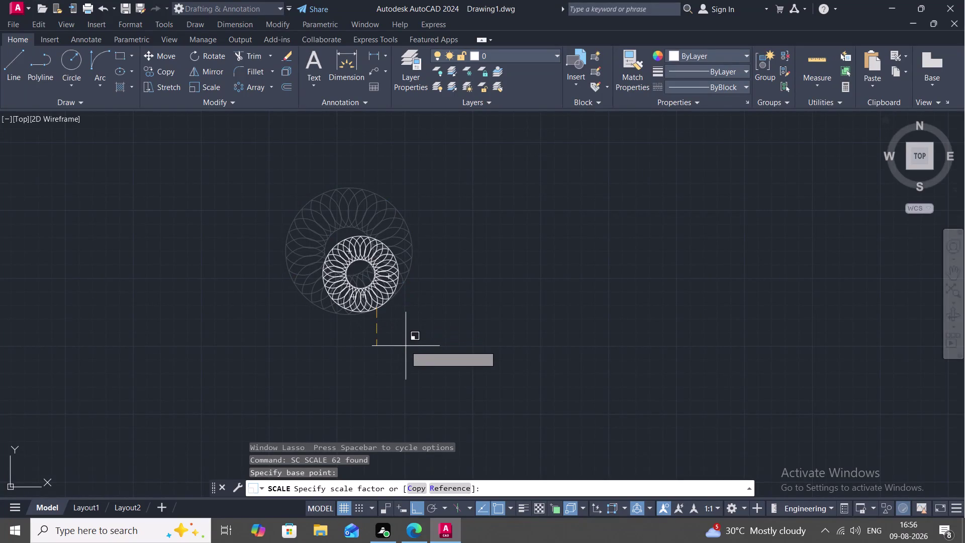
Finish scaling the rosette pattern down to its smaller size.
click(405, 346)
scroll(down, 3)
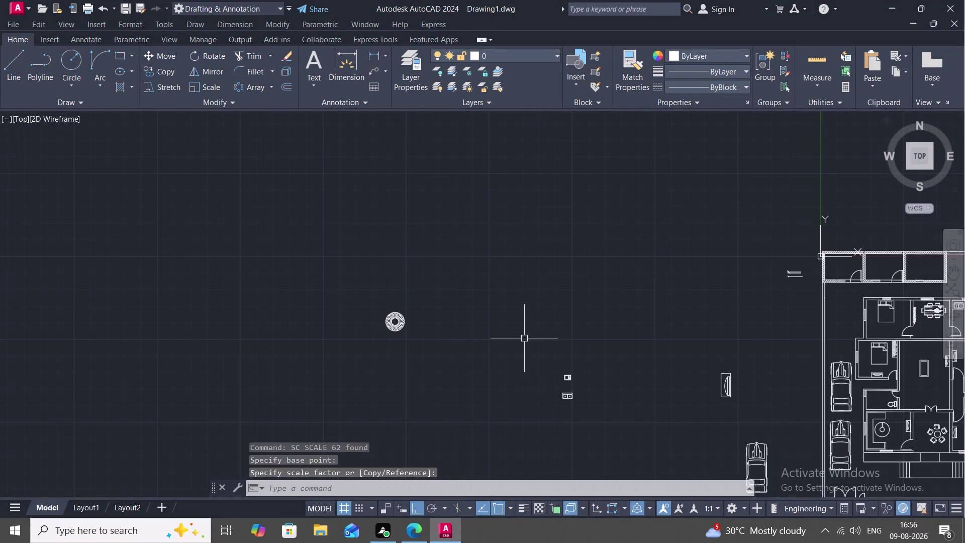
middle_drag(874, 421, 300, 327)
scroll(up, 3)
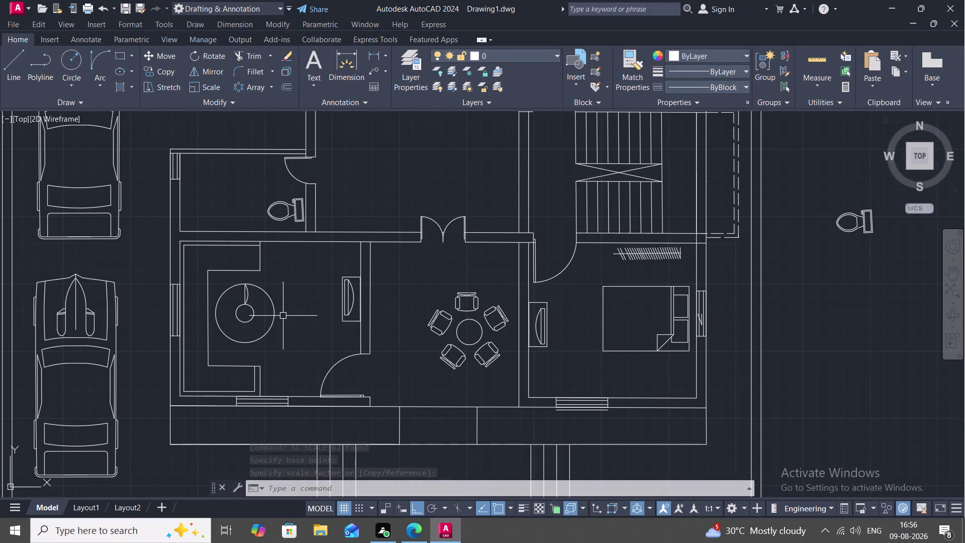
Delete the round fixture and a leftover object from the room left of the dining area.
click(247, 300)
click(253, 310)
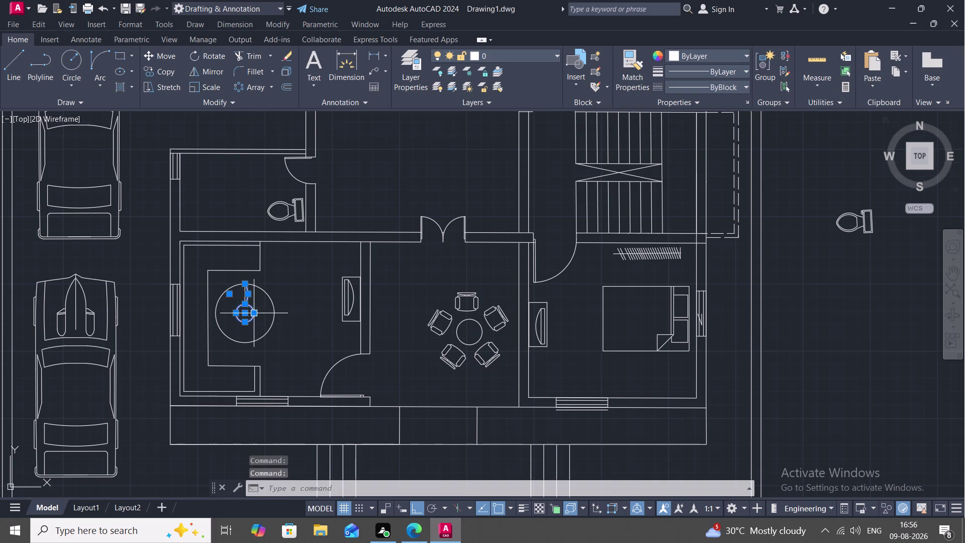
click(274, 319)
key(Delete)
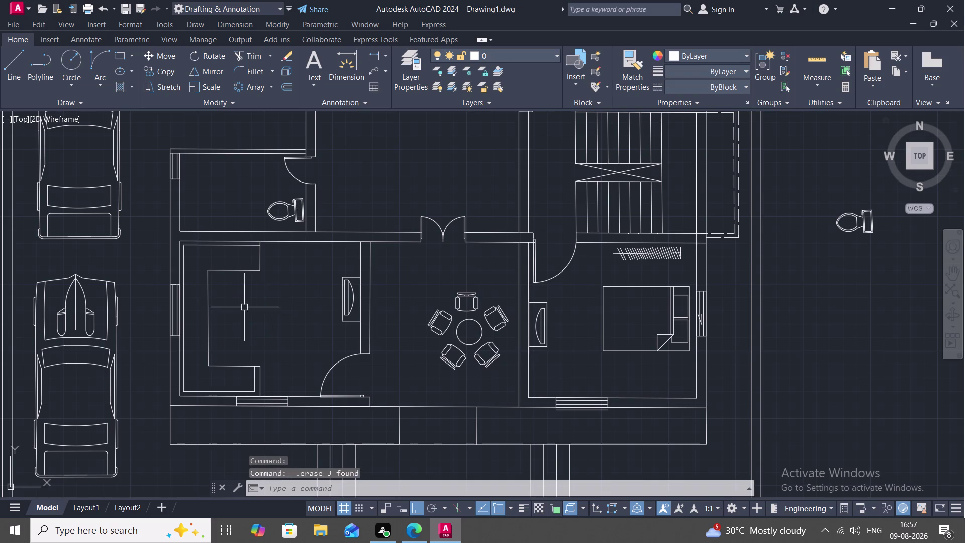
click(243, 295)
key(Delete)
Select the shrunken rosette pattern.
scroll(down, 3)
middle_drag(267, 305, 489, 262)
scroll(down, 3)
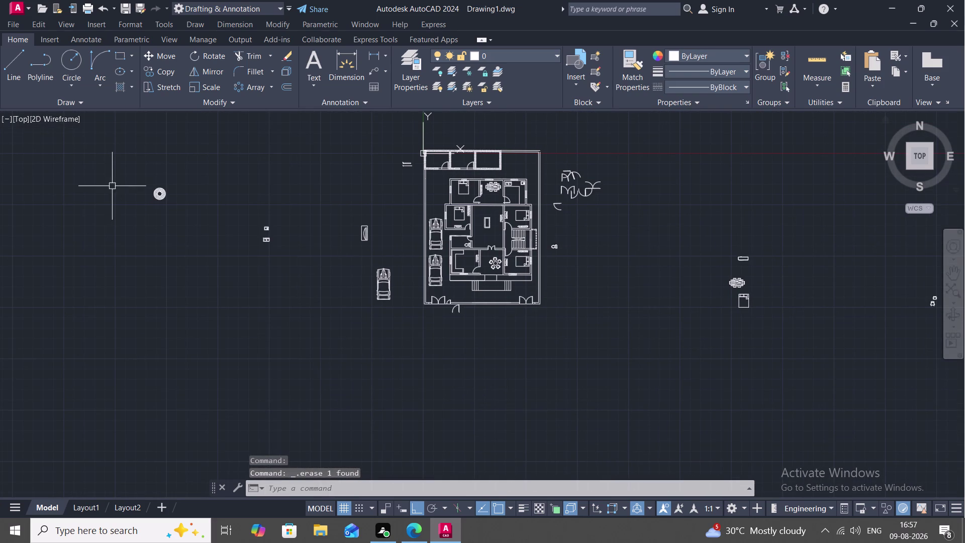
drag(124, 182, 156, 246)
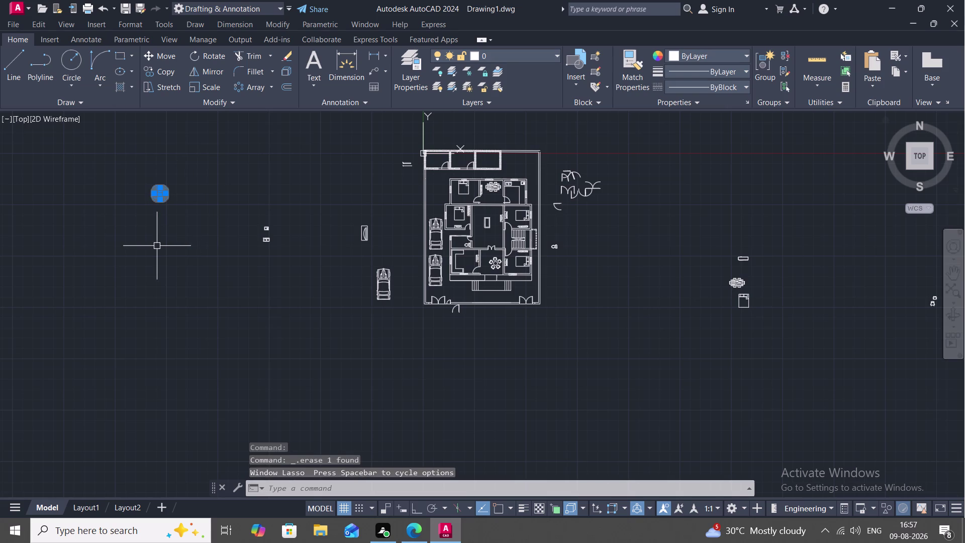
Copy the rosette from its centre into the room beside the dining area, with Ortho off.
text(CO)
key(space)
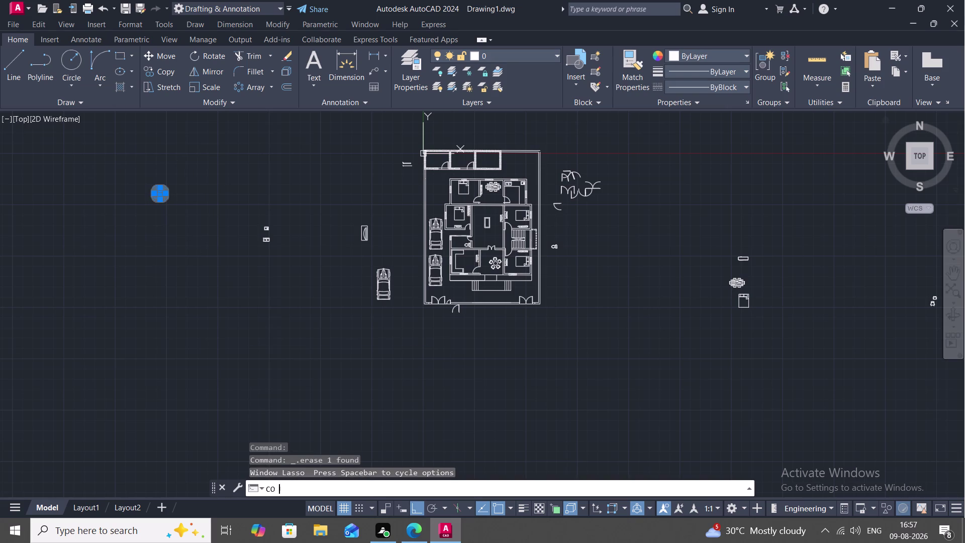
click(165, 193)
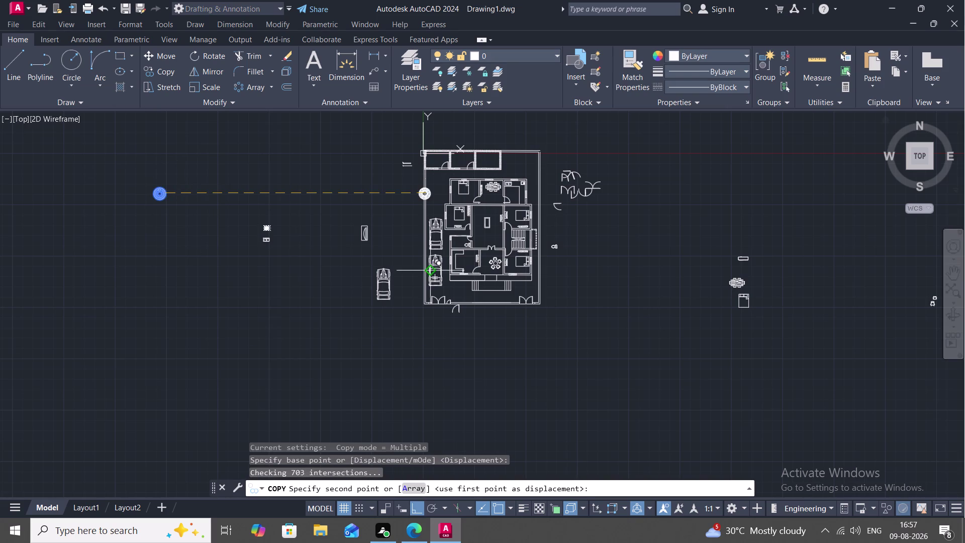
key(F8)
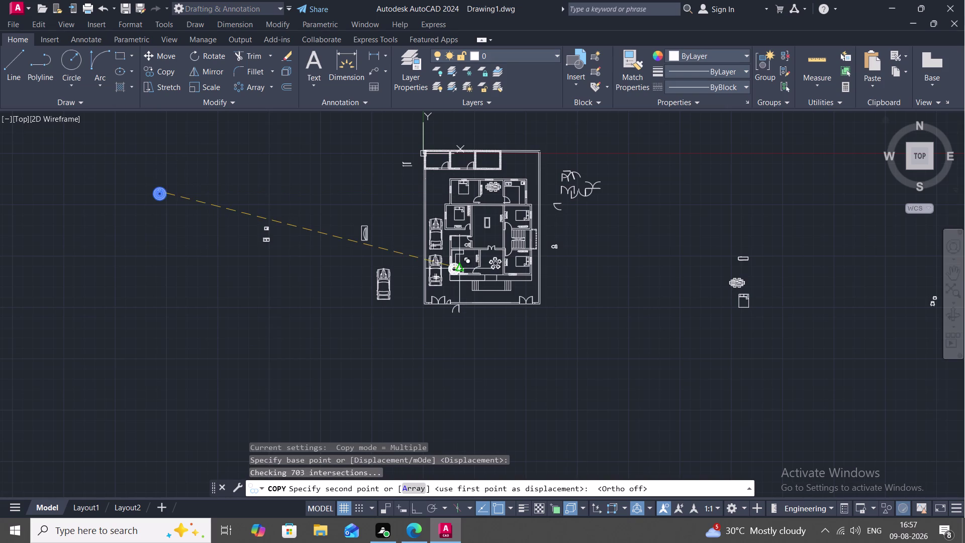
scroll(up, 3)
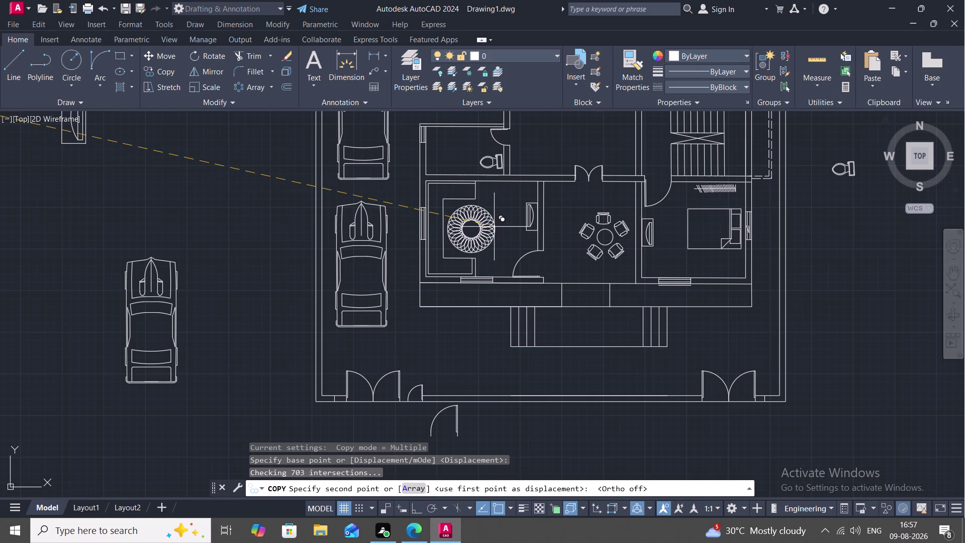
click(495, 227)
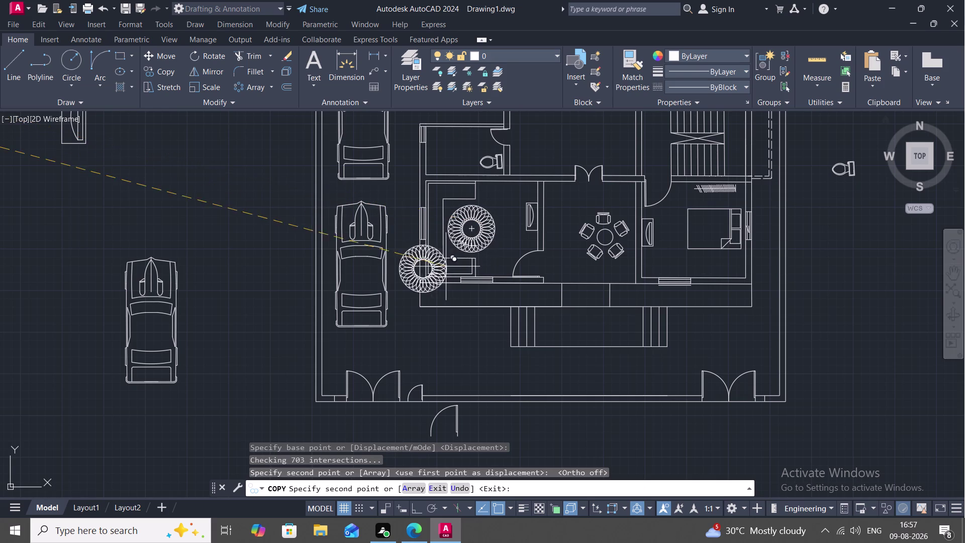
key(Escape)
scroll(down, 3)
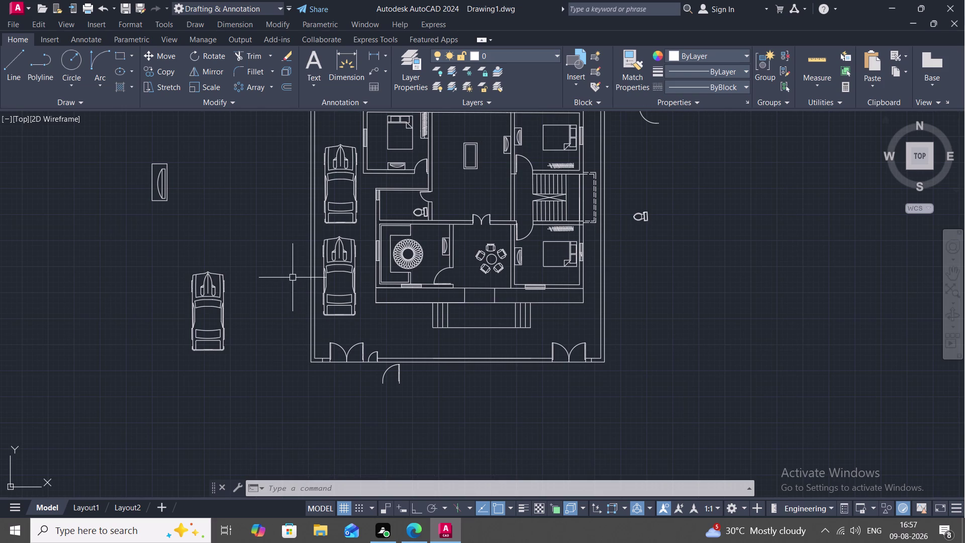
Pan the view up to show the upper bedroom and dining area.
middle_drag(293, 271, 294, 335)
scroll(down, 3)
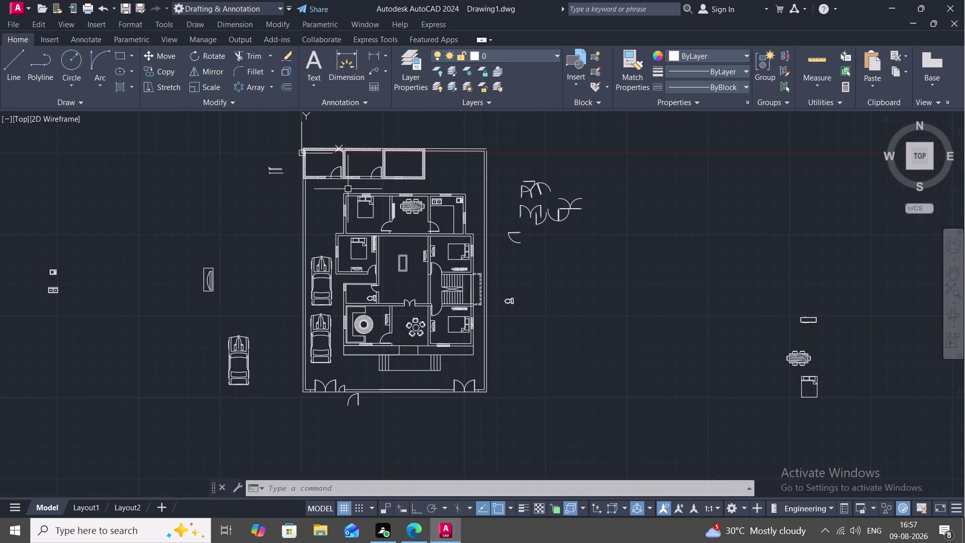
scroll(up, 3)
middle_drag(366, 214, 377, 273)
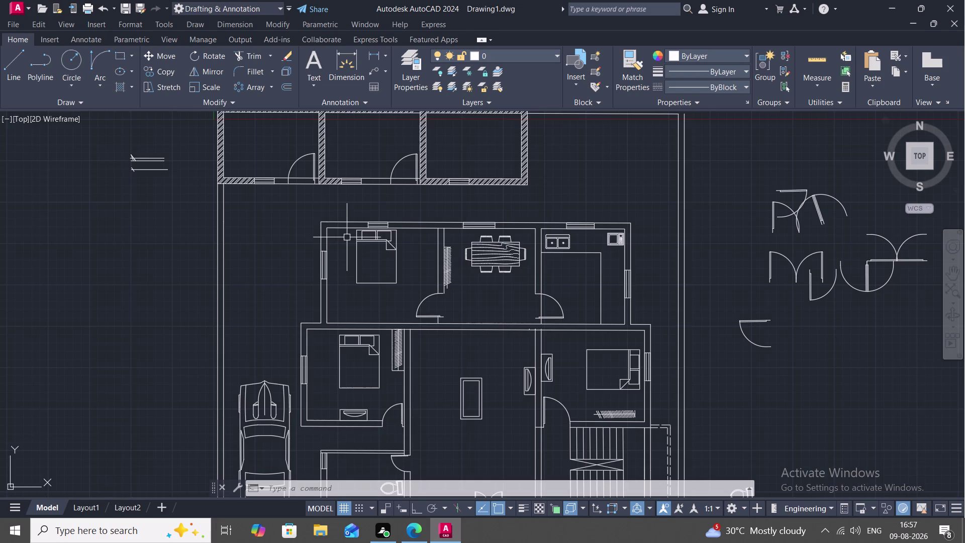
scroll(up, 3)
scroll(up, 3)
middle_drag(349, 237, 374, 287)
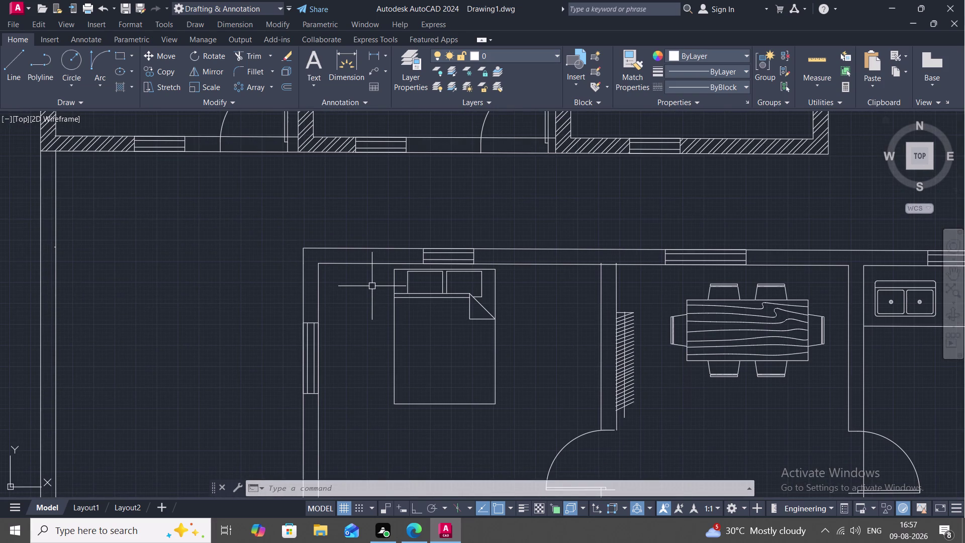
text(H)
key(space)
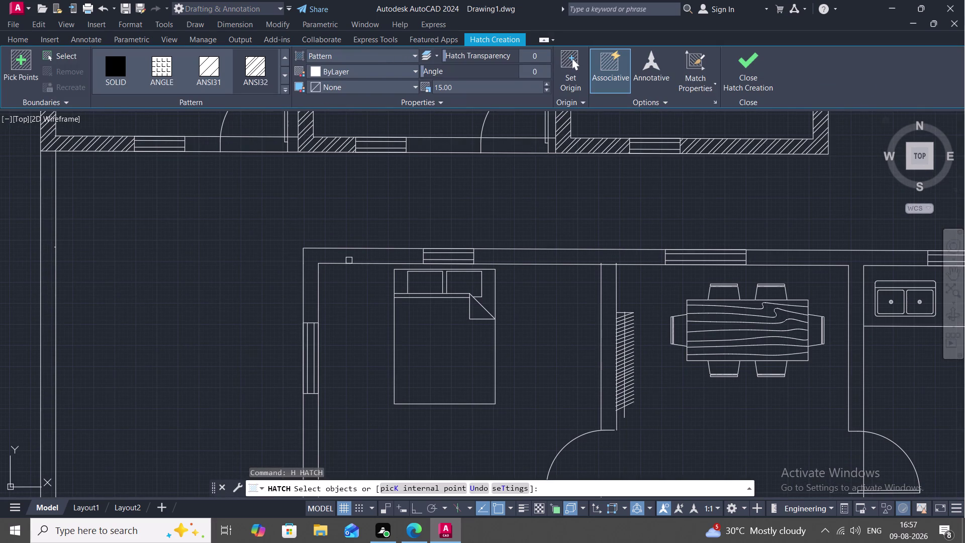
click(352, 262)
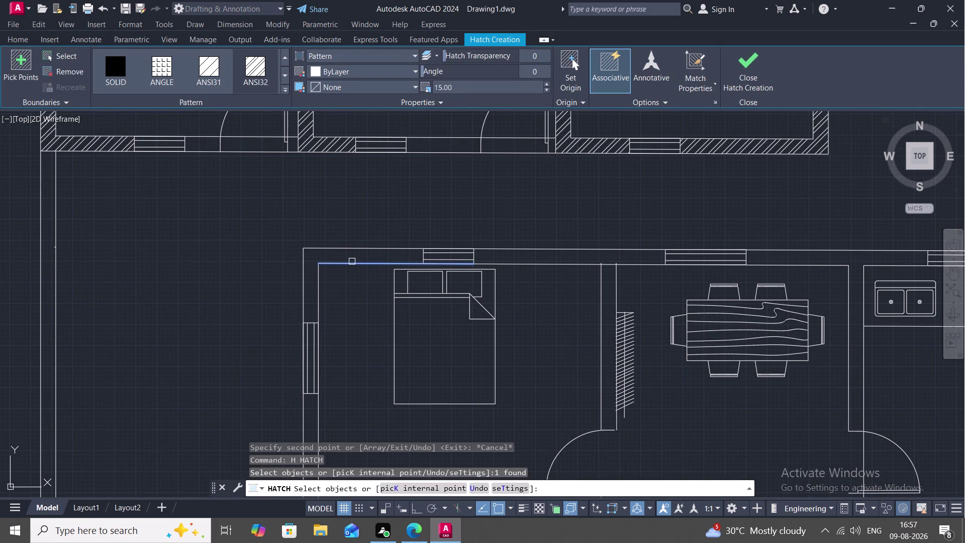
key(Escape)
text(BR)
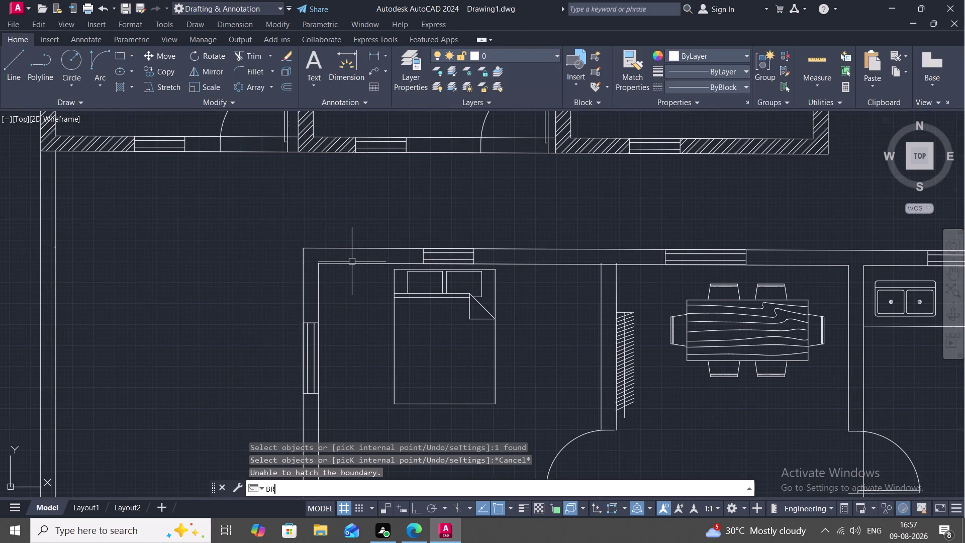
key(space)
key(Escape)
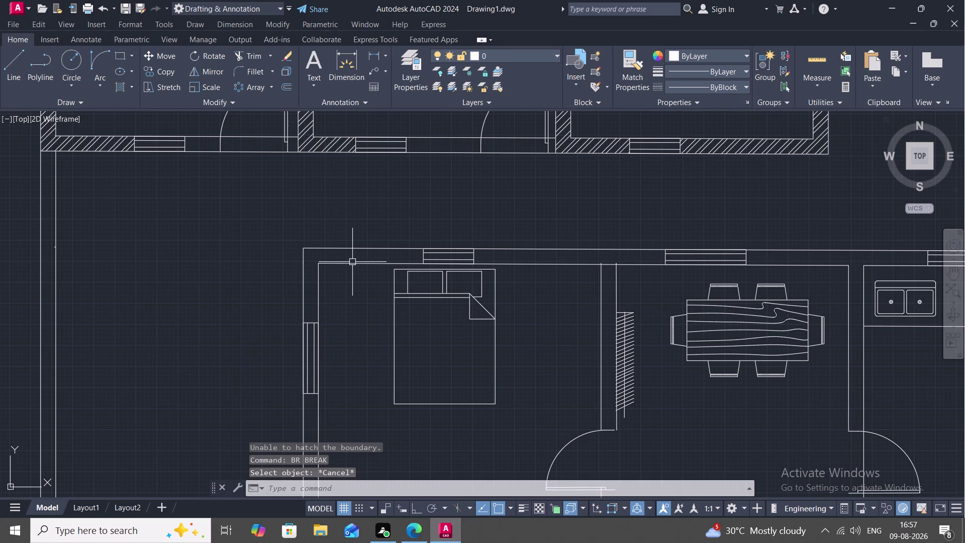
text(BREA)
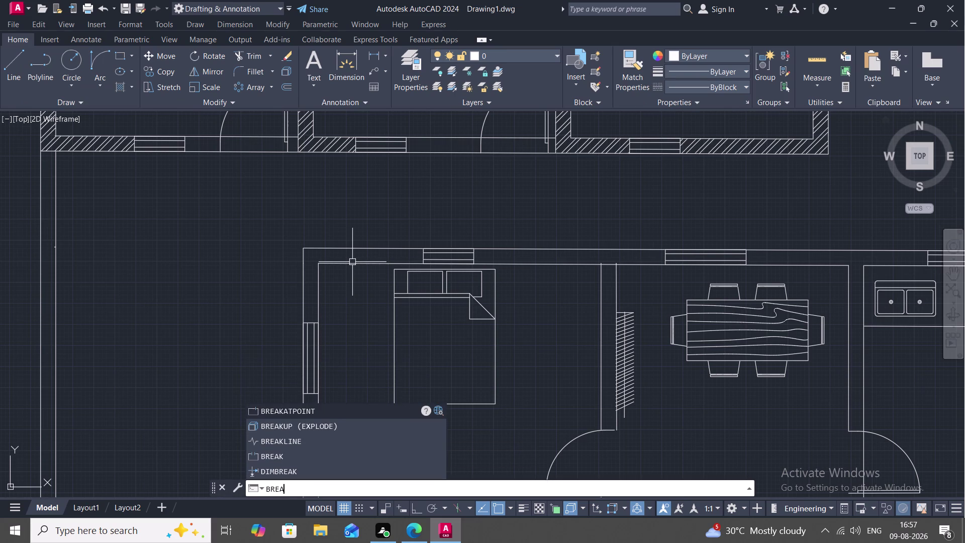
text(K)
key(space)
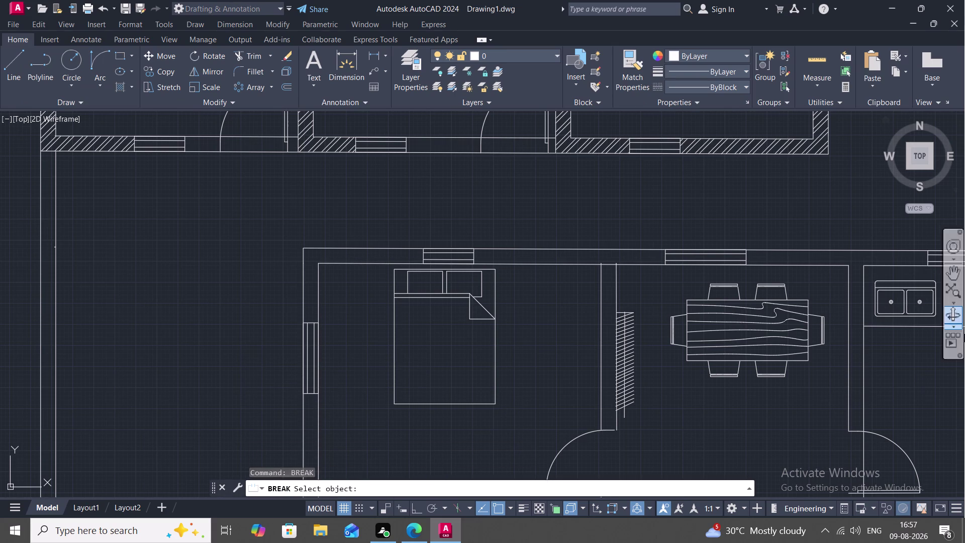
key(b)
key(r)
text(E)
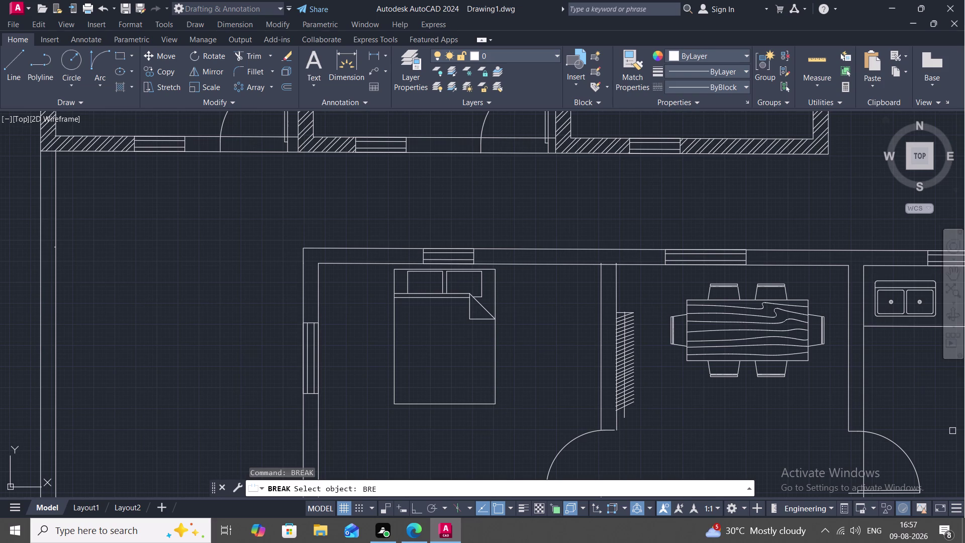
text(A)
key(BackSpace)
key(BackSpace)
key(BackSpace)
key(Escape)
text(BRE)
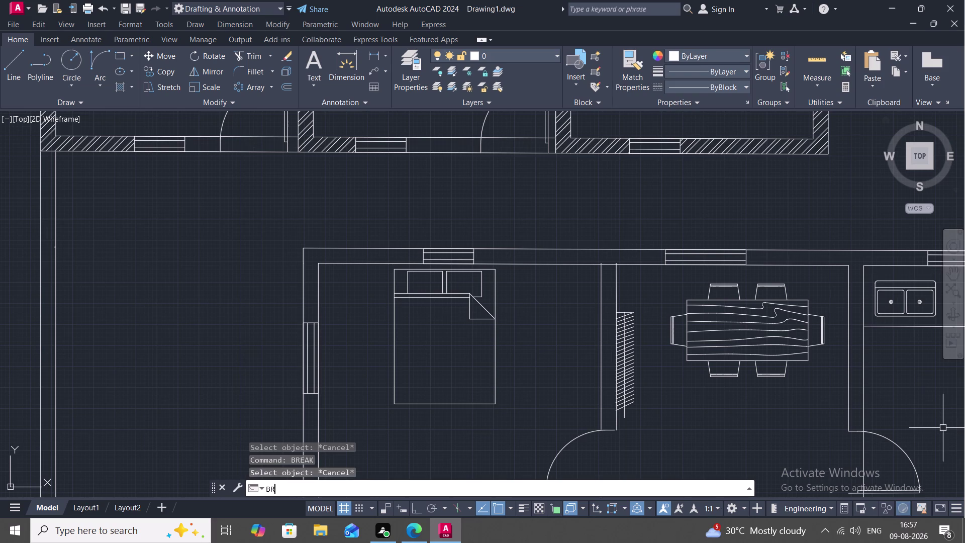
text(A)
key(space)
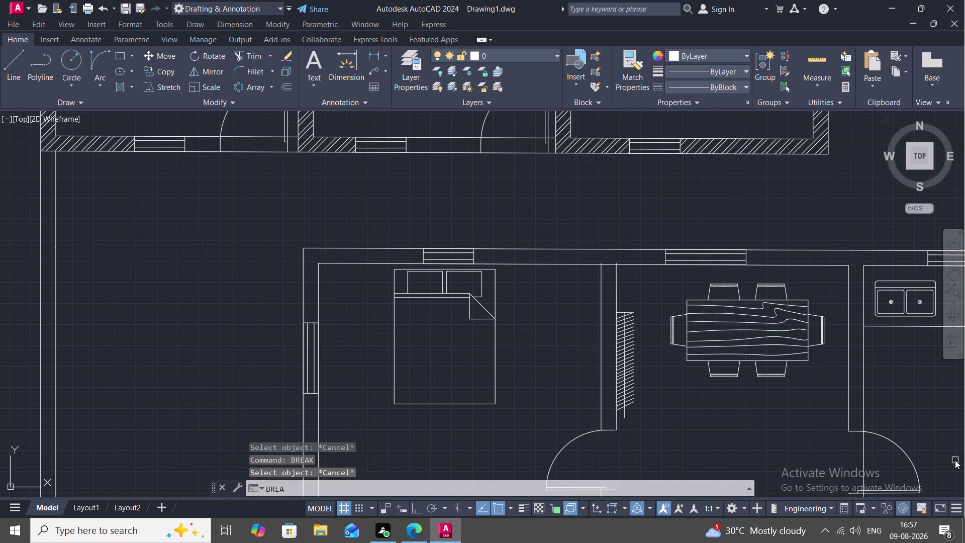
click(356, 262)
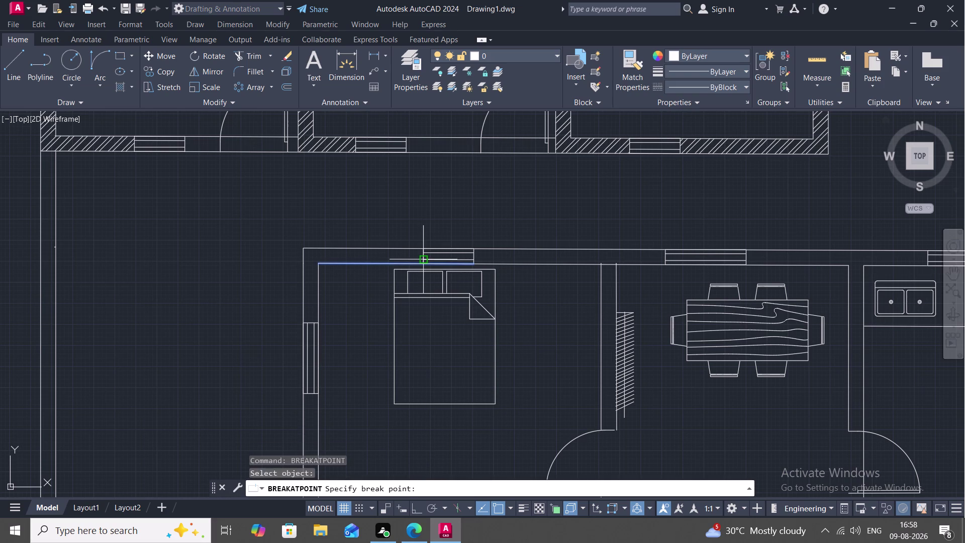
Split the inner and outer top wall lines above the bed, including at the window's end.
click(423, 263)
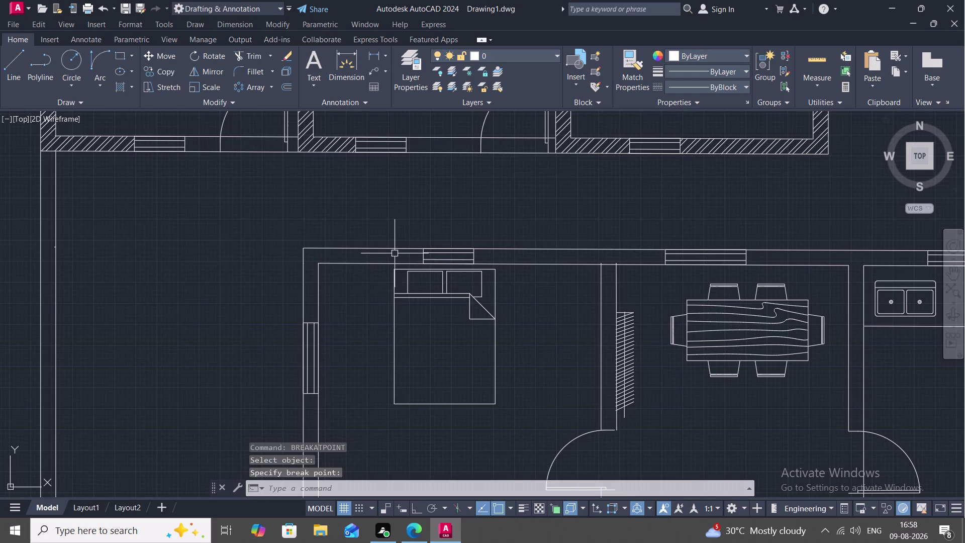
key(space)
click(396, 245)
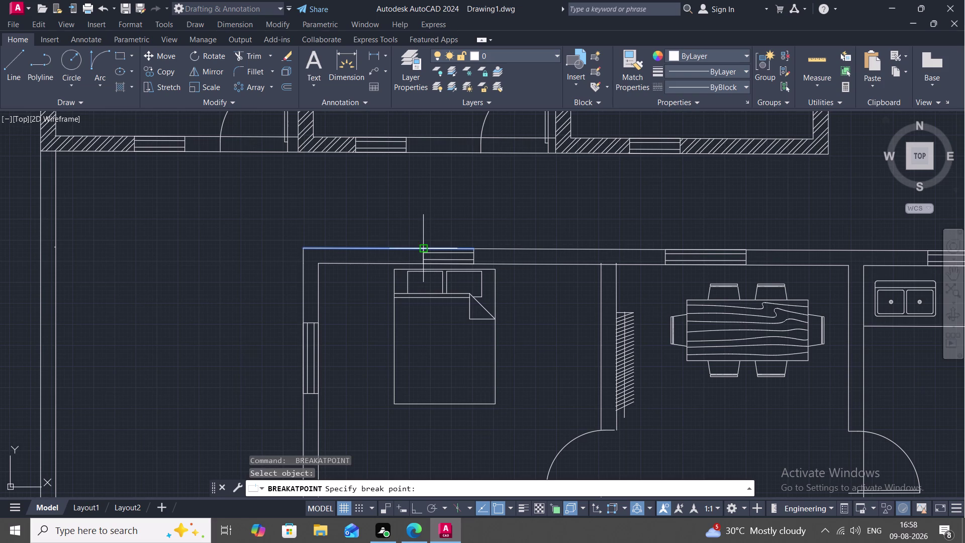
click(421, 250)
key(space)
click(511, 248)
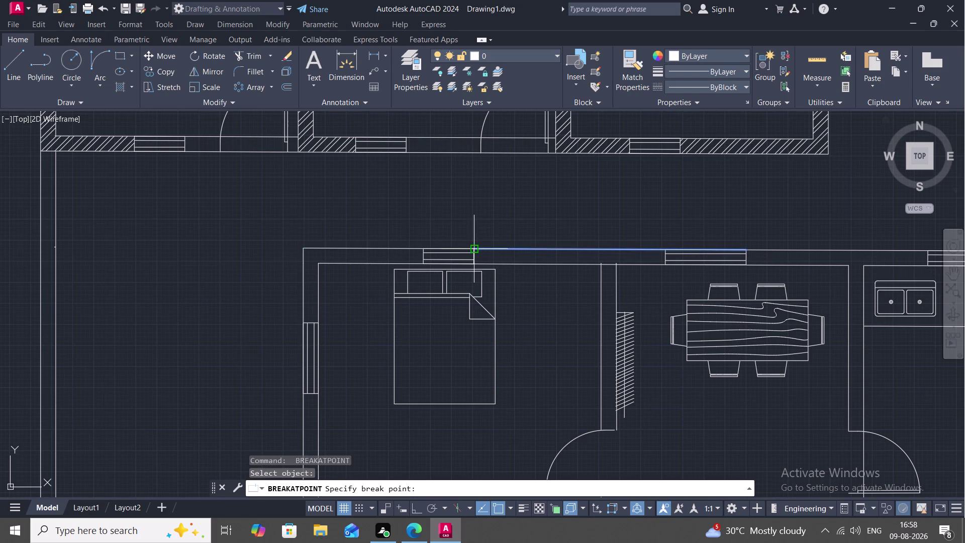
click(476, 249)
key(space)
click(520, 264)
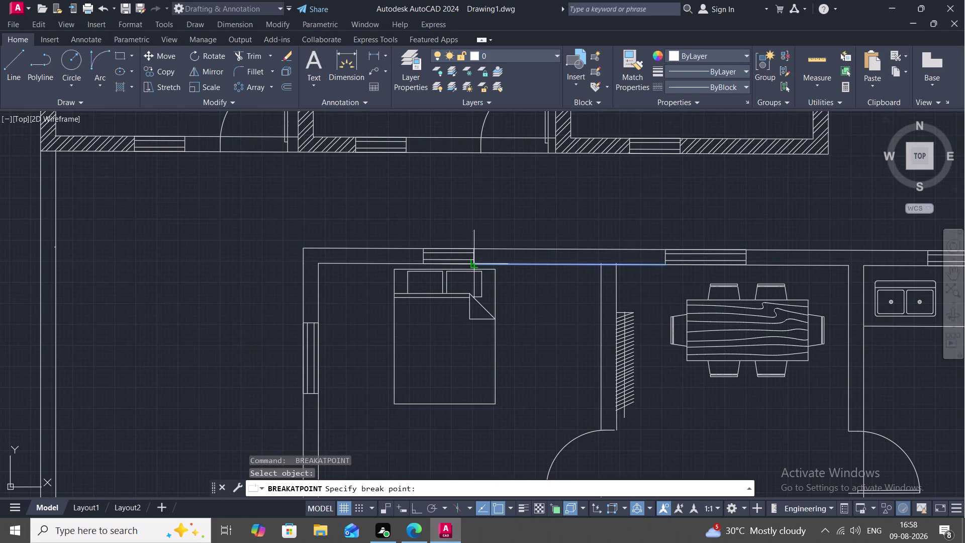
click(477, 267)
Split the top wall lines near the dining room at points beside the window.
key(space)
click(611, 264)
click(664, 265)
key(space)
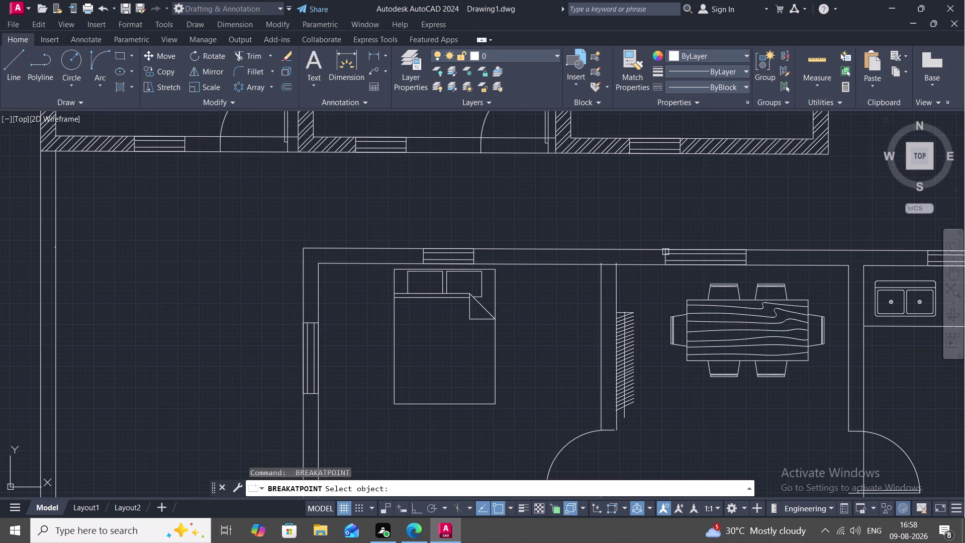
key(space)
click(650, 250)
key(space)
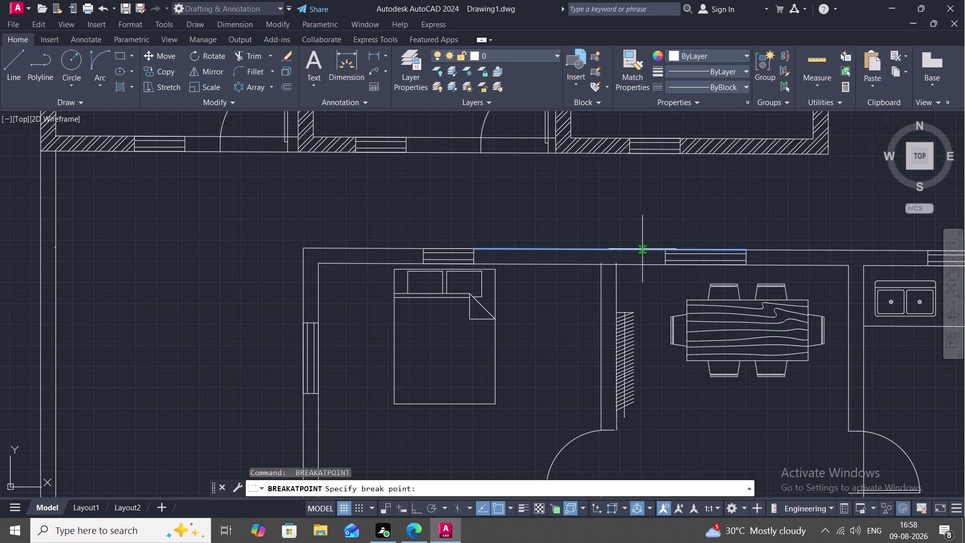
click(642, 248)
key(space)
click(633, 249)
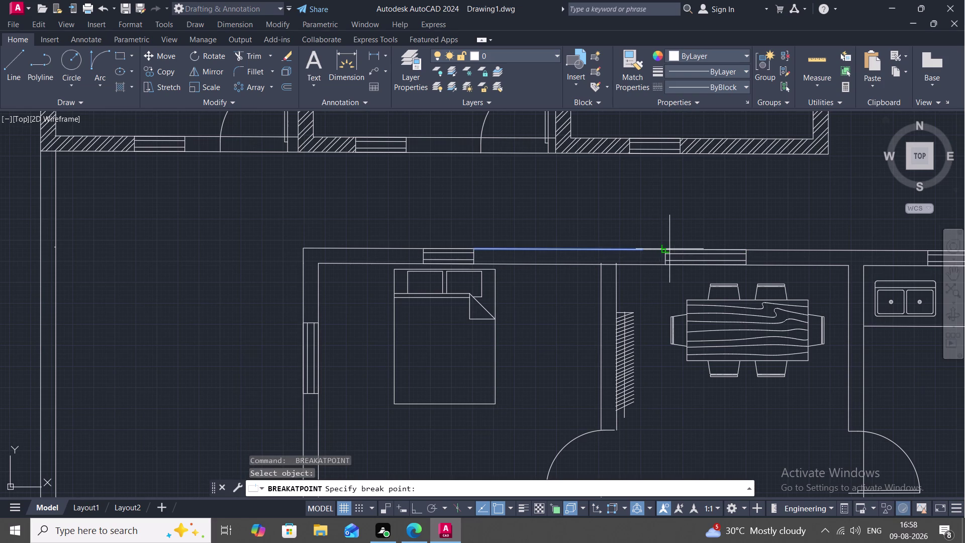
click(667, 249)
Split the top inner wall line above the dining table at the wall corner.
middle_drag(679, 264, 412, 324)
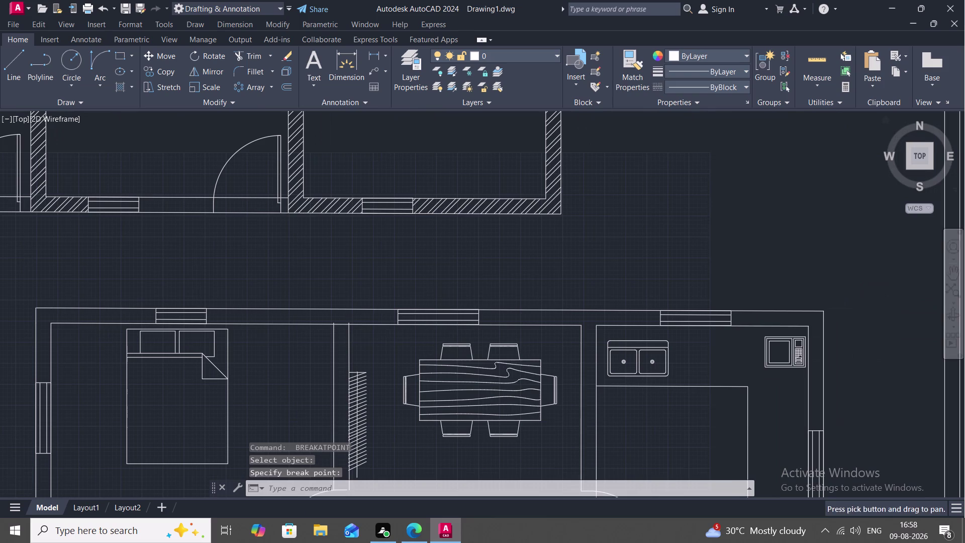
key(space)
click(547, 309)
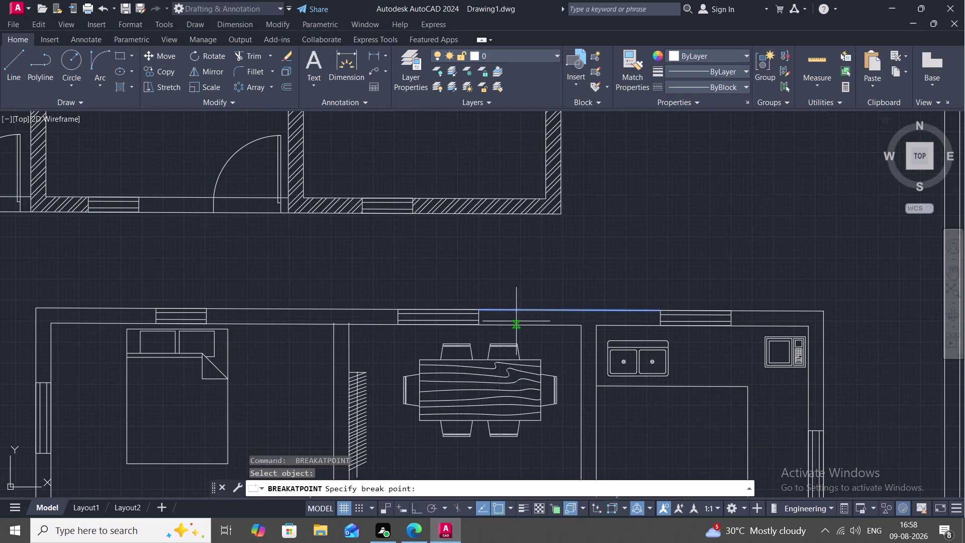
key(space)
key(Escape)
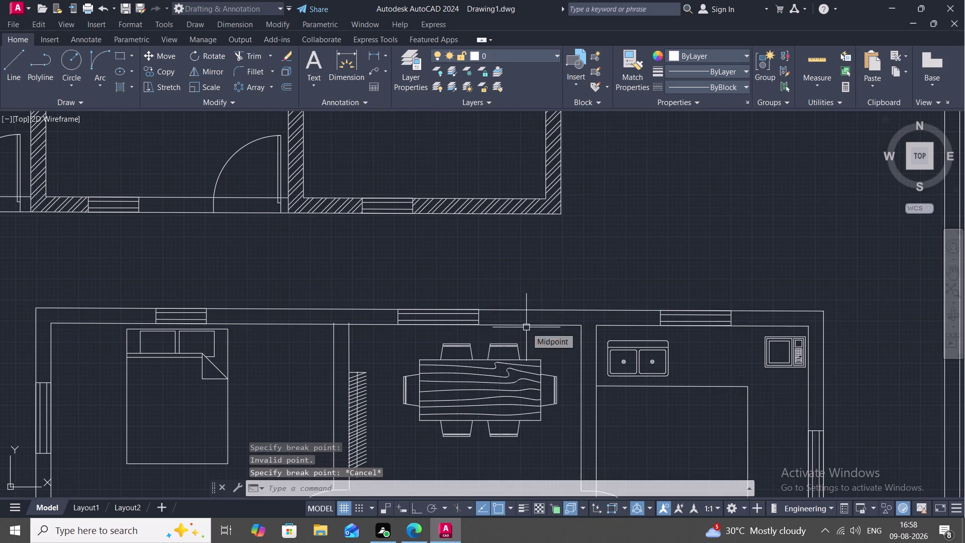
key(space)
click(526, 326)
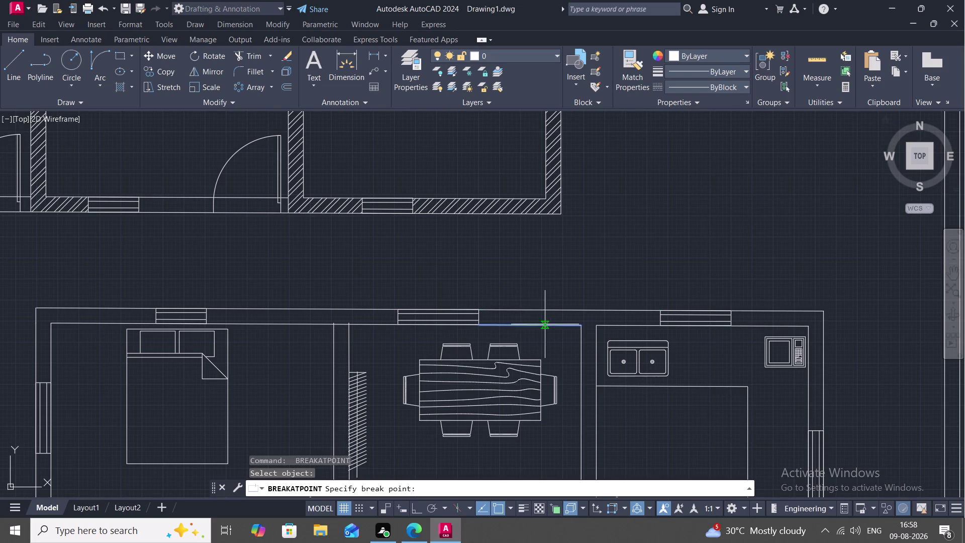
key(space)
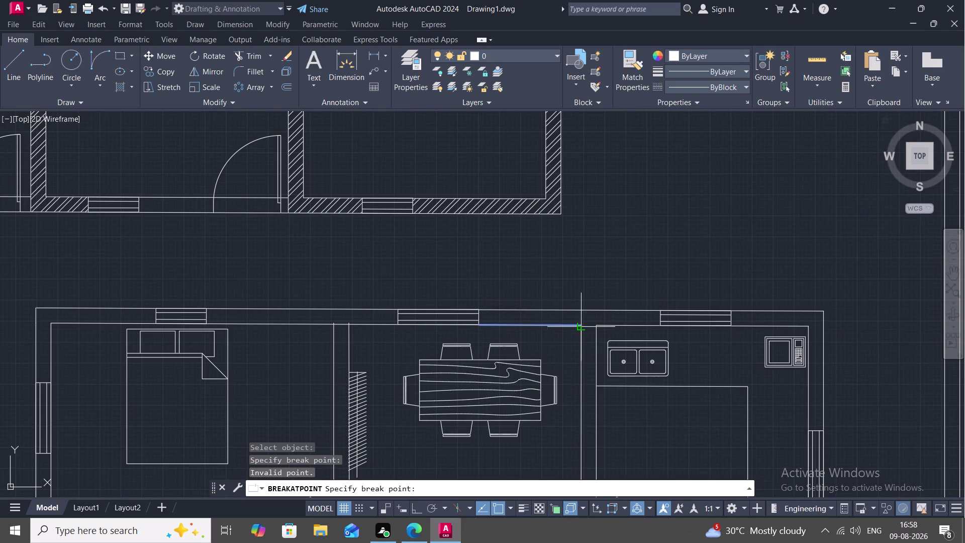
click(580, 326)
key(space)
click(619, 324)
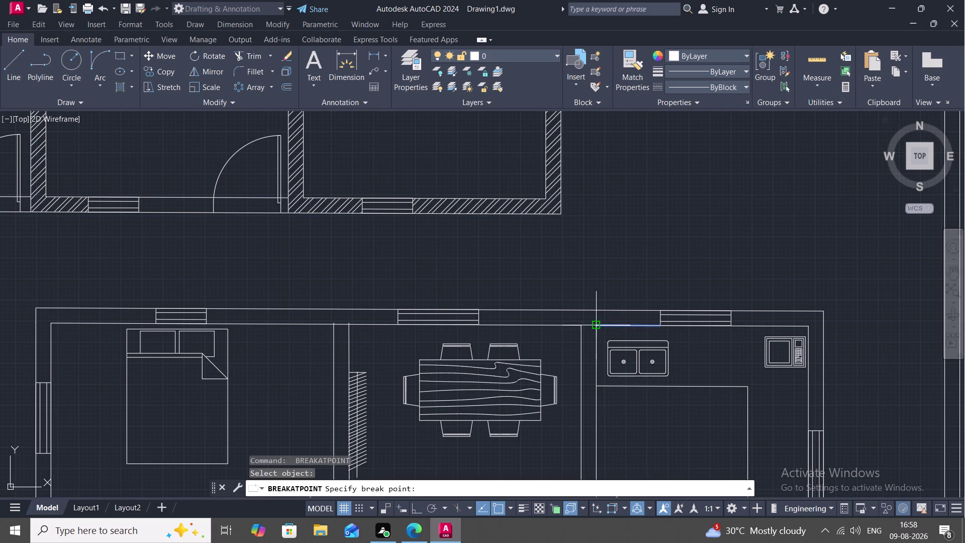
click(596, 327)
key(space)
Split the dining–kitchen partition wall line near the kitchen door.
scroll(down, 3)
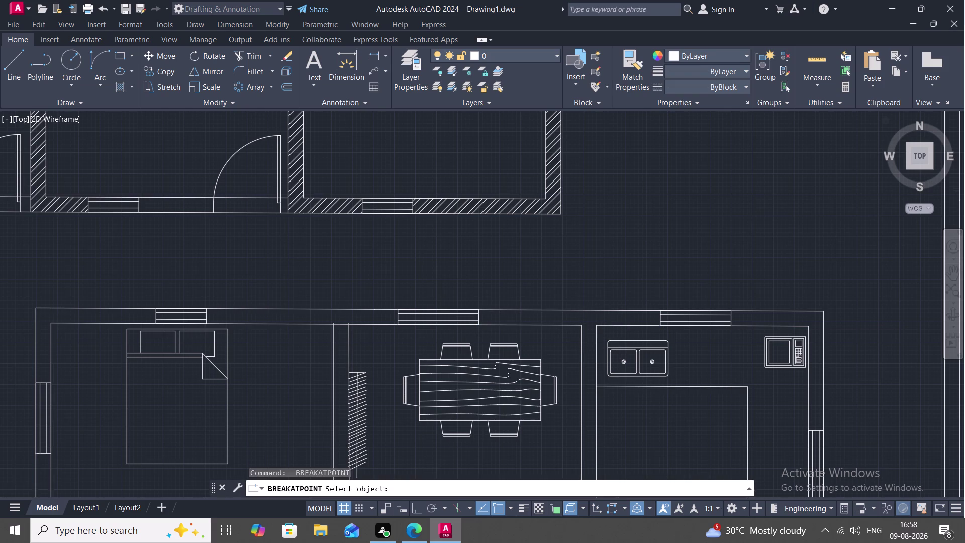
middle_drag(597, 353, 581, 342)
click(569, 364)
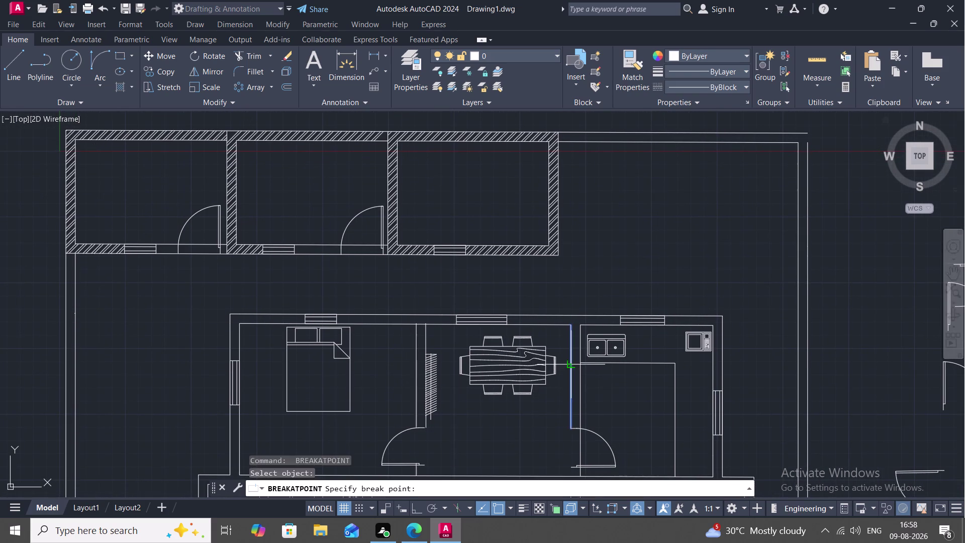
key(space)
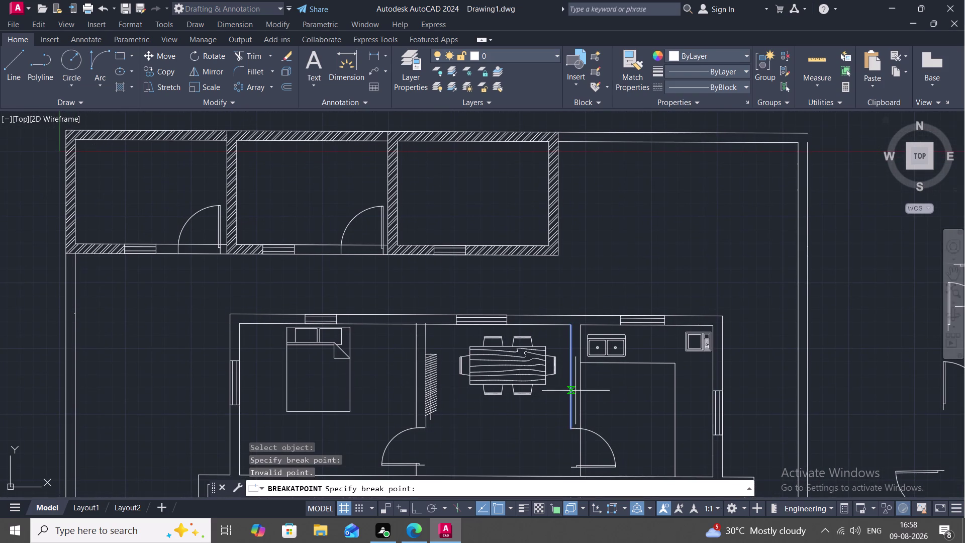
click(569, 427)
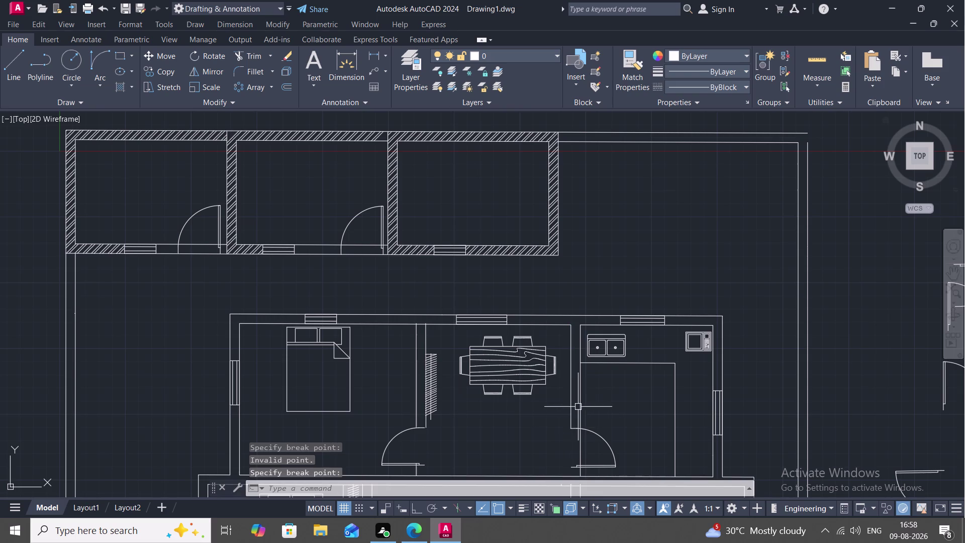
key(space)
click(580, 403)
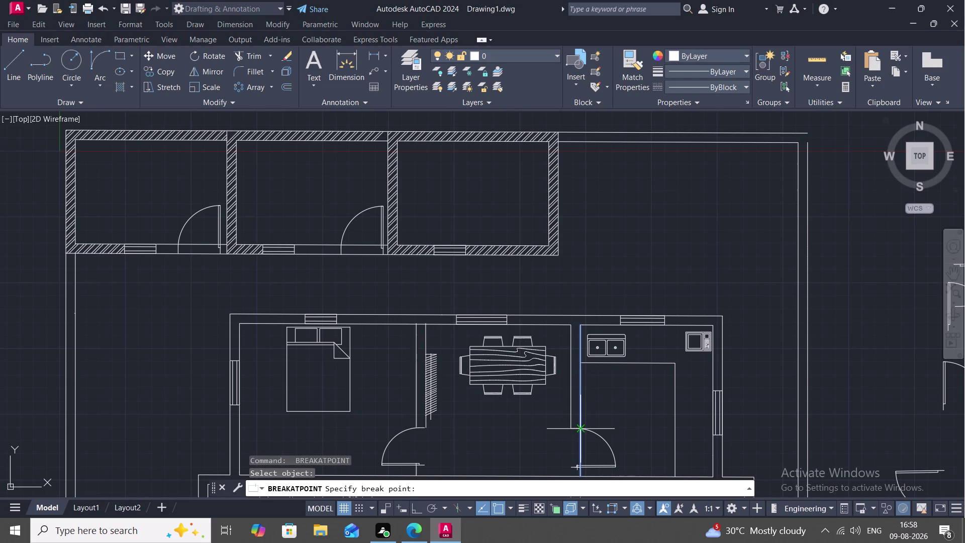
click(580, 426)
Centre the view on the kitchen door's hinge corner and start the LINE command.
scroll(up, 3)
scroll(up, 3)
middle_drag(574, 414, 575, 387)
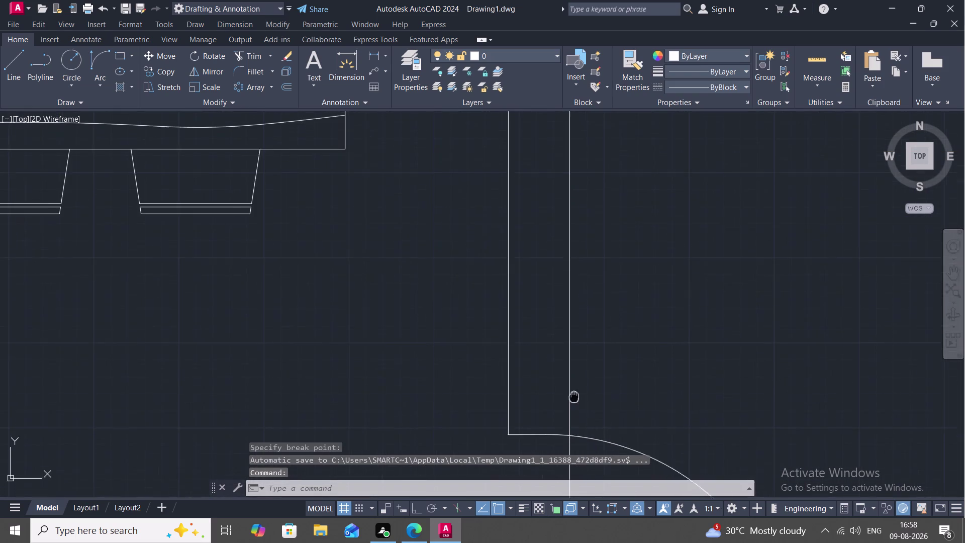
middle_drag(574, 388, 590, 289)
key(l)
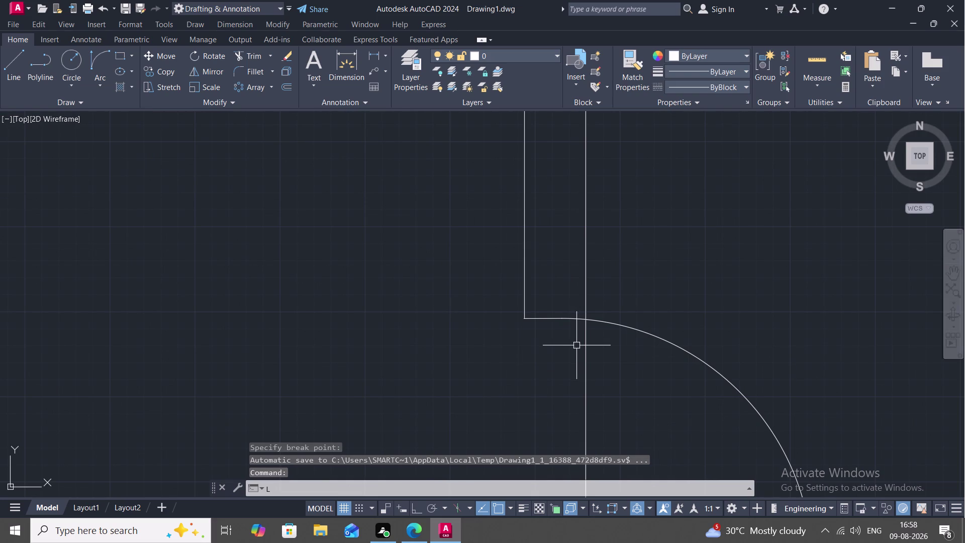
key(space)
Draw a short capping line from the wall end corner to the partition line.
click(527, 316)
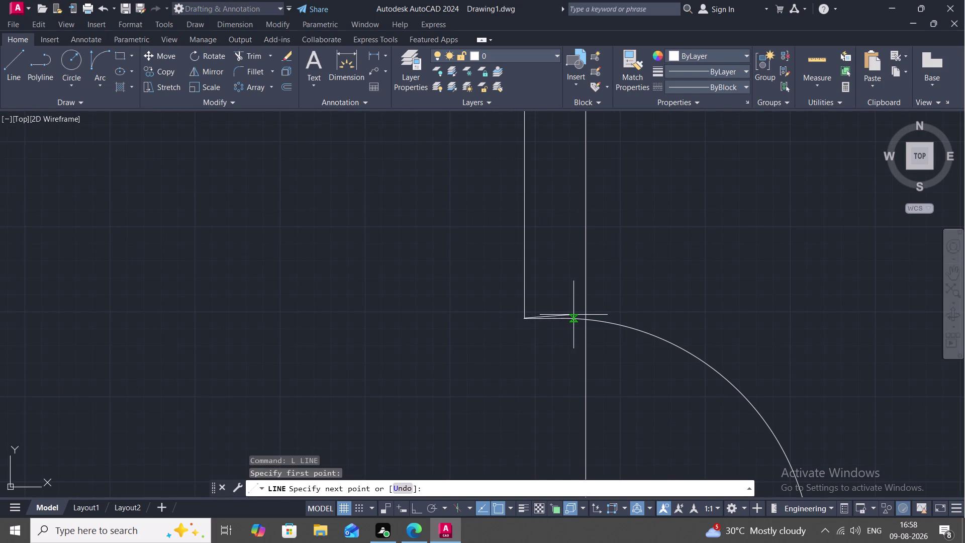
key(Escape)
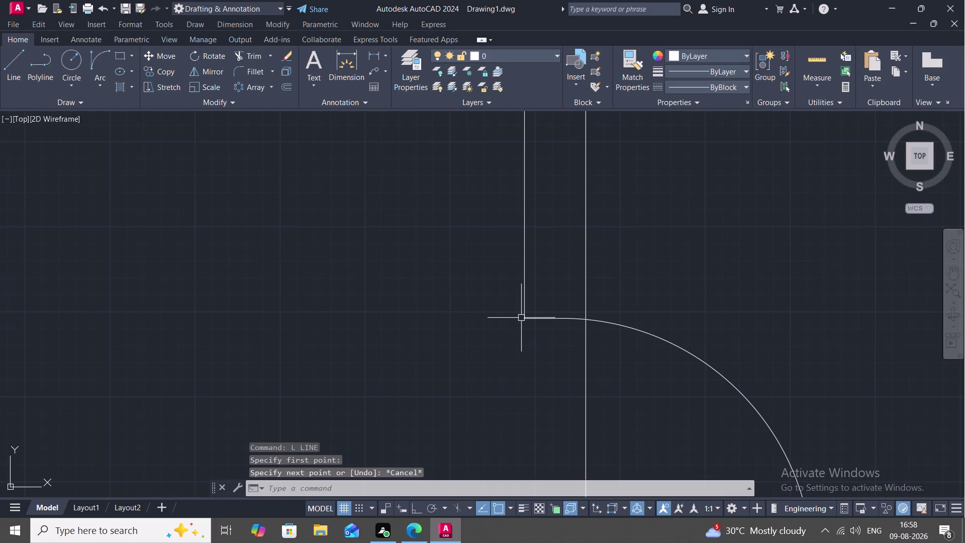
key(space)
click(524, 314)
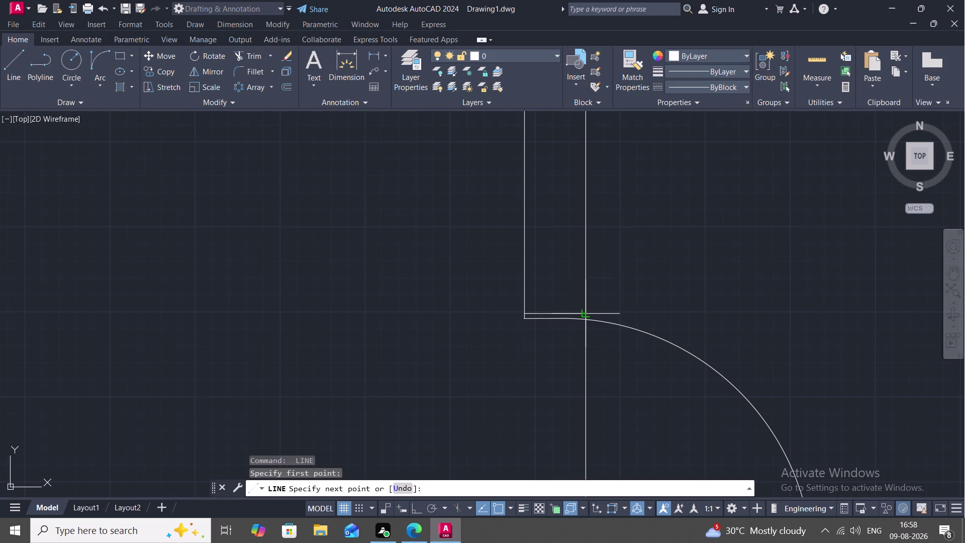
click(586, 314)
key(space)
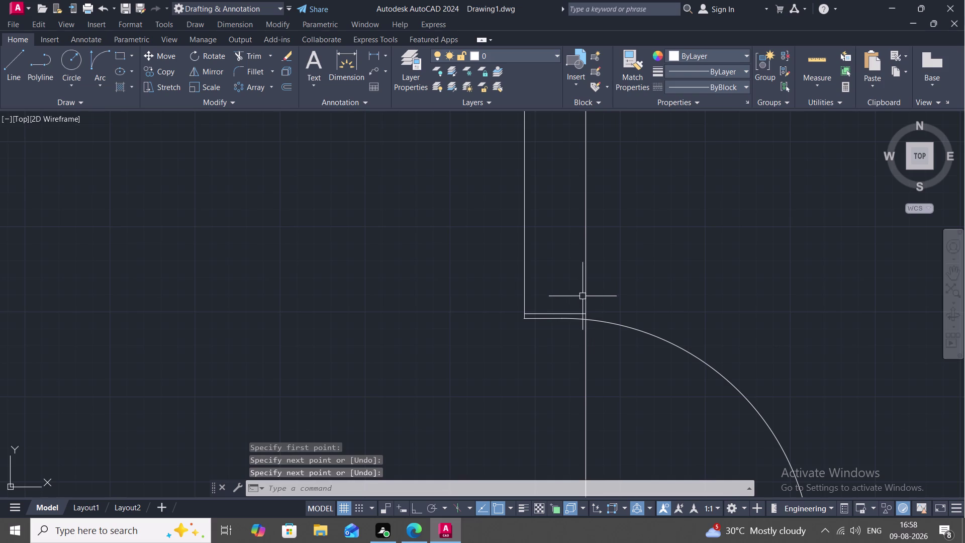
key(Escape)
key(space)
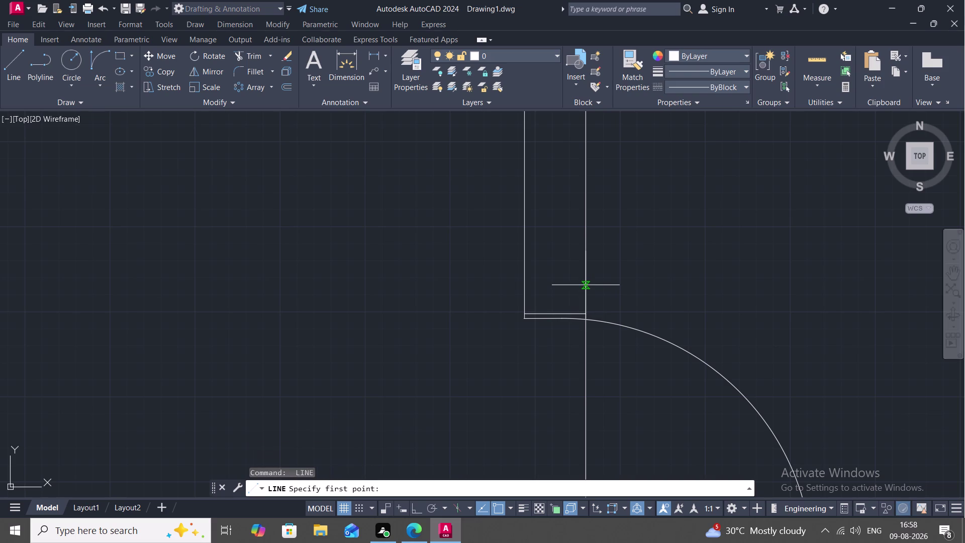
key(Escape)
Split the left wall line and the partition line at the new cap's corners.
text(BRE)
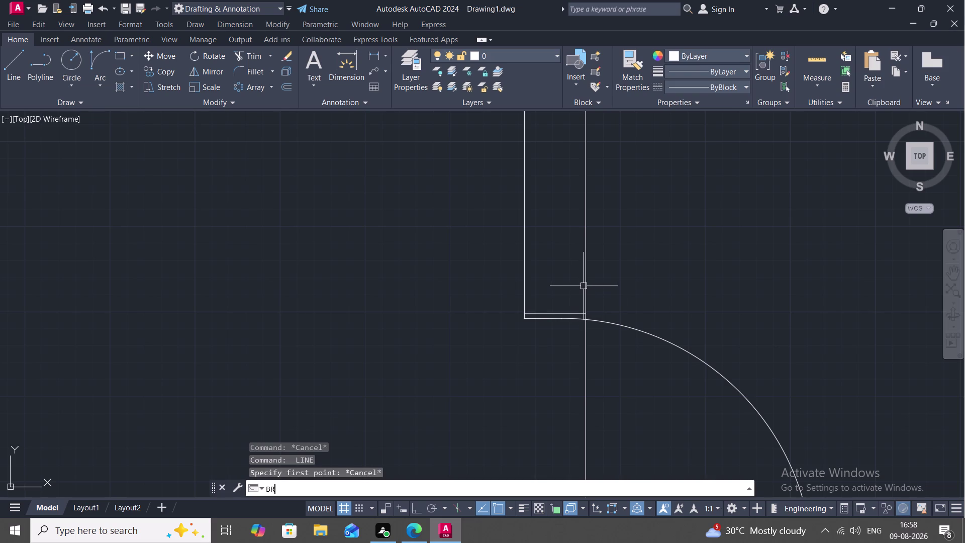
text(A)
key(space)
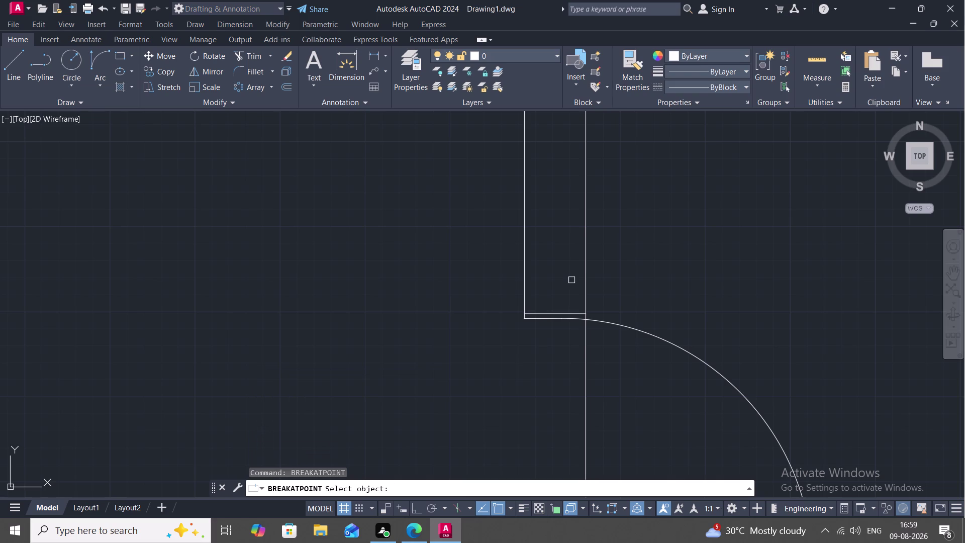
click(525, 251)
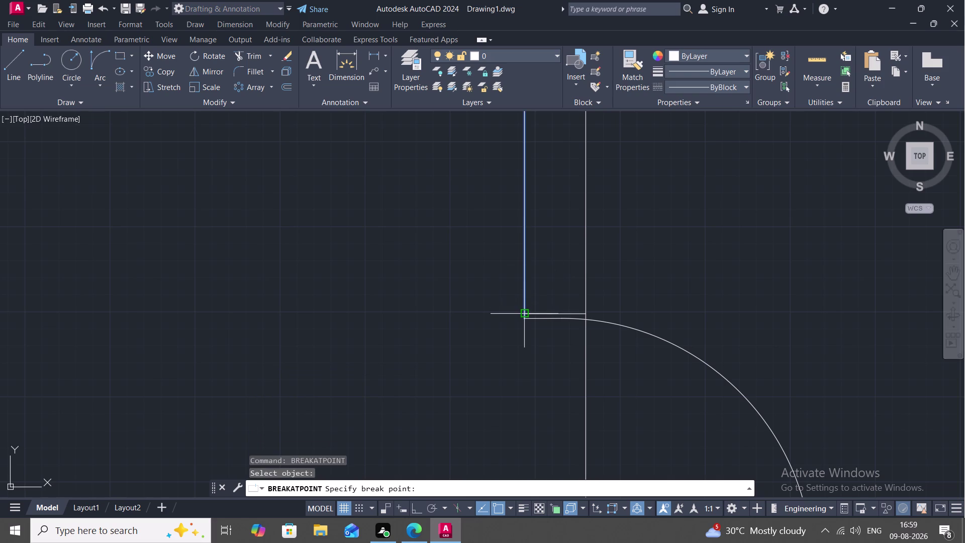
click(523, 313)
key(space)
click(584, 279)
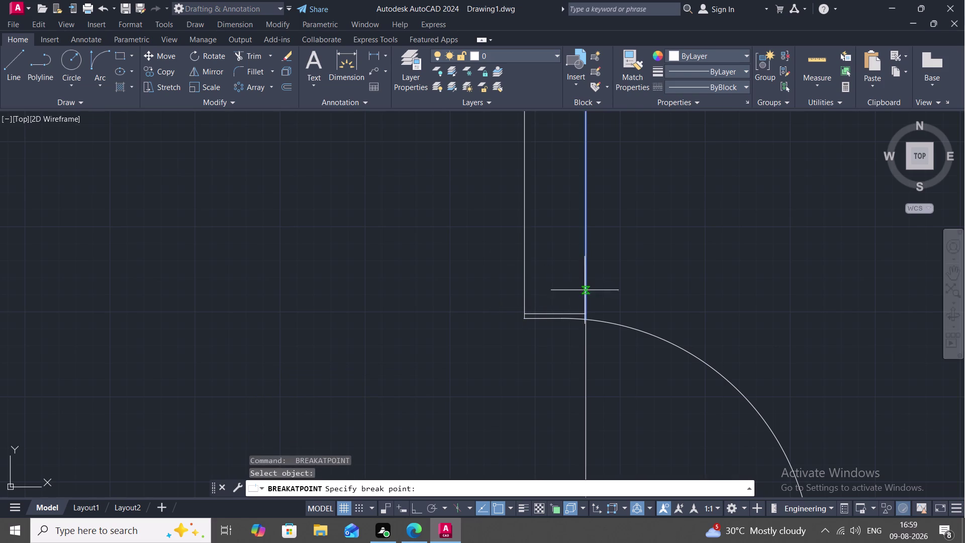
click(587, 312)
Split the kitchen's inner top wall line near the window.
scroll(down, 3)
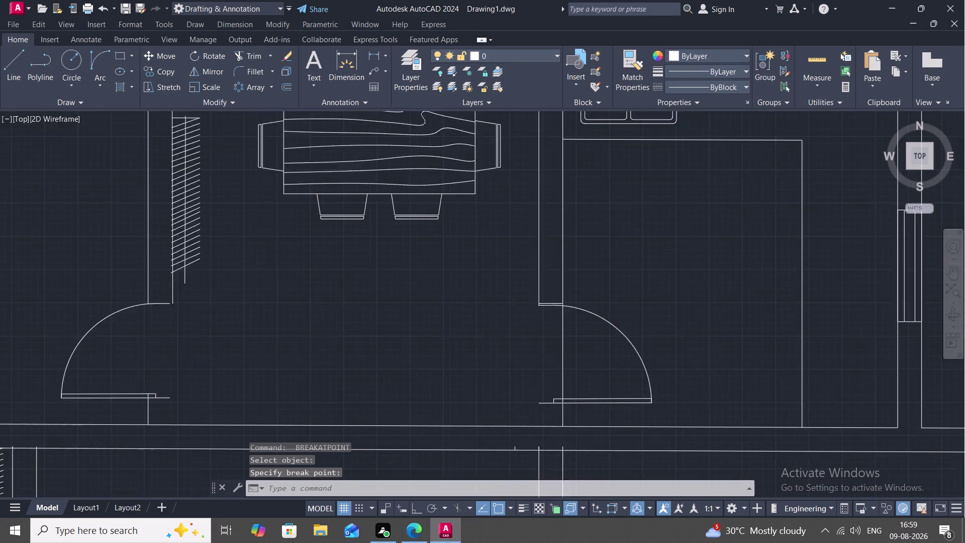
middle_drag(592, 286, 513, 396)
key(space)
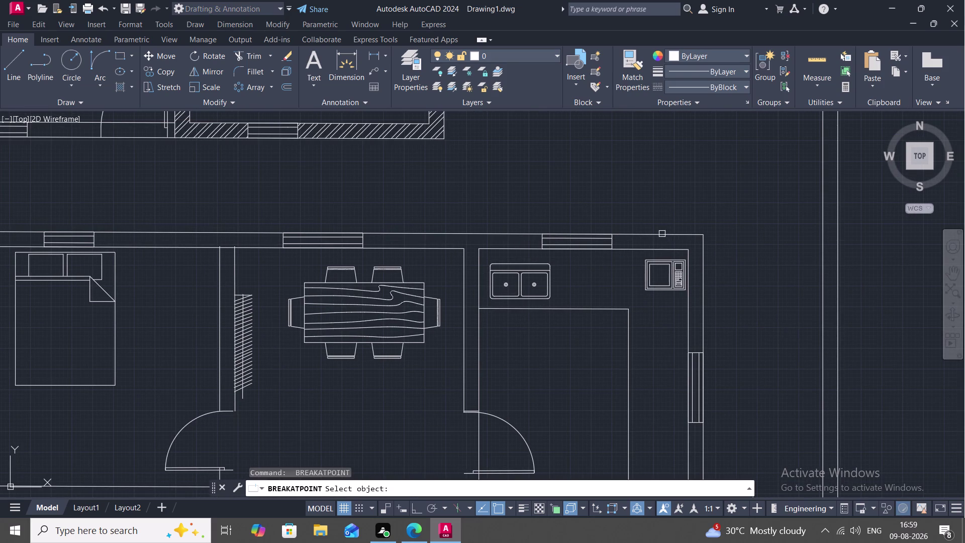
click(662, 233)
click(609, 231)
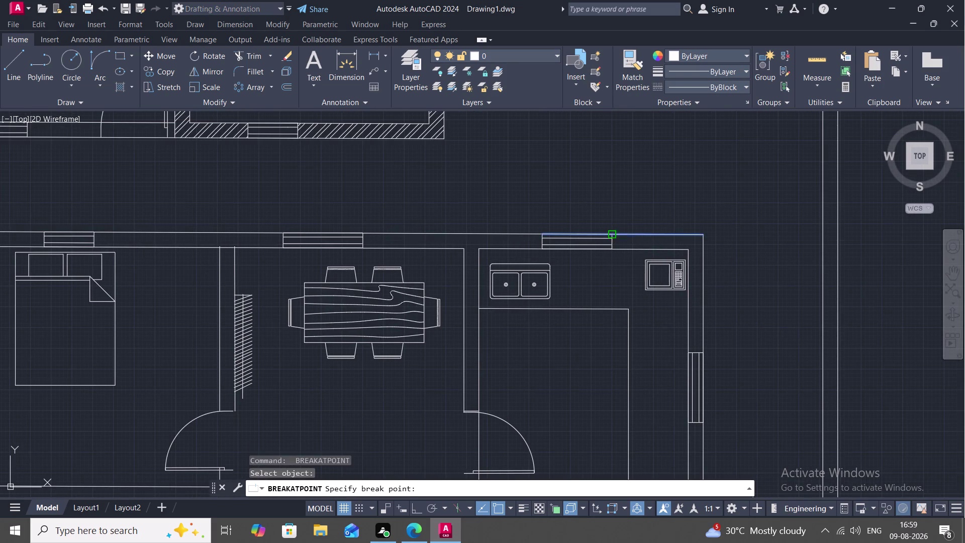
key(space)
click(624, 250)
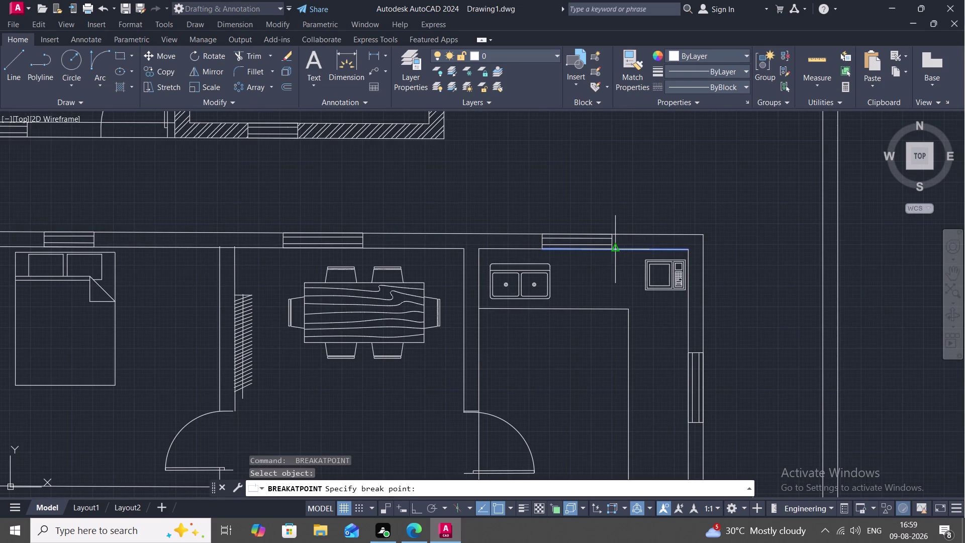
click(612, 250)
Split the kitchen's outer right wall line above the window.
key(space)
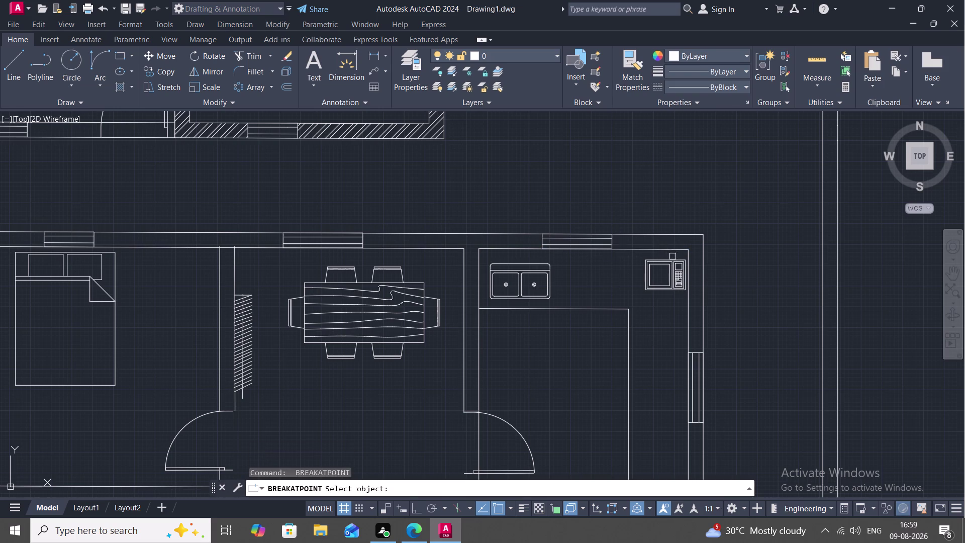
click(689, 256)
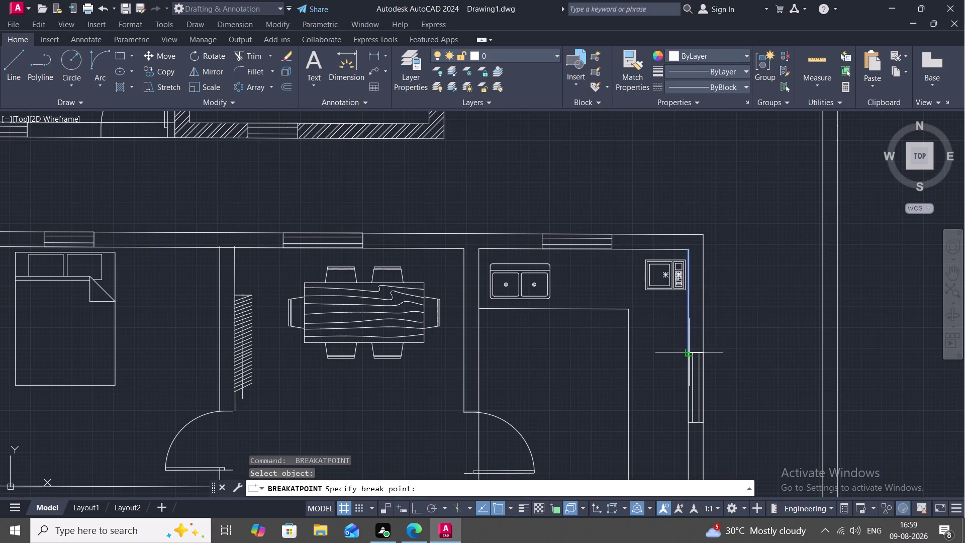
click(689, 354)
key(space)
click(702, 336)
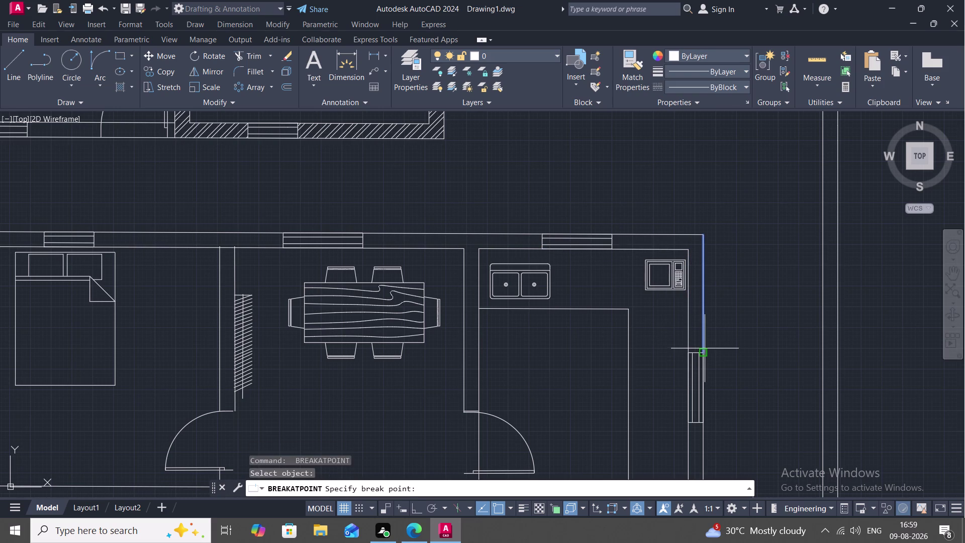
click(704, 349)
key(space)
Split the vertical wall line beside the window where the walls meet.
middle_drag(711, 392, 681, 185)
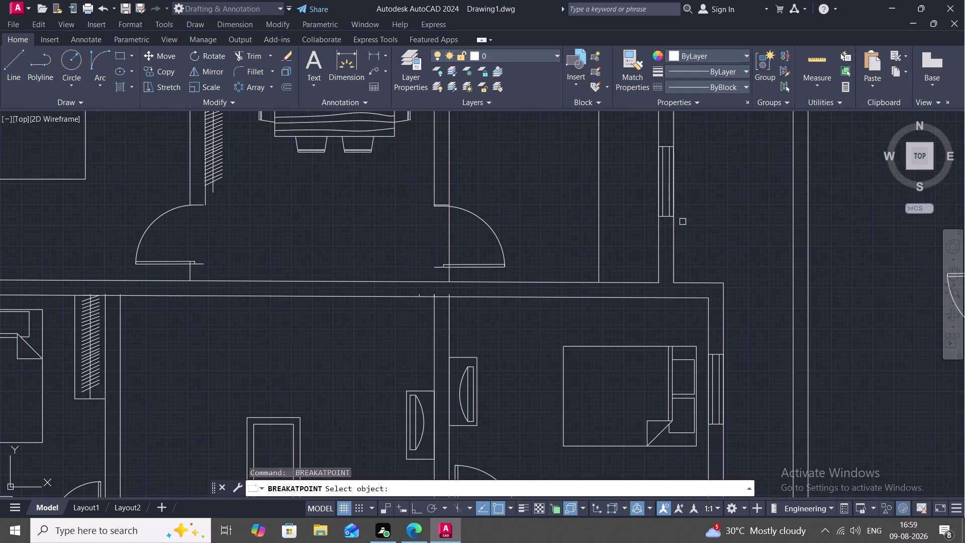
key(space)
key(space)
click(675, 257)
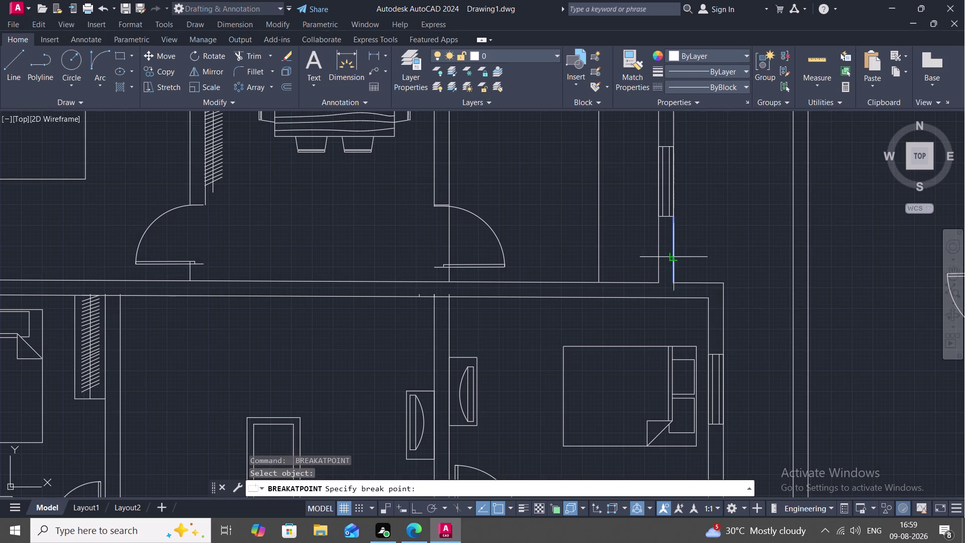
key(space)
key(space)
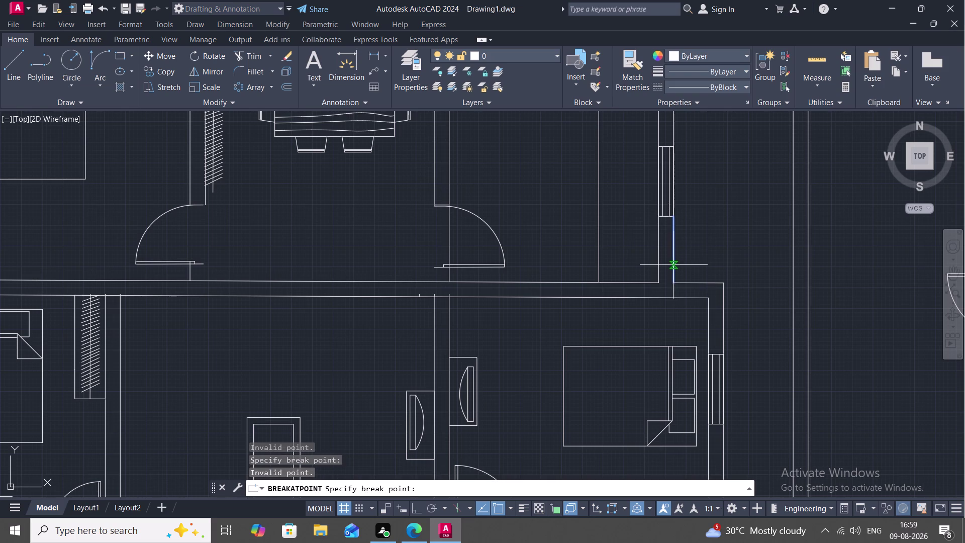
key(space)
key(space)
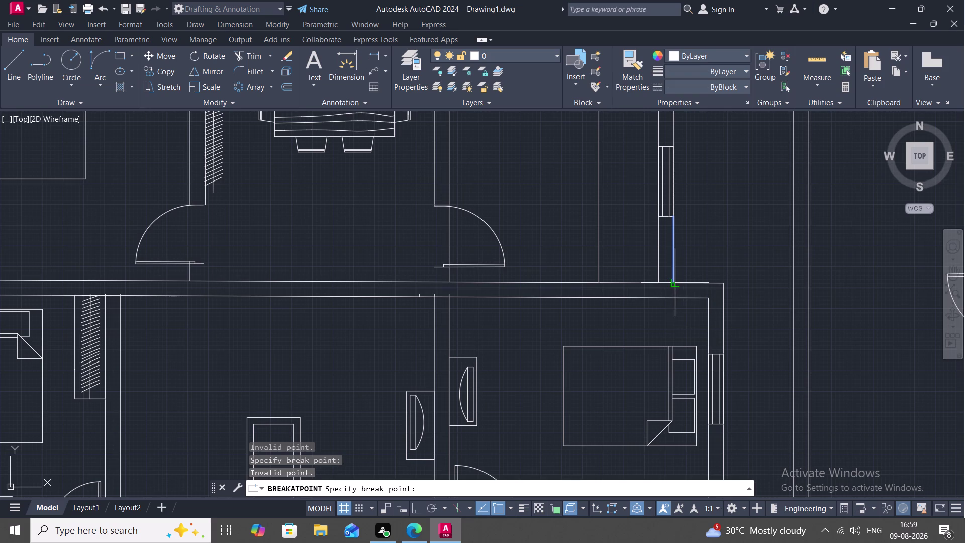
click(675, 282)
key(space)
click(702, 282)
Try splitting the horizontal and outer and inner vertical wall lines, then cancel.
key(space)
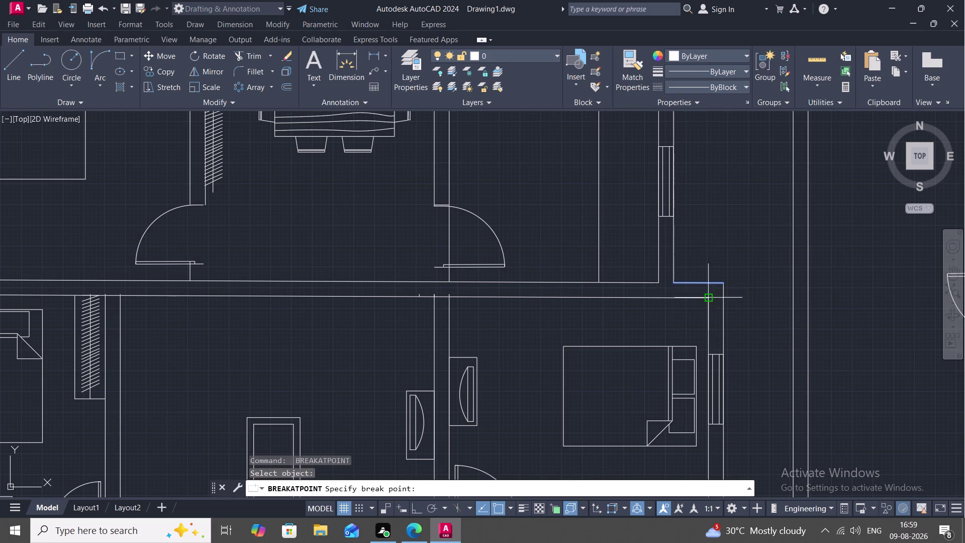
click(723, 284)
key(space)
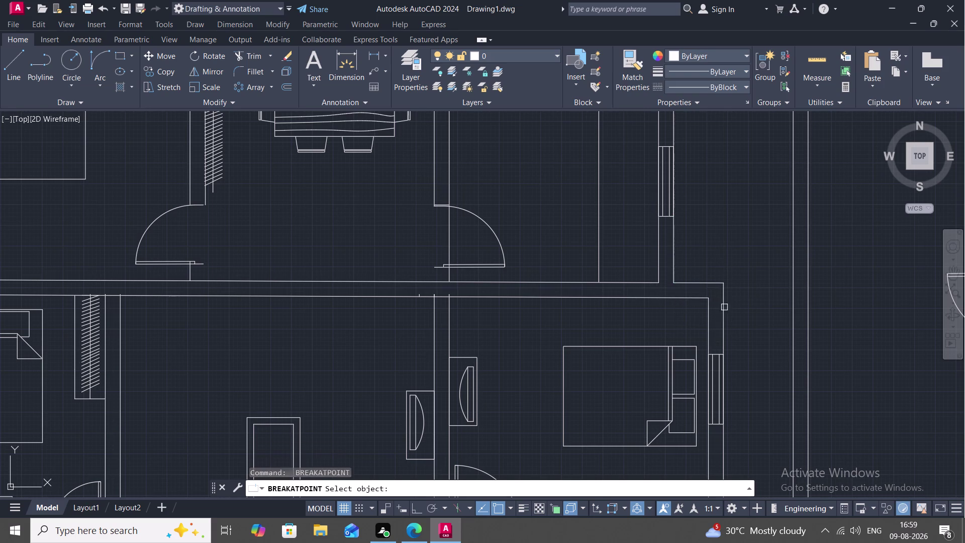
click(724, 308)
key(space)
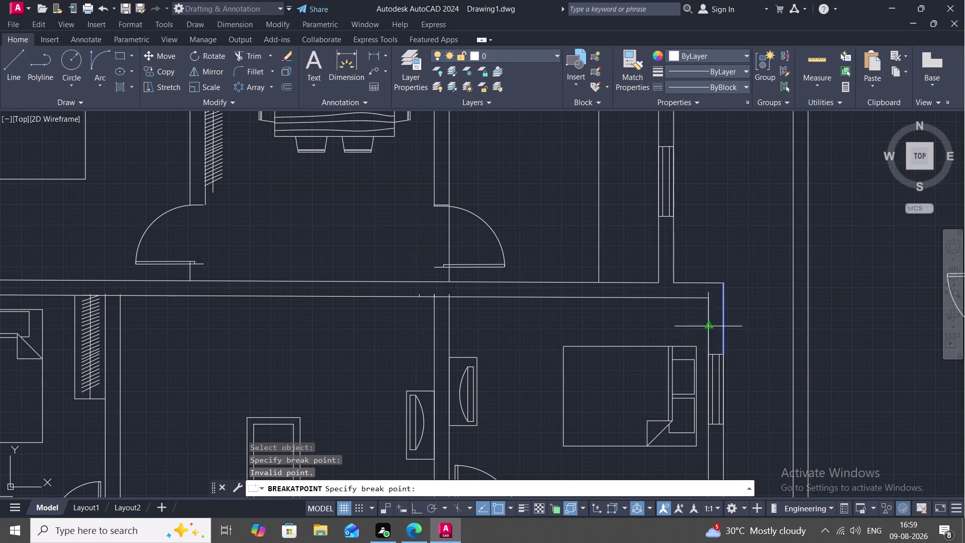
key(Escape)
key(space)
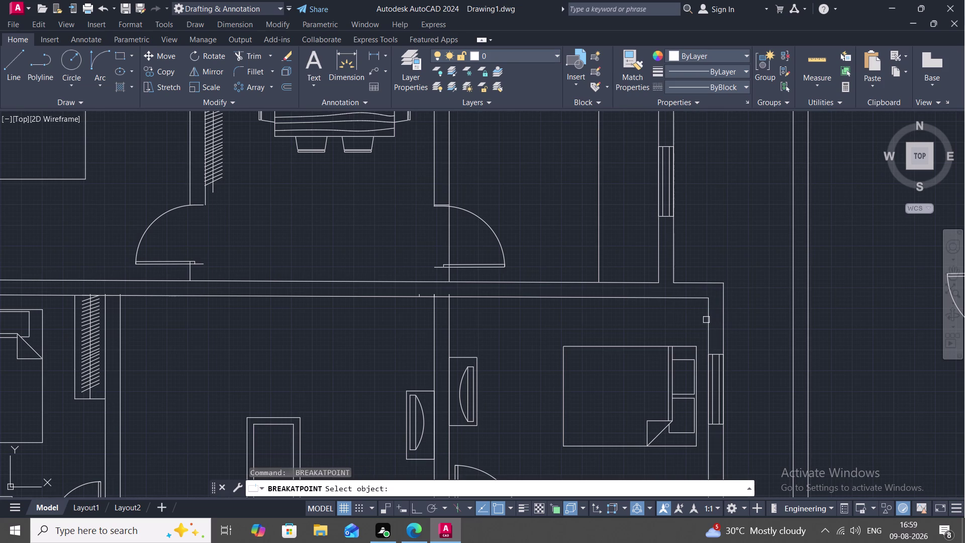
click(707, 322)
key(space)
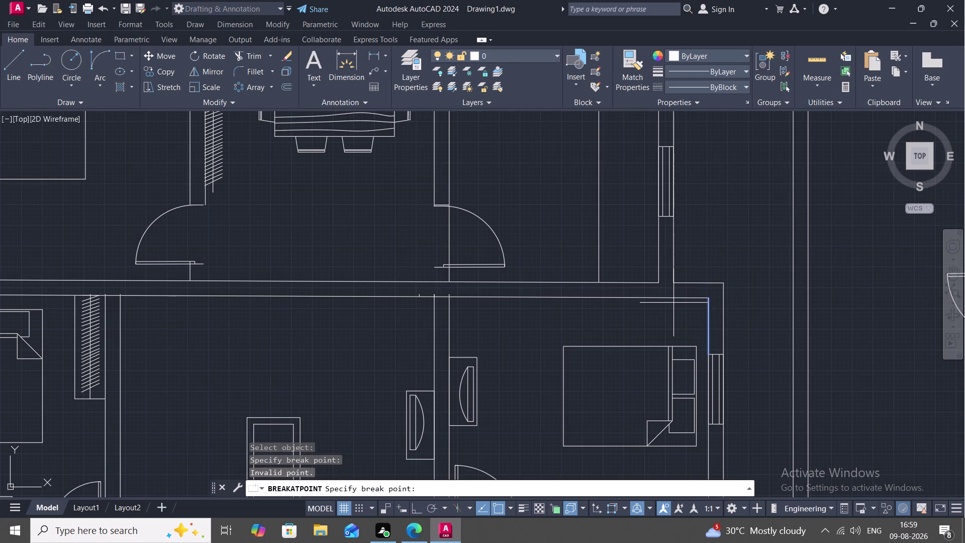
key(Escape)
middle_drag(476, 312, 505, 320)
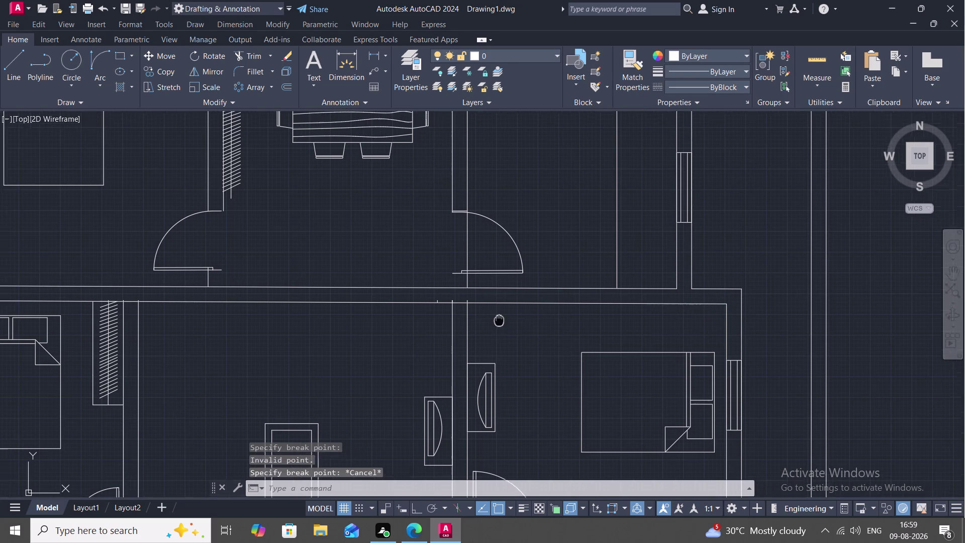
Zoom in on the hatched upper wall between the window and door and start a LINE.
middle_drag(505, 320, 519, 320)
scroll(down, 3)
middle_drag(407, 269, 443, 288)
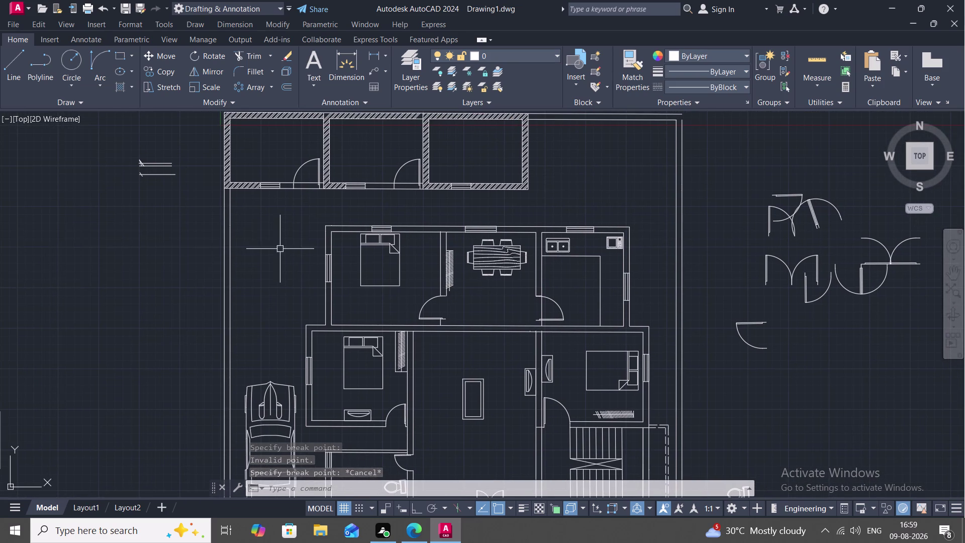
middle_drag(324, 236, 373, 297)
scroll(up, 3)
middle_drag(375, 302, 376, 302)
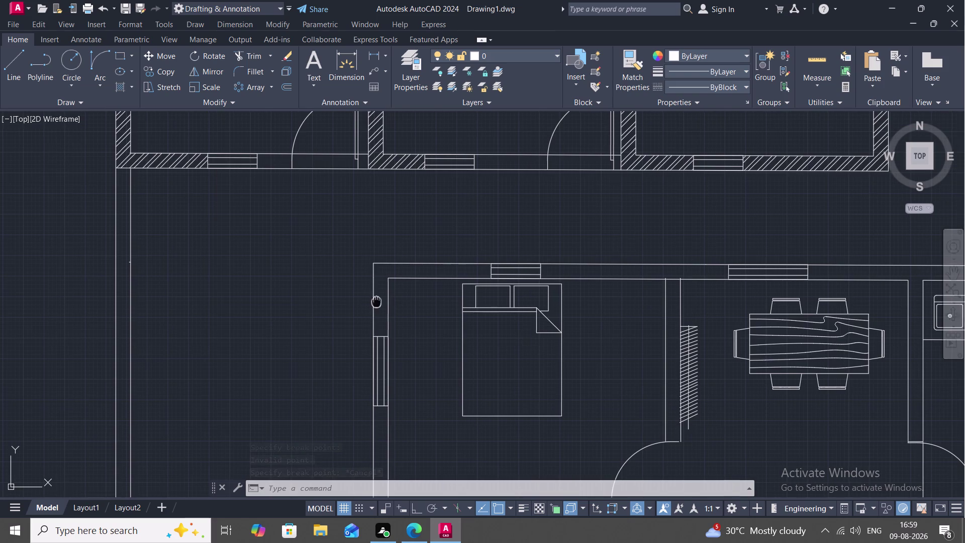
middle_drag(377, 302, 369, 402)
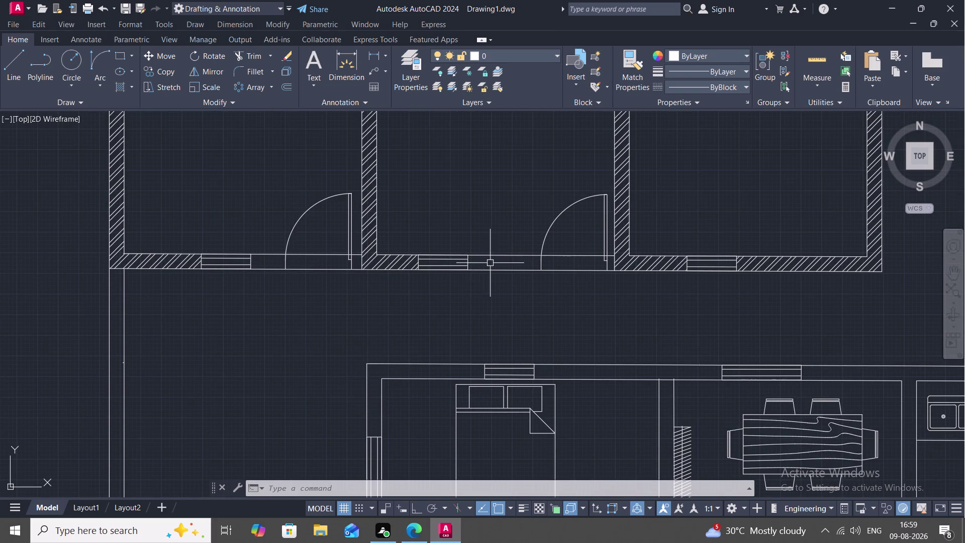
scroll(up, 3)
key(l)
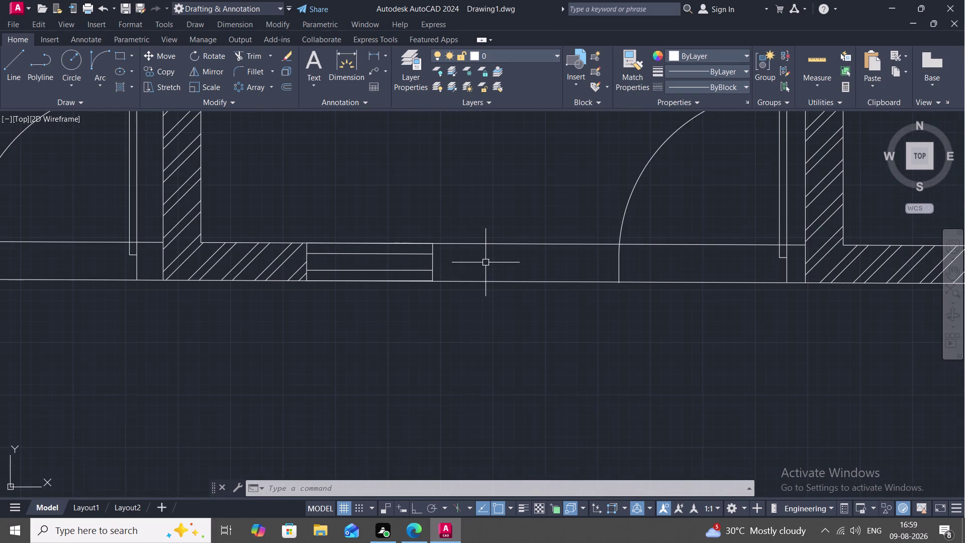
key(space)
Trace a closed four-sided outline of the wall section from the window edge to the door.
click(434, 245)
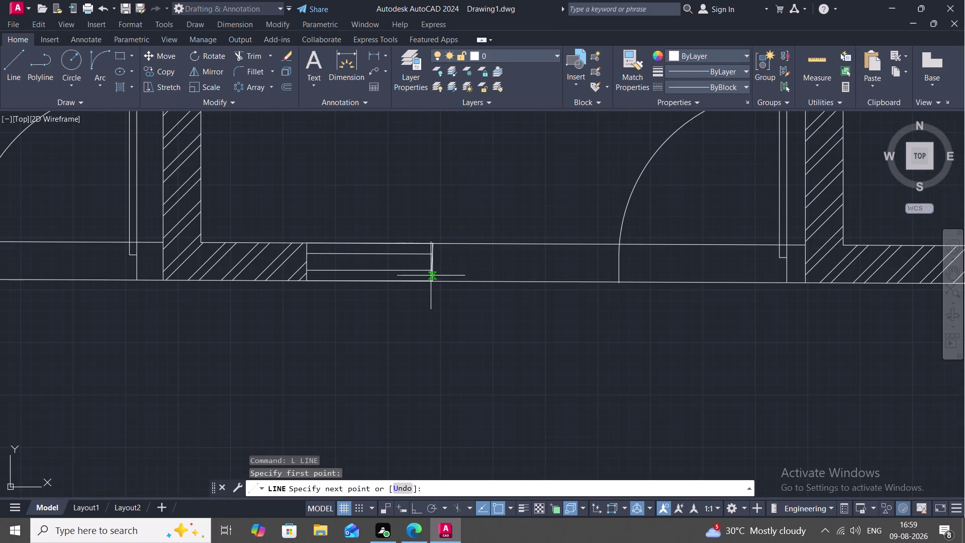
click(430, 283)
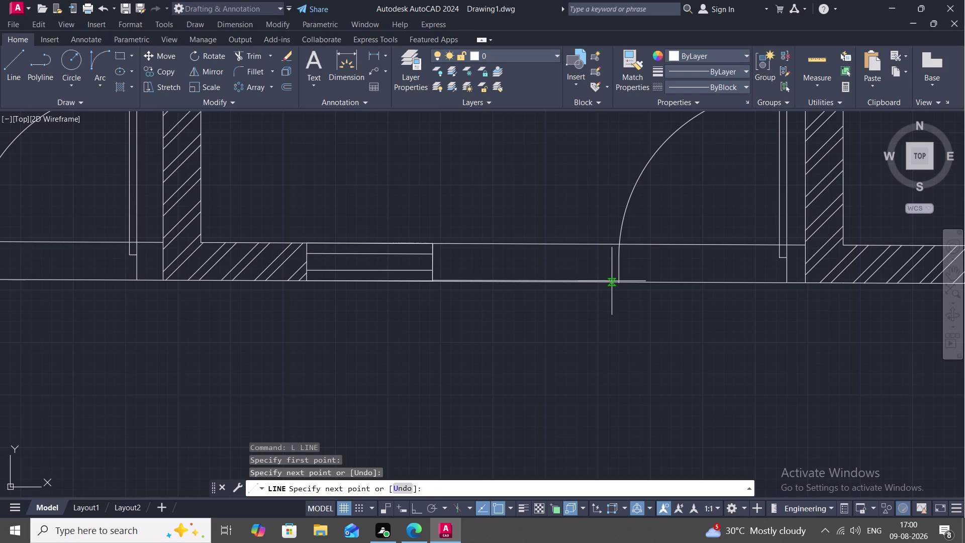
click(618, 283)
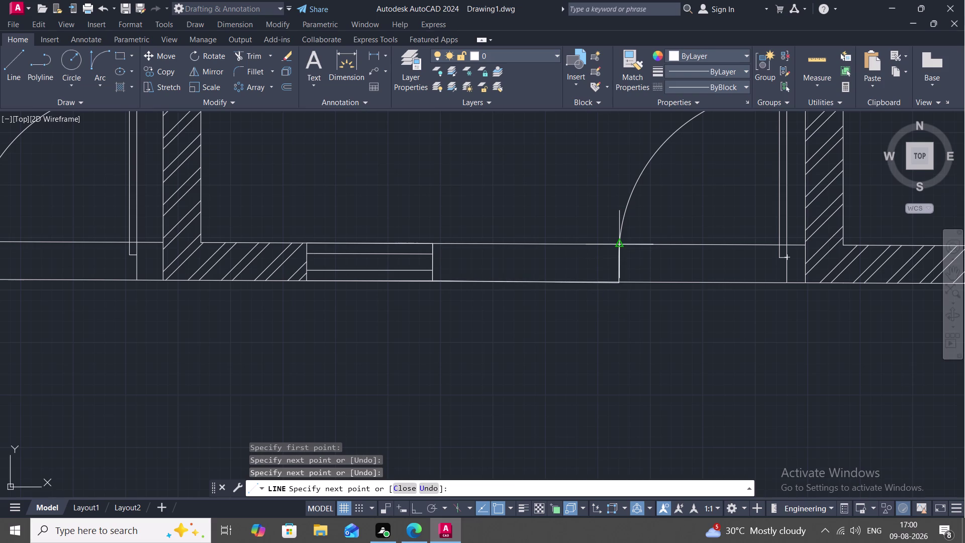
drag(615, 245, 611, 244)
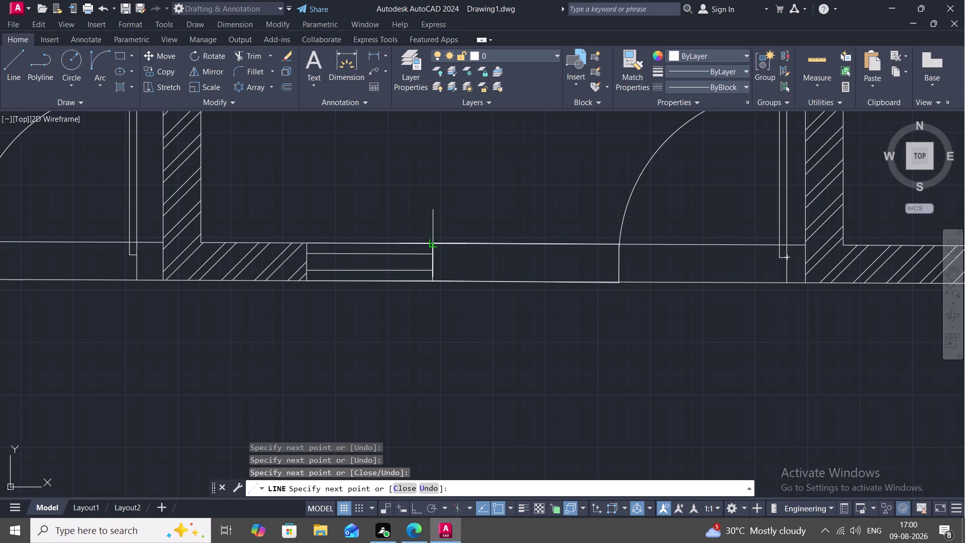
click(436, 243)
key(Escape)
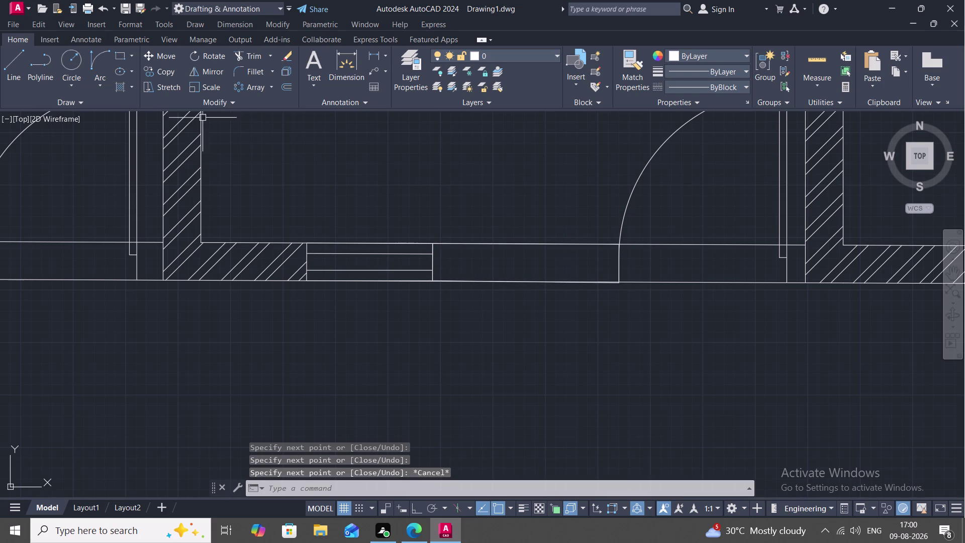
Join the top, bottom, left and right outline lines of the wall section into a single polyline.
text(J)
key(space)
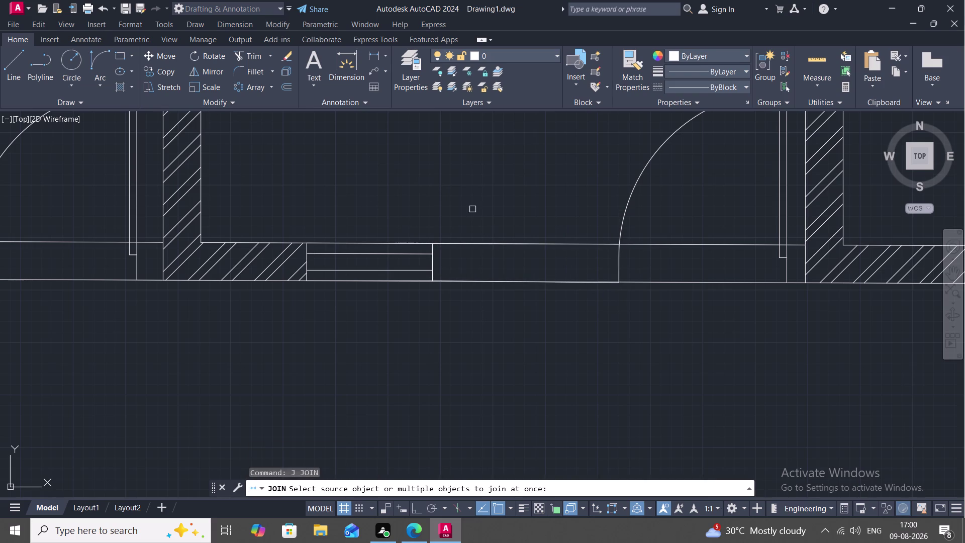
click(496, 244)
click(506, 286)
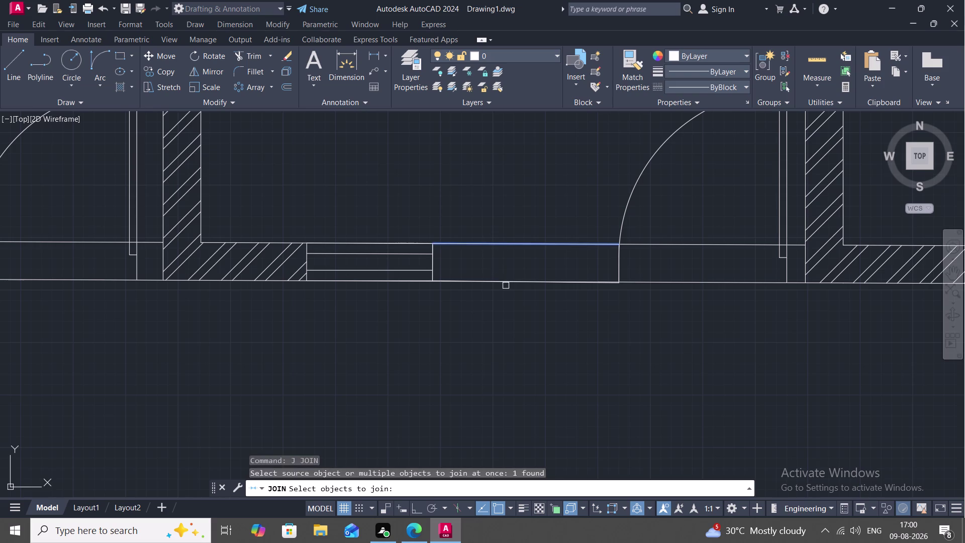
key(Escape)
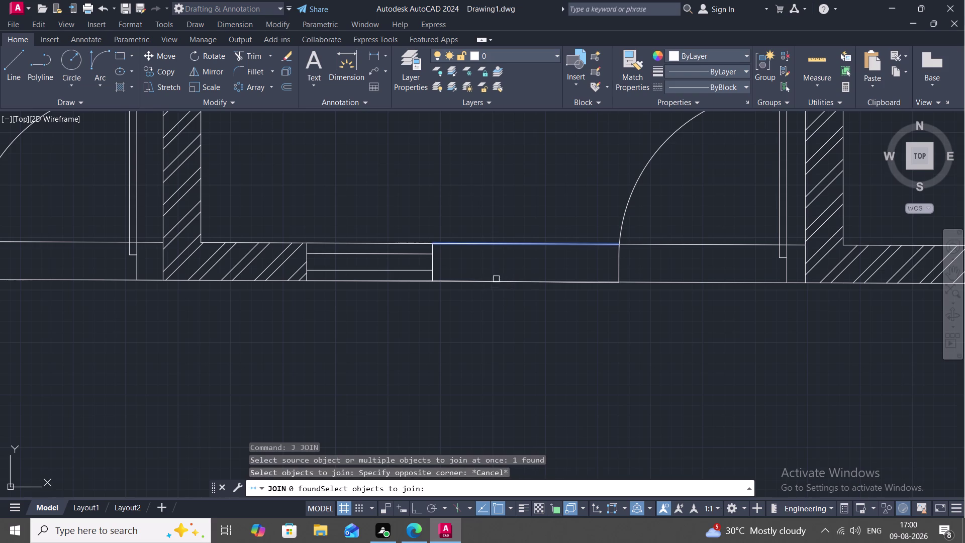
click(497, 280)
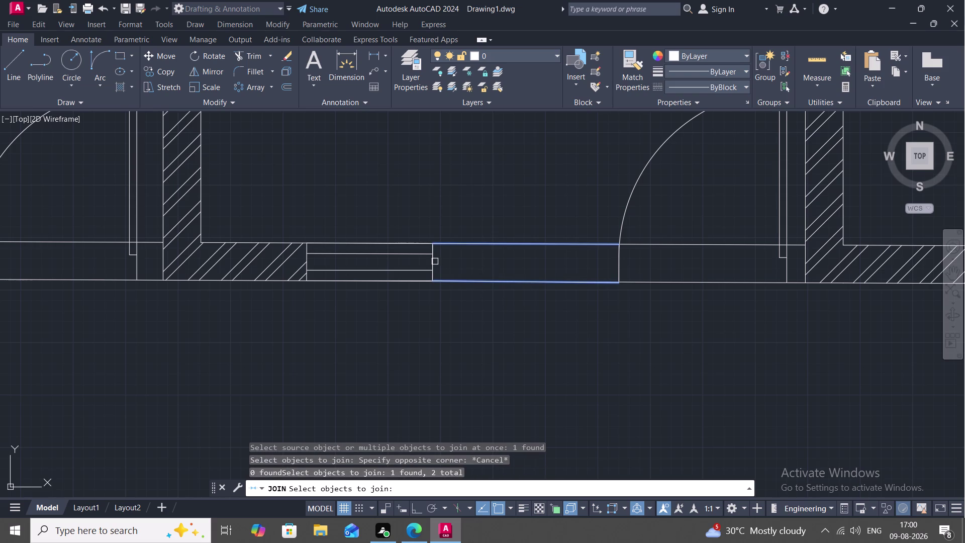
click(433, 261)
scroll(up, 3)
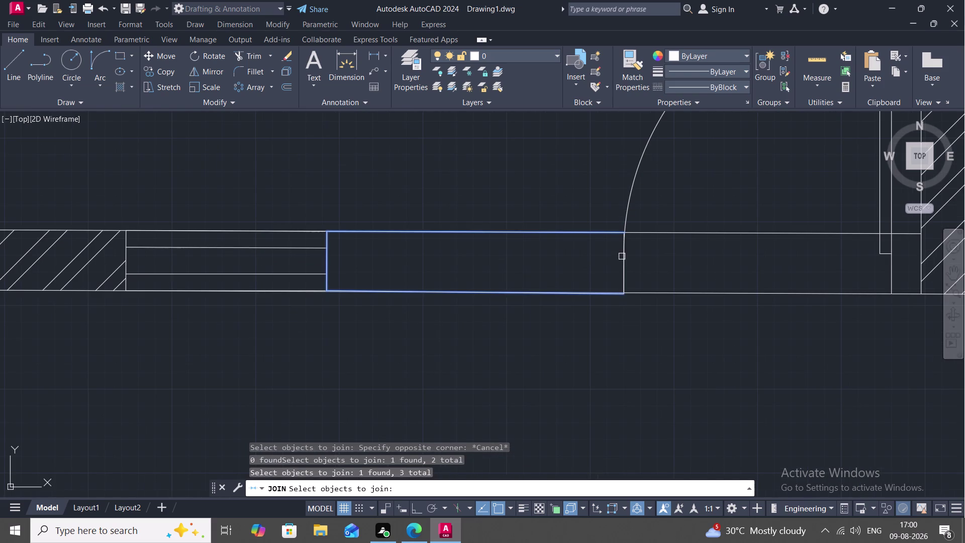
click(622, 256)
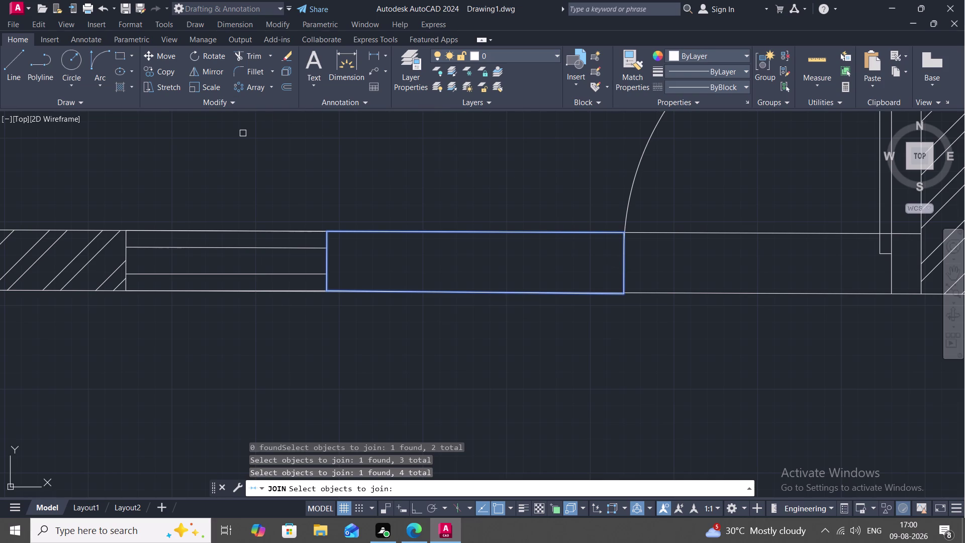
key(Return)
text(H)
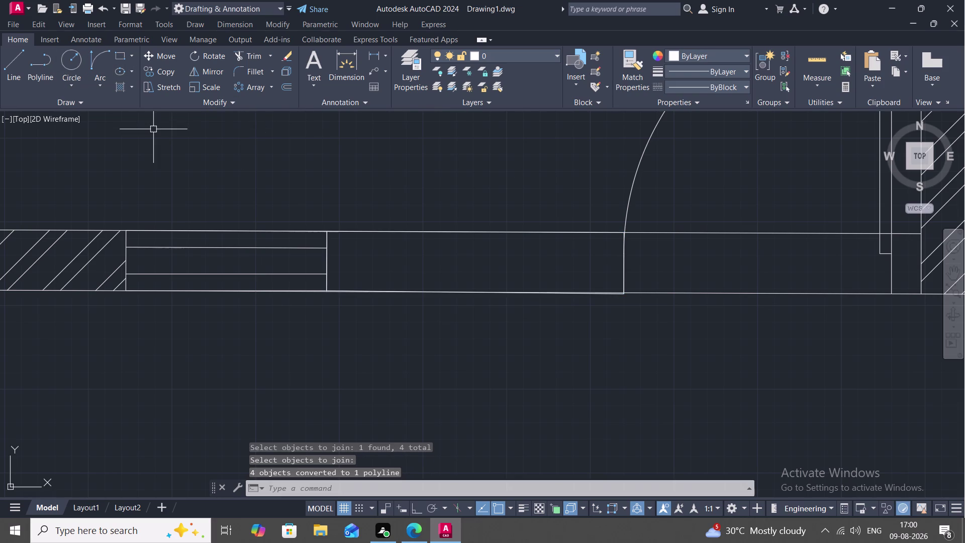
key(space)
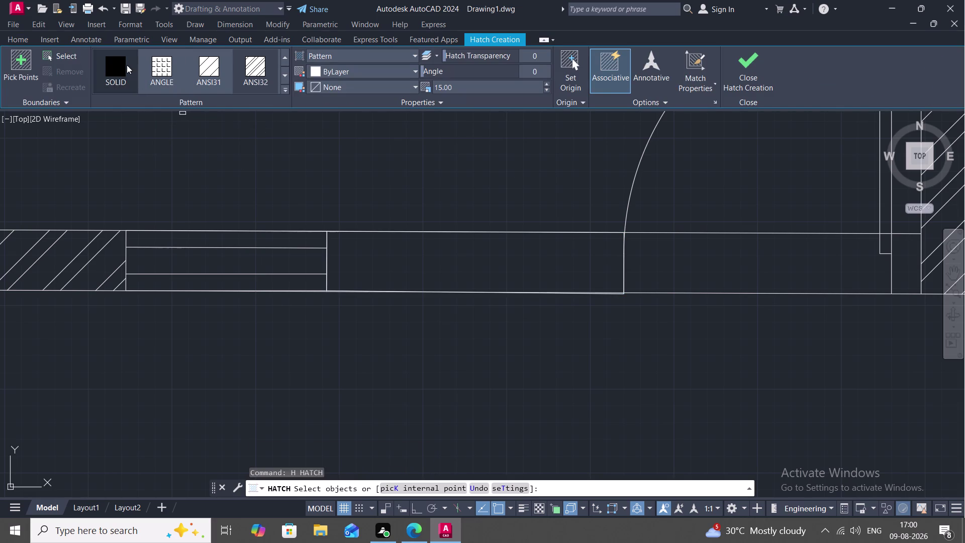
Try hatching the joined wall outline, then pan over to the next unhatched wall gap.
click(255, 65)
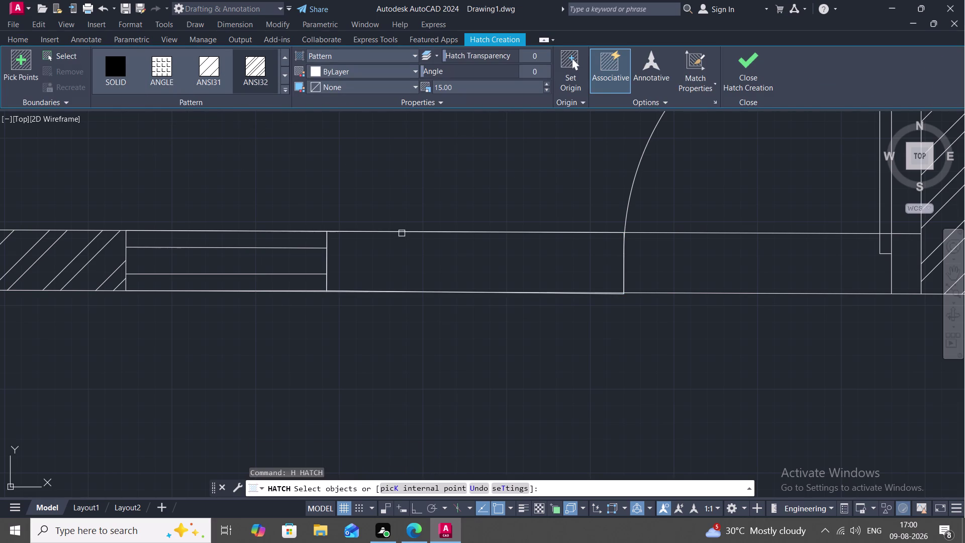
click(401, 232)
key(Escape)
scroll(down, 3)
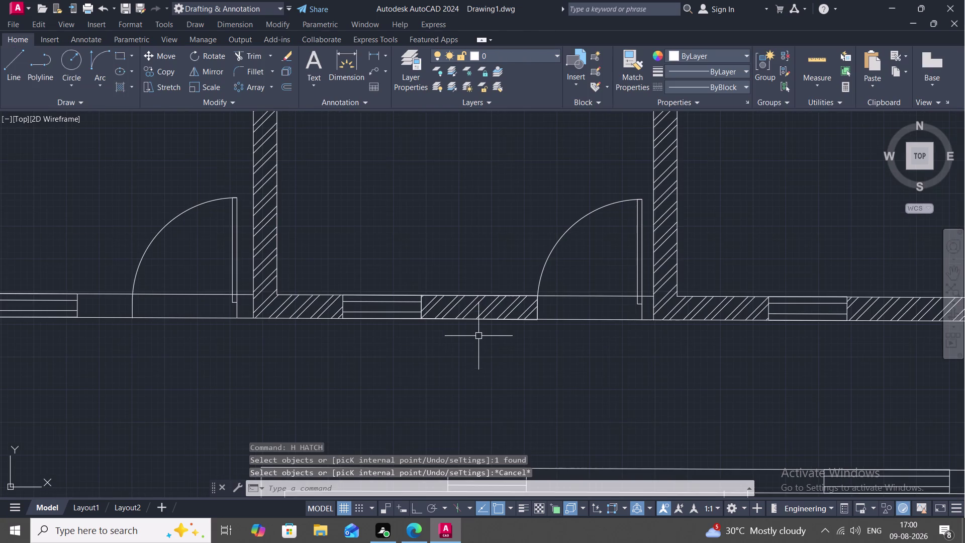
middle_drag(504, 342, 462, 317)
scroll(down, 3)
middle_drag(217, 304, 411, 305)
scroll(up, 3)
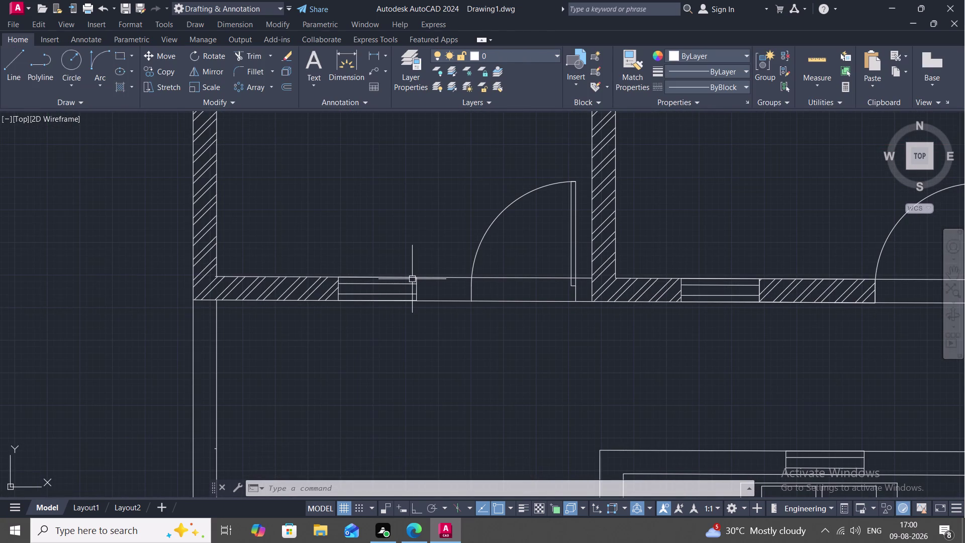
Draw a closed line outline around the wall gap beside the first room's window.
text(L)
key(space)
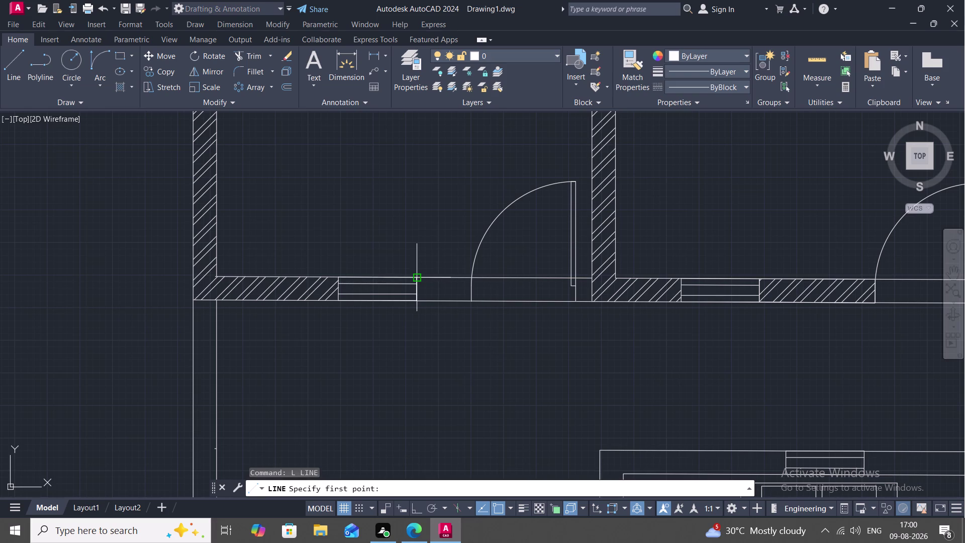
click(416, 278)
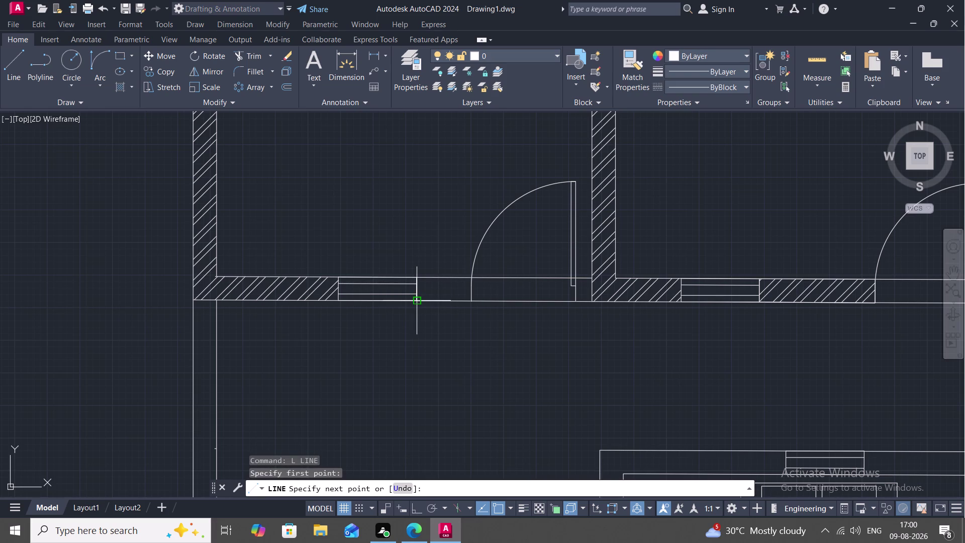
click(415, 303)
click(470, 302)
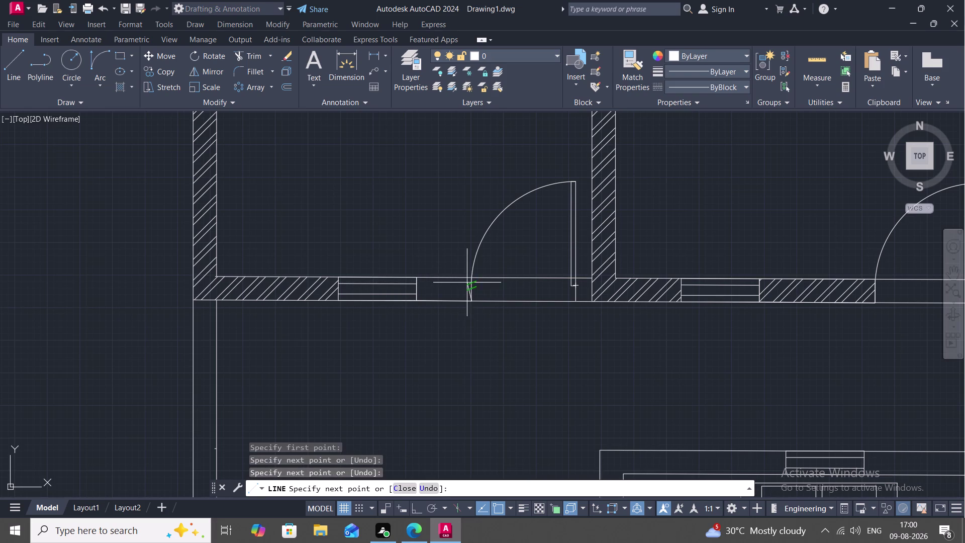
click(471, 279)
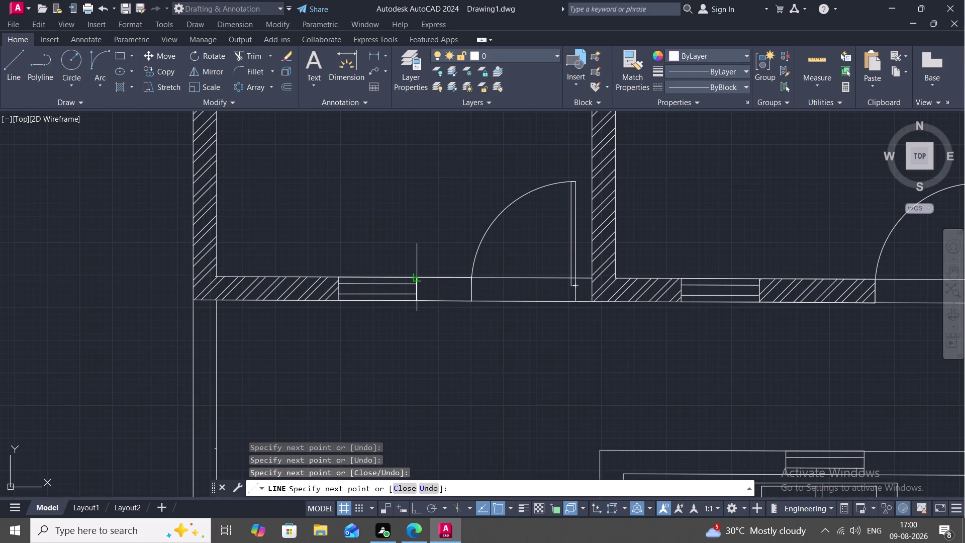
click(419, 277)
key(space)
Join the four edges of that wall gap into one polyline.
key(j)
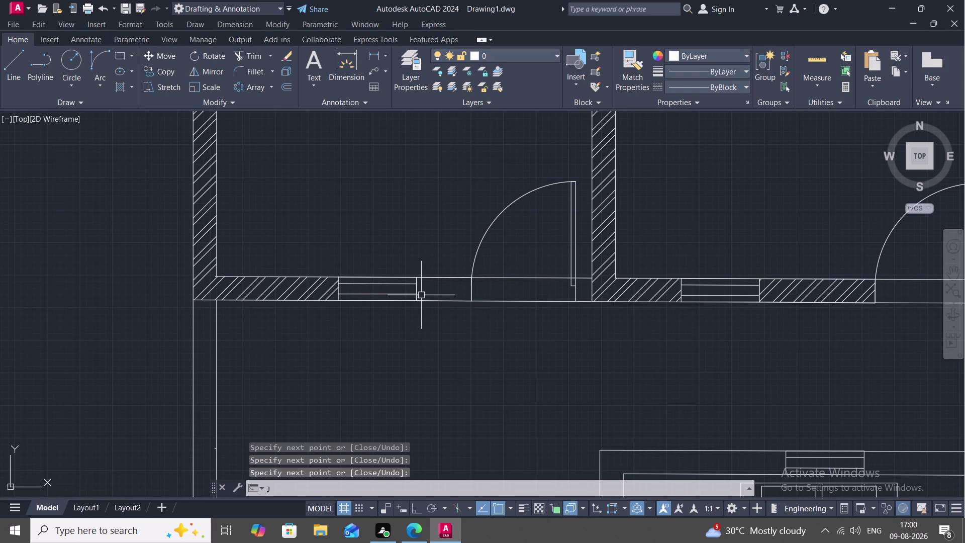
key(space)
click(431, 278)
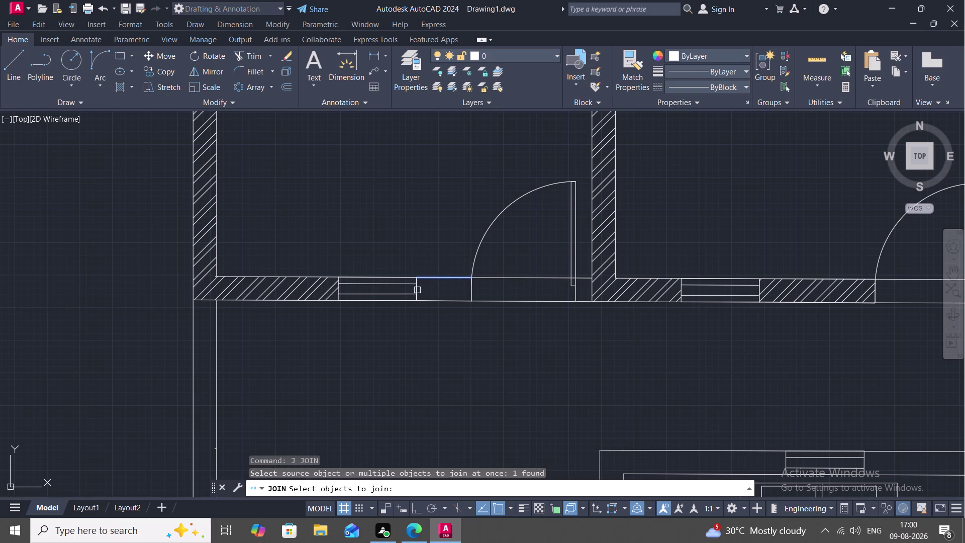
click(417, 288)
click(431, 302)
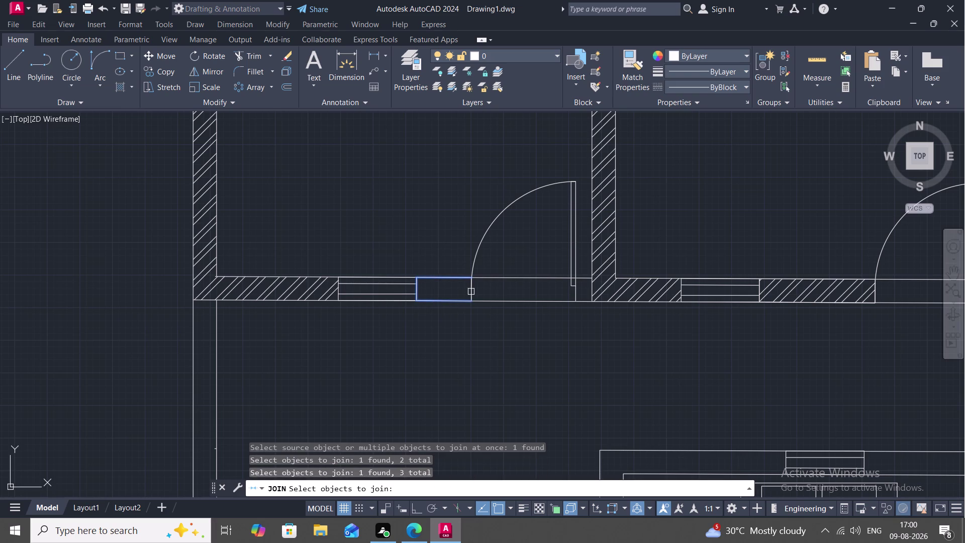
click(471, 292)
key(Return)
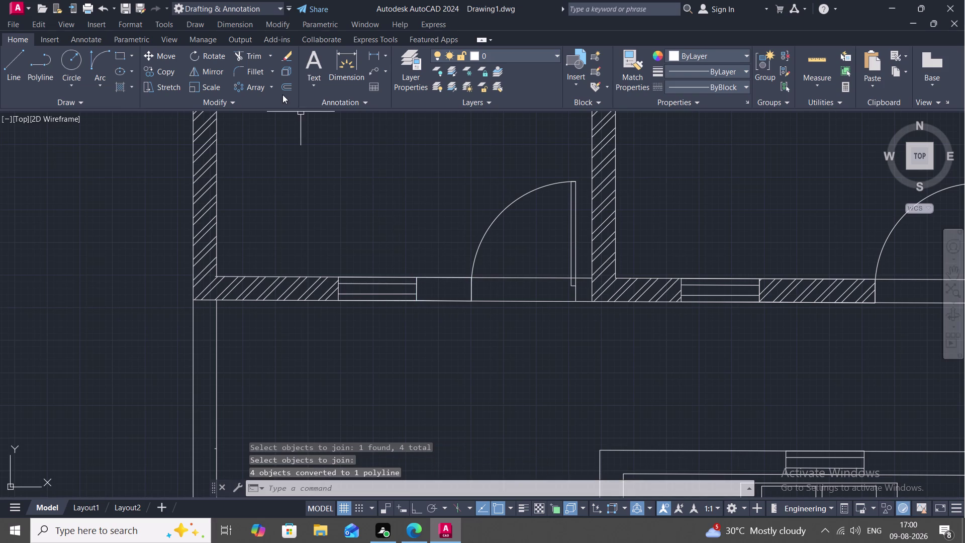
Attempt a diagonal-line hatch inside the wall gap, then cancel it.
key(h)
key(space)
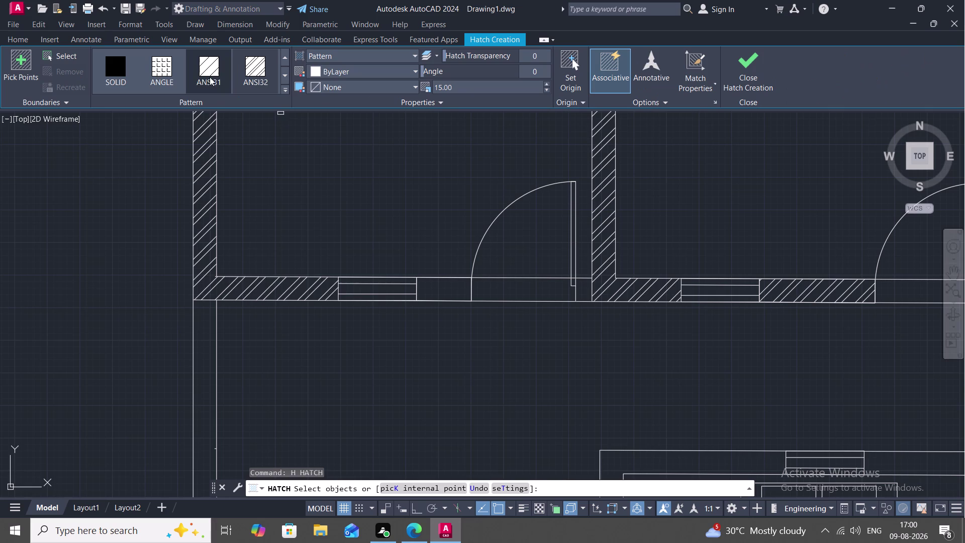
click(257, 73)
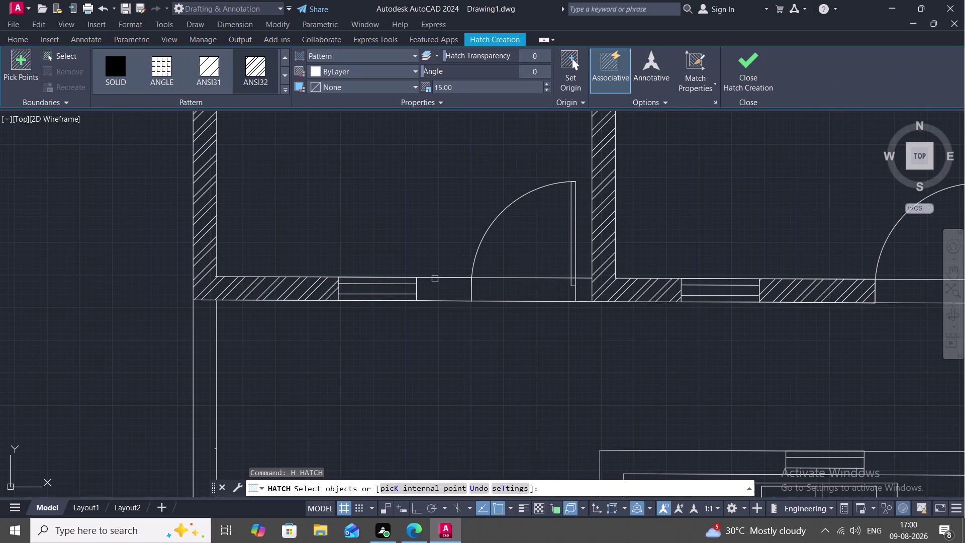
click(437, 277)
key(Escape)
scroll(down, 3)
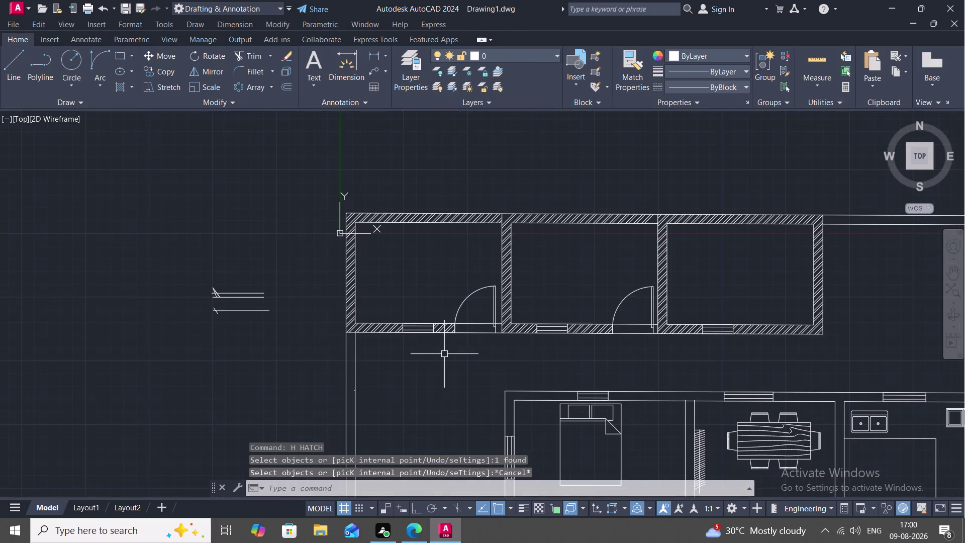
Draw a short line from the partition's bottom corner down to the bottom wall.
middle_drag(444, 353, 399, 326)
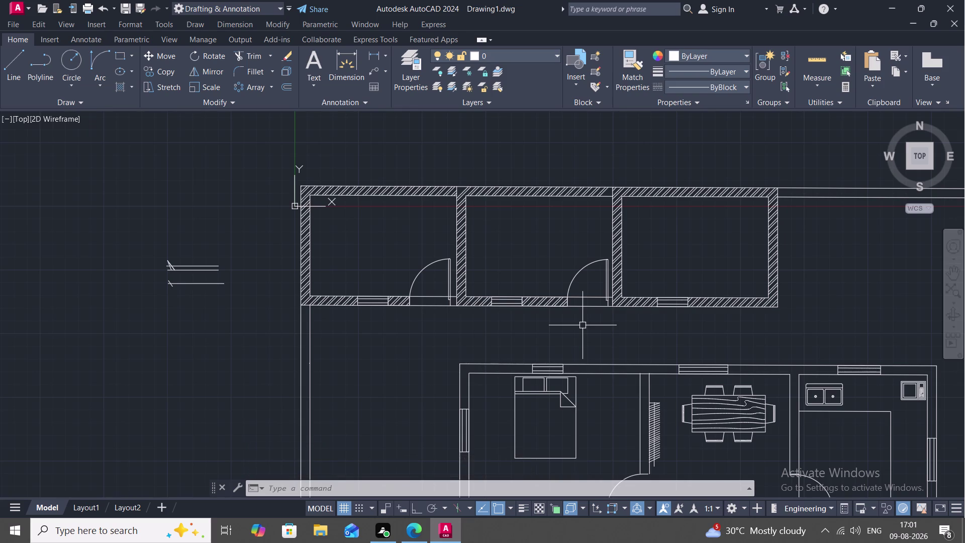
scroll(up, 3)
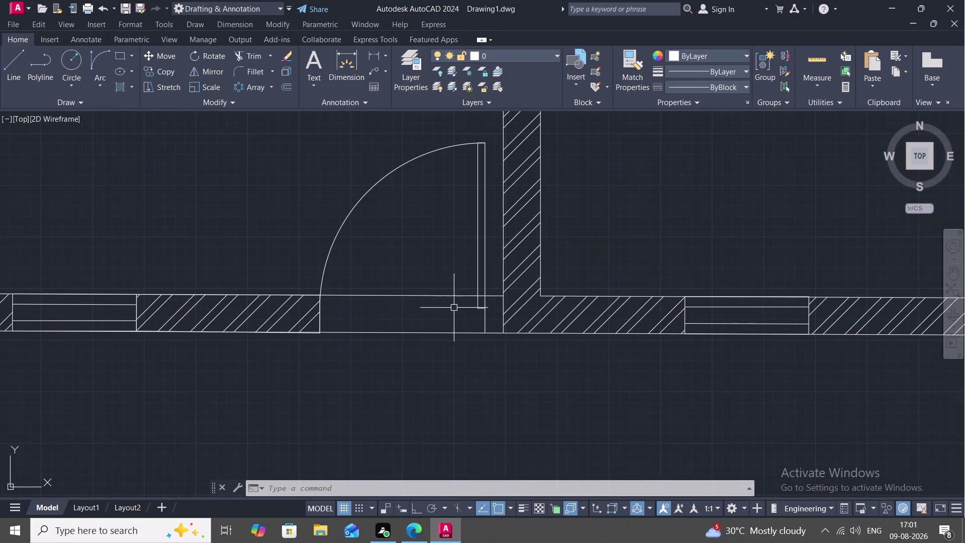
key(l)
key(space)
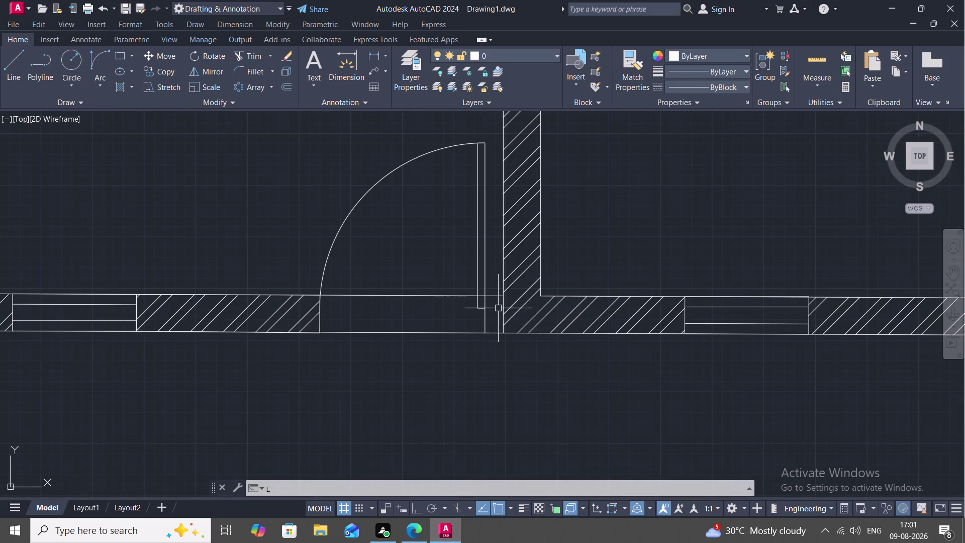
click(542, 293)
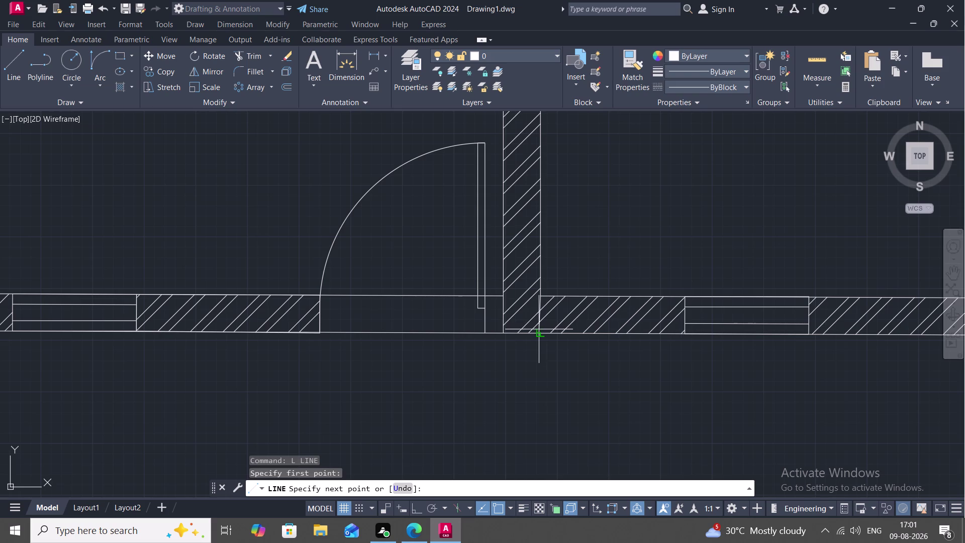
click(539, 330)
key(Escape)
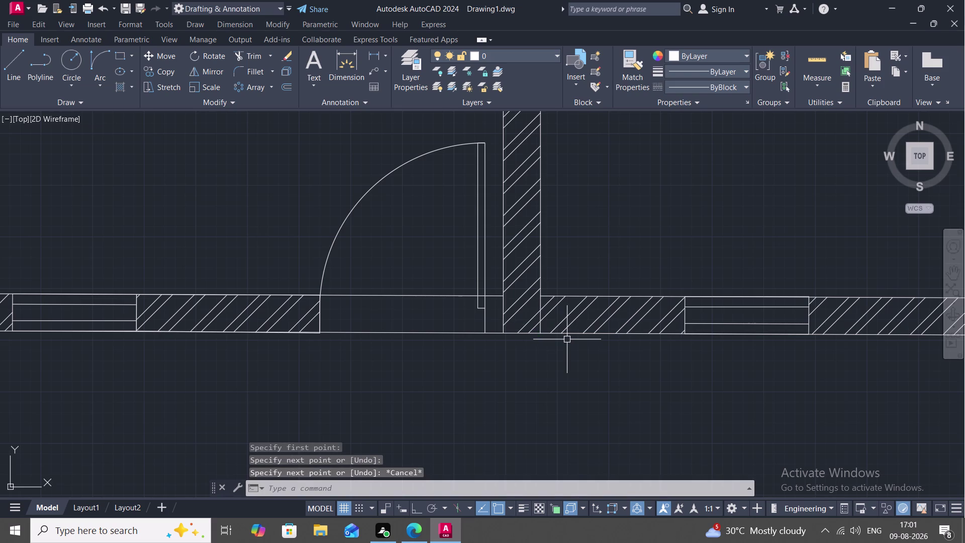
Trim the bottom wall edge past the partition and delete the right-hand wall hatching.
key(t)
key(r)
key(space)
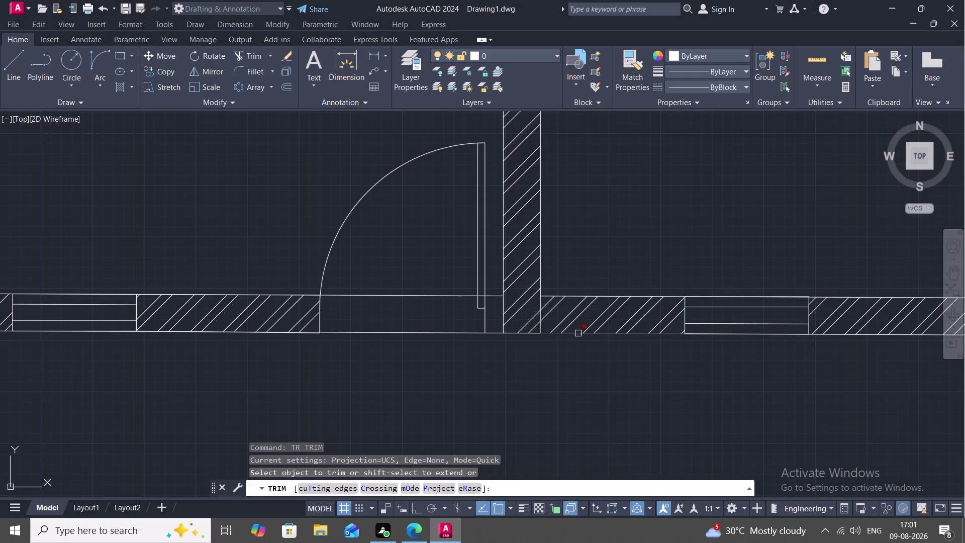
click(578, 333)
click(572, 324)
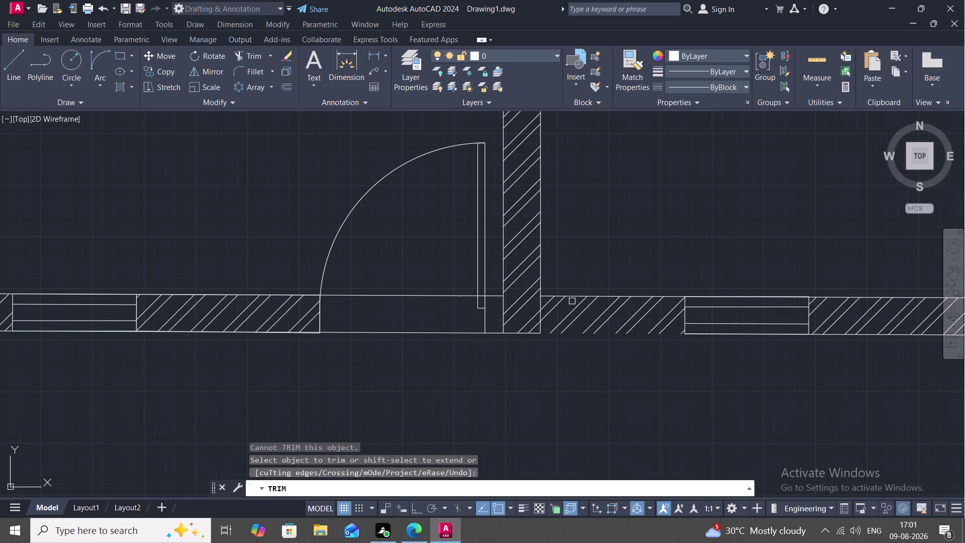
click(572, 298)
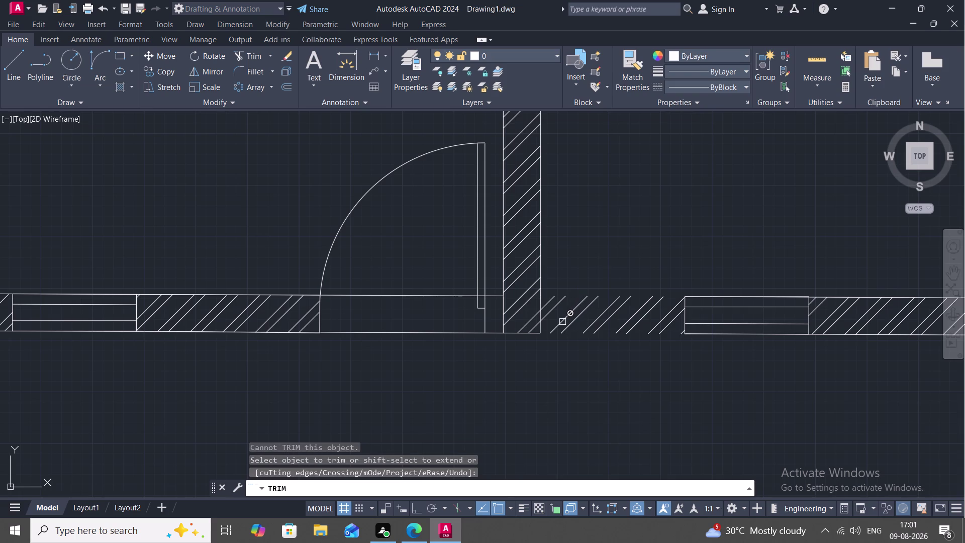
click(561, 324)
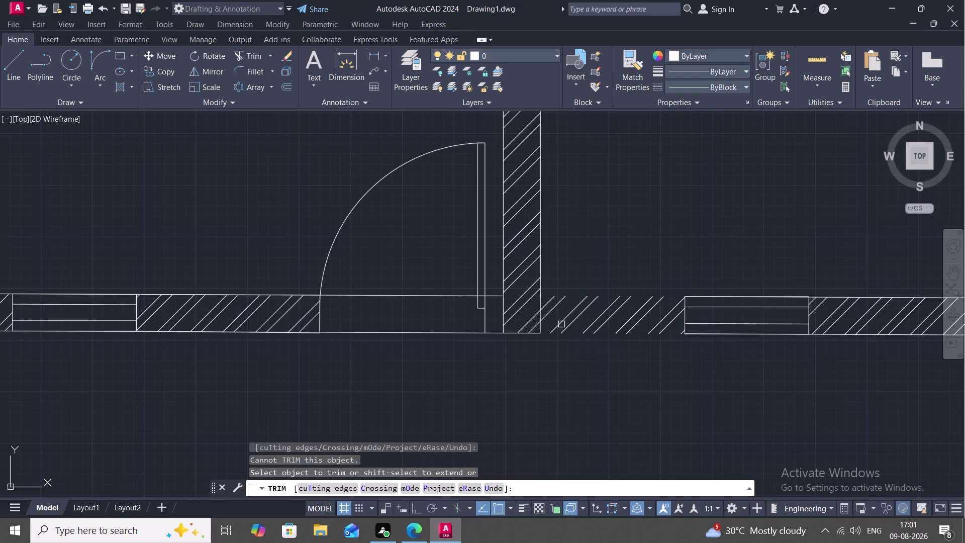
key(Escape)
click(569, 312)
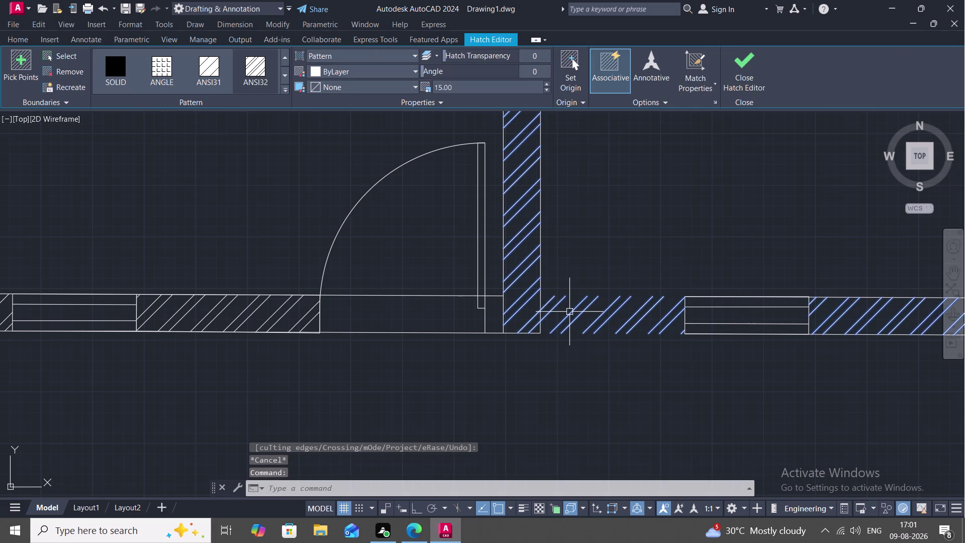
key(Delete)
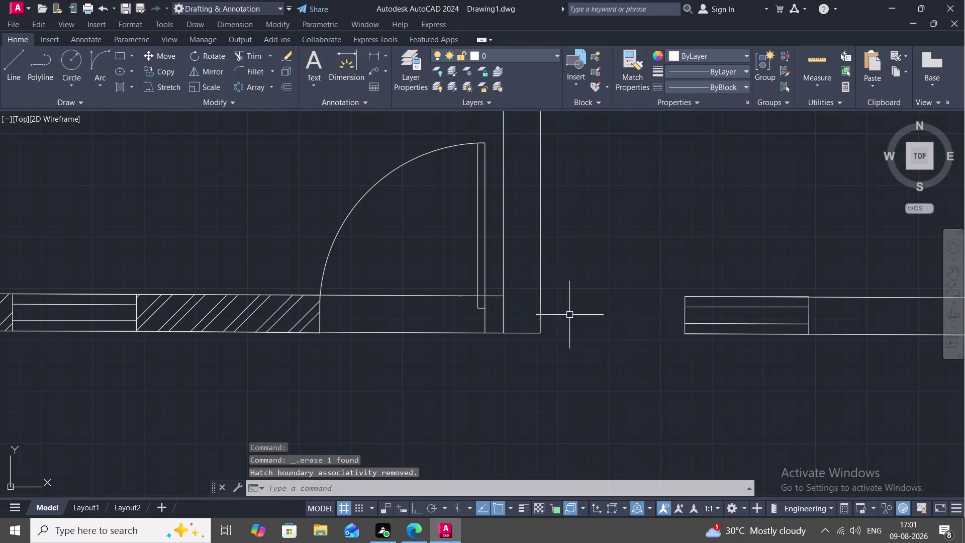
Join the third room's wall edges, including the partition edge, into one outline.
scroll(down, 3)
middle_drag(564, 315, 567, 329)
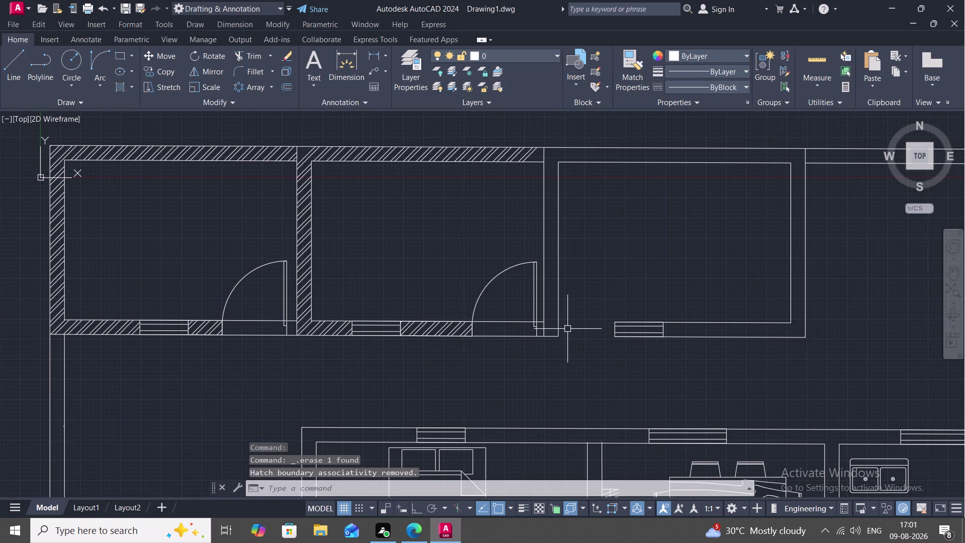
key(j)
key(space)
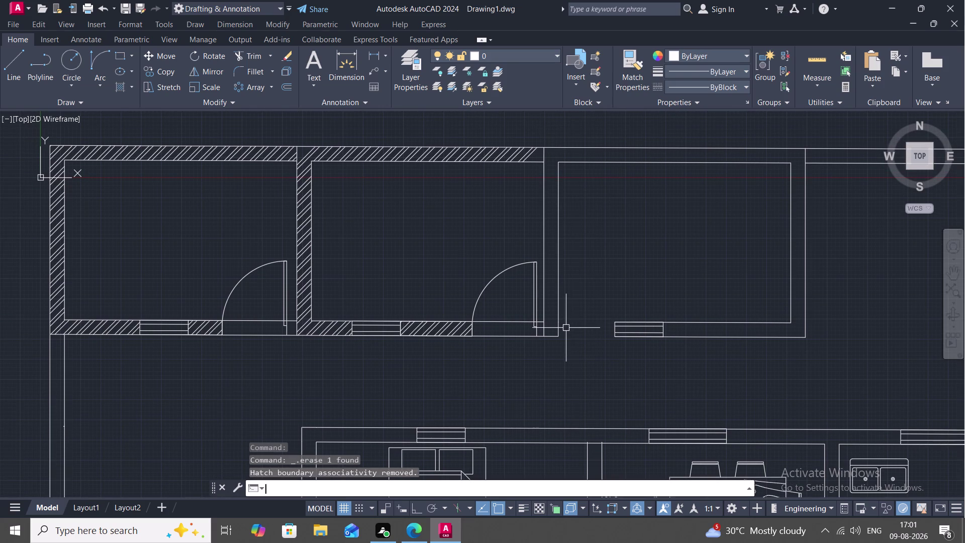
click(559, 320)
click(553, 336)
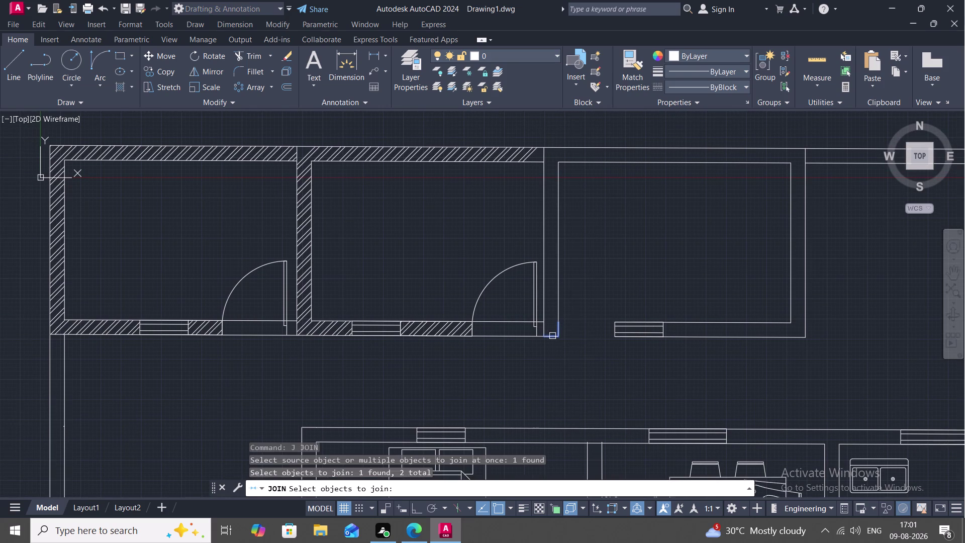
click(546, 329)
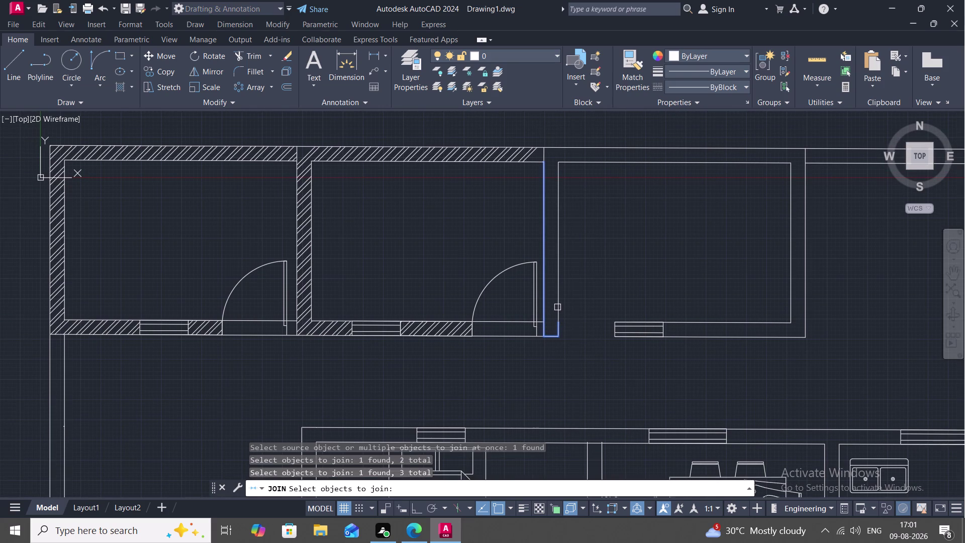
click(558, 306)
click(618, 148)
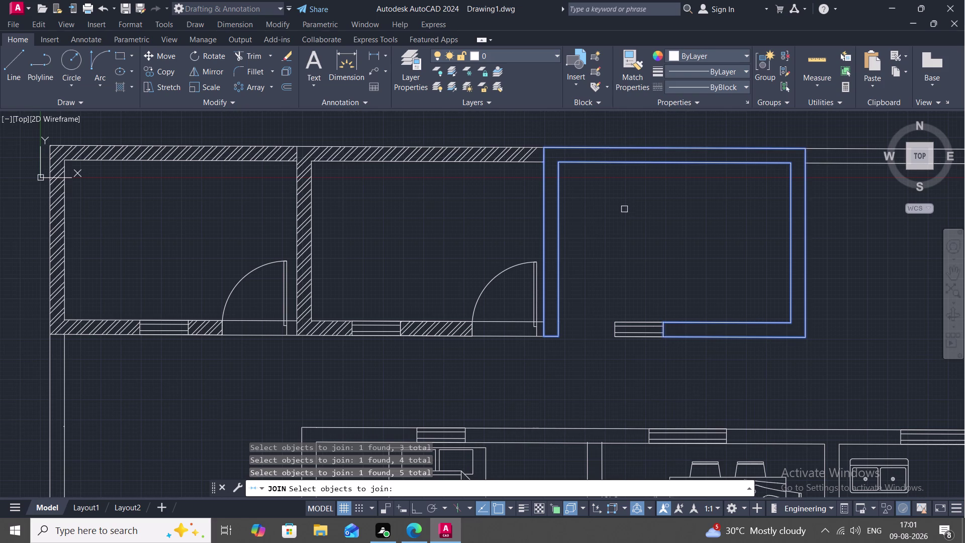
key(Return)
Hatch the third room's wall outlines with the diagonal pattern and zoom out to the whole plan.
text(H)
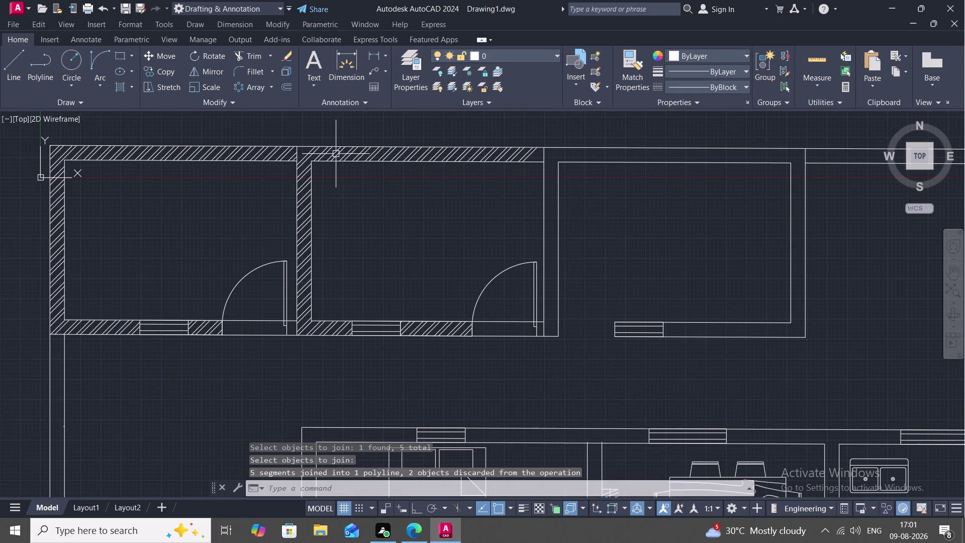
key(space)
click(256, 70)
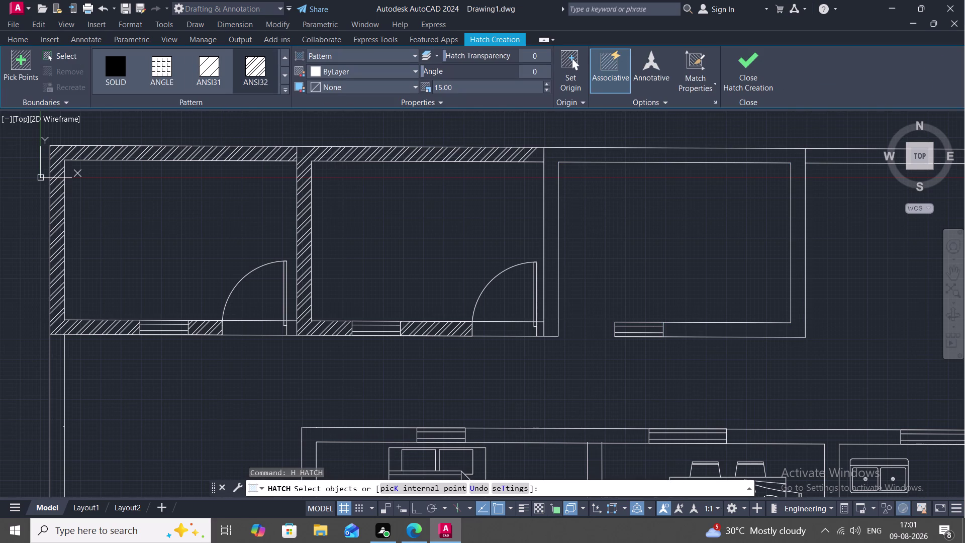
click(606, 146)
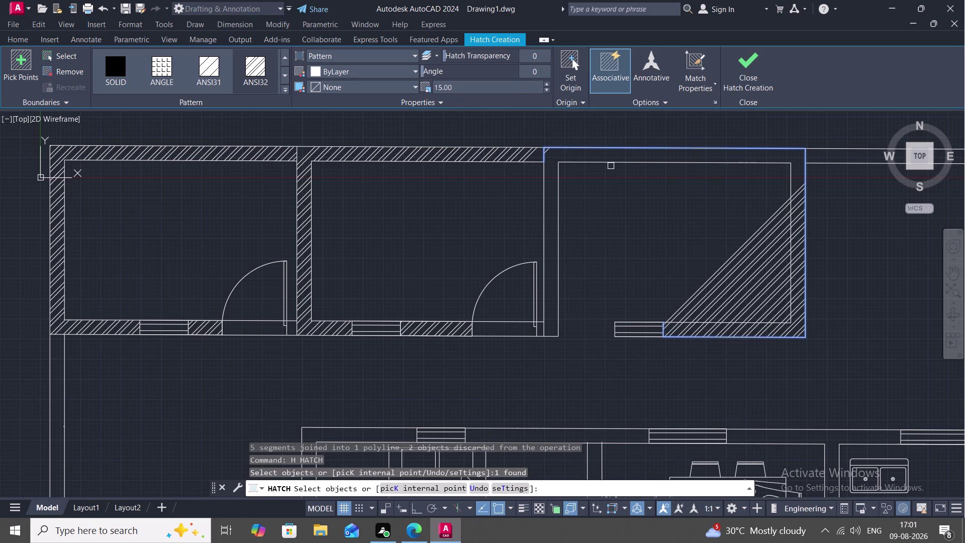
click(611, 159)
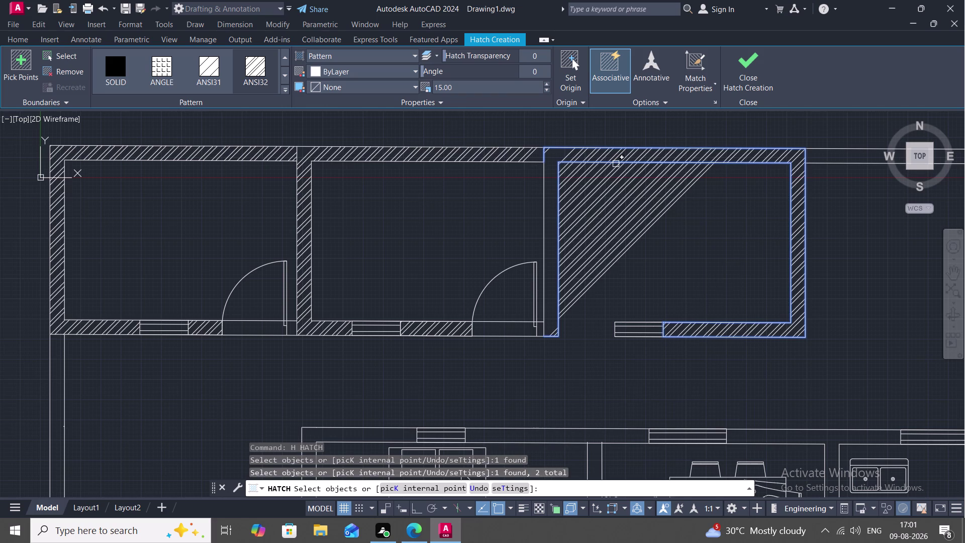
click(544, 221)
key(Escape)
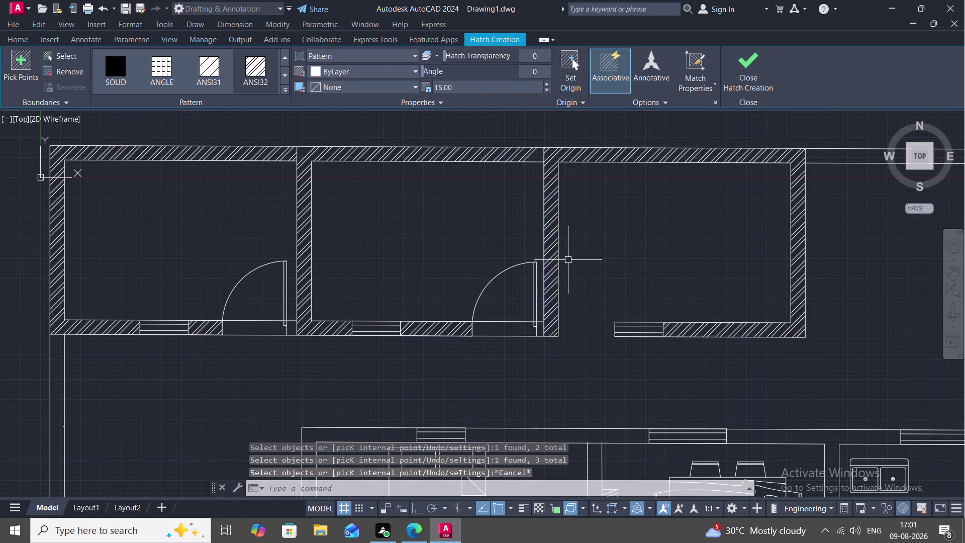
middle_drag(618, 317, 580, 219)
scroll(down, 3)
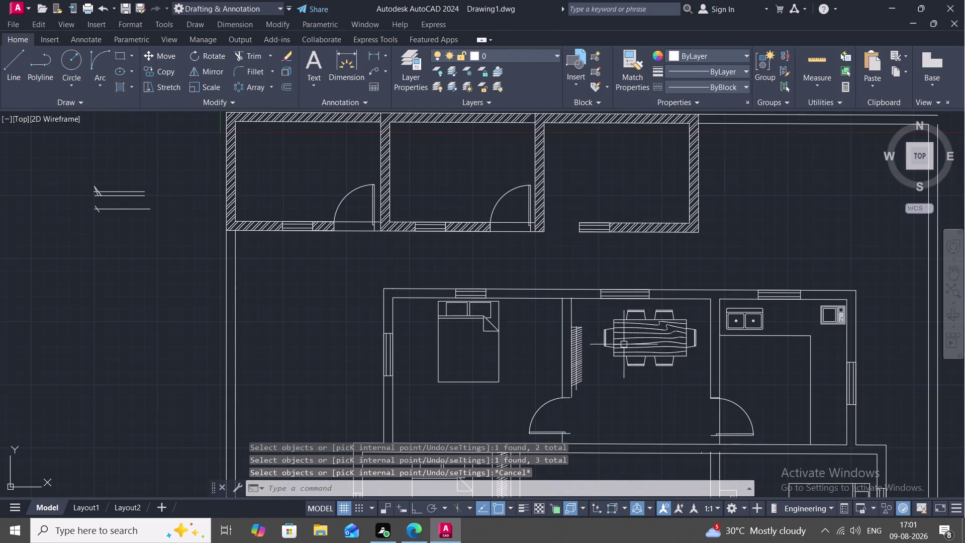
scroll(down, 3)
middle_drag(609, 383, 584, 290)
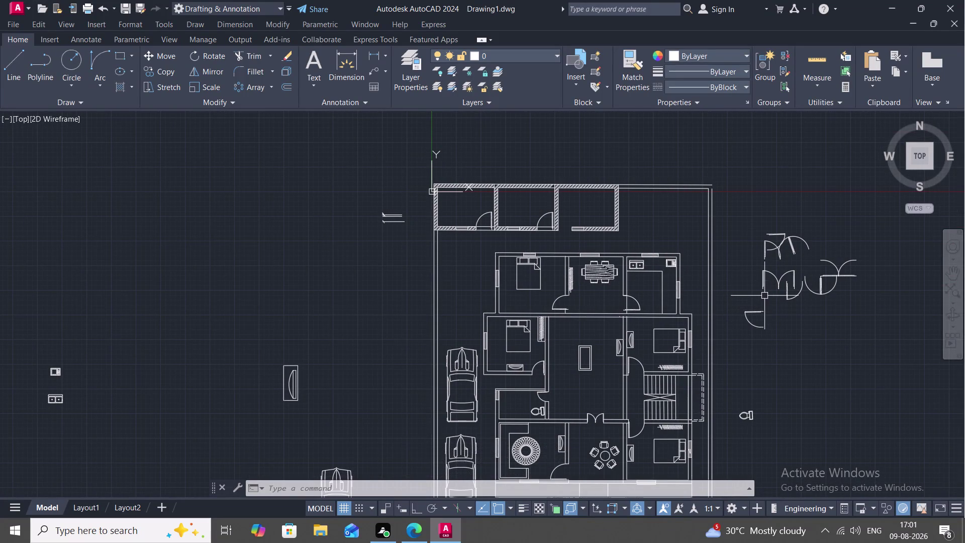
Copy a door symbol to the upper wall corner of the third room.
key(c)
text(O)
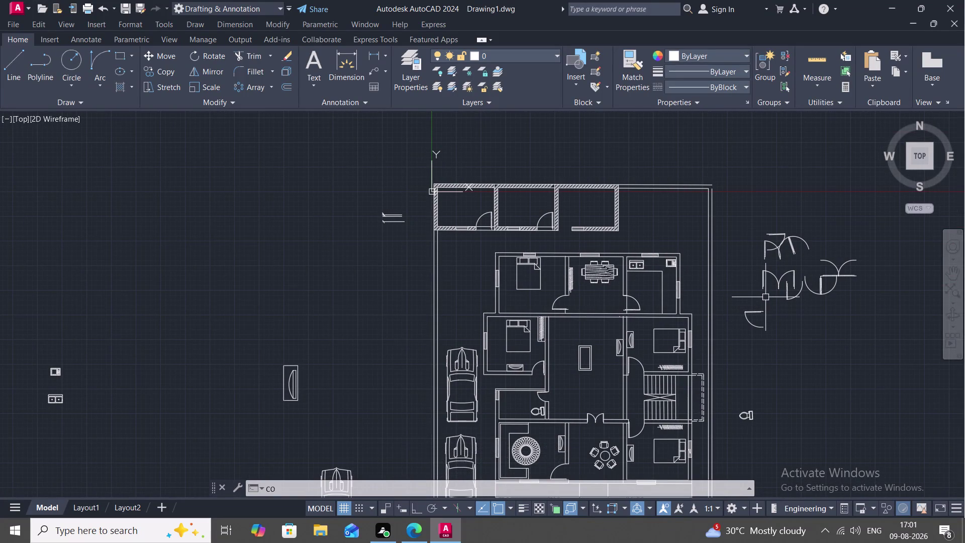
key(space)
click(764, 287)
right_click(764, 288)
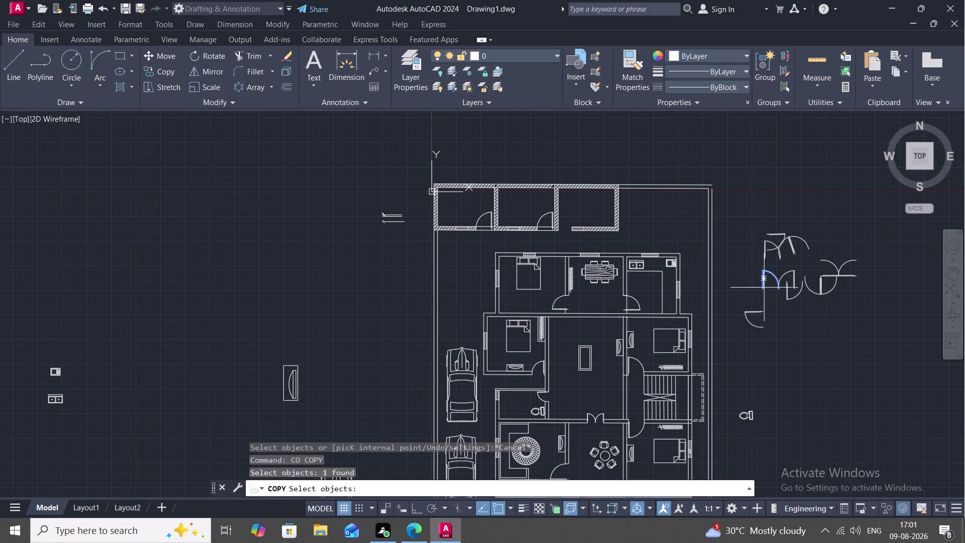
click(764, 288)
scroll(up, 3)
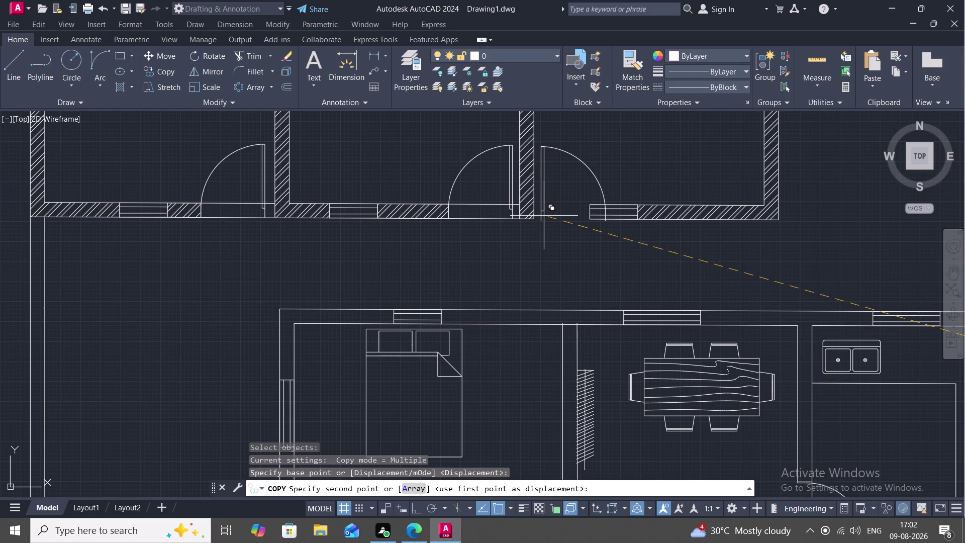
click(544, 215)
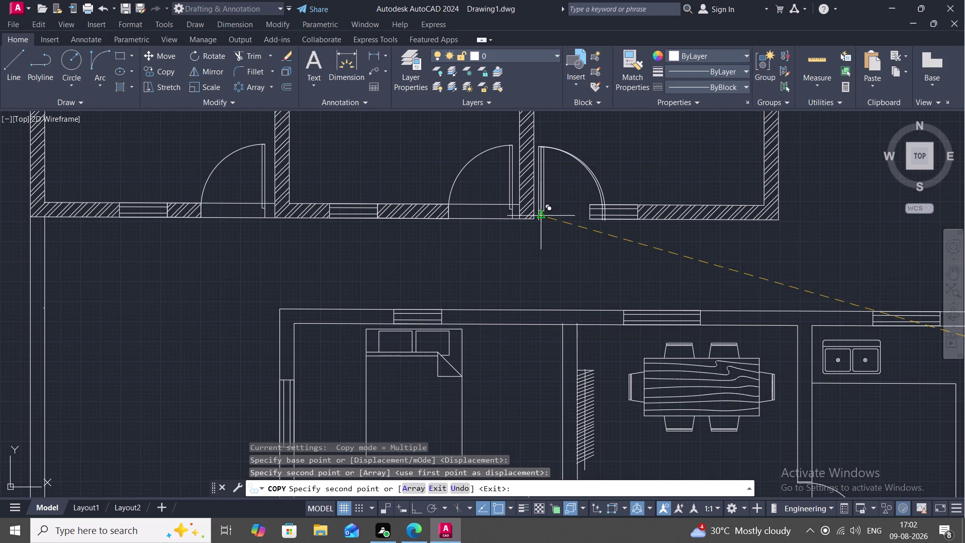
key(Escape)
Scale the copied door down to a smaller size about its hinge point.
text(SC)
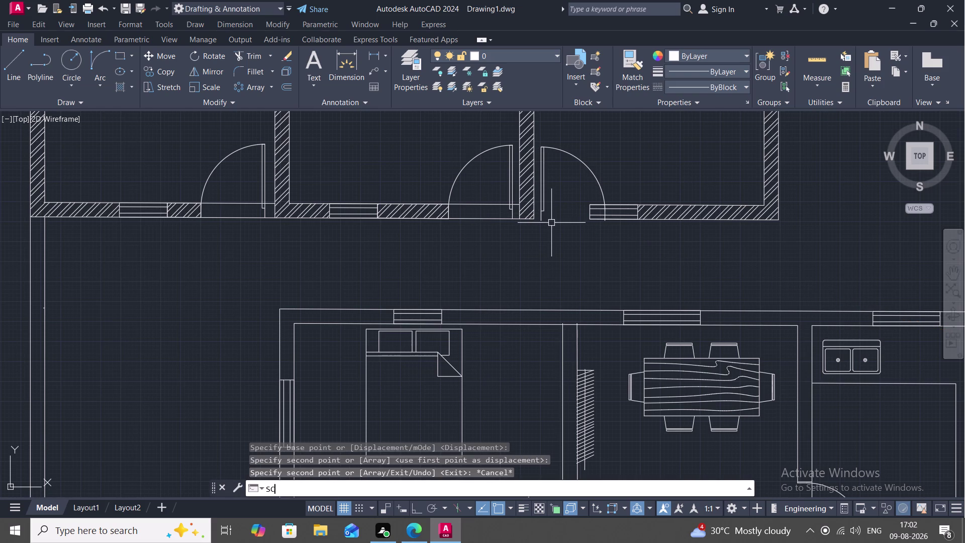
key(space)
click(542, 208)
right_click(541, 208)
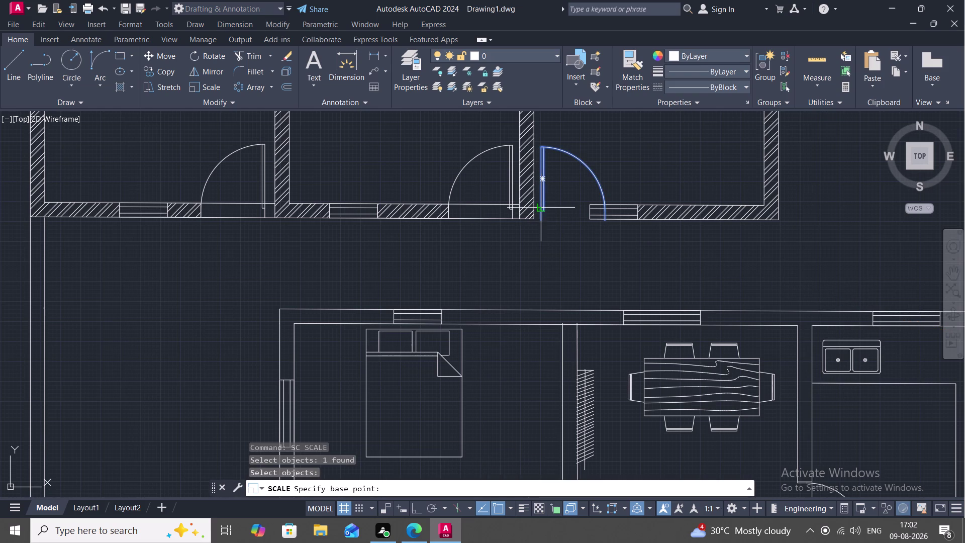
click(542, 220)
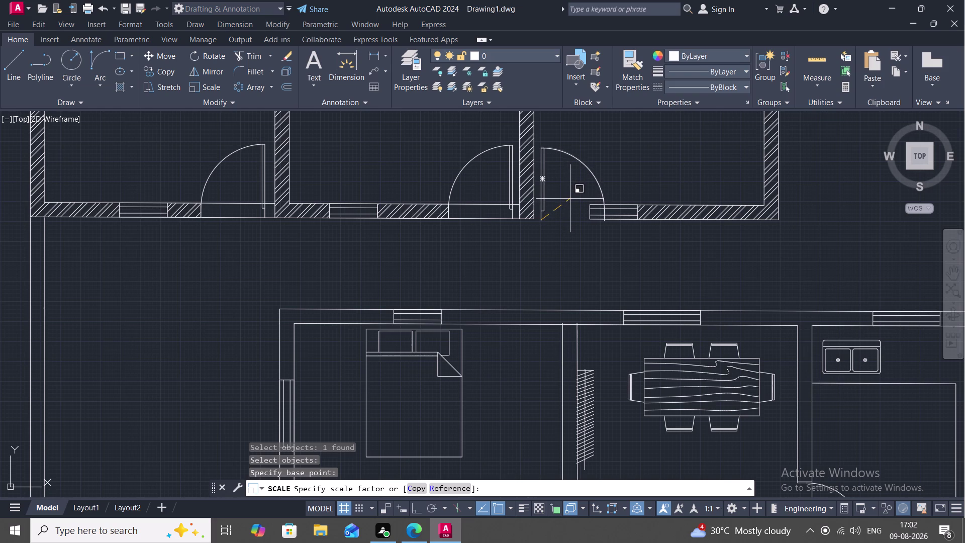
click(570, 199)
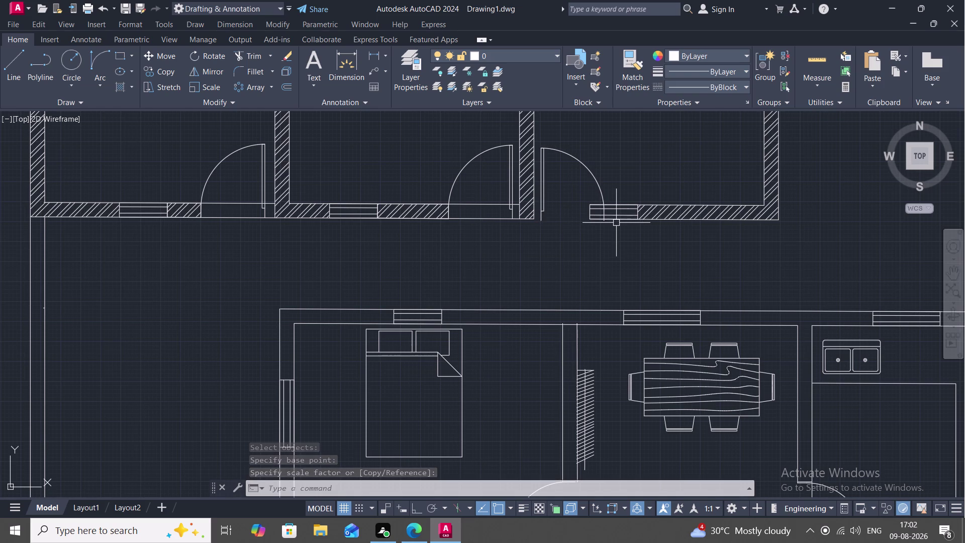
Trim the wall lines crossing the new door opening.
text(TR)
key(space)
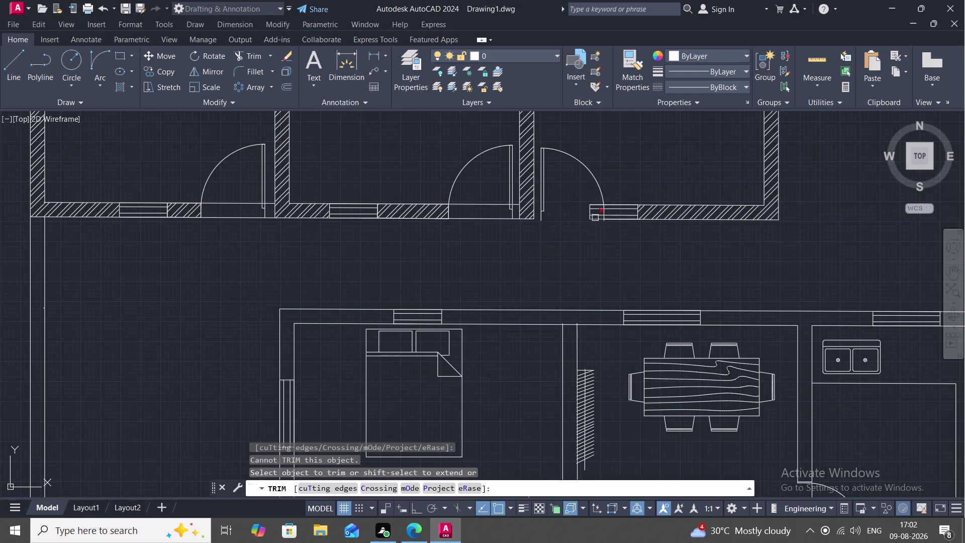
click(594, 217)
click(595, 208)
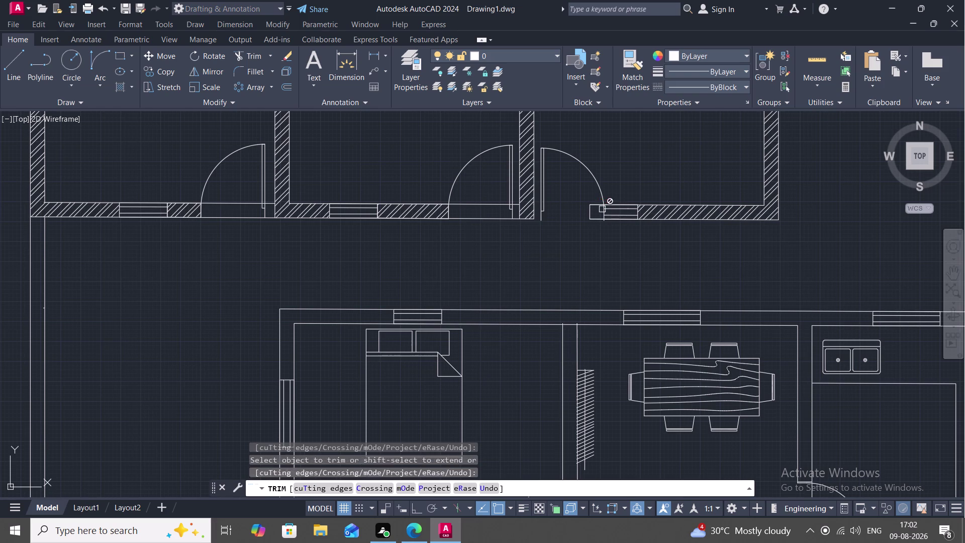
click(597, 206)
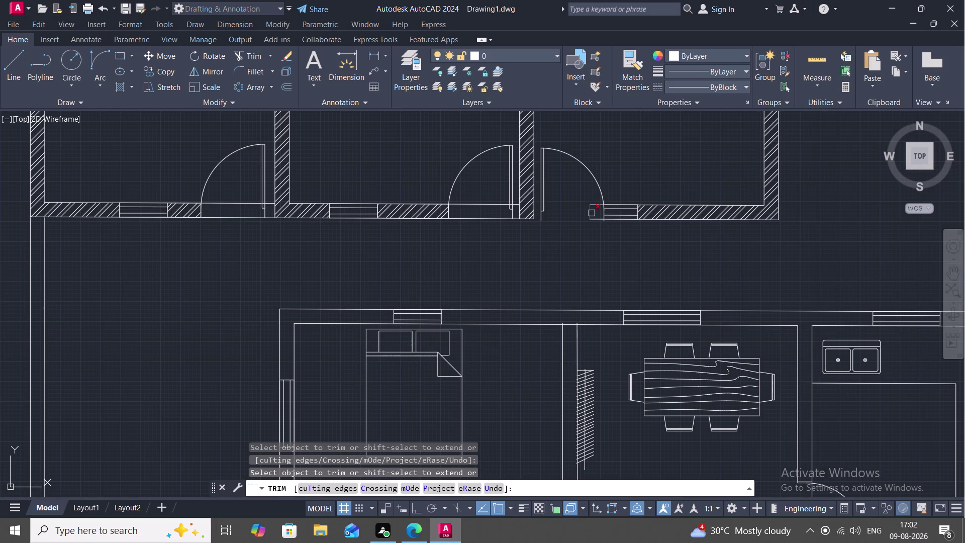
click(591, 213)
click(596, 219)
click(595, 204)
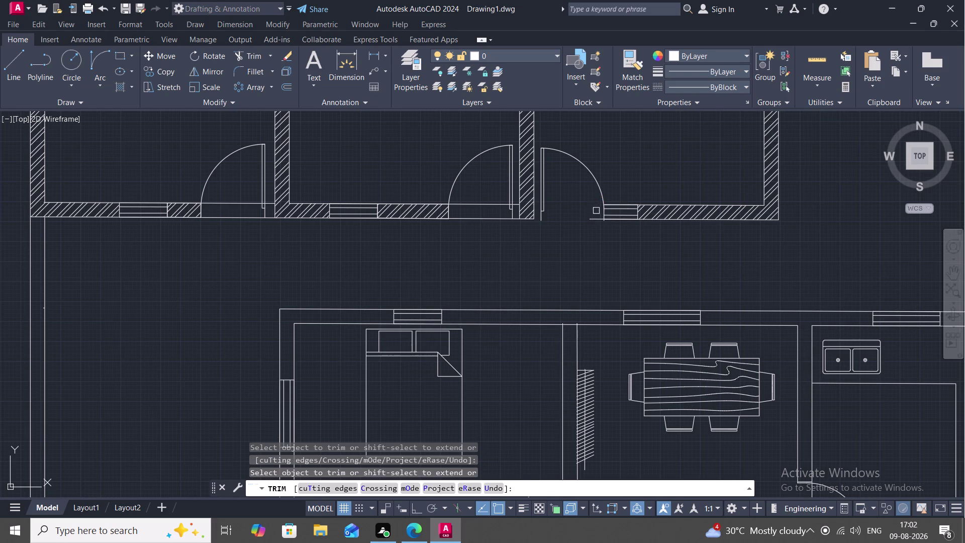
click(596, 218)
click(617, 214)
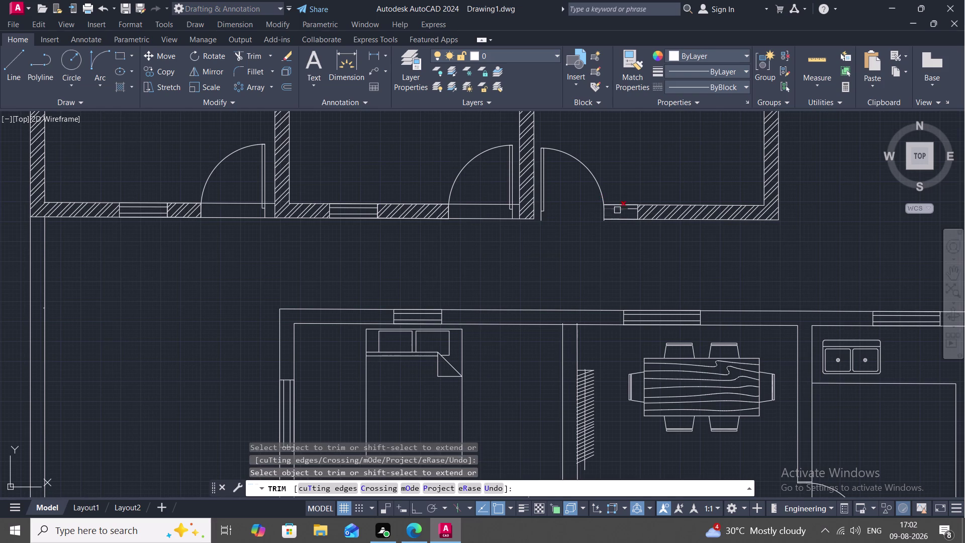
click(617, 208)
click(631, 207)
click(629, 204)
click(639, 213)
scroll(up, 3)
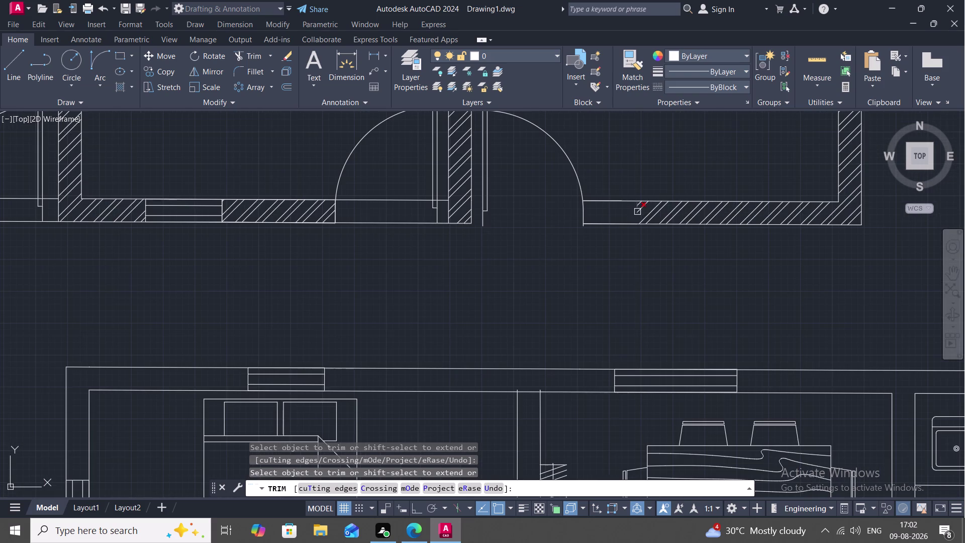
click(668, 214)
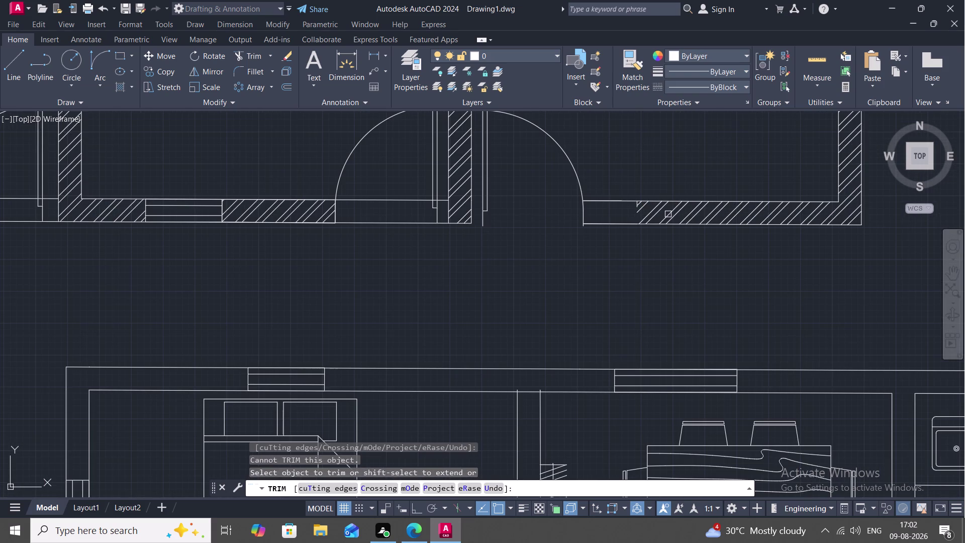
key(Escape)
Delete the right wall's hatching and begin a new line beside the door.
click(676, 214)
key(Delete)
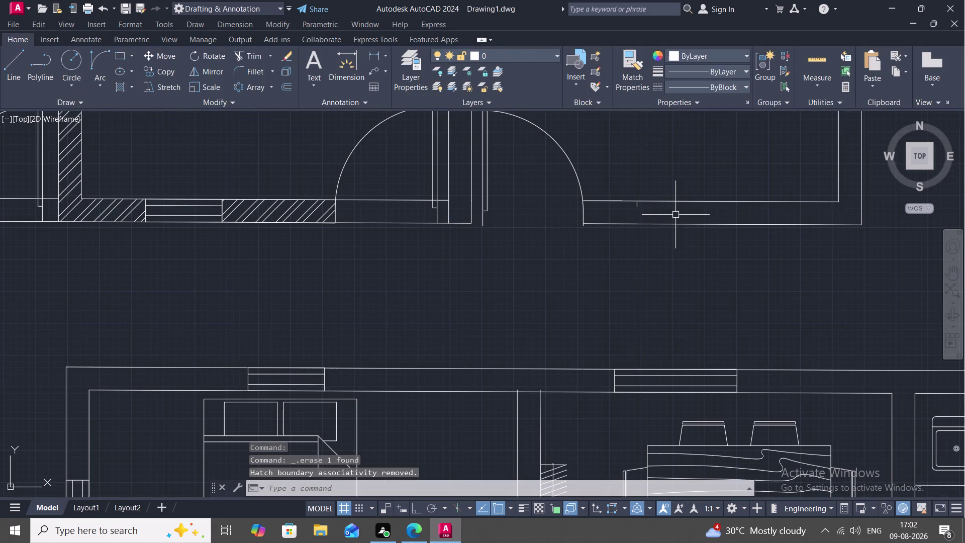
key(h)
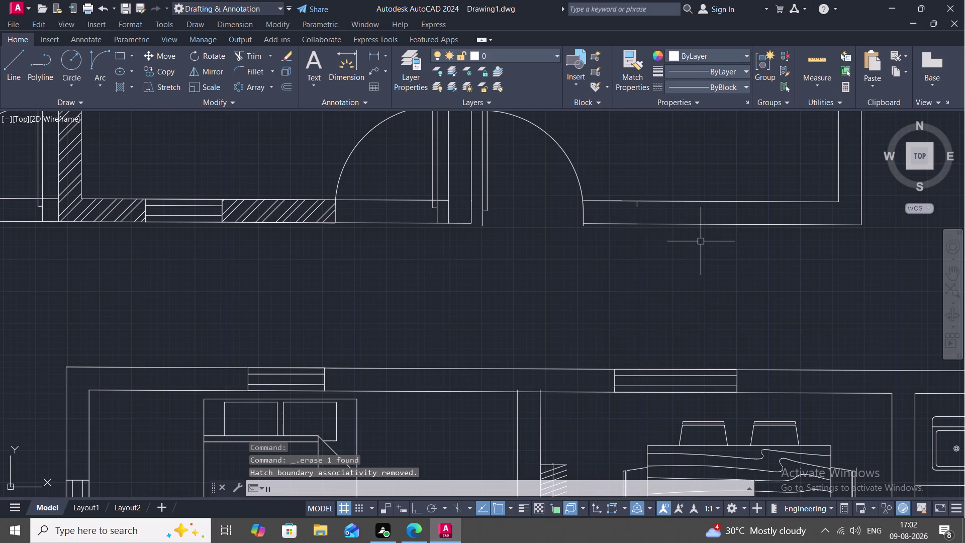
key(Escape)
key(l)
key(space)
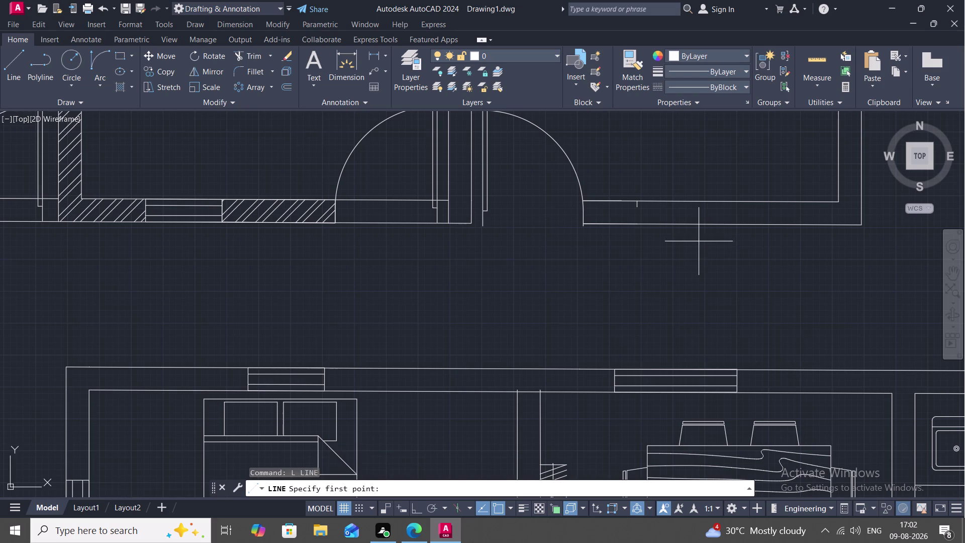
Draw two short closing lines across the wall at both ends of the unhatched section.
click(769, 205)
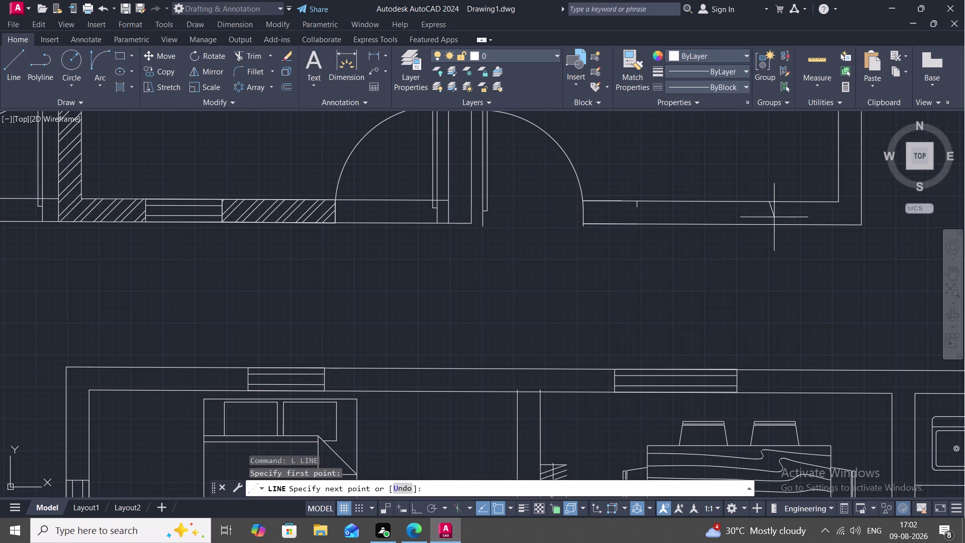
click(772, 224)
key(space)
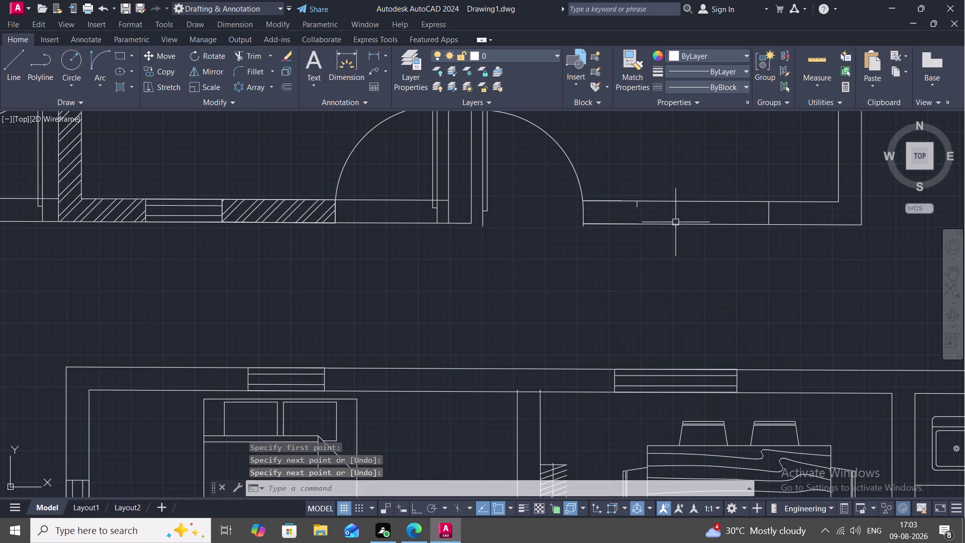
key(space)
click(674, 203)
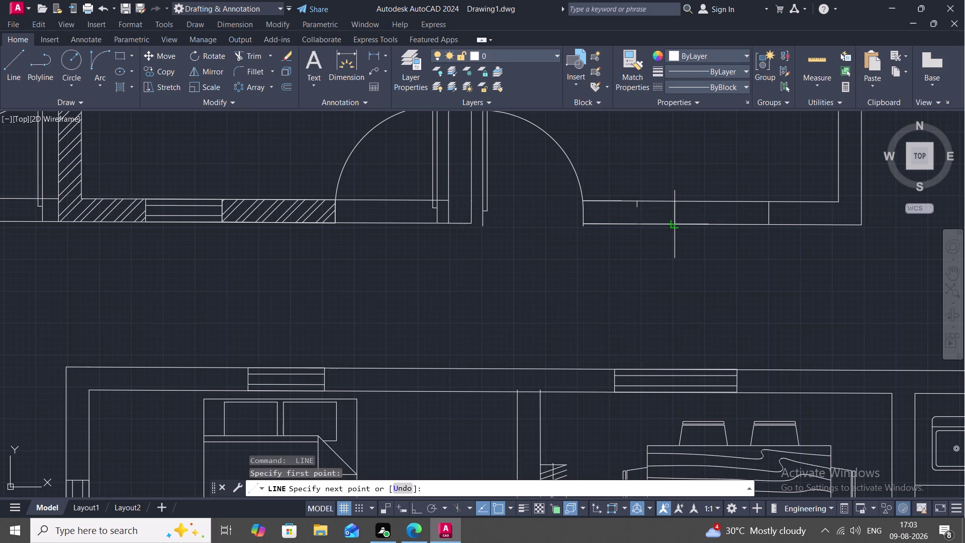
click(676, 225)
key(space)
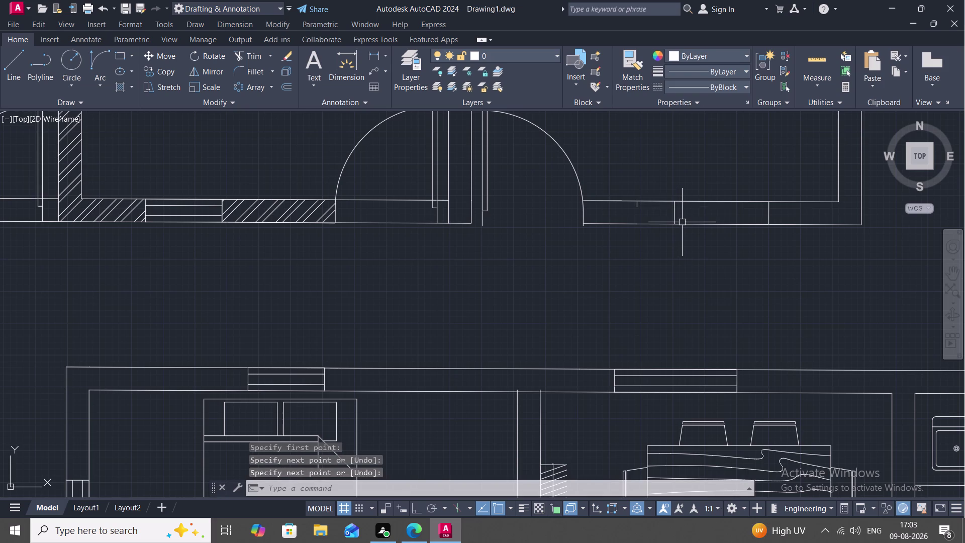
text(O)
key(space)
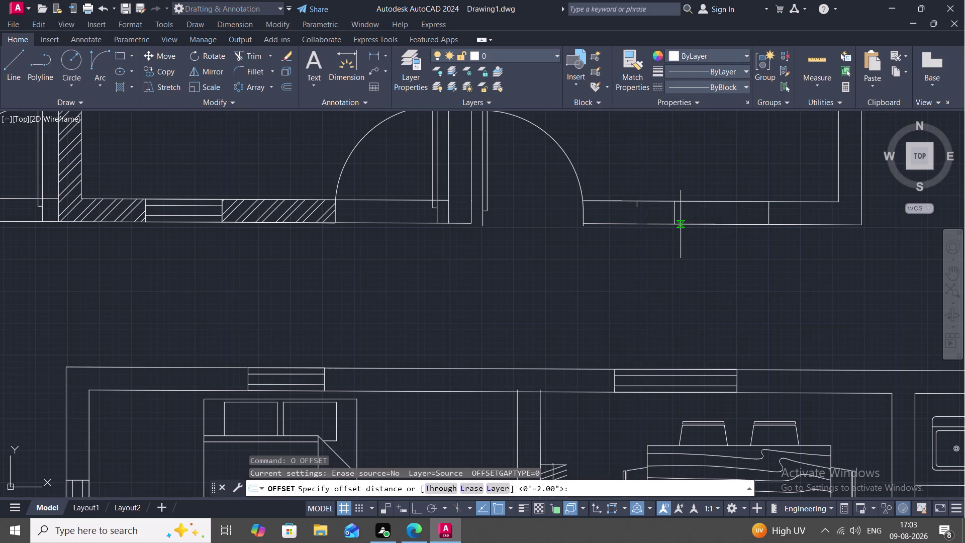
key(Escape)
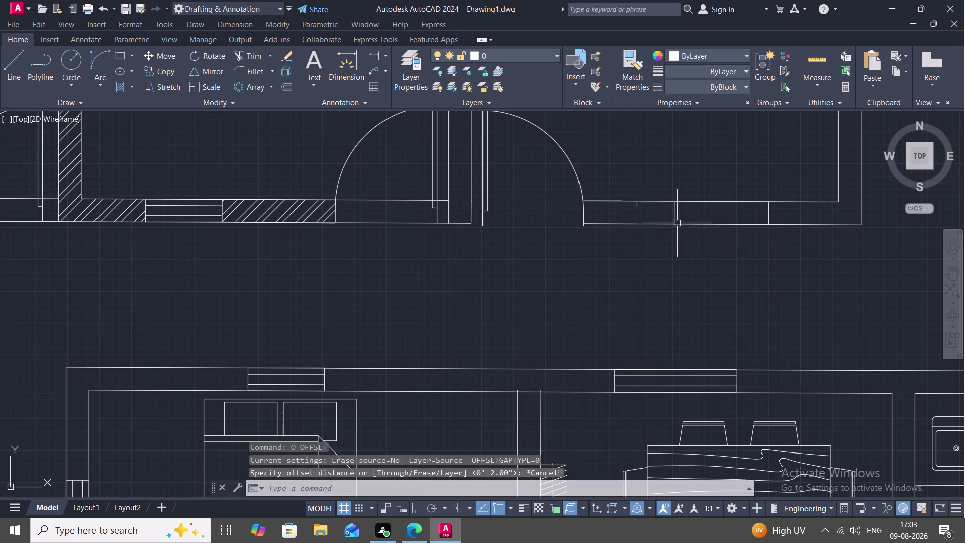
Draw the wall edge lines and end closures running from the section to the door jamb.
key(l)
key(space)
click(677, 223)
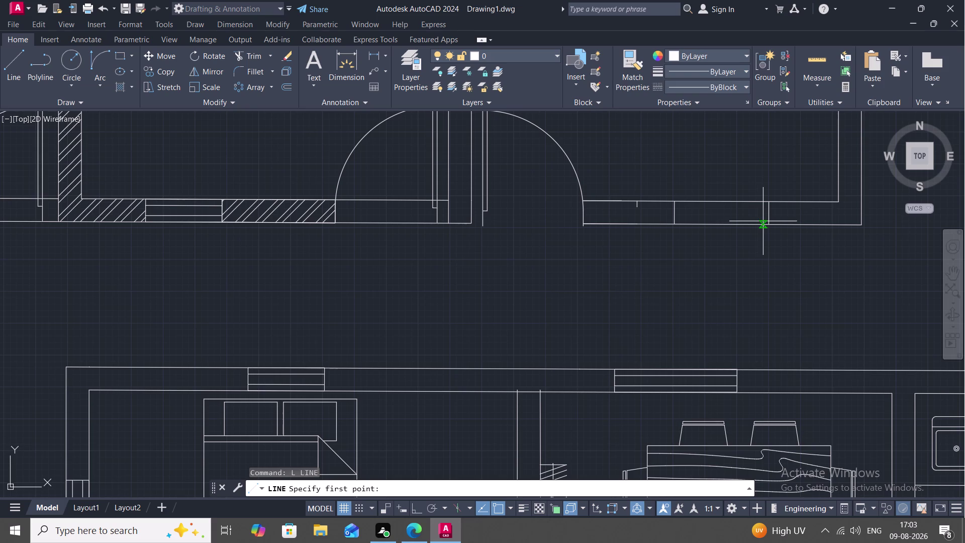
click(767, 224)
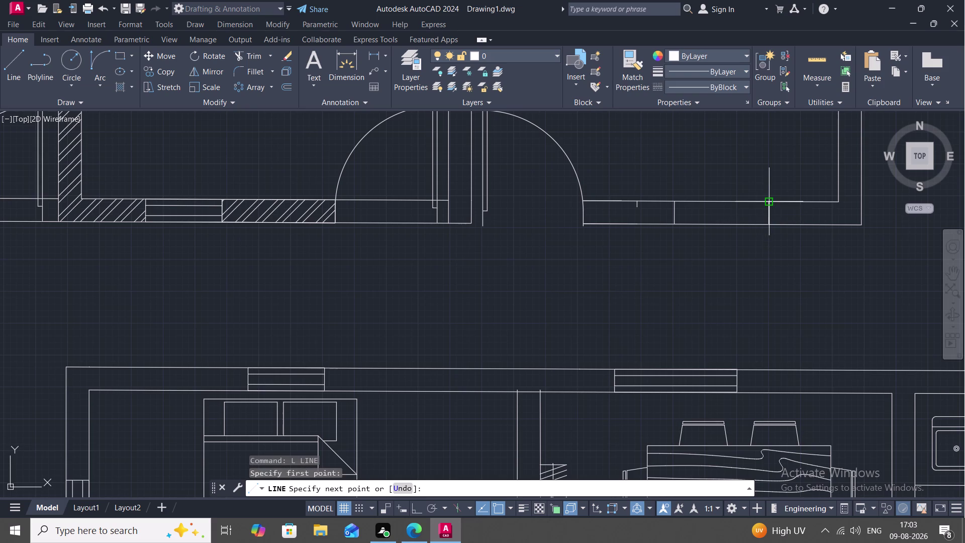
click(768, 202)
click(675, 201)
key(space)
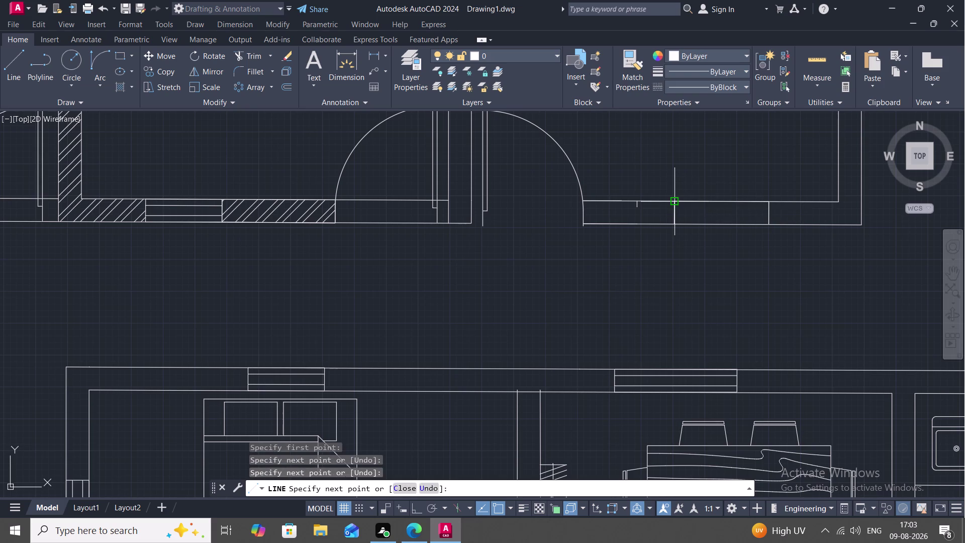
key(space)
click(675, 201)
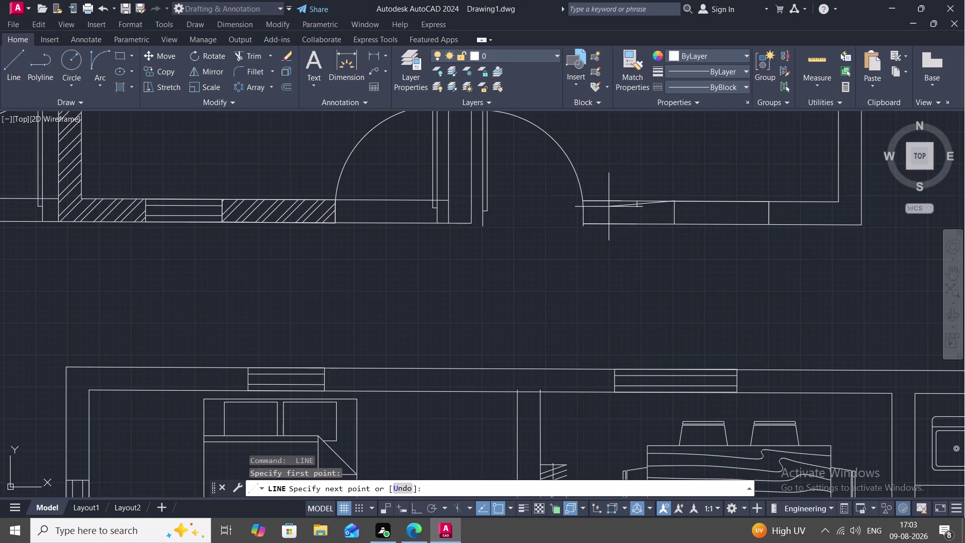
click(586, 202)
click(586, 224)
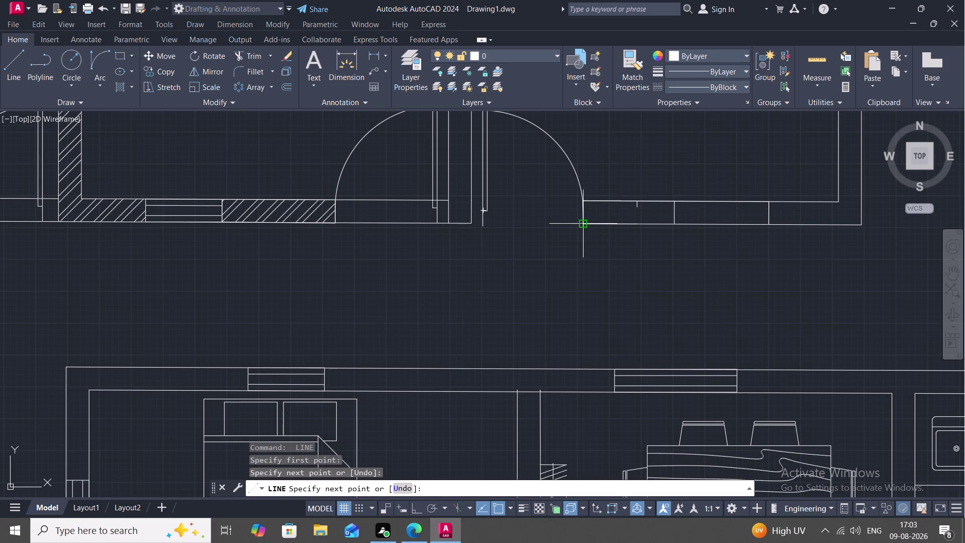
click(672, 224)
click(673, 203)
key(Escape)
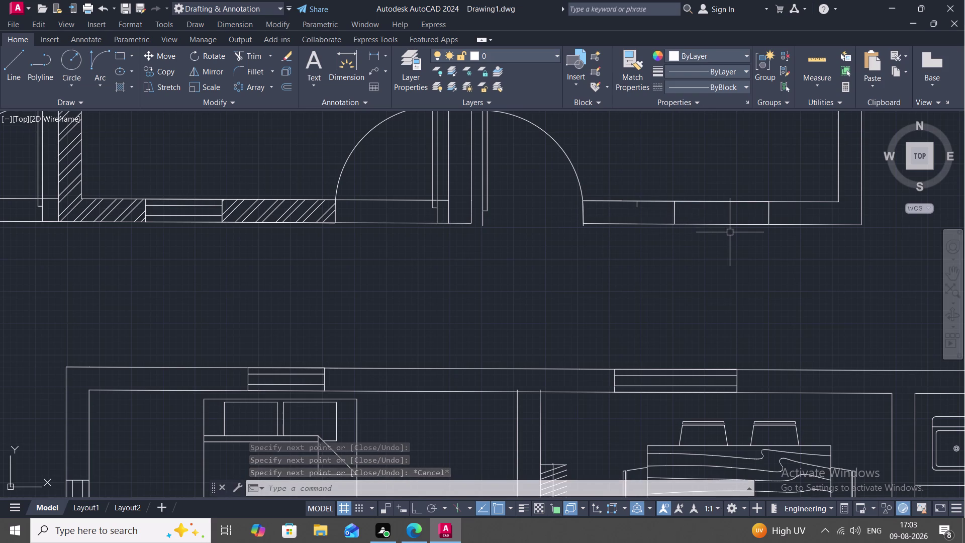
Offset the outer wall outline 2.5" inward toward the room.
text(O)
key(space)
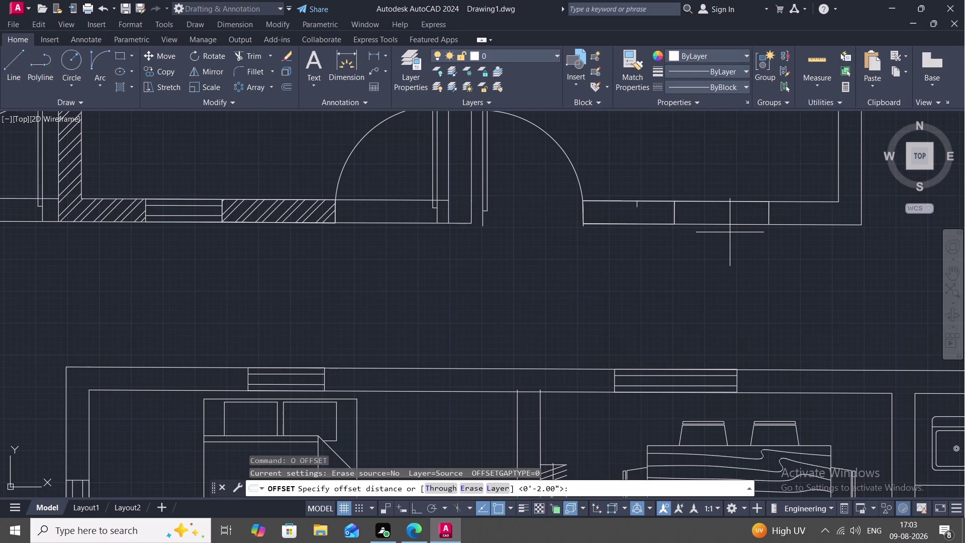
text(2.5)
text(")
key(space)
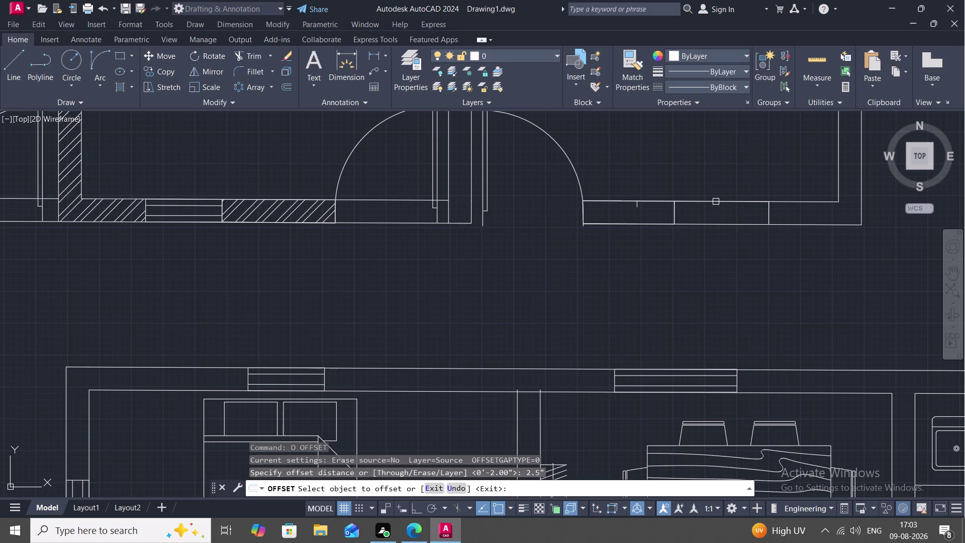
click(717, 203)
click(721, 216)
click(722, 226)
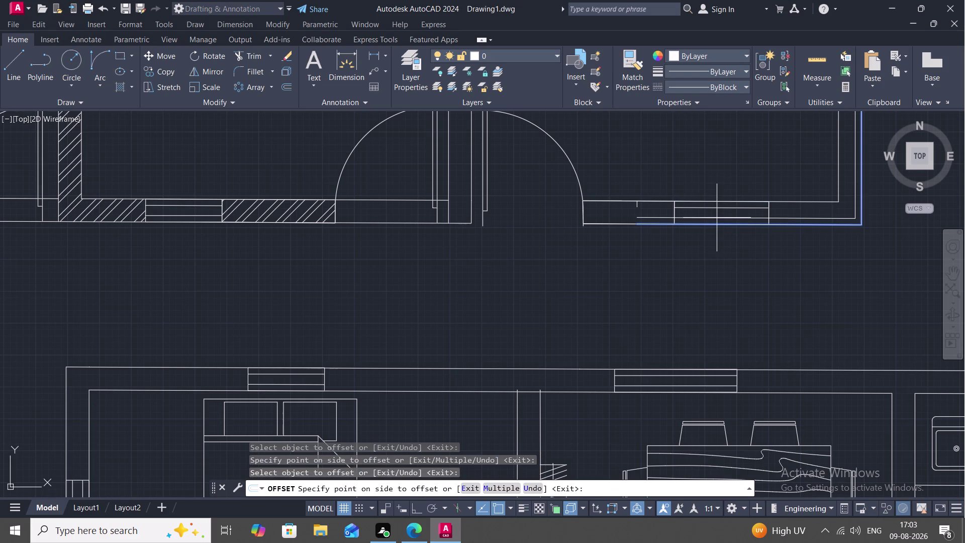
click(717, 217)
Trim stray wall line pieces along the bathroom's bottom wall, near the window and corner.
middle_drag(766, 248, 737, 318)
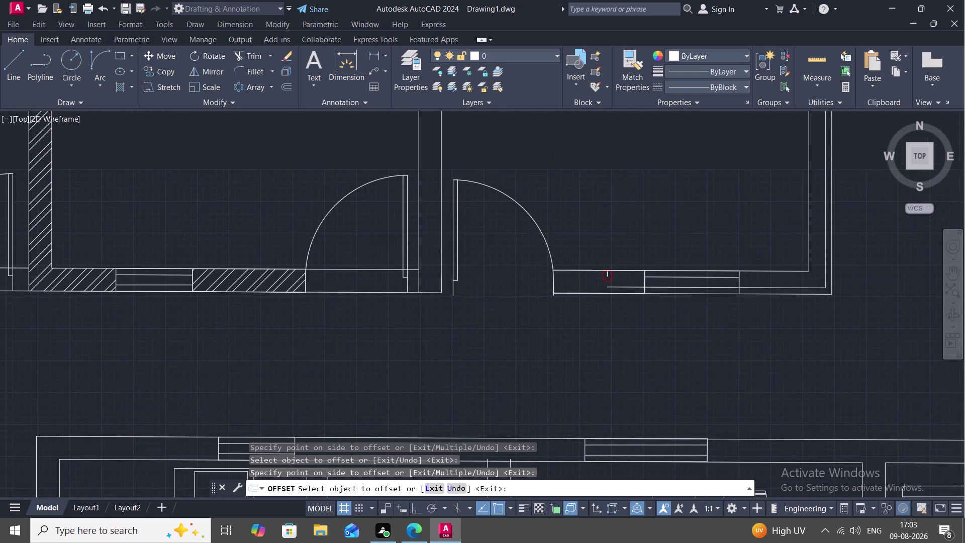
text(TR)
key(space)
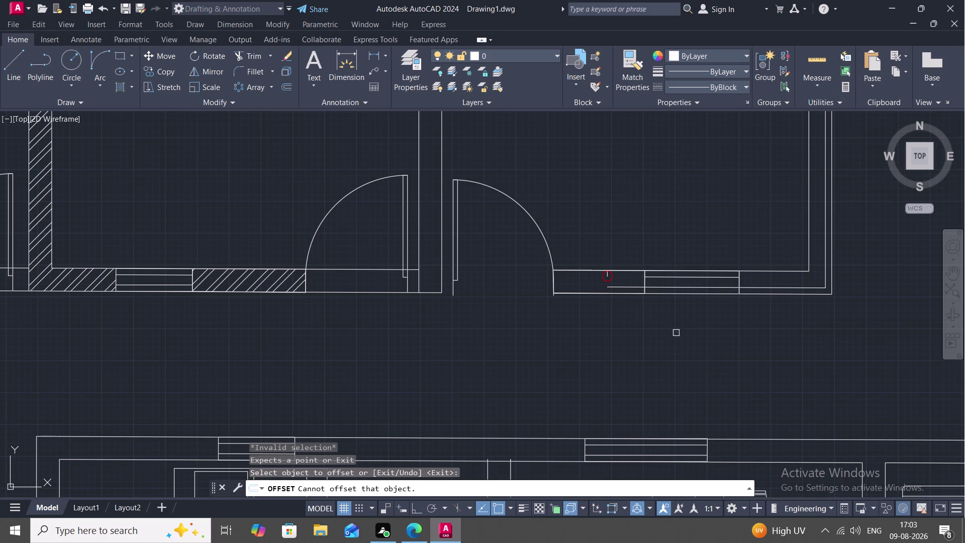
middle_drag(635, 292, 645, 267)
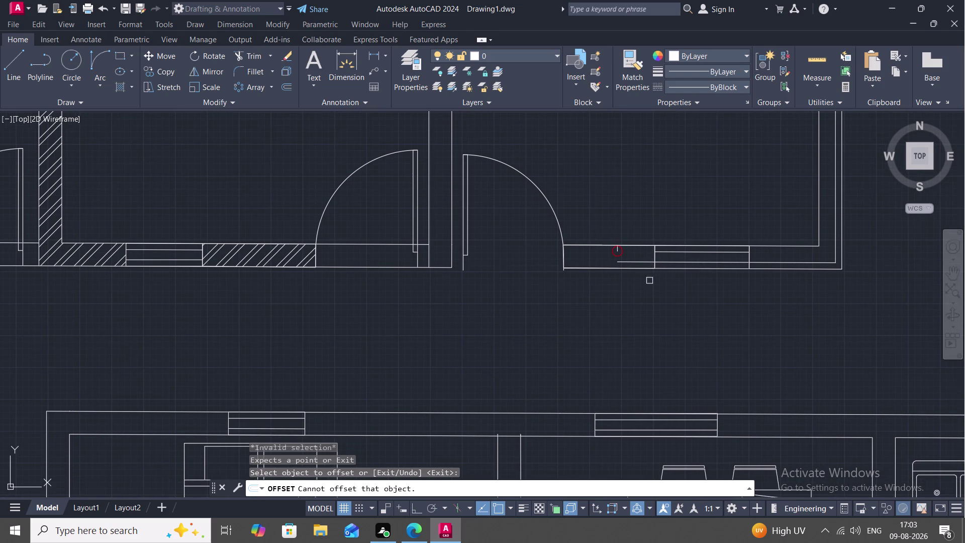
text(TR)
key(Escape)
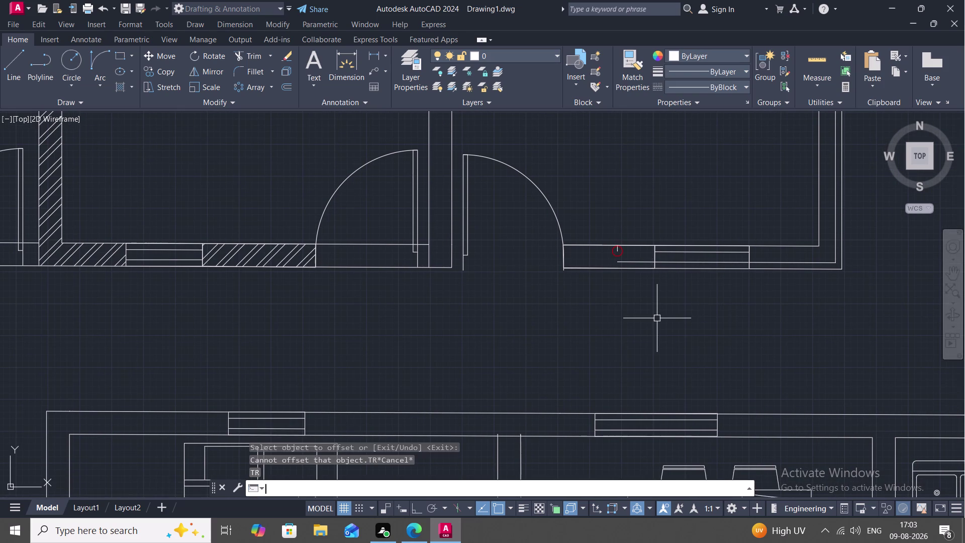
text(TR)
key(space)
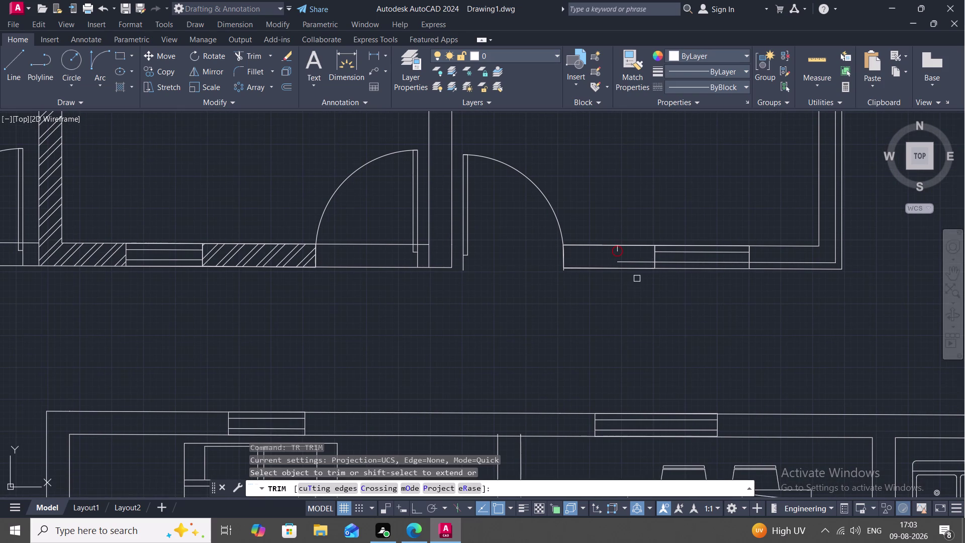
click(637, 262)
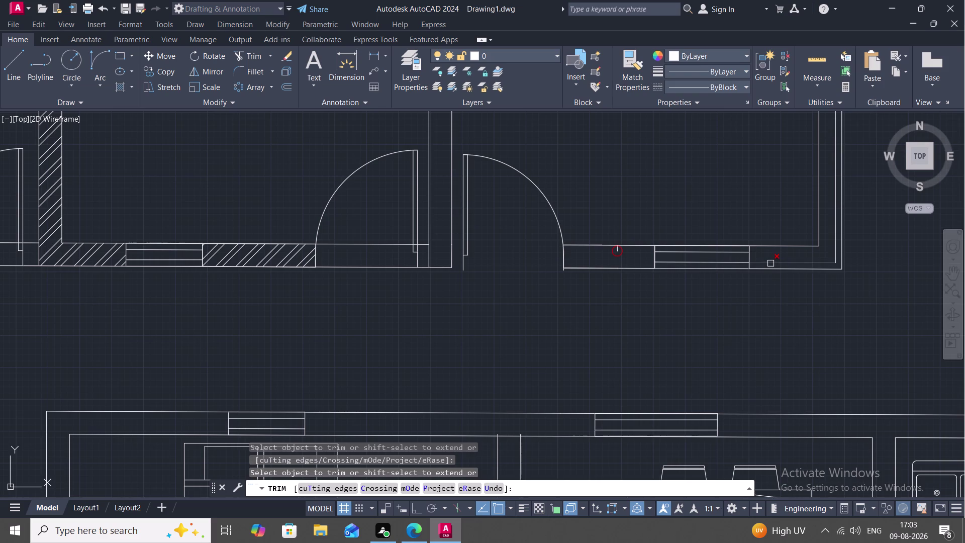
click(771, 263)
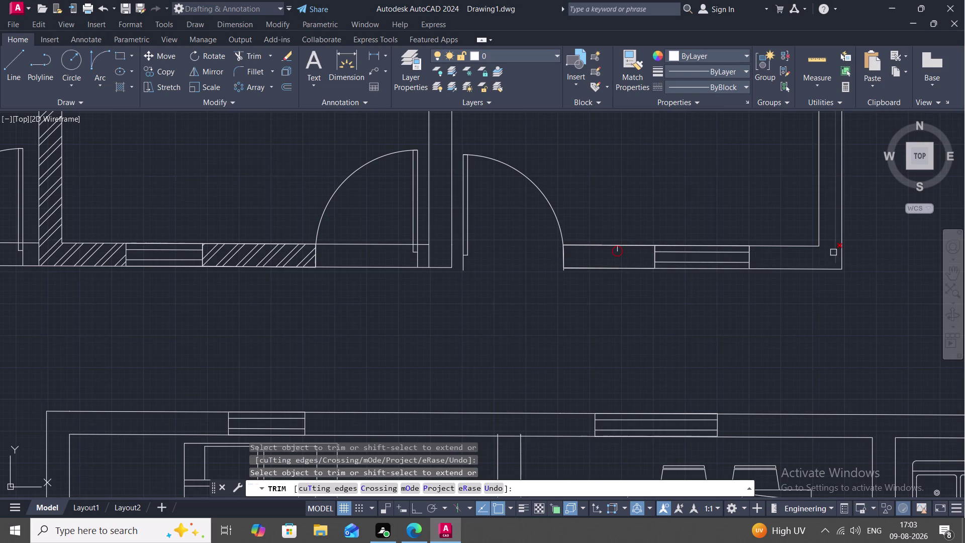
click(834, 253)
Trim two leftover line pieces on the room's top wall.
scroll(down, 3)
middle_drag(860, 306, 810, 329)
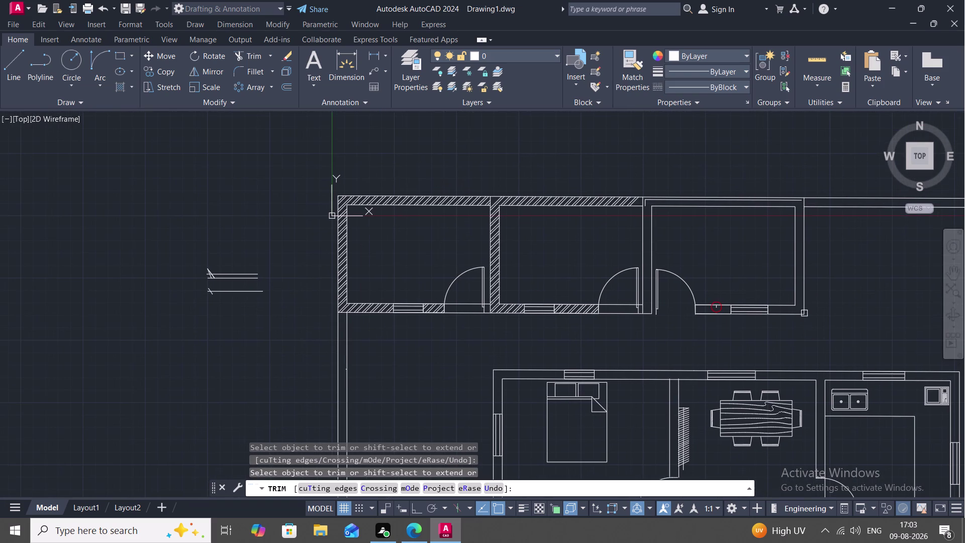
scroll(up, 3)
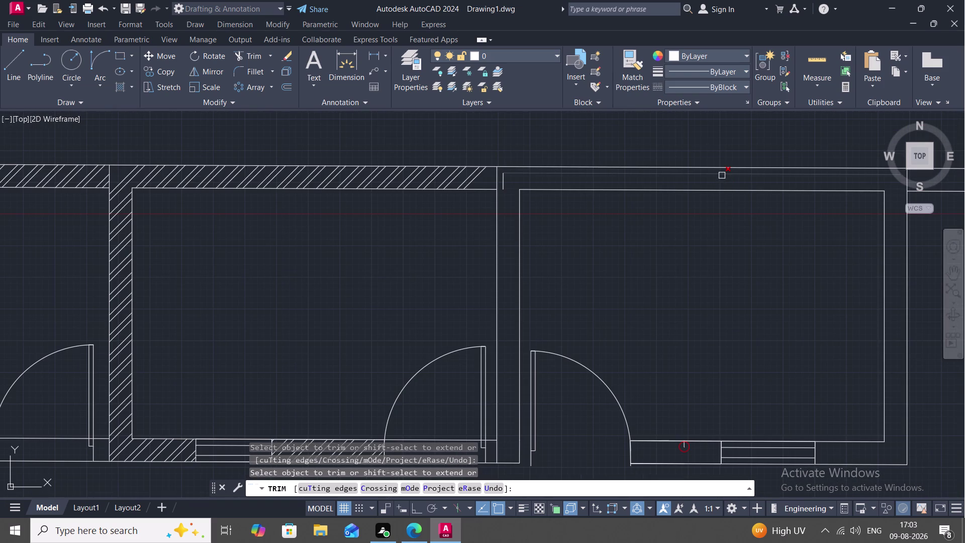
click(722, 175)
click(505, 183)
key(Escape)
middle_drag(633, 251, 607, 226)
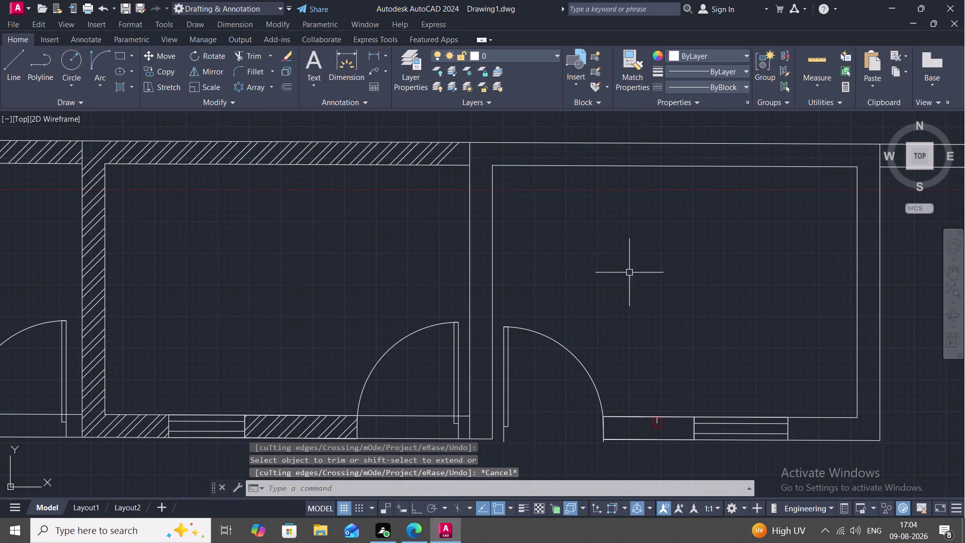
scroll(up, 3)
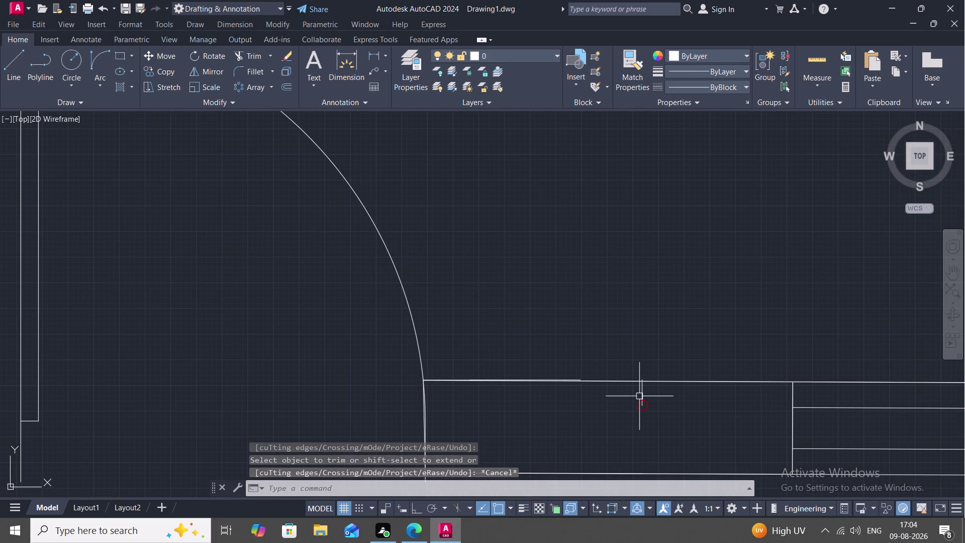
Delete the short stray line inside the wall gap.
click(644, 398)
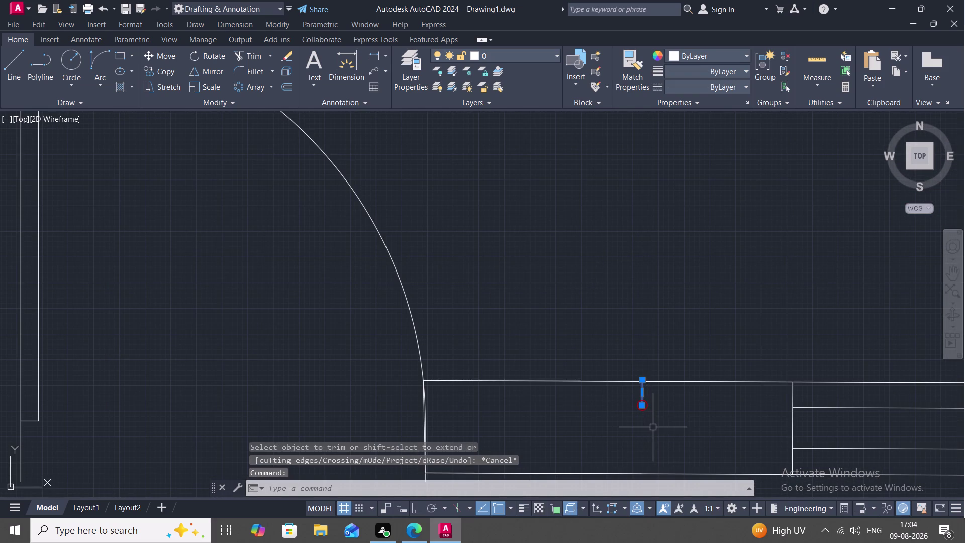
key(Delete)
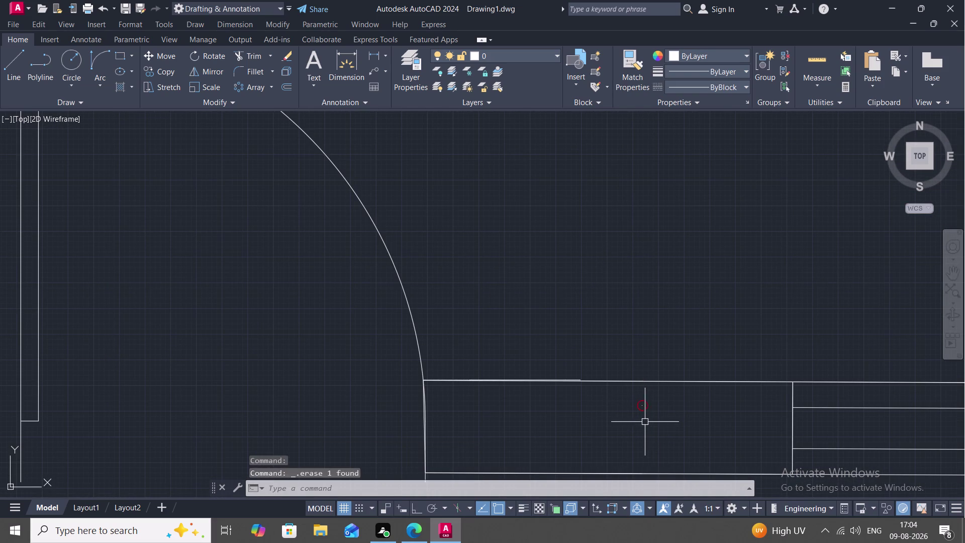
scroll(up, 3)
scroll(down, 3)
middle_drag(626, 382, 626, 341)
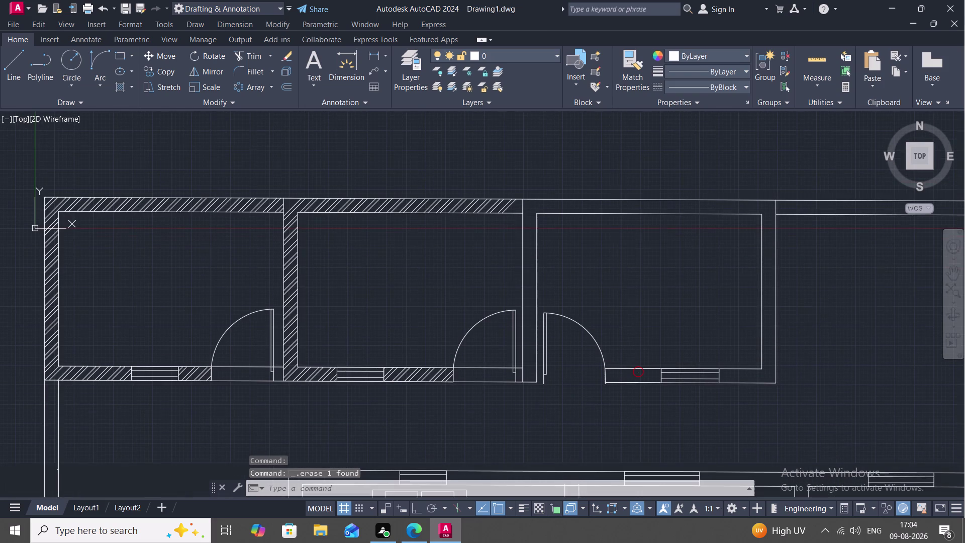
middle_drag(641, 351, 616, 233)
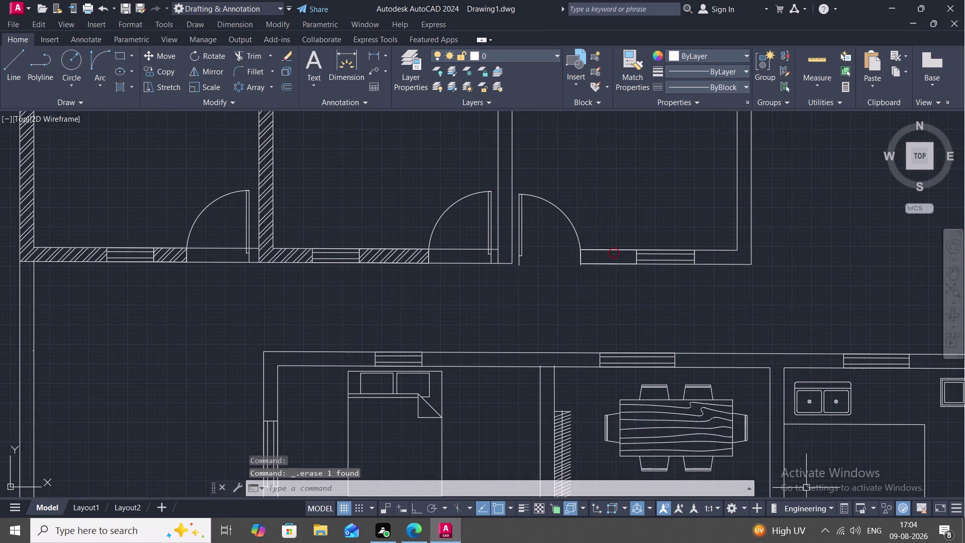
Turn on the Annotation Monitor in the status bar, leaving the workspace unchanged.
click(757, 503)
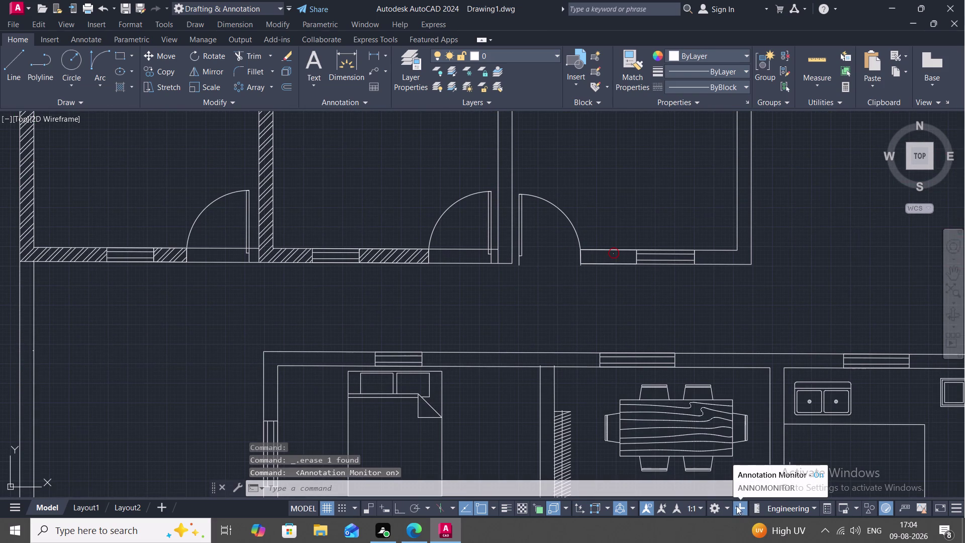
click(718, 504)
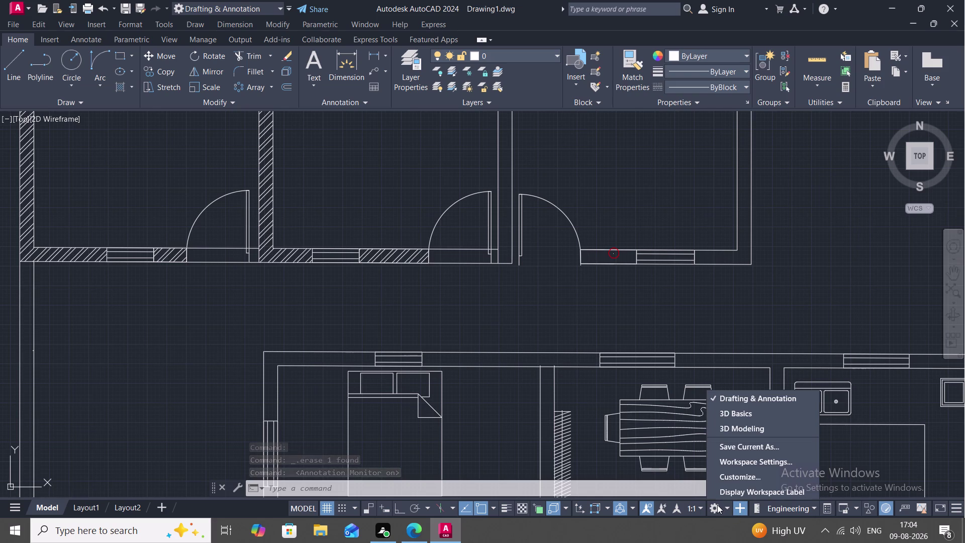
key(Escape)
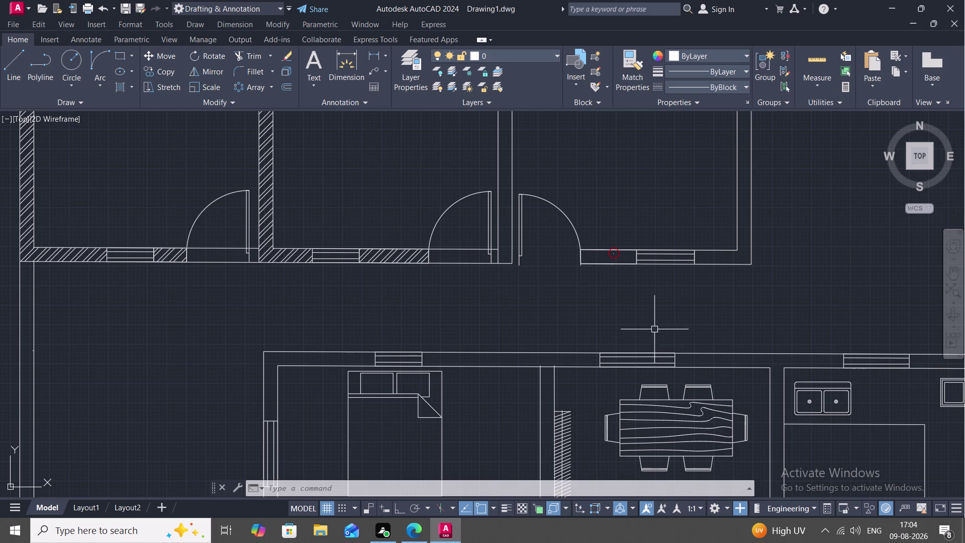
scroll(up, 3)
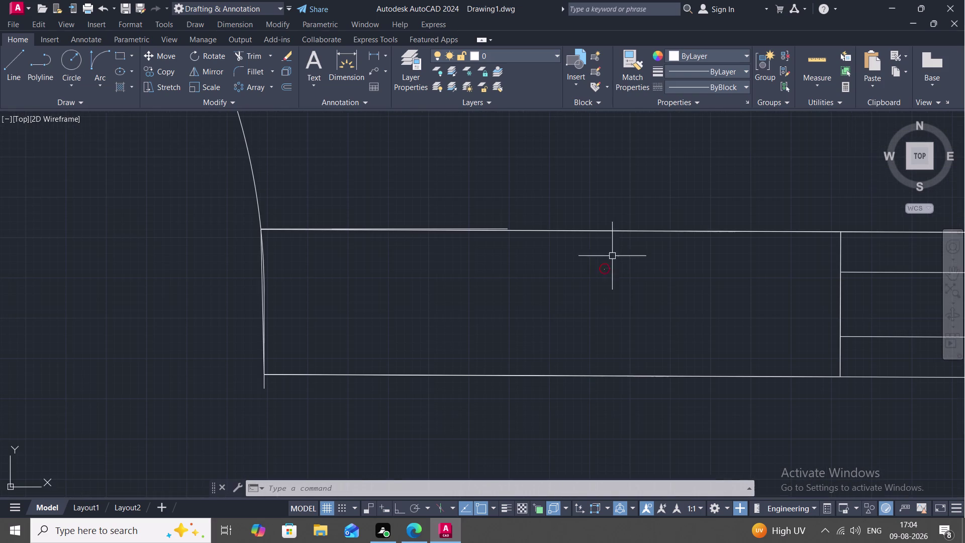
Delete the tiny leftover line in the wall section.
click(606, 269)
key(Delete)
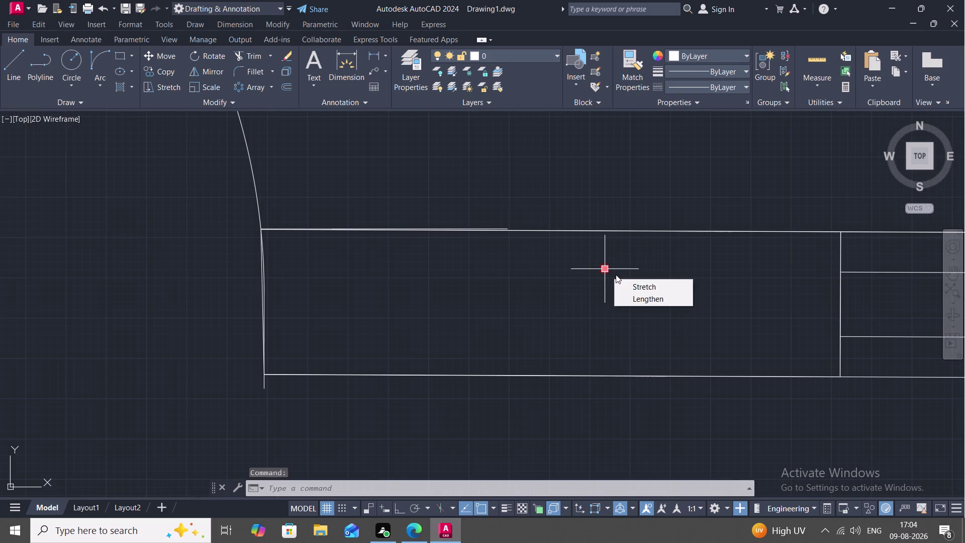
key(Delete)
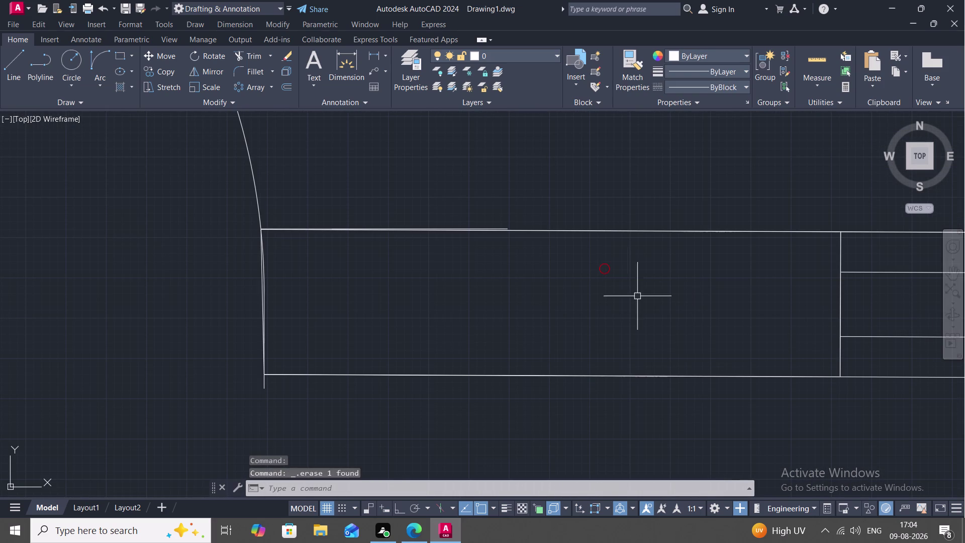
click(609, 267)
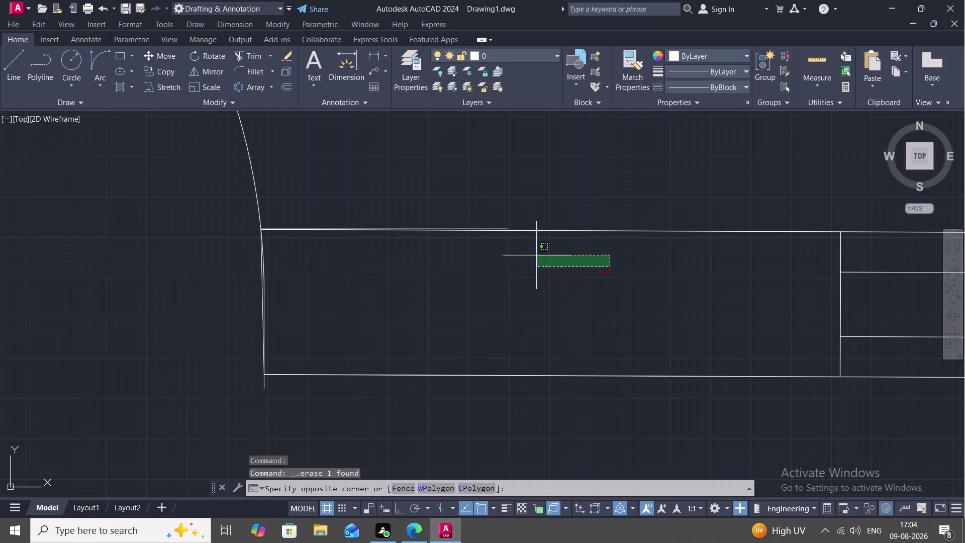
key(Escape)
Hatch the wall beside the bathroom doorway with ANSI31, using its top and bottom lines.
text(H)
key(space)
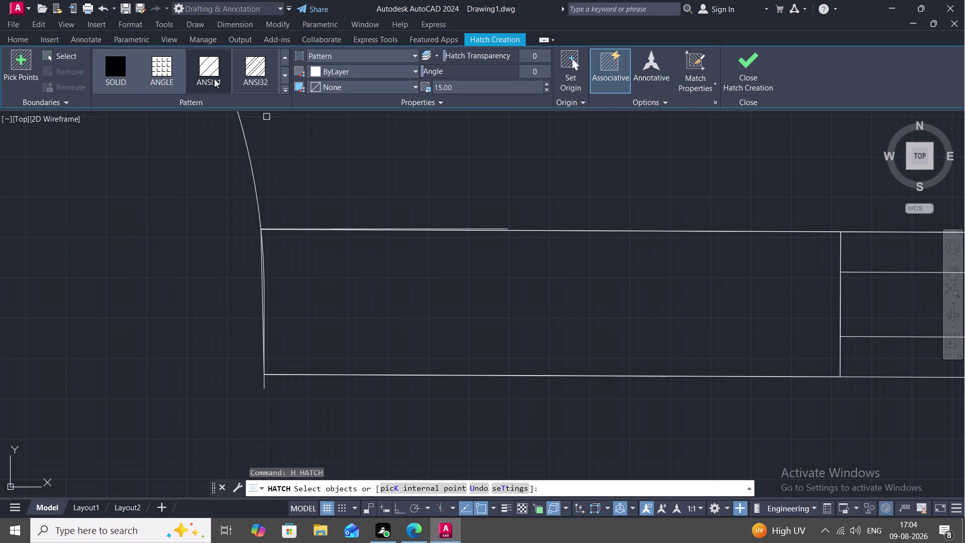
click(259, 70)
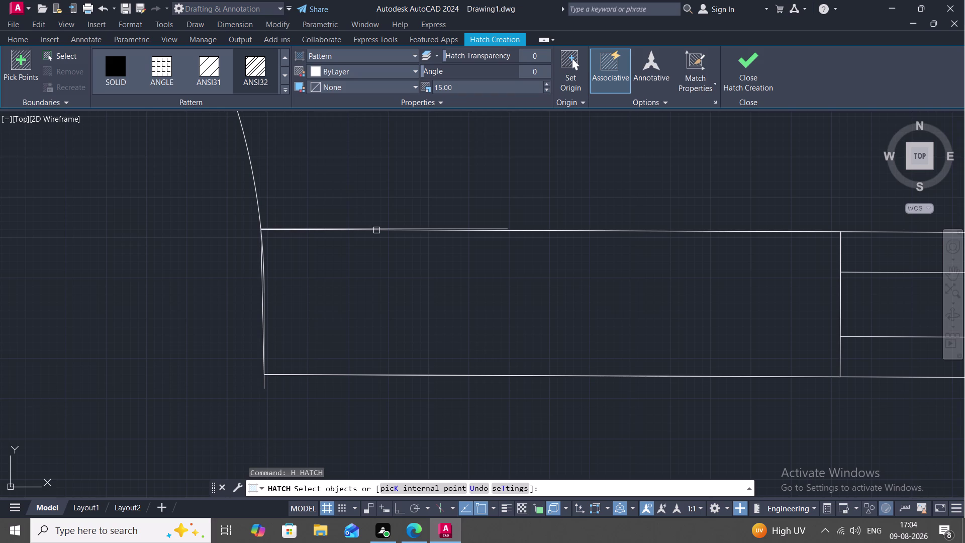
click(378, 232)
click(406, 376)
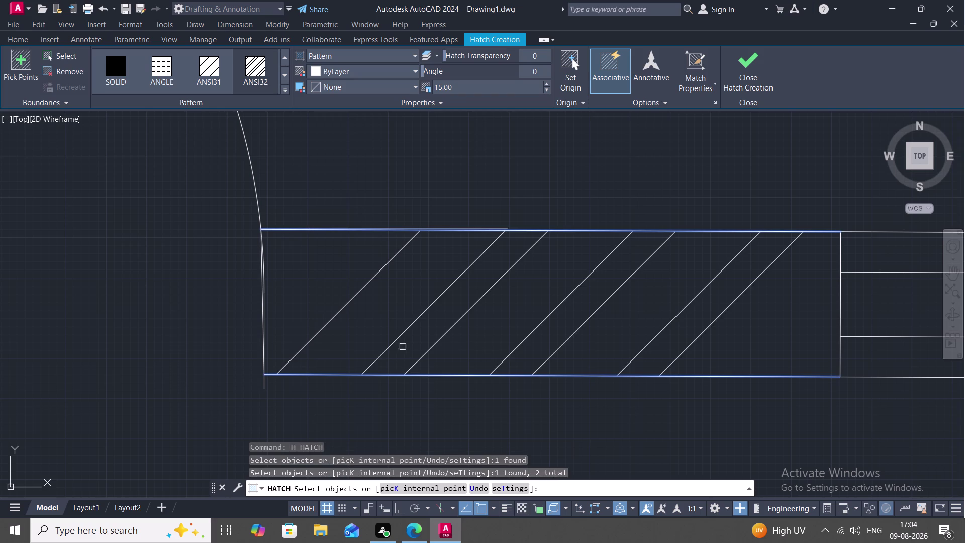
key(Escape)
Hatch the bathroom walls using their inner, outer and left wall outlines.
scroll(down, 3)
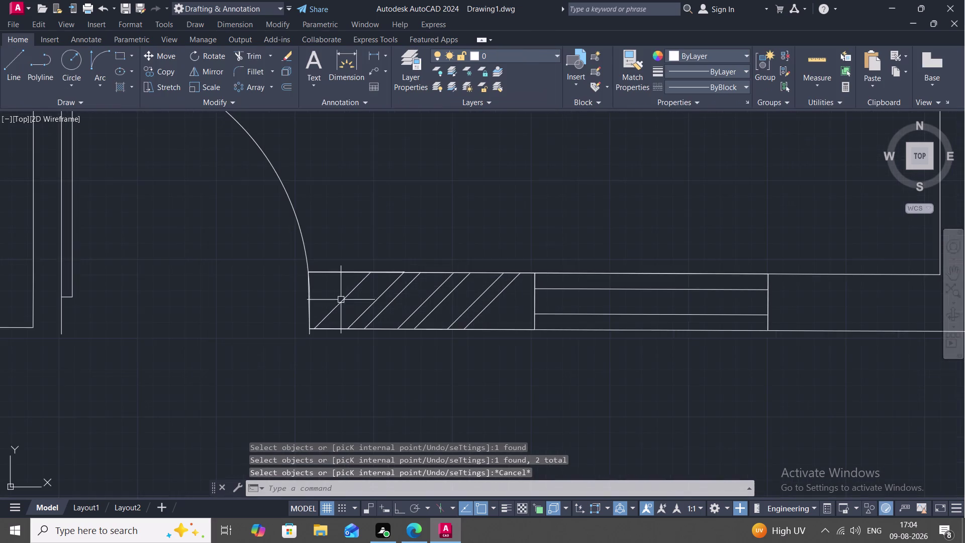
scroll(down, 3)
middle_drag(454, 322, 361, 301)
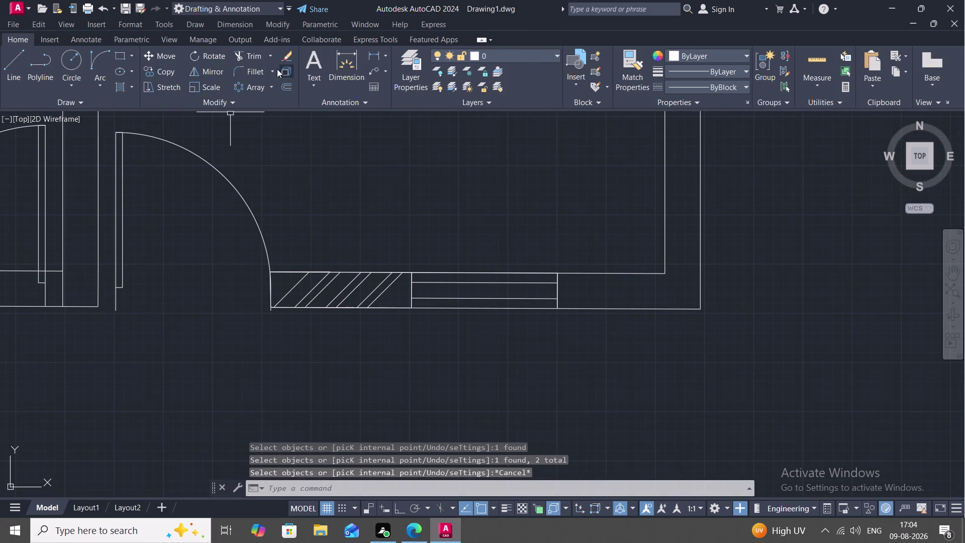
key(h)
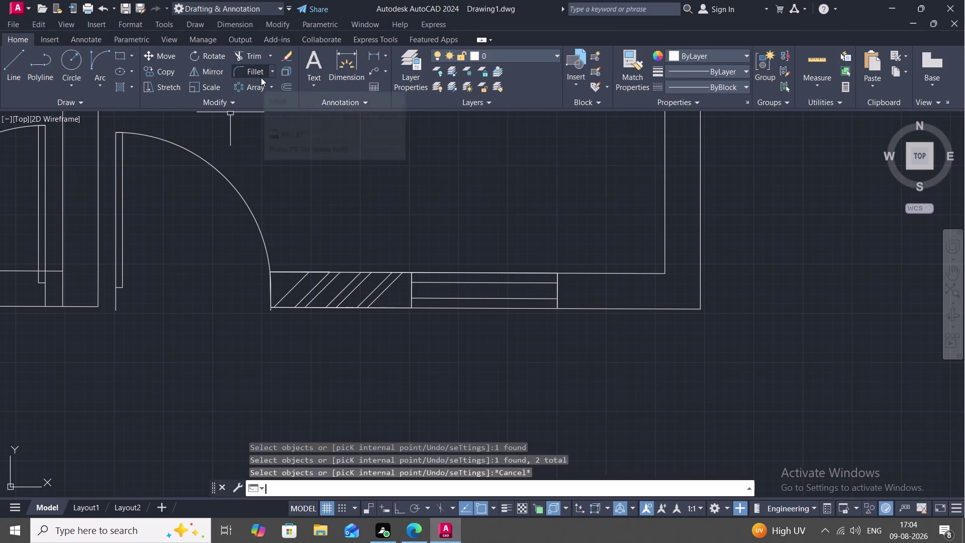
key(space)
click(260, 78)
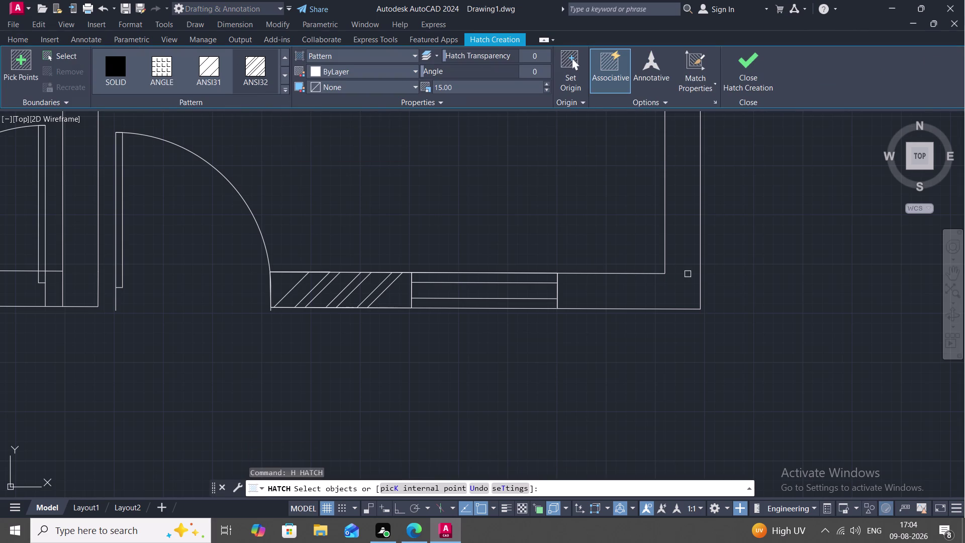
click(665, 250)
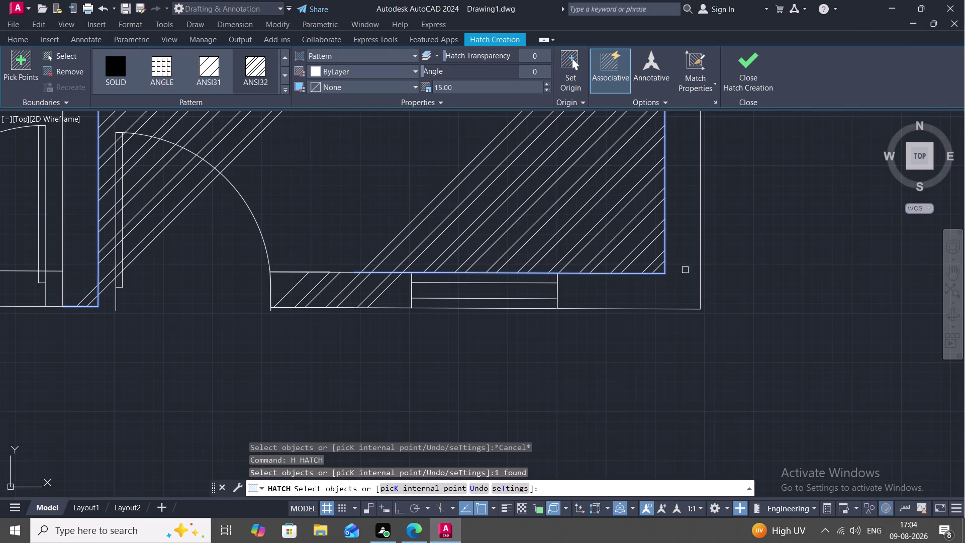
click(699, 286)
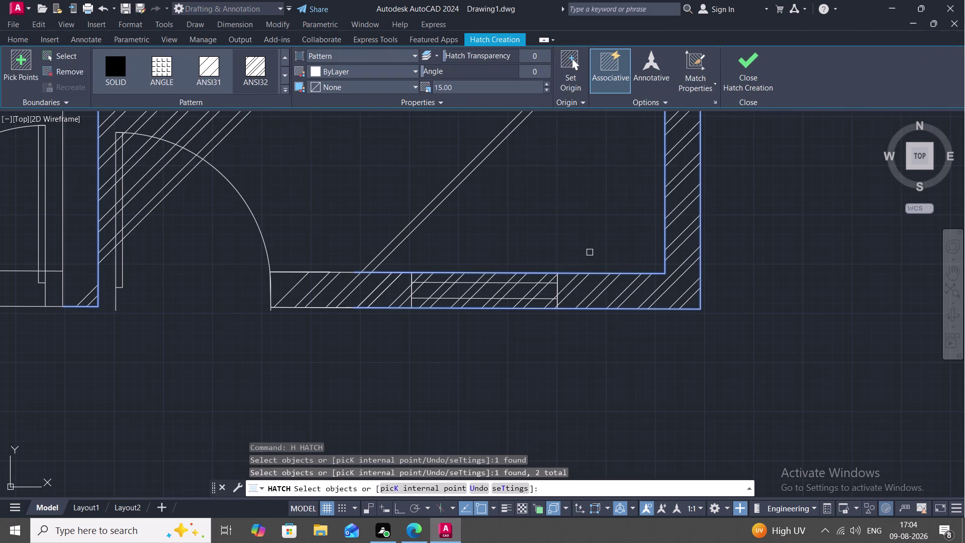
middle_drag(561, 240, 611, 346)
scroll(down, 3)
scroll(down, 3)
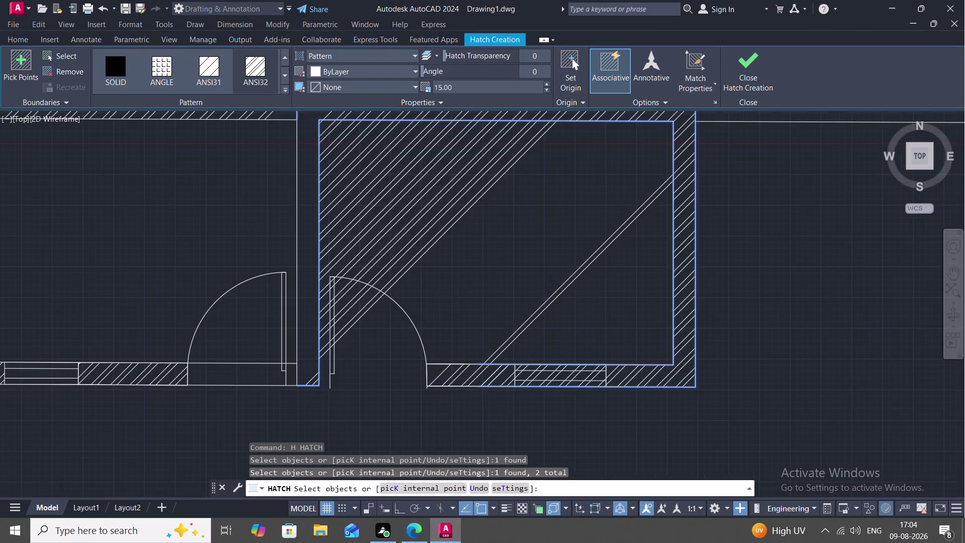
click(396, 243)
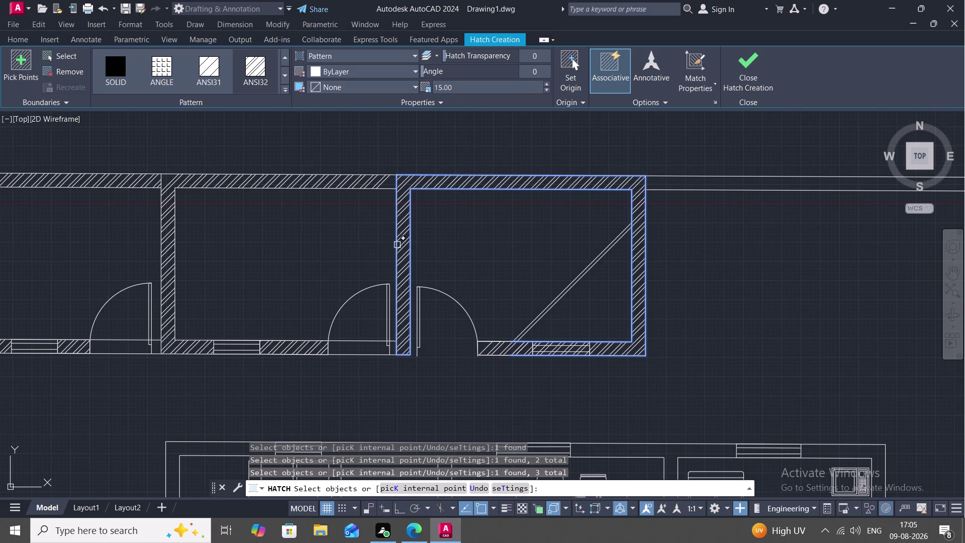
key(Escape)
scroll(up, 3)
scroll(up, 3)
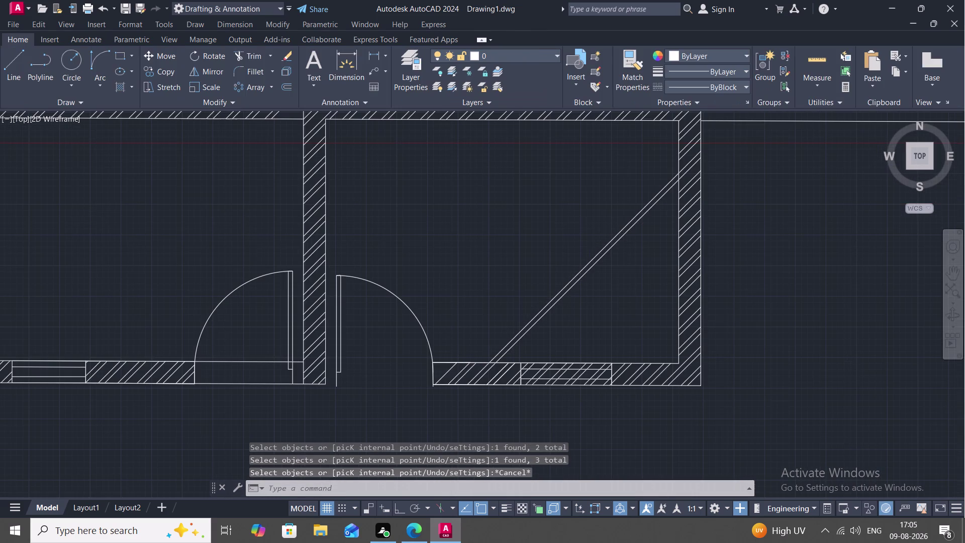
Select and delete the faulty wall hatch streaking across the right-hand room.
click(552, 307)
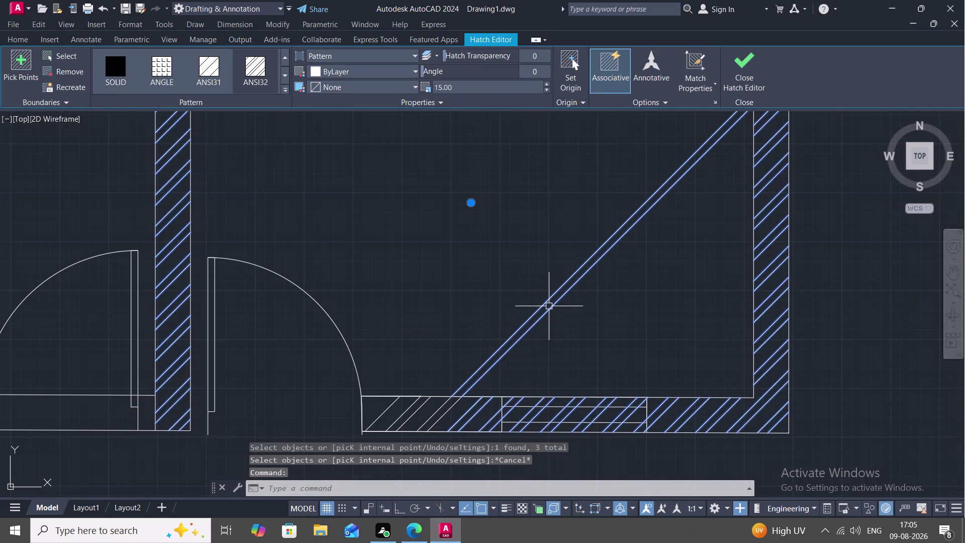
scroll(down, 3)
middle_drag(549, 306, 551, 318)
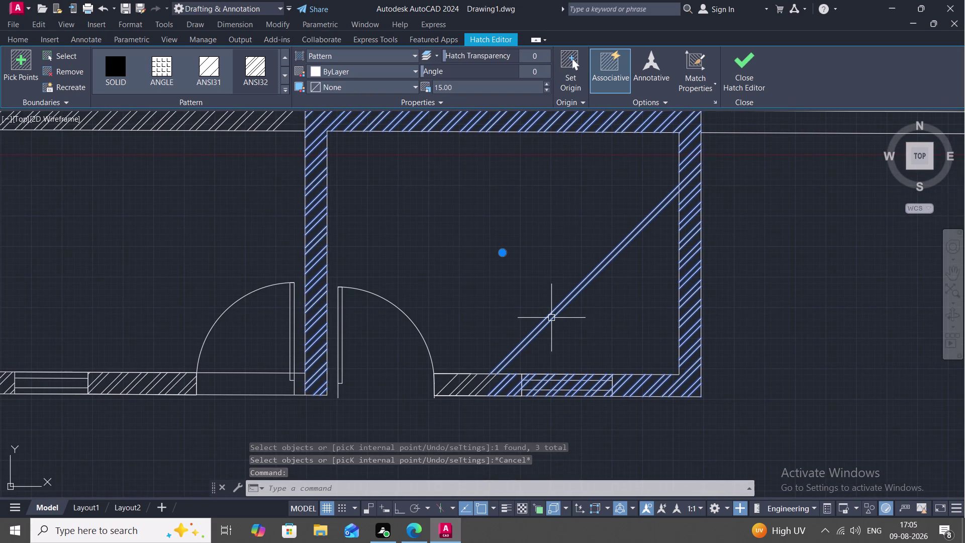
scroll(down, 3)
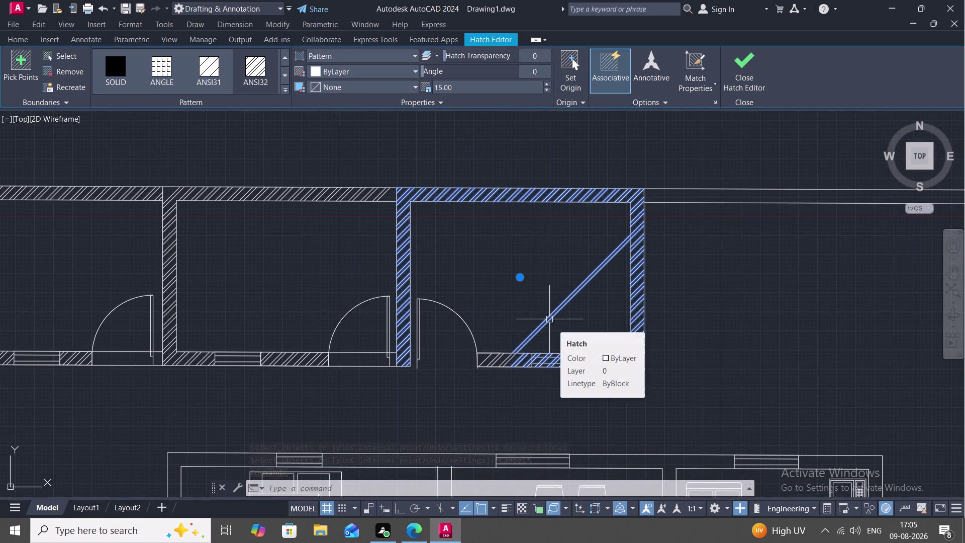
key(Escape)
scroll(up, 3)
middle_drag(628, 262, 635, 292)
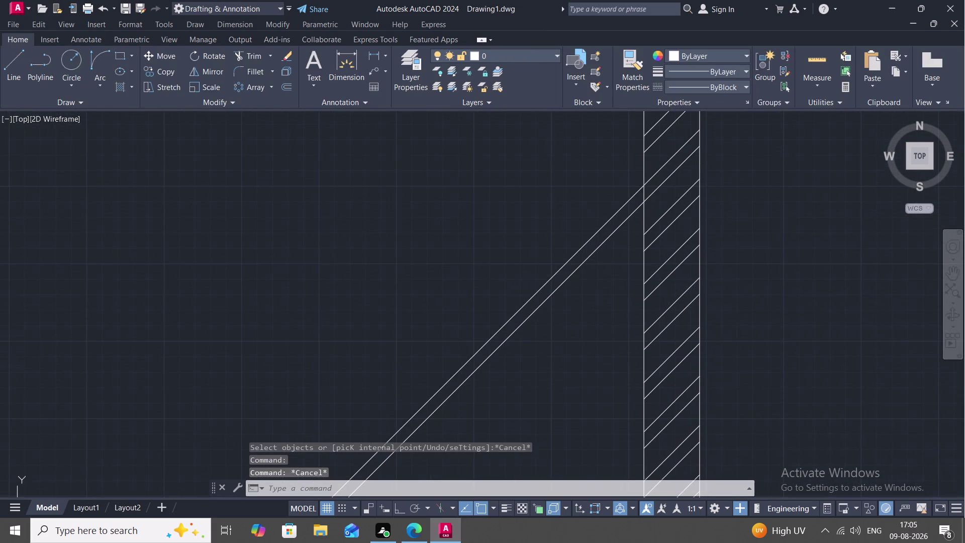
key(Escape)
click(592, 257)
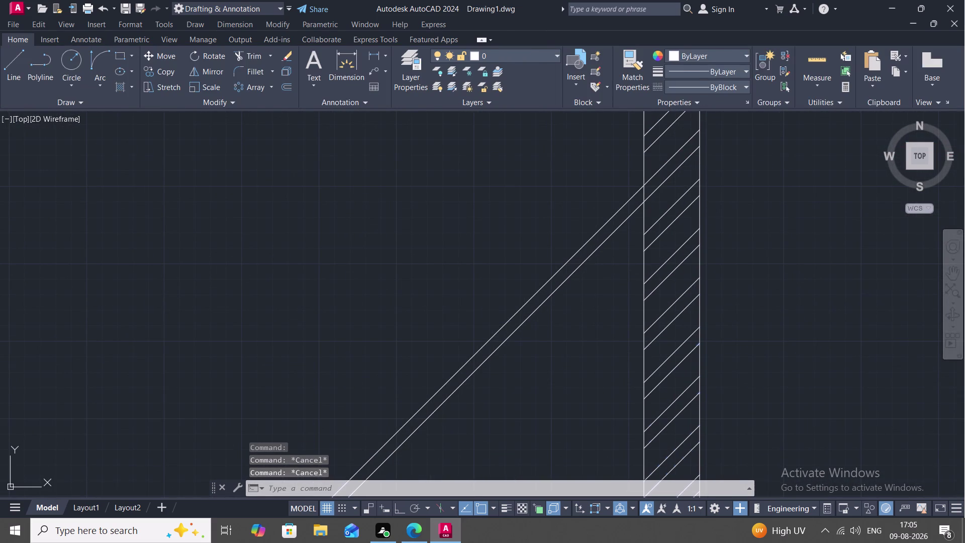
key(Delete)
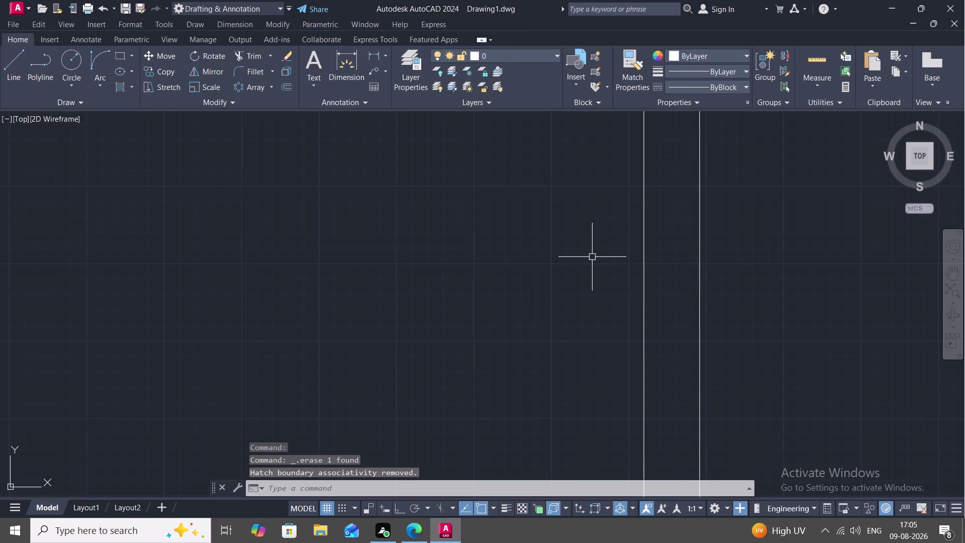
scroll(down, 3)
middle_drag(596, 258, 600, 252)
scroll(down, 3)
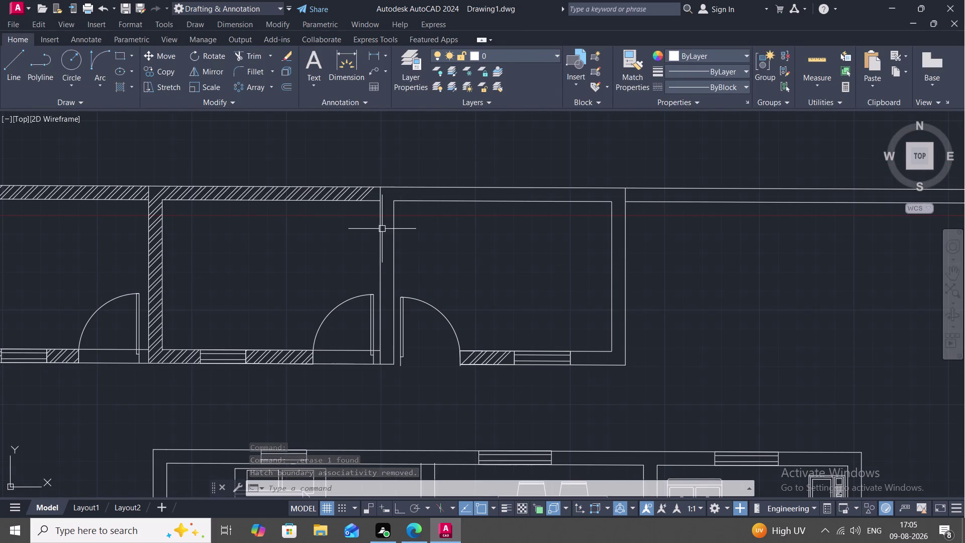
text(H)
key(space)
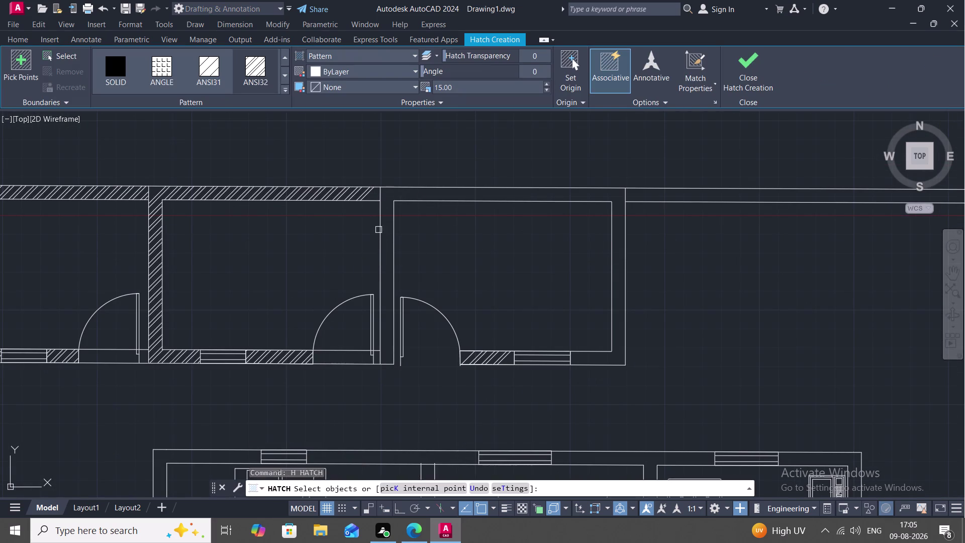
click(378, 229)
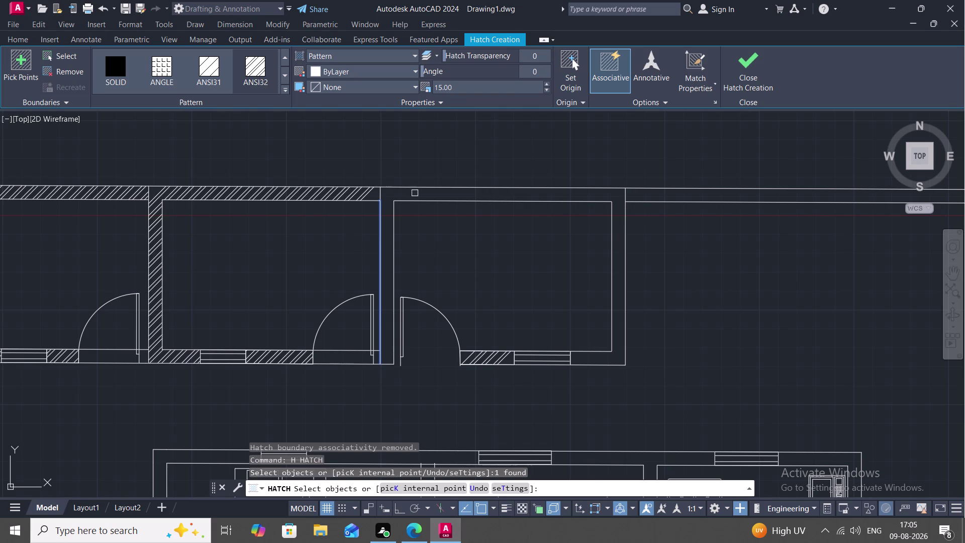
click(382, 193)
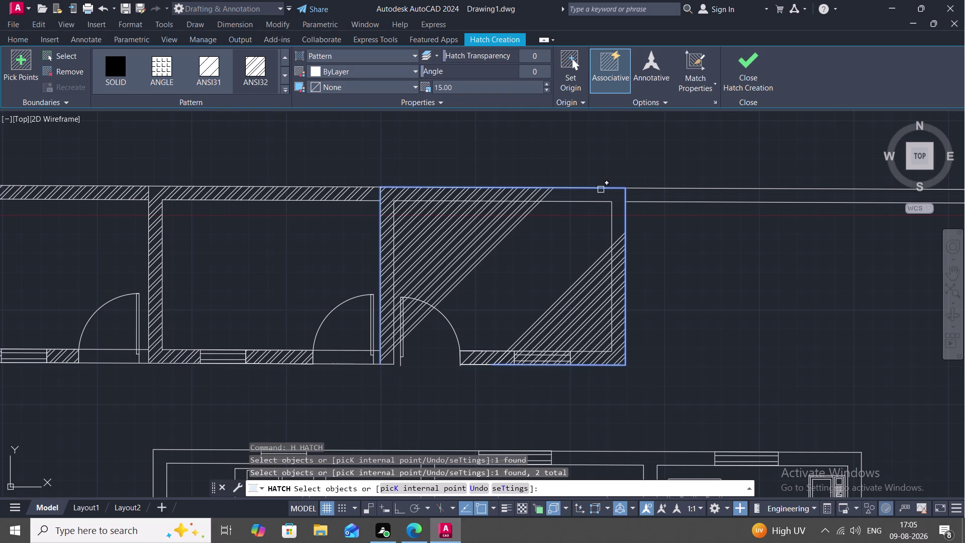
click(592, 202)
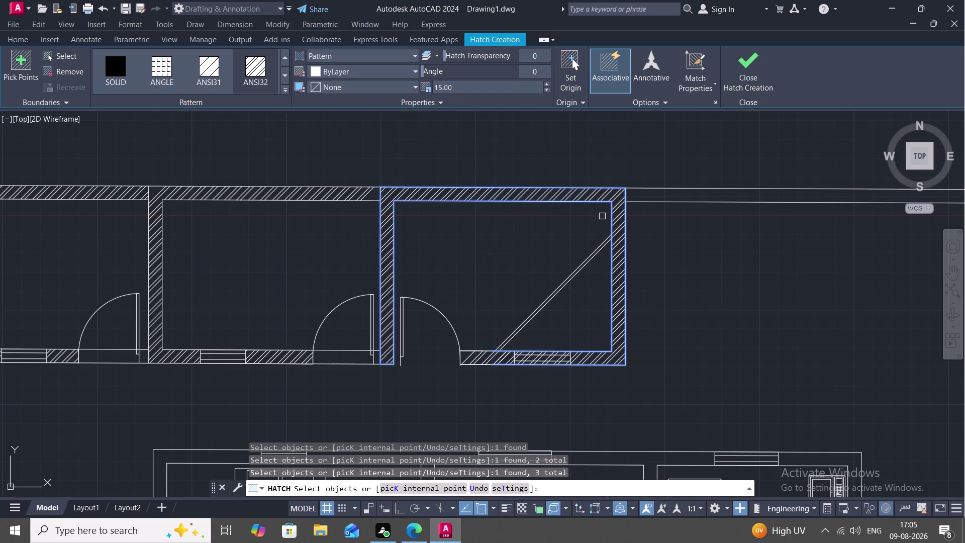
key(Escape)
click(518, 319)
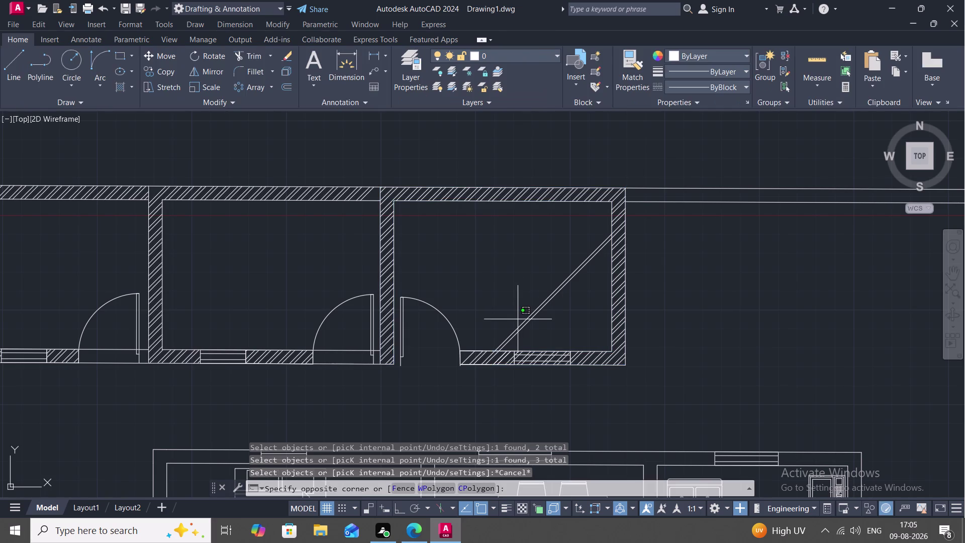
key(Escape)
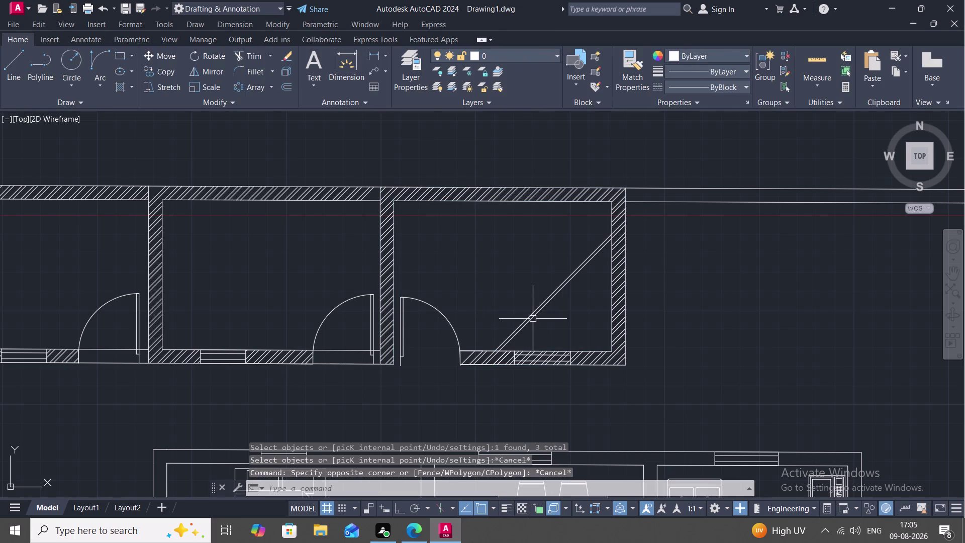
click(533, 319)
key(Delete)
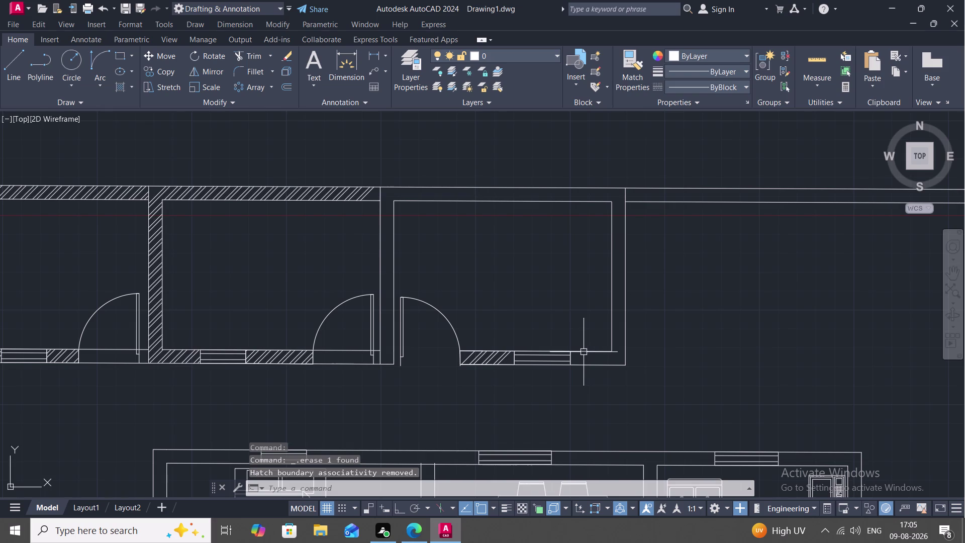
text(J)
Break the inner wall polyline with BREAKATPOINT at the bottom window's right end.
key(space)
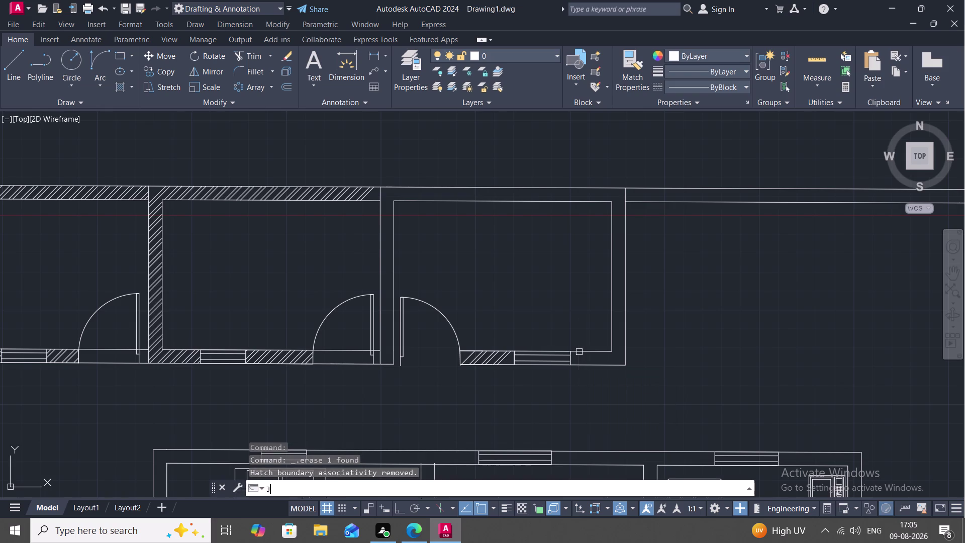
click(579, 353)
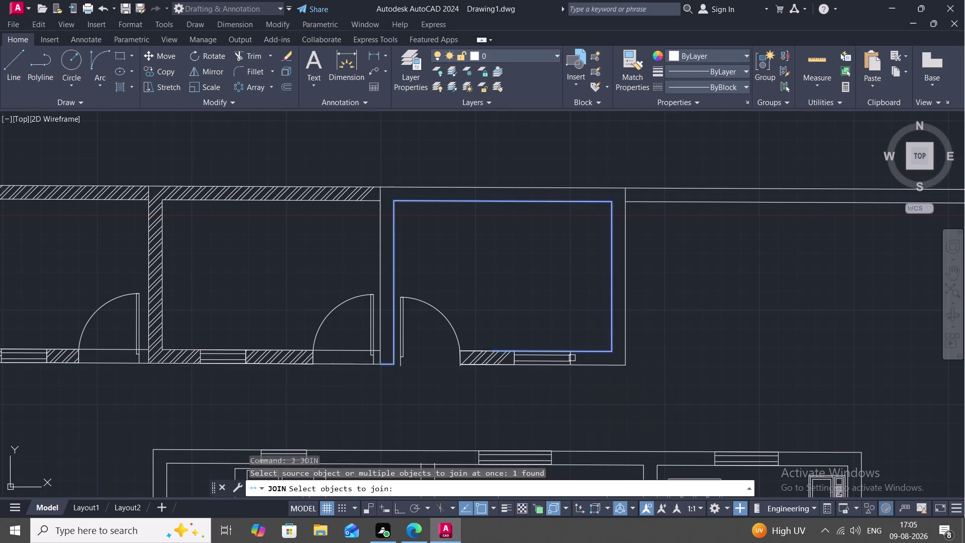
key(Escape)
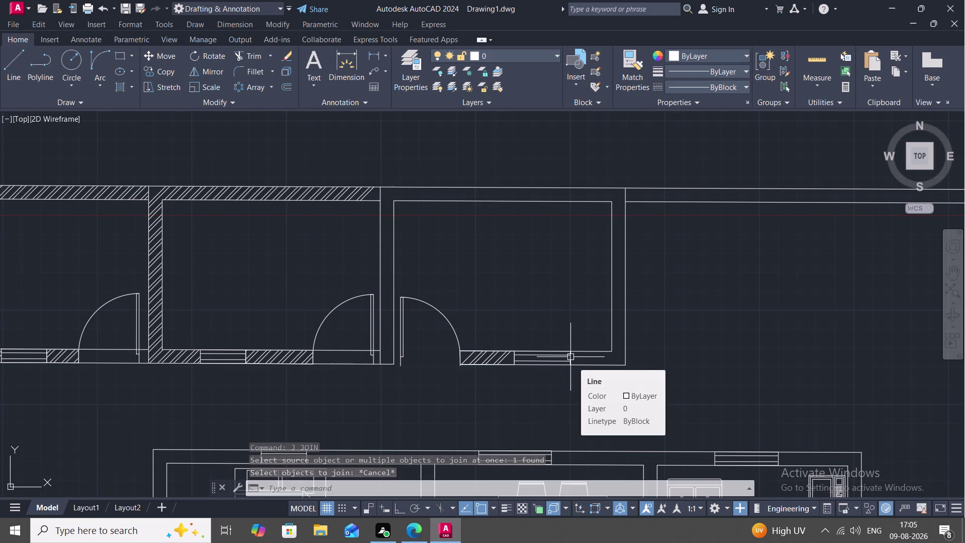
text(BREA)
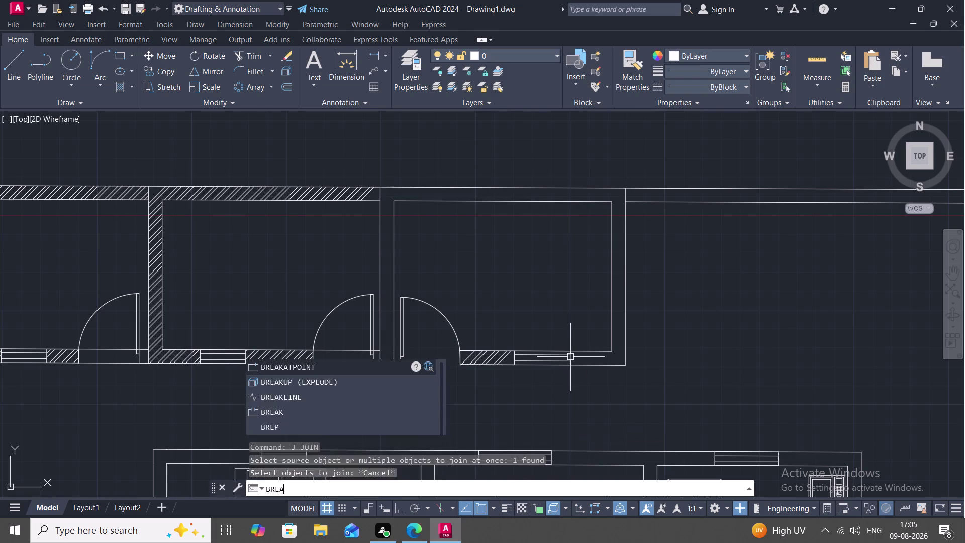
key(space)
click(578, 349)
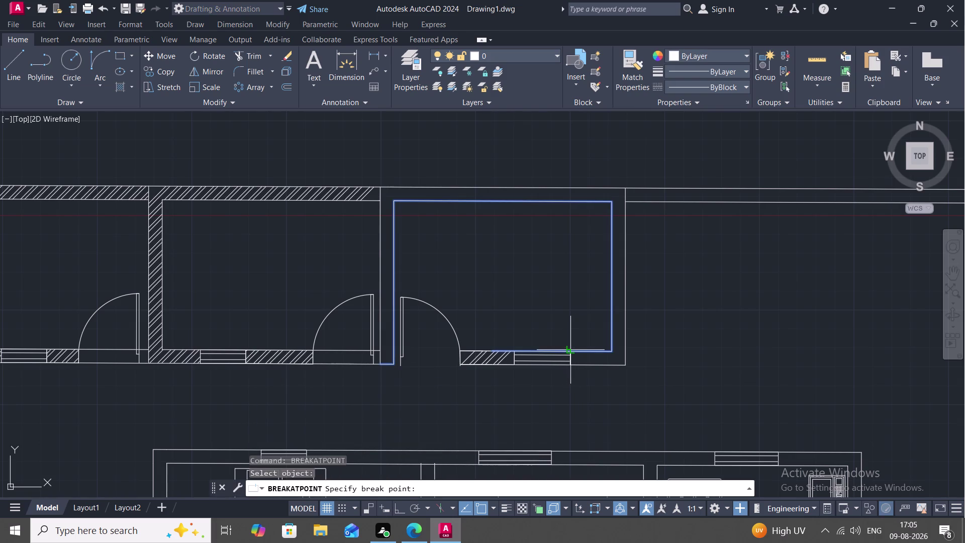
scroll(up, 3)
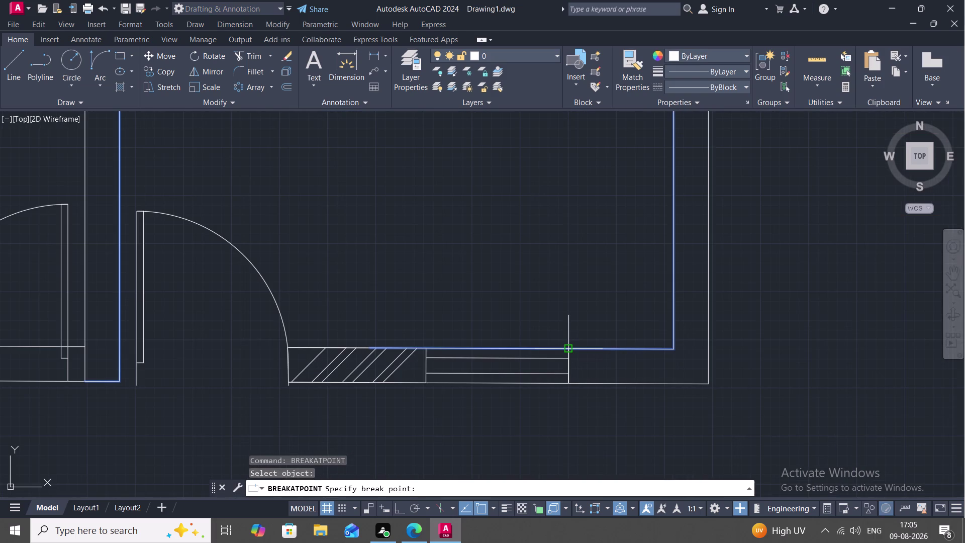
click(569, 348)
key(Escape)
Cancel a stray LINE command and start a new hatch.
middle_drag(580, 341, 575, 326)
scroll(down, 3)
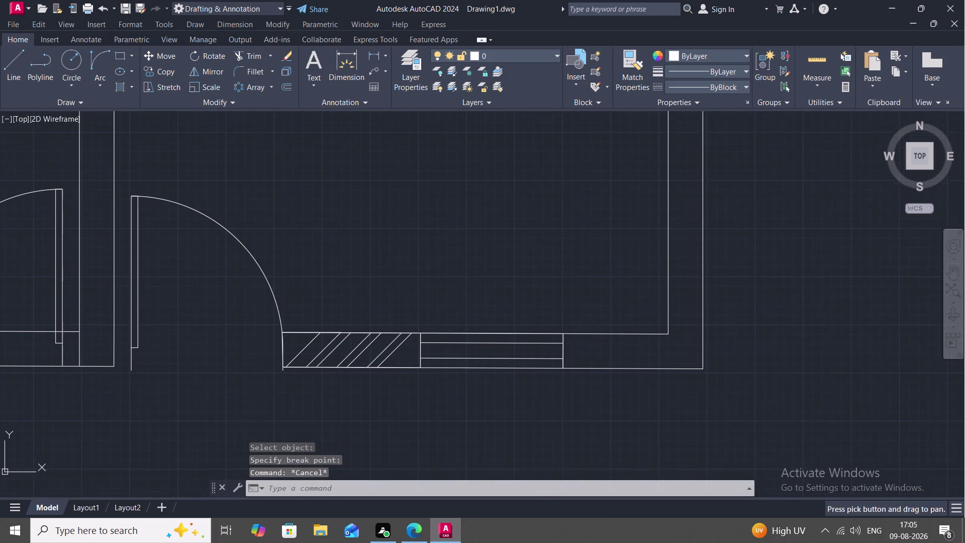
scroll(down, 3)
key(l)
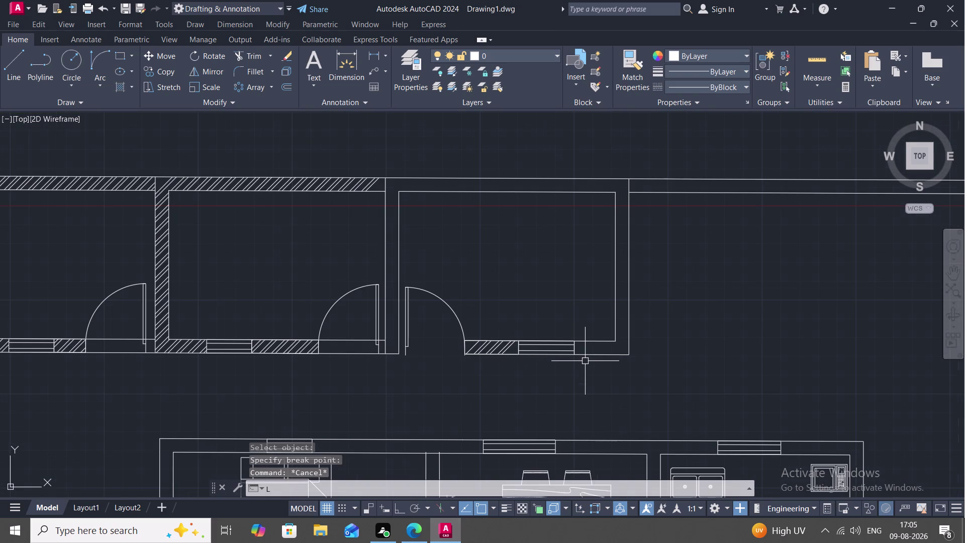
key(Escape)
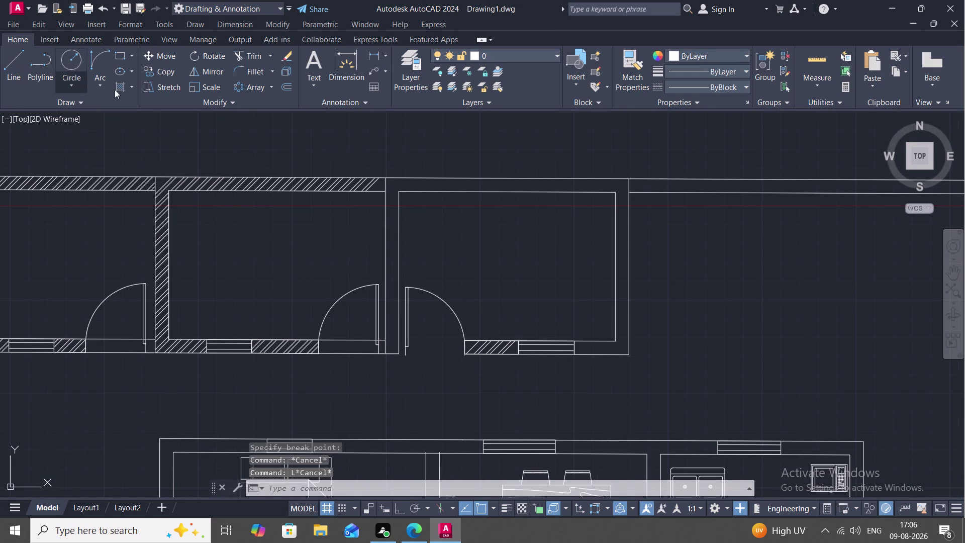
text(H)
key(space)
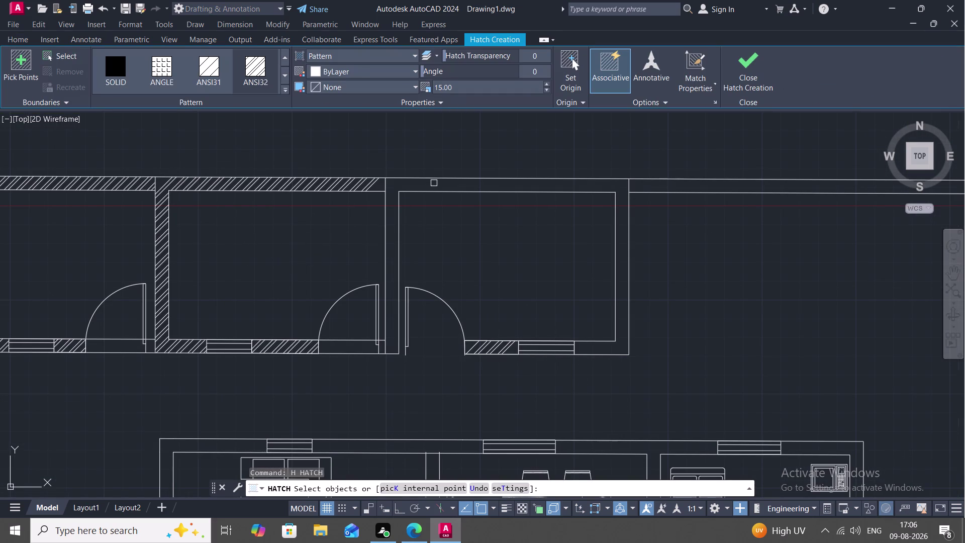
click(453, 179)
click(459, 191)
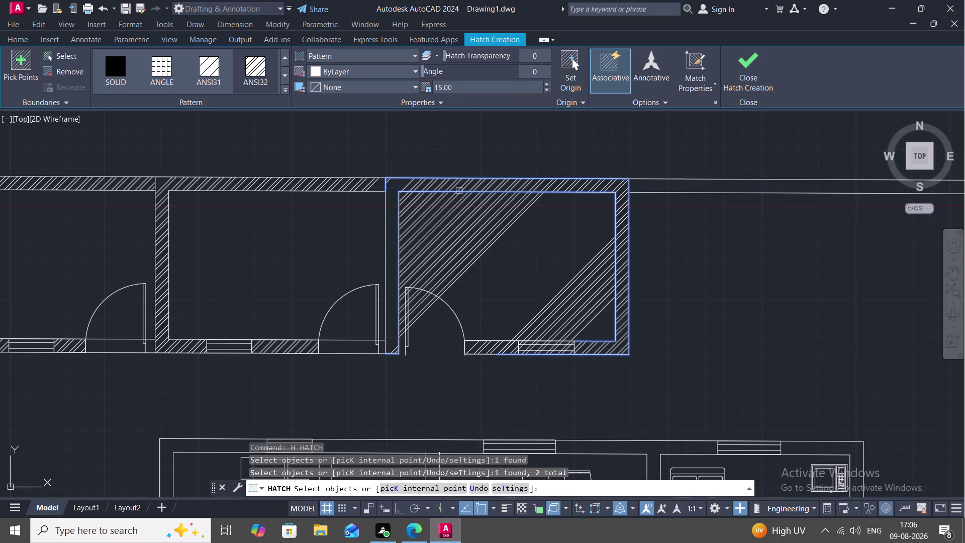
click(383, 210)
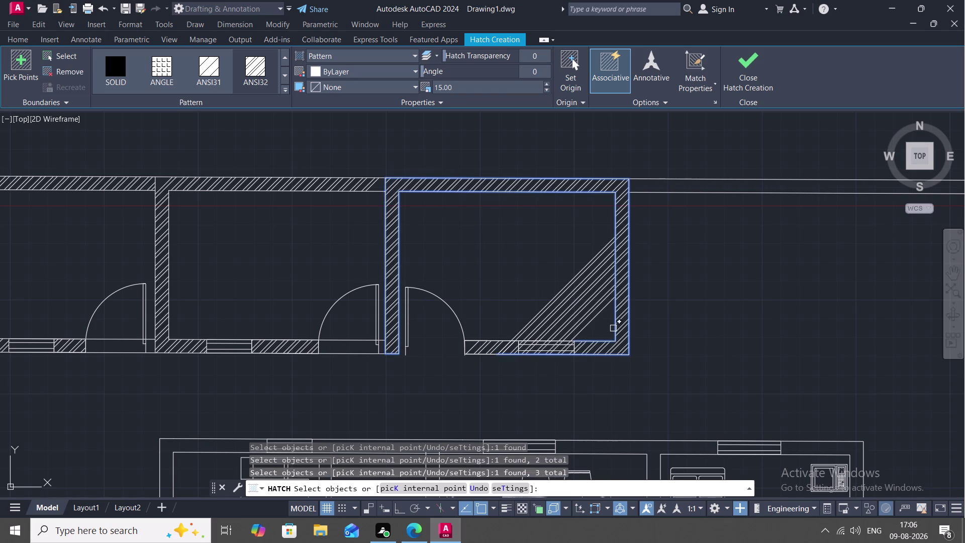
key(Escape)
click(572, 300)
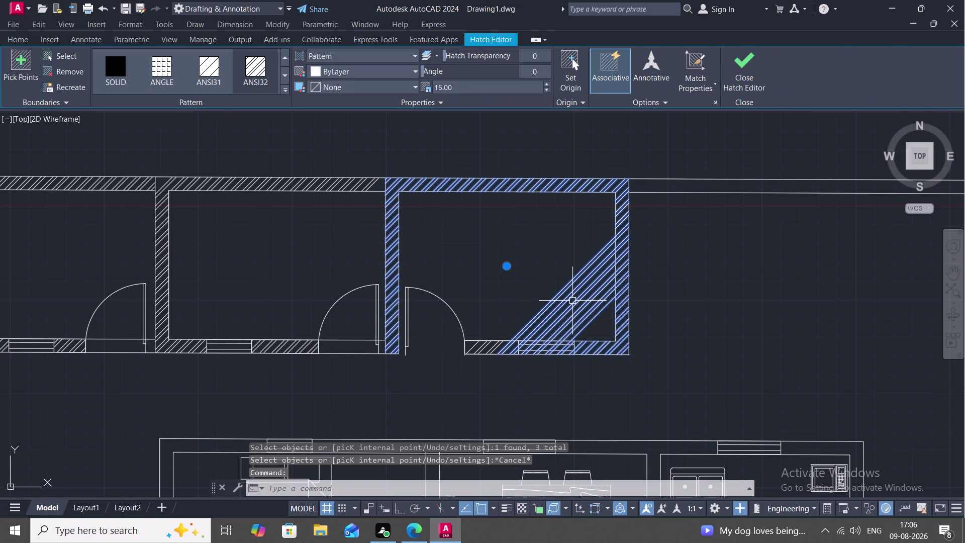
key(Delete)
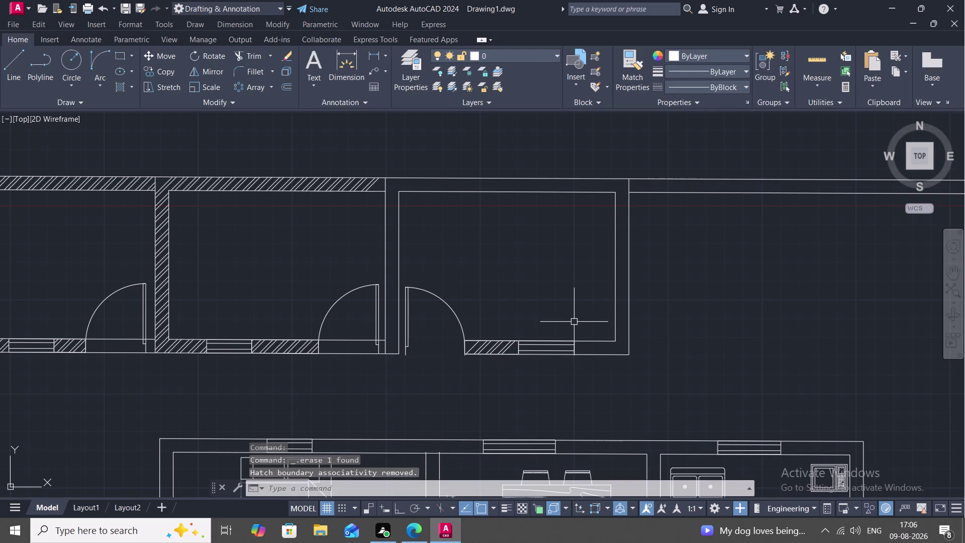
text(BRE)
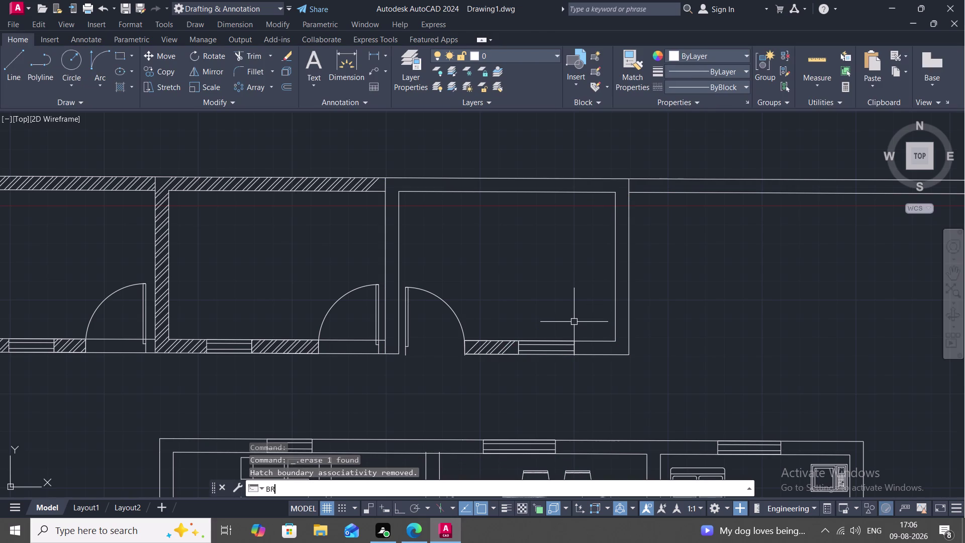
Abandon a second break, then join the bathroom's wall outline lines into one polyline.
key(space)
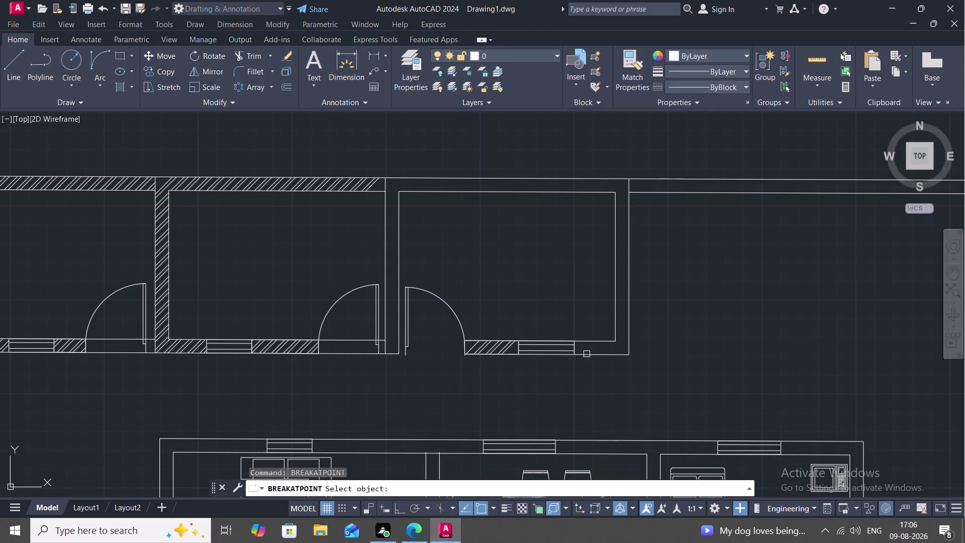
click(588, 355)
click(575, 352)
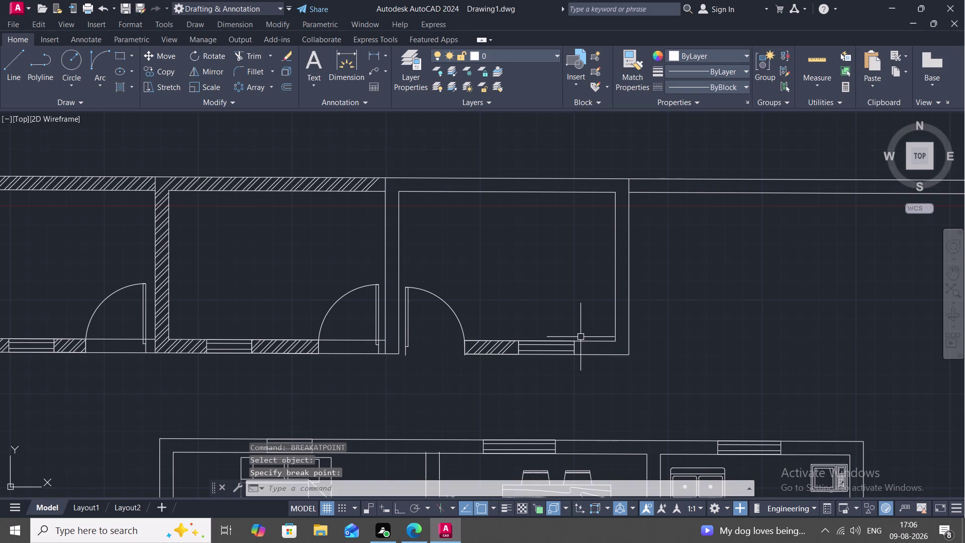
key(Escape)
text(J)
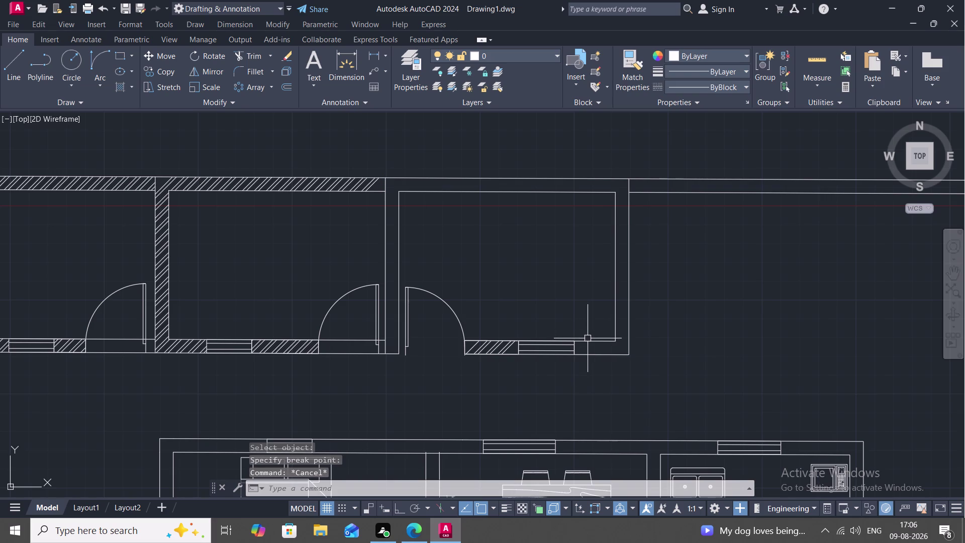
key(space)
click(577, 348)
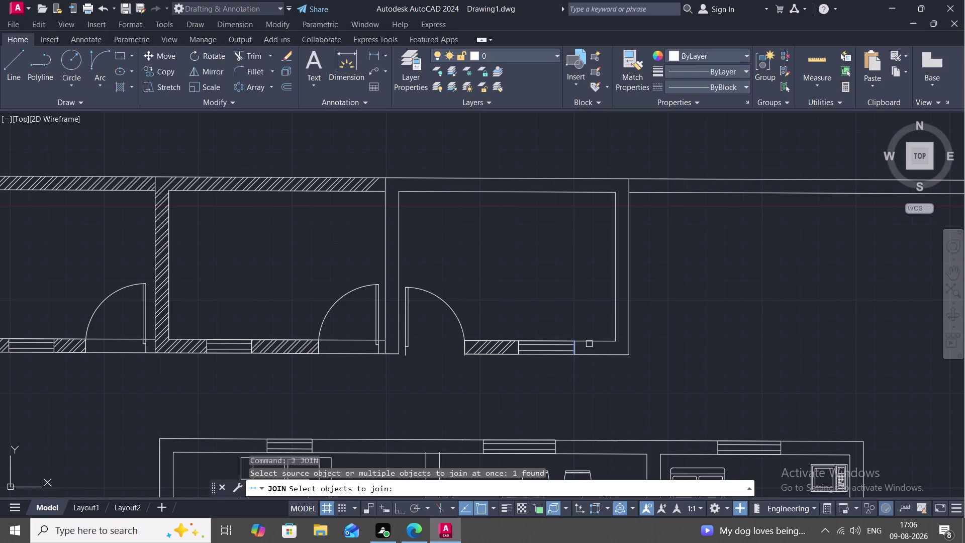
click(593, 342)
click(598, 353)
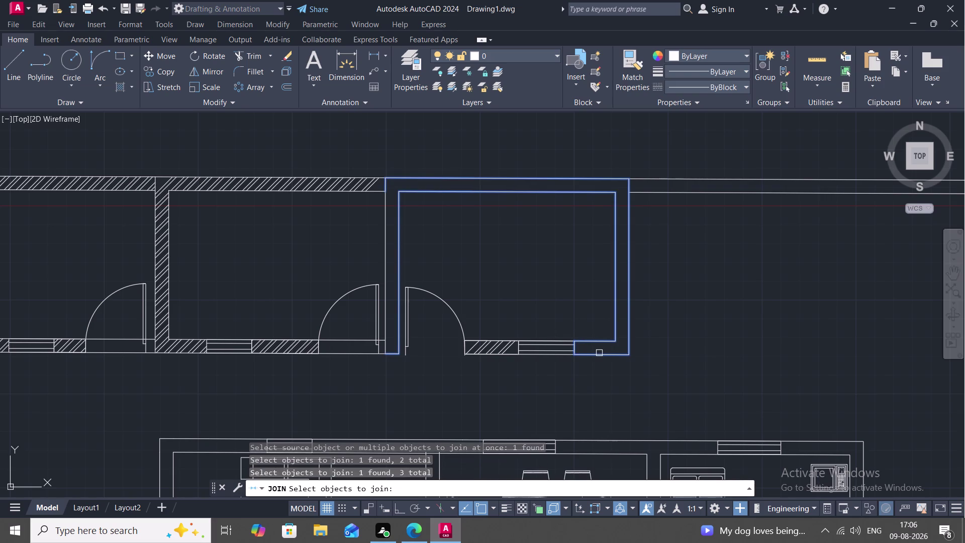
click(386, 313)
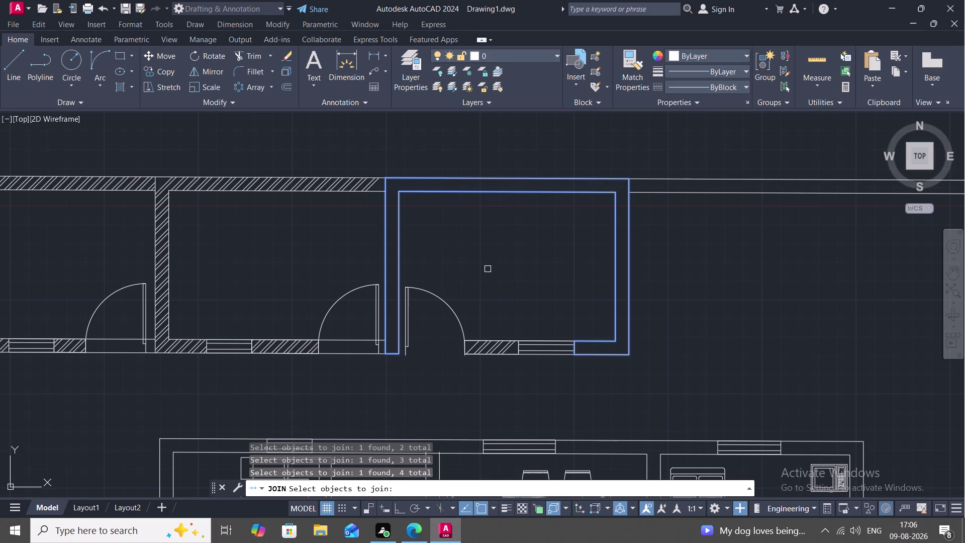
key(Return)
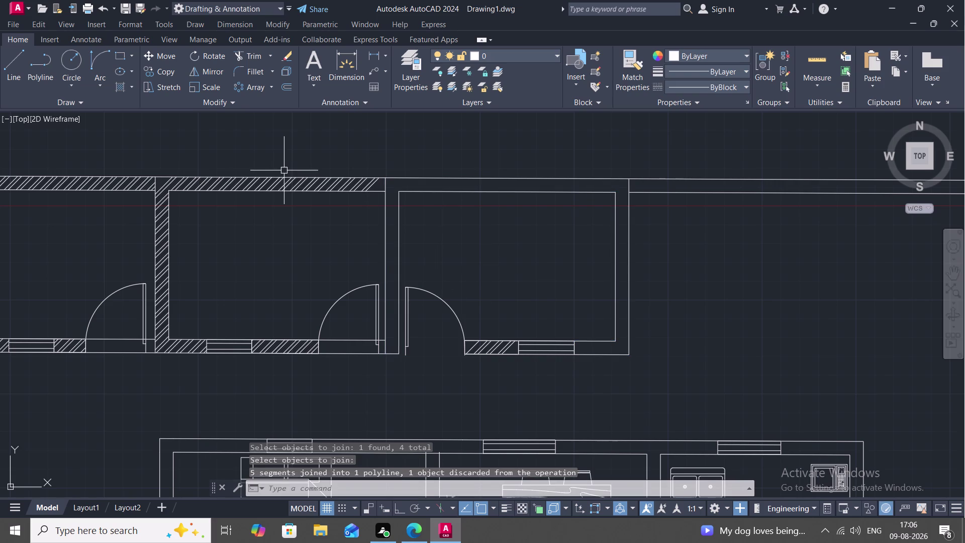
Start a hatch and choose a pattern on the Hatch Creation tab.
text(H)
key(space)
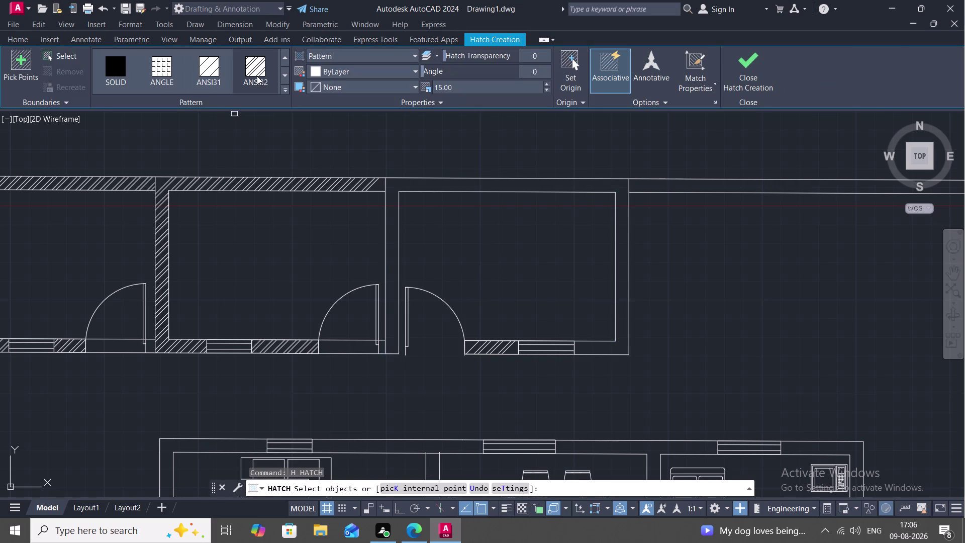
click(261, 73)
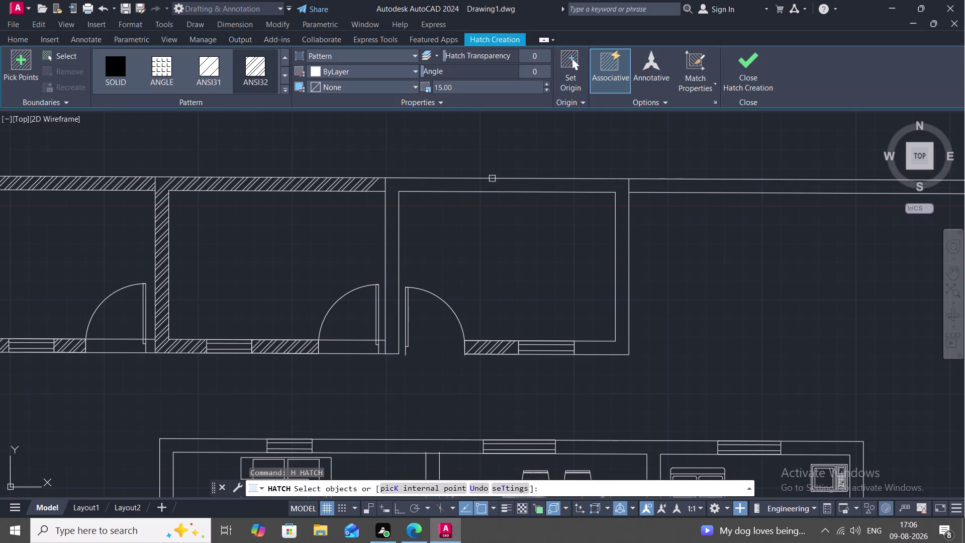
Hatch the right-hand top room's walls using their outer and inner outlines.
click(493, 178)
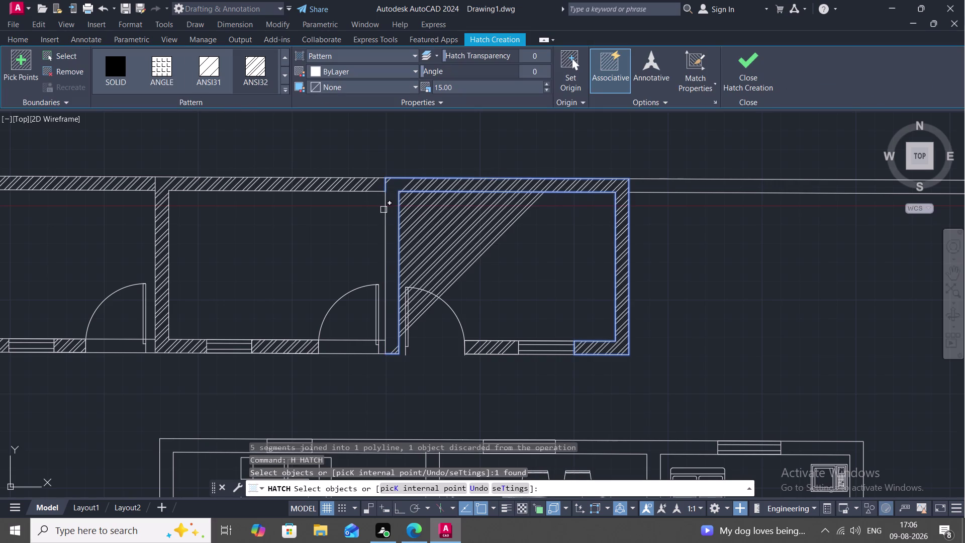
click(383, 210)
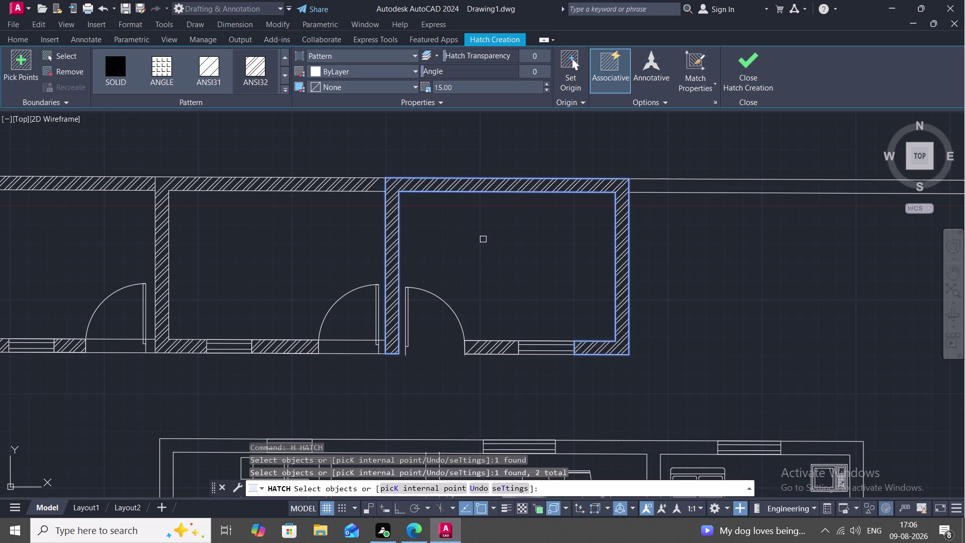
key(Escape)
Pan and zoom over to the bedroom's corner wall.
scroll(down, 3)
middle_drag(320, 229, 356, 221)
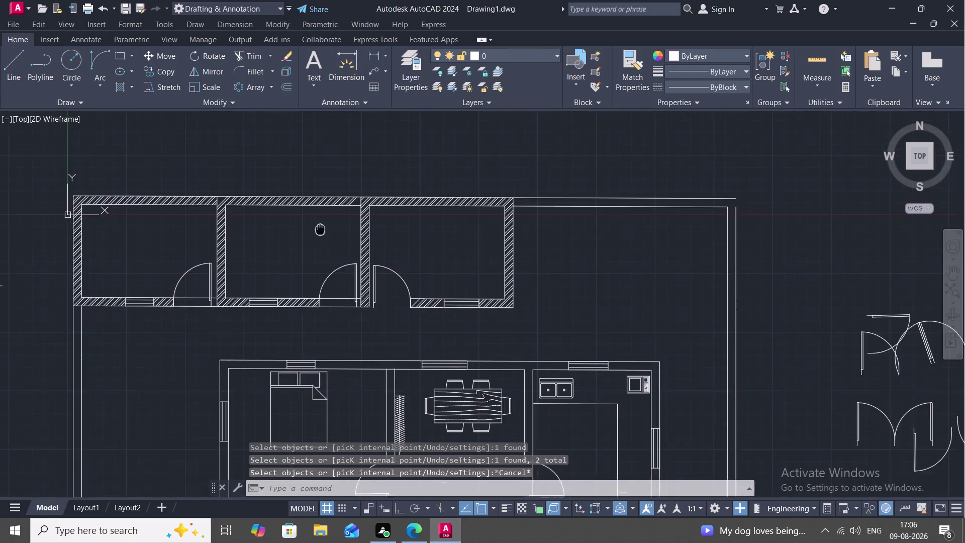
middle_drag(356, 221, 410, 209)
middle_drag(370, 223, 385, 228)
scroll(down, 3)
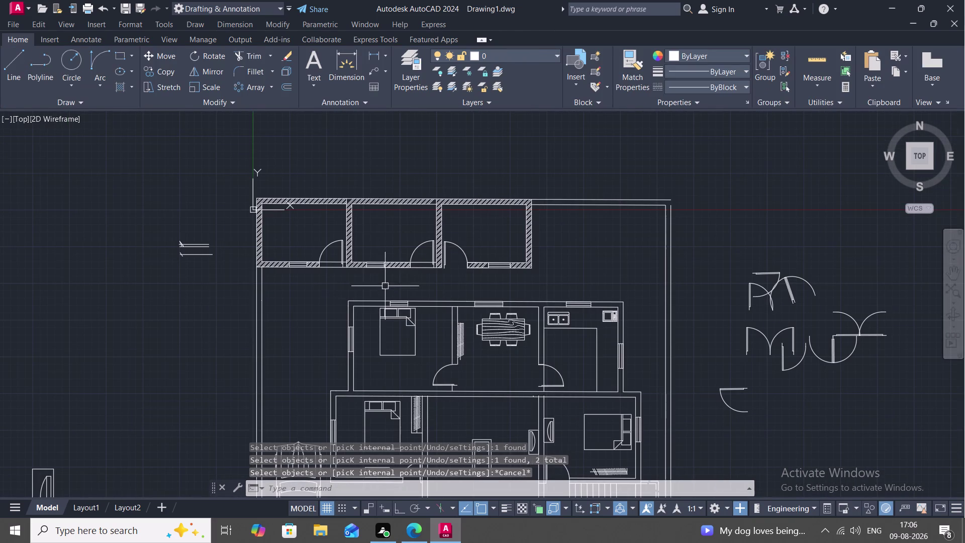
scroll(up, 3)
scroll(up, 3)
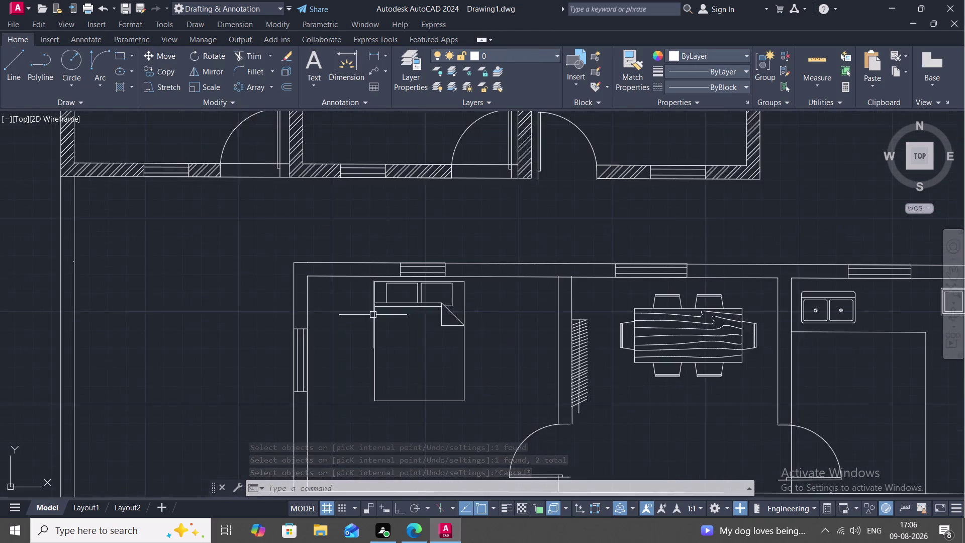
scroll(up, 3)
middle_drag(373, 314, 403, 336)
scroll(down, 3)
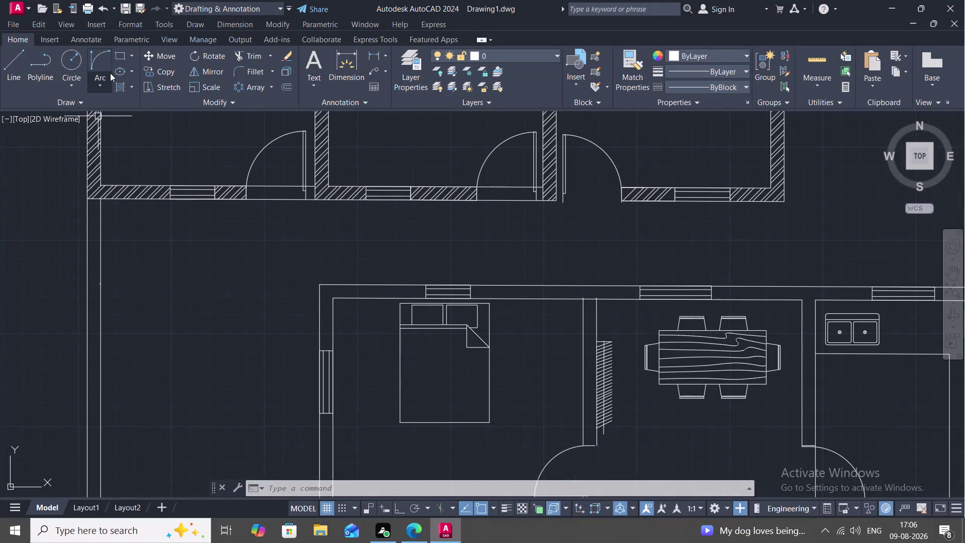
Hatch the bedroom's corner wall from four wall lines, then delete the faulty corner hatch.
text(H)
key(space)
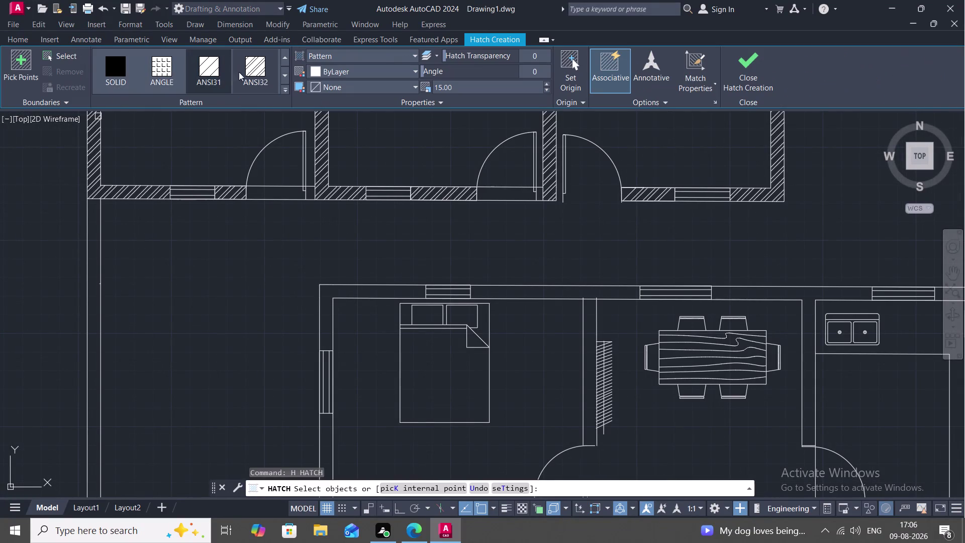
click(256, 77)
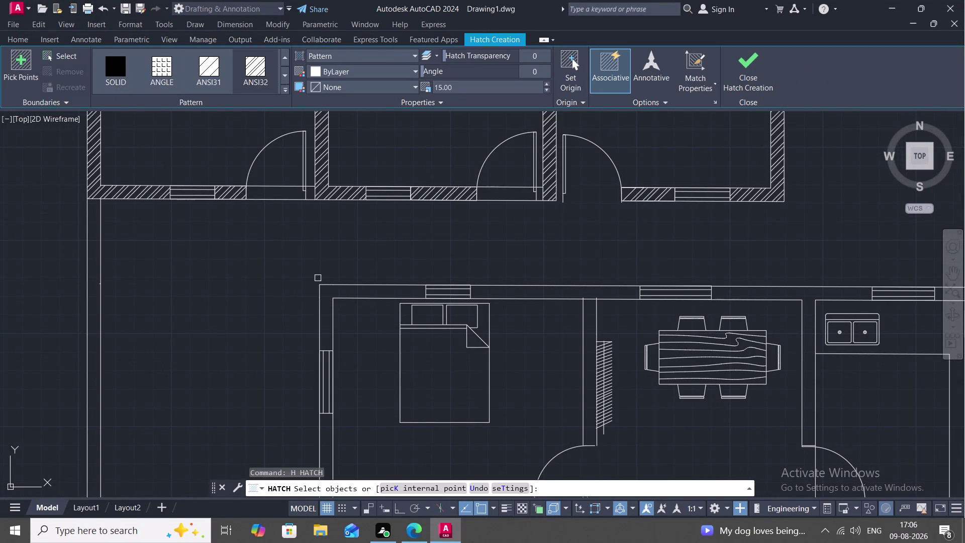
click(324, 284)
click(332, 315)
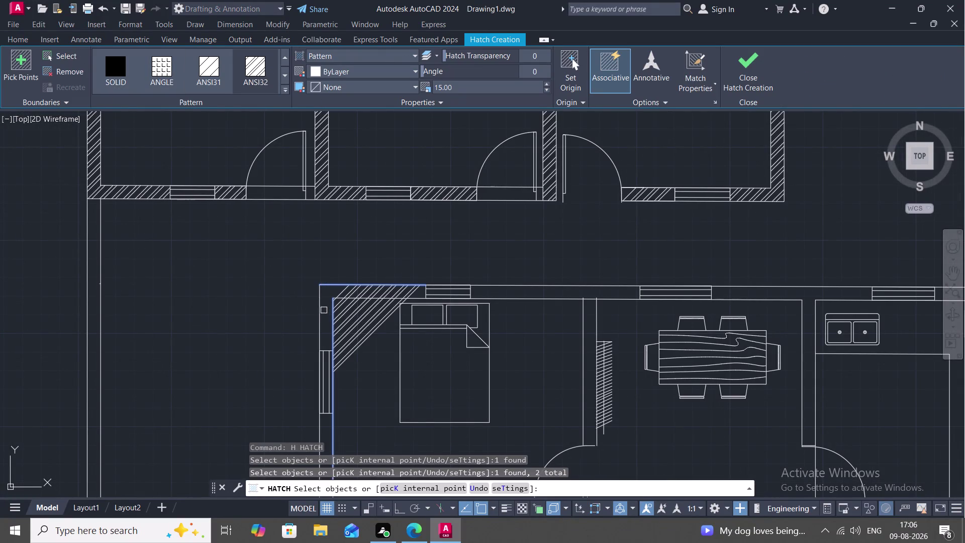
click(319, 306)
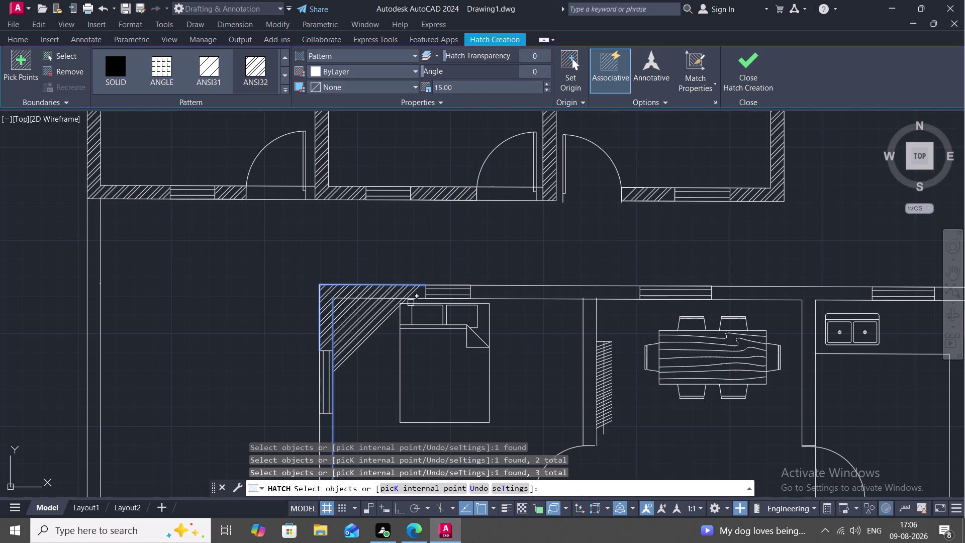
click(417, 297)
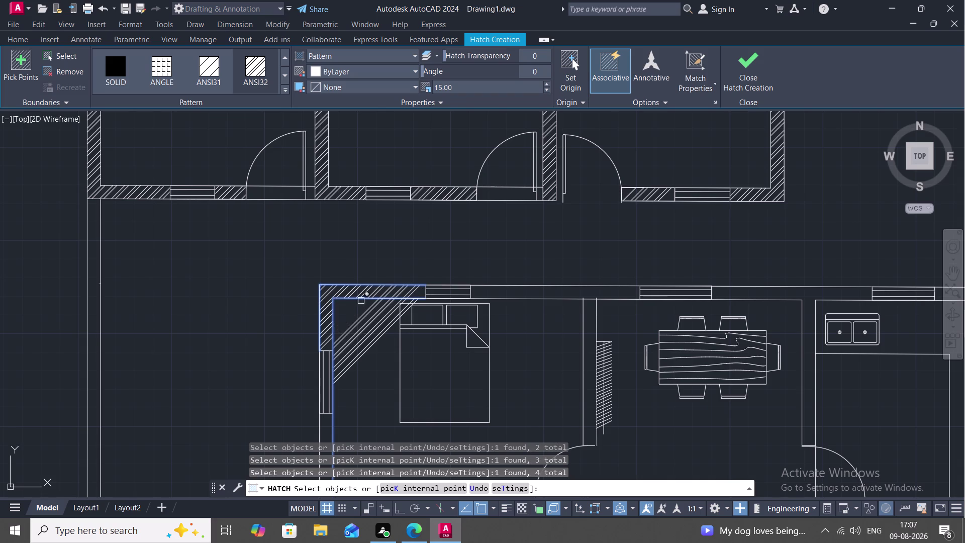
key(Escape)
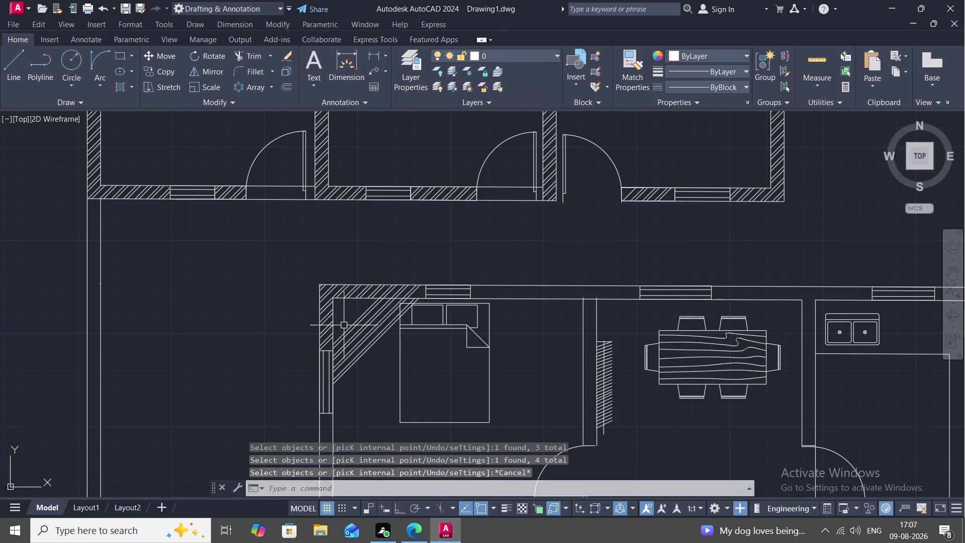
click(348, 341)
key(Delete)
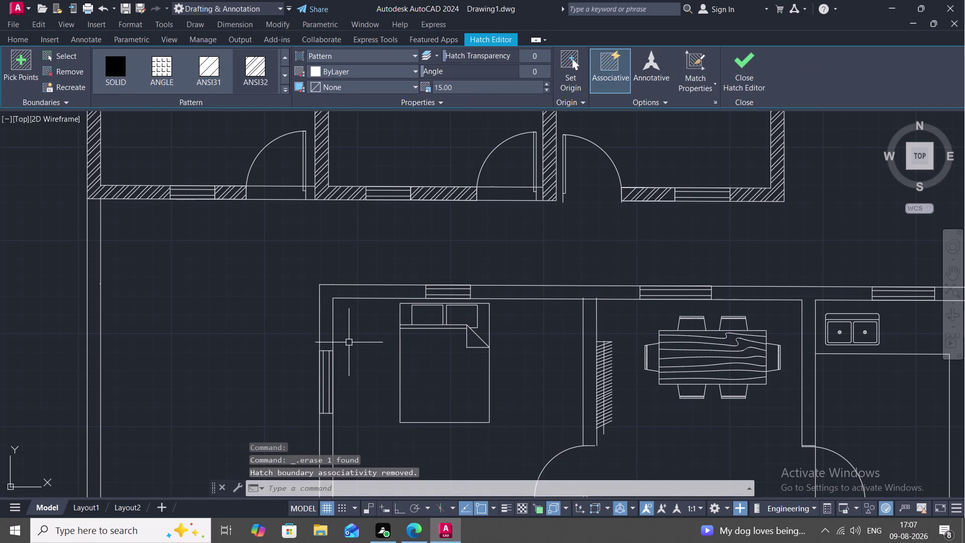
Try breaking the bedroom's left wall line at a point with BREAKATPOINT, then cancel.
text(BRE)
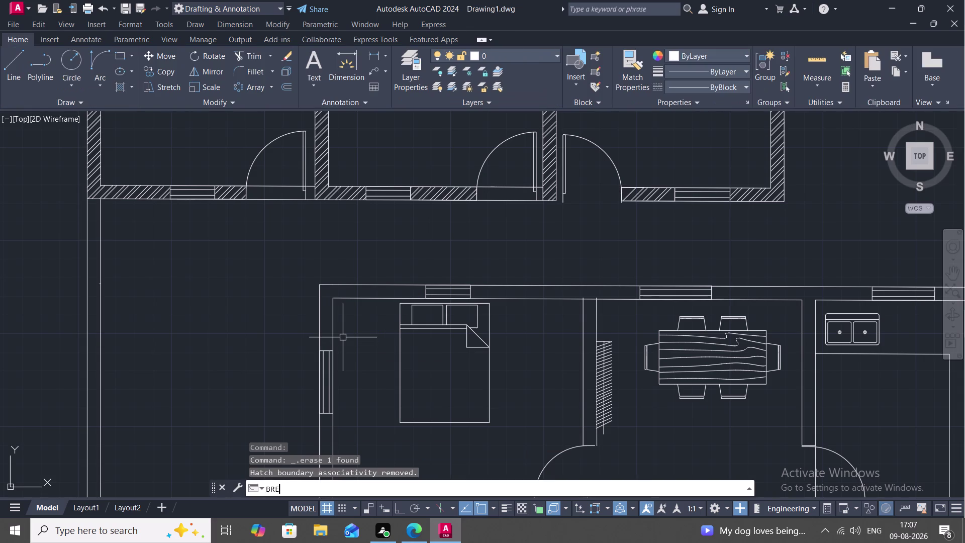
text(A)
key(space)
click(333, 332)
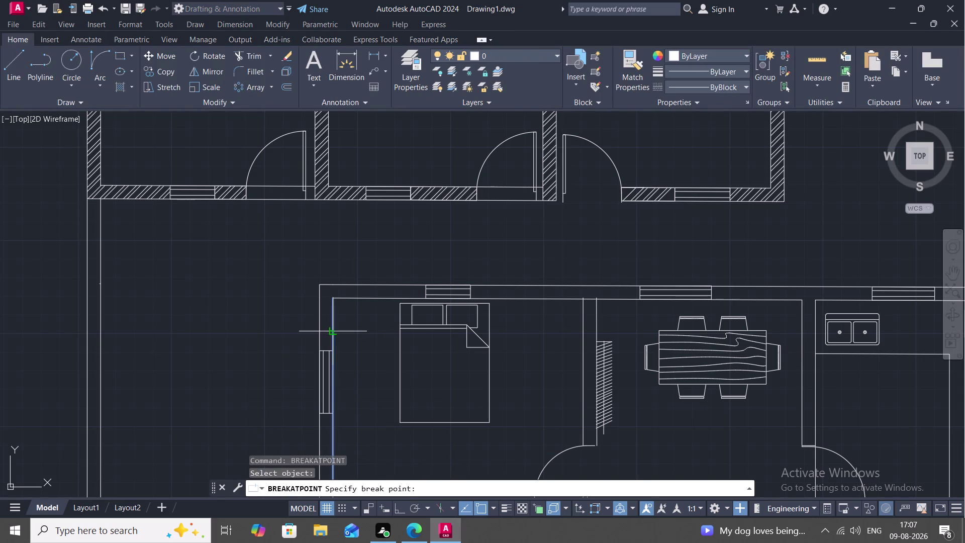
click(331, 349)
key(Escape)
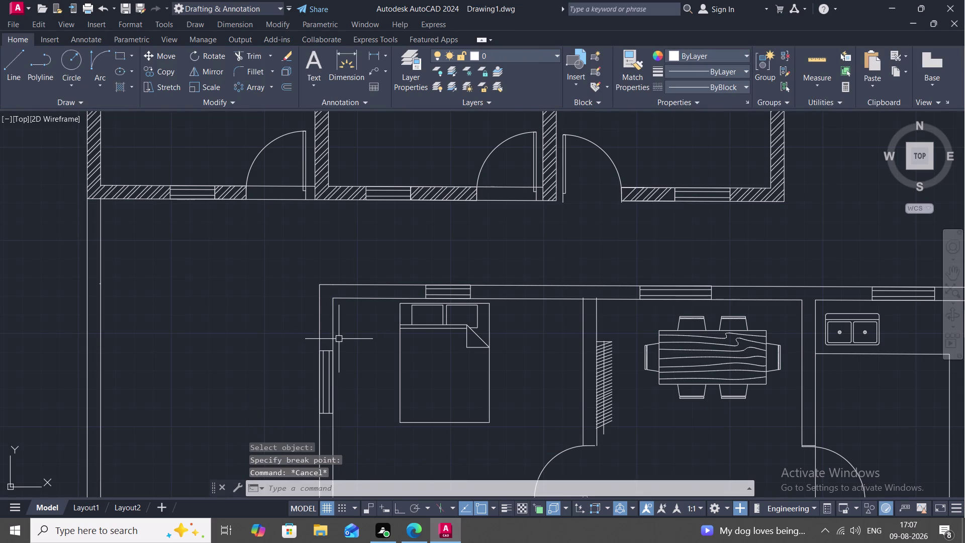
middle_drag(342, 340, 359, 313)
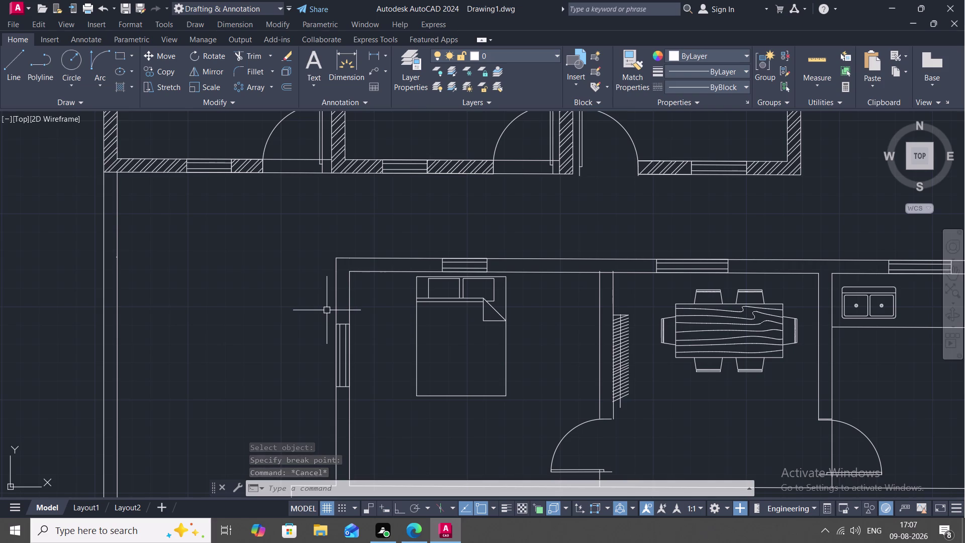
key(l)
key(Escape)
Join the six bedroom upper-left corner wall lines into one polyline.
text(J)
key(space)
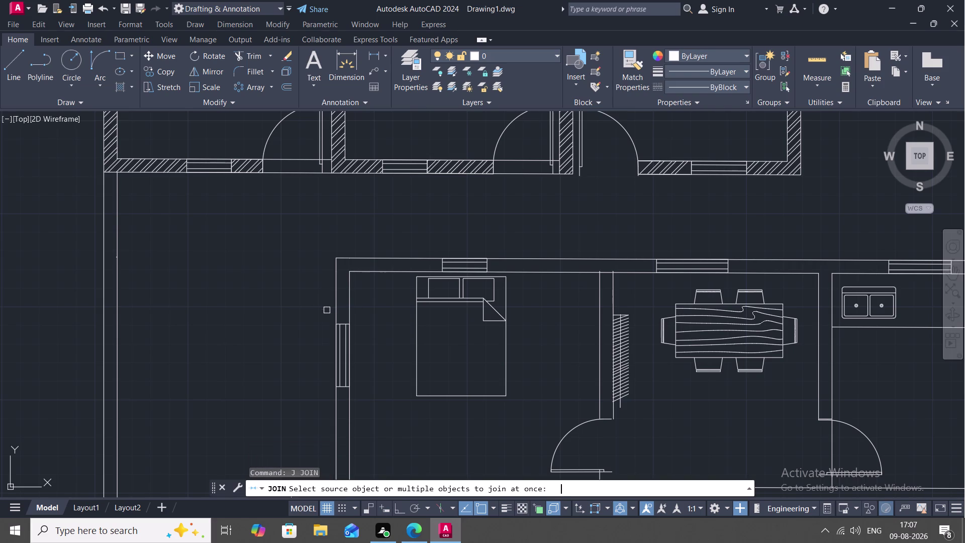
click(335, 313)
scroll(up, 3)
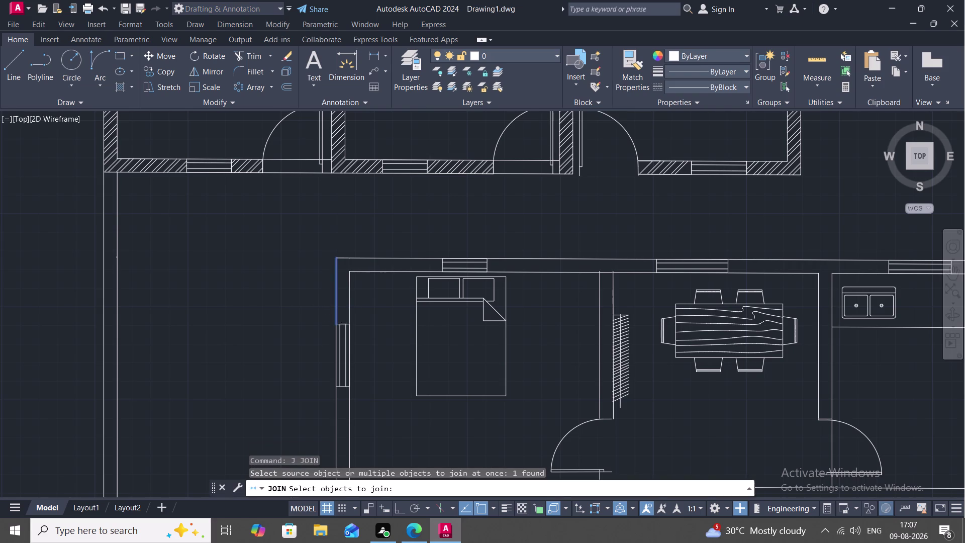
scroll(up, 3)
click(342, 332)
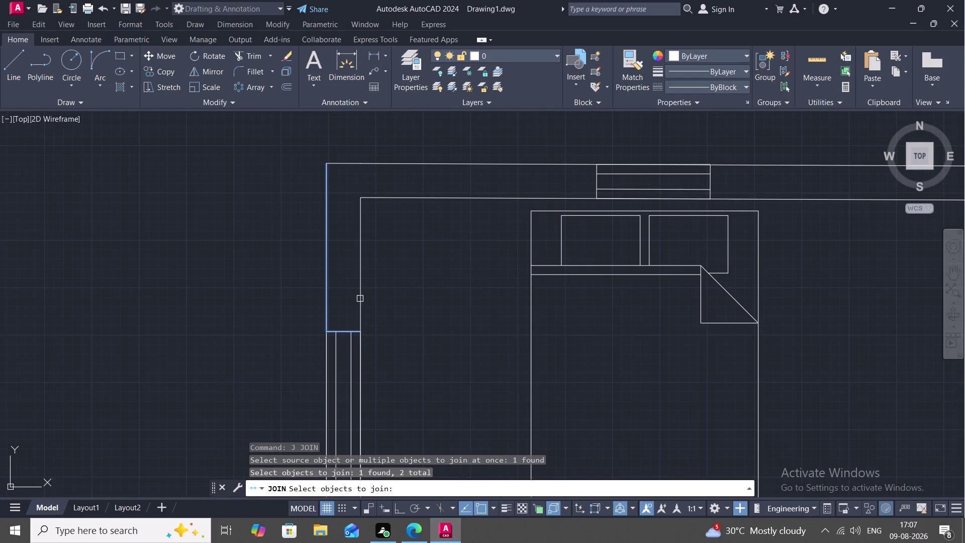
click(360, 299)
click(445, 198)
click(460, 163)
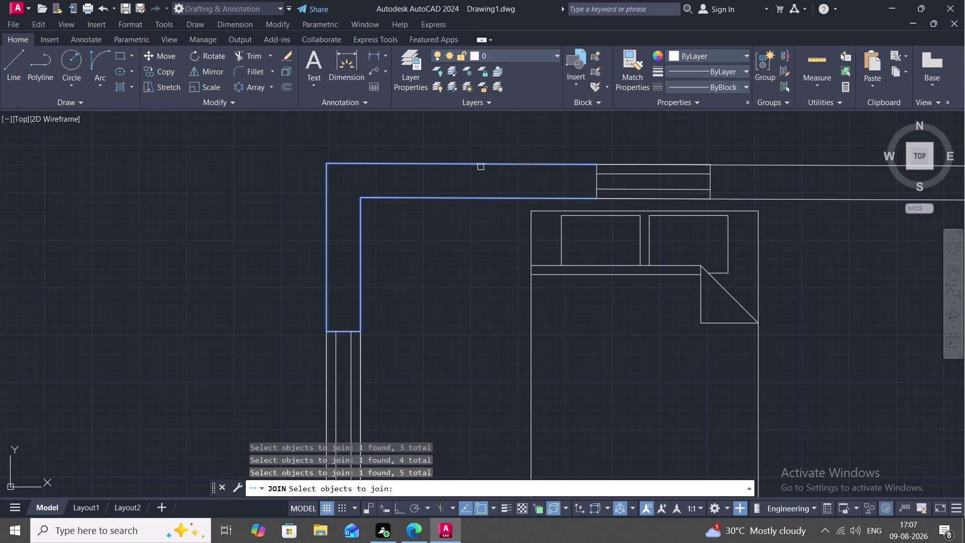
click(596, 181)
key(Return)
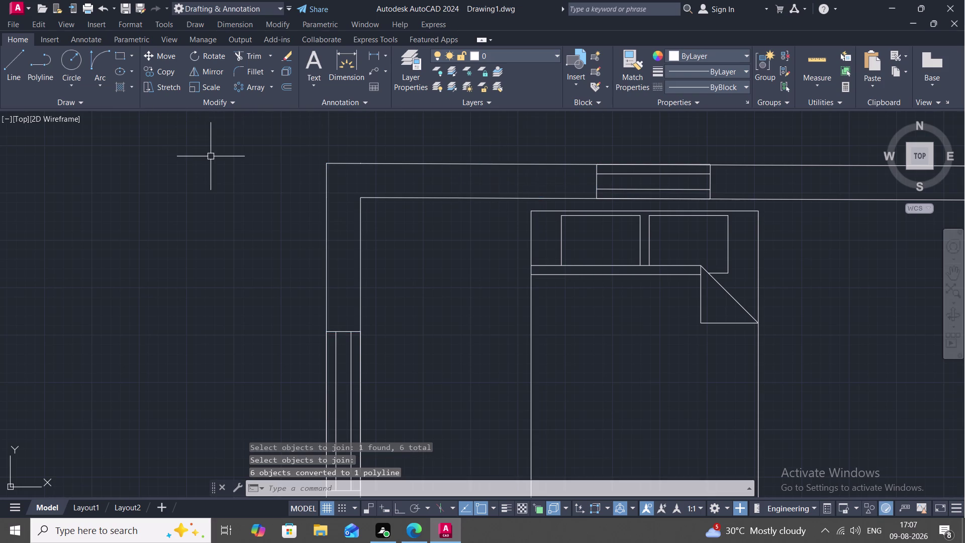
Start a new hatch for the joined corner wall.
text(H)
key(space)
click(252, 71)
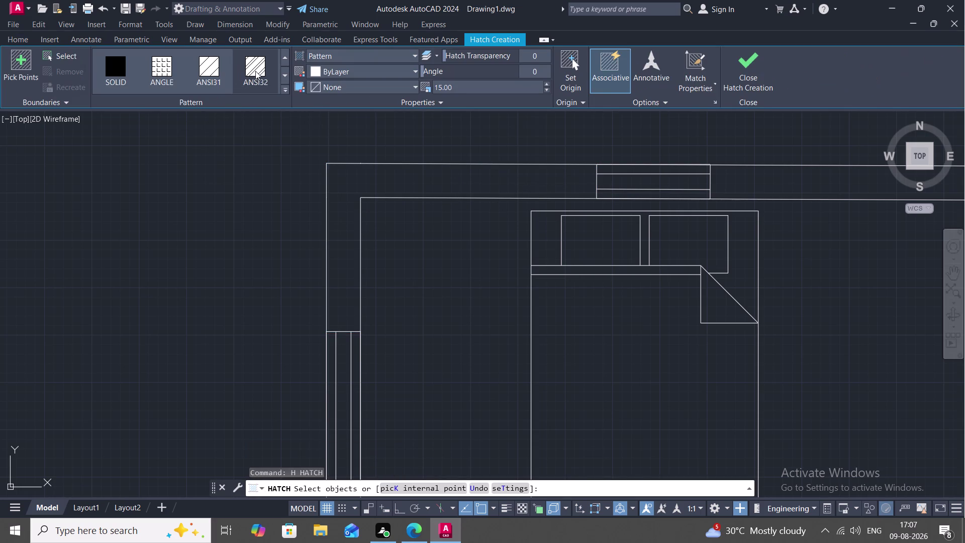
Hatch the joined bedroom corner wall outline.
click(325, 215)
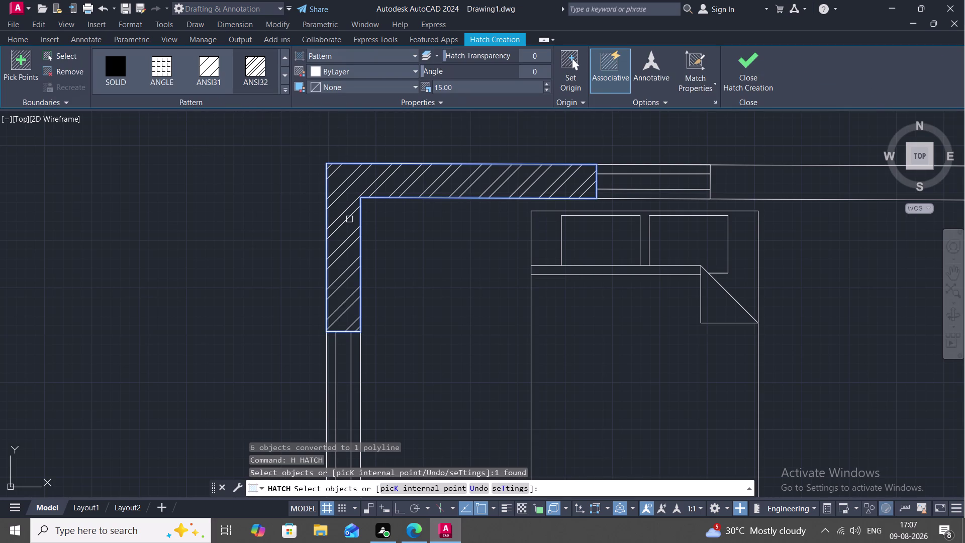
key(Escape)
middle_drag(446, 285, 381, 273)
scroll(down, 3)
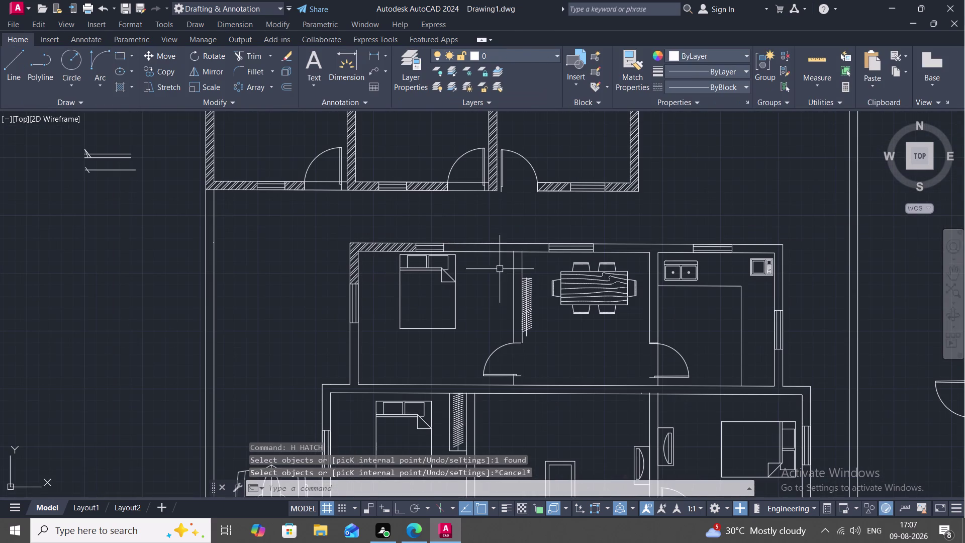
scroll(up, 3)
key(Escape)
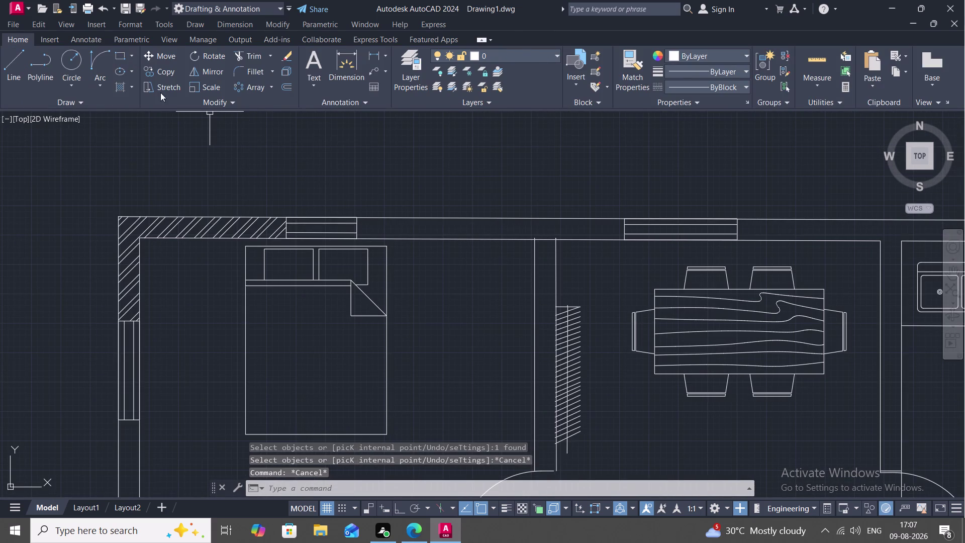
Hatch the first top wall section between its top and inner wall lines.
text(H)
key(space)
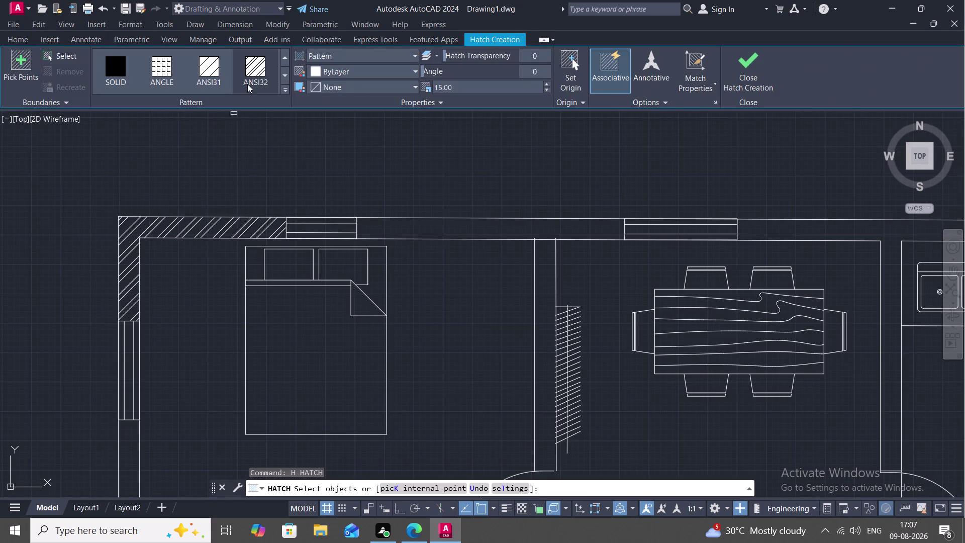
click(267, 64)
drag(252, 67, 257, 84)
click(404, 215)
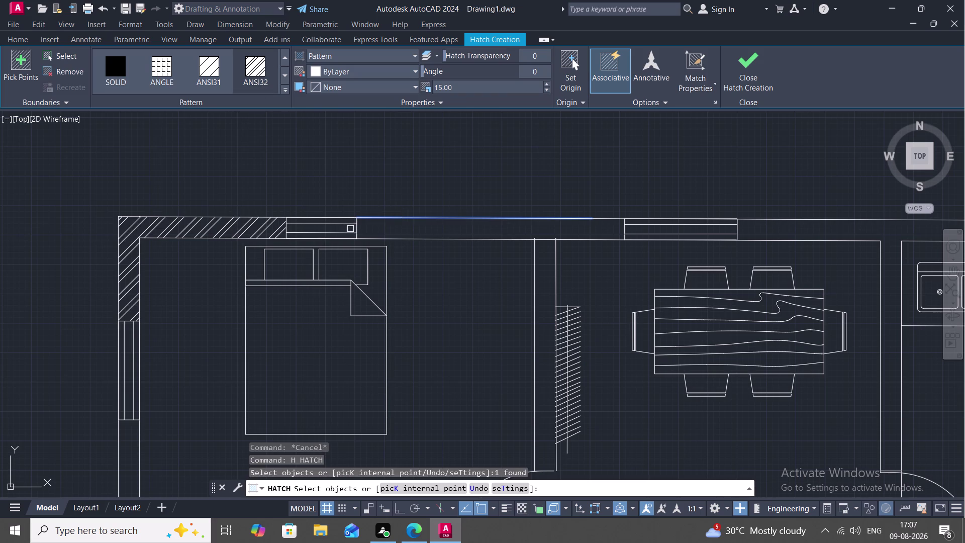
click(407, 238)
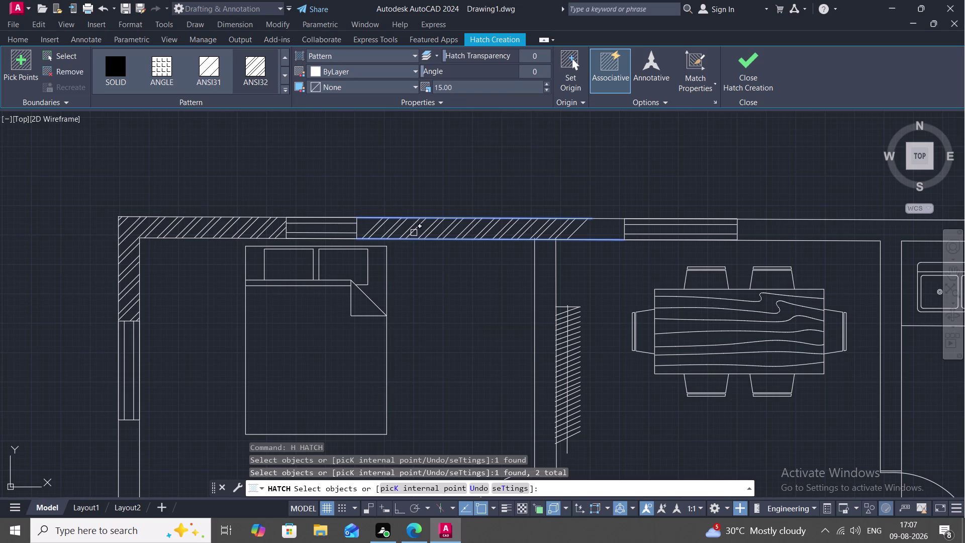
key(Escape)
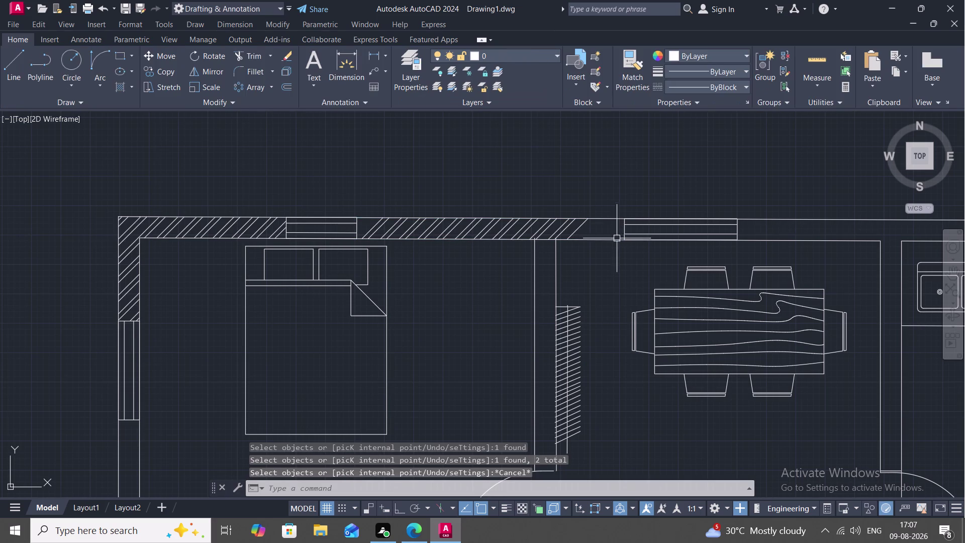
Hatch the next top wall section, running up to the window.
key(Escape)
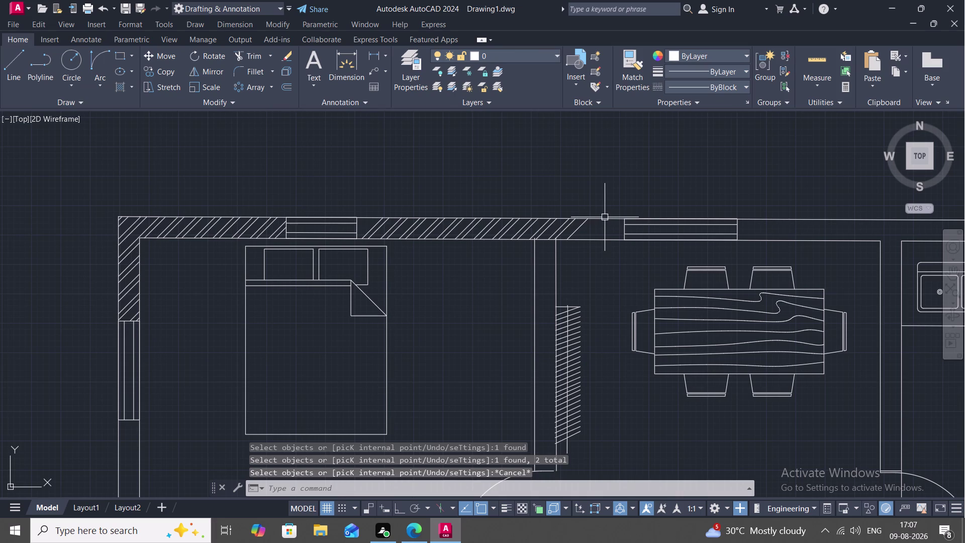
key(space)
click(608, 219)
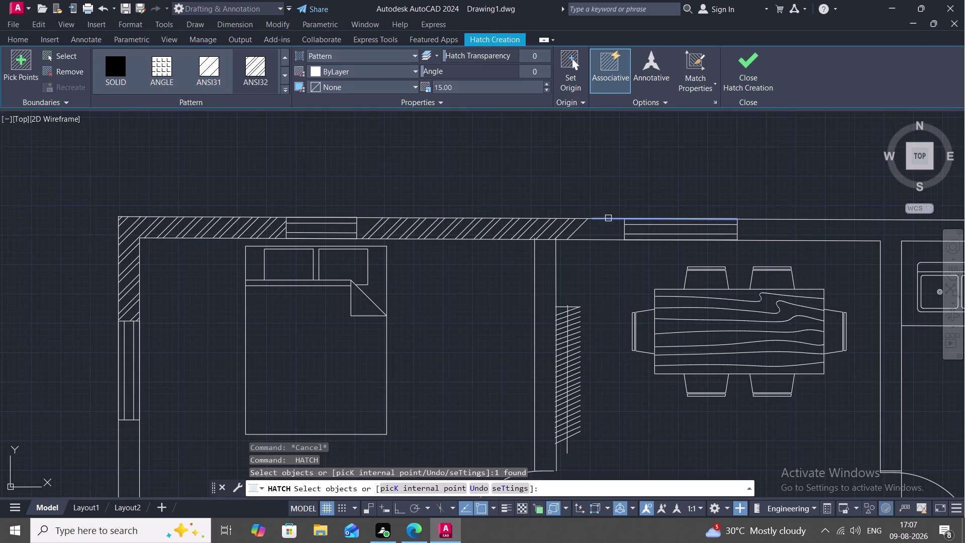
click(598, 239)
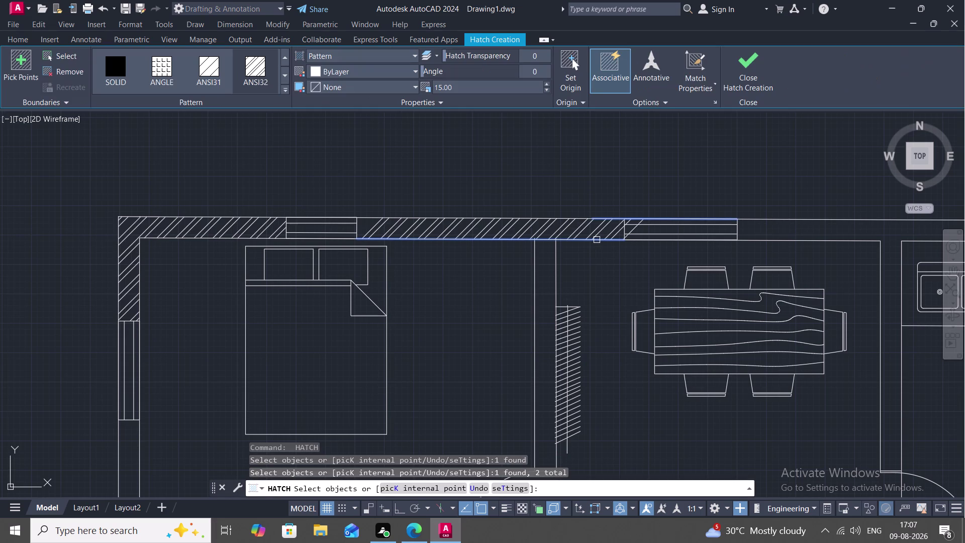
key(Escape)
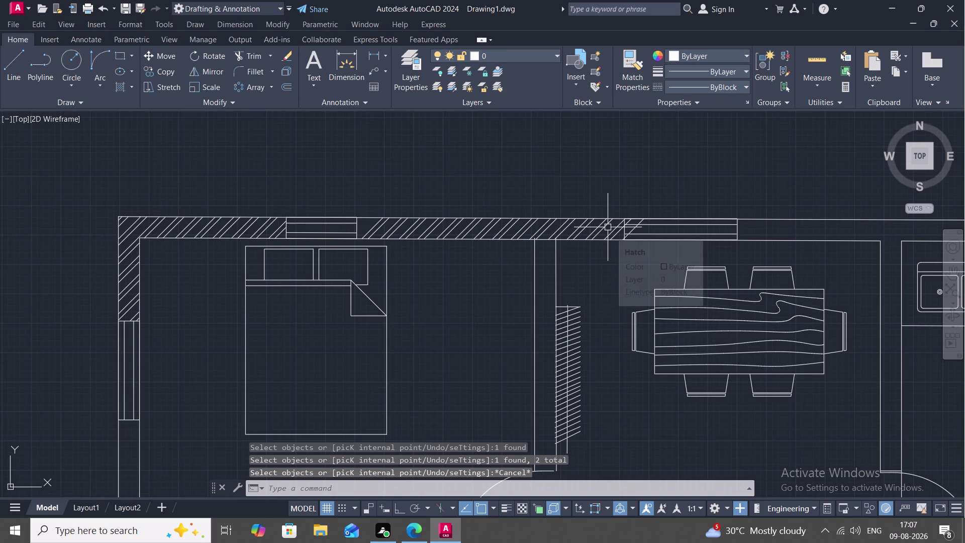
text(BRE)
key(space)
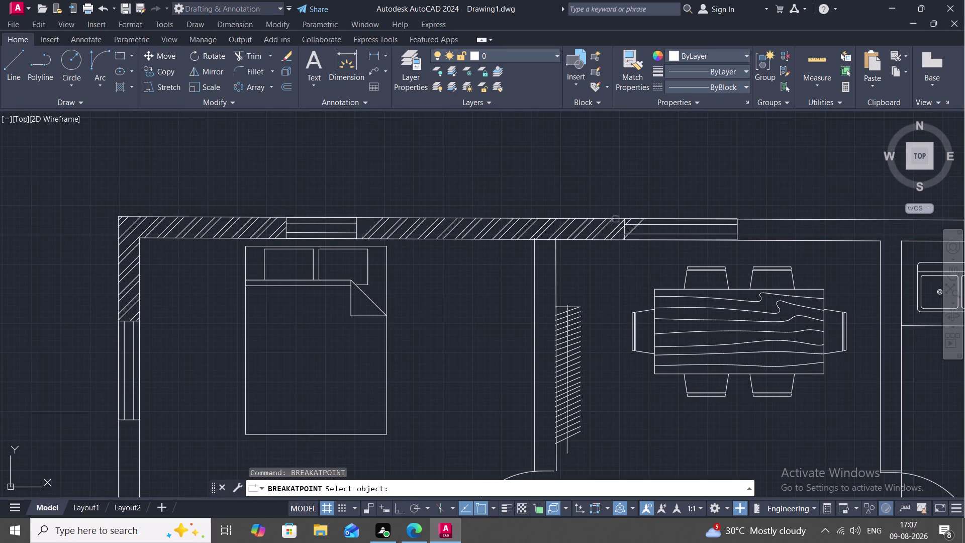
Break the top wall lines above the dining area at points.
click(616, 219)
click(624, 219)
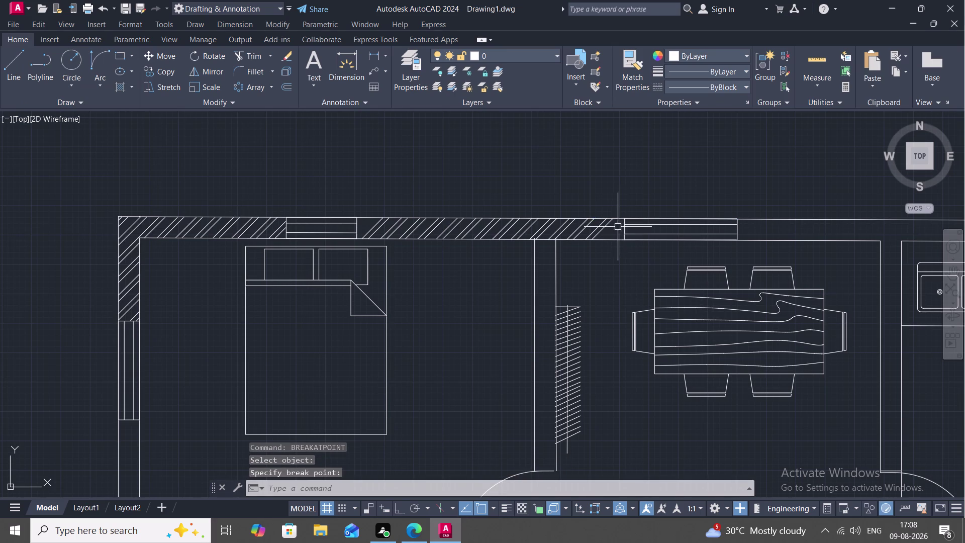
scroll(down, 3)
middle_drag(605, 256, 520, 253)
key(space)
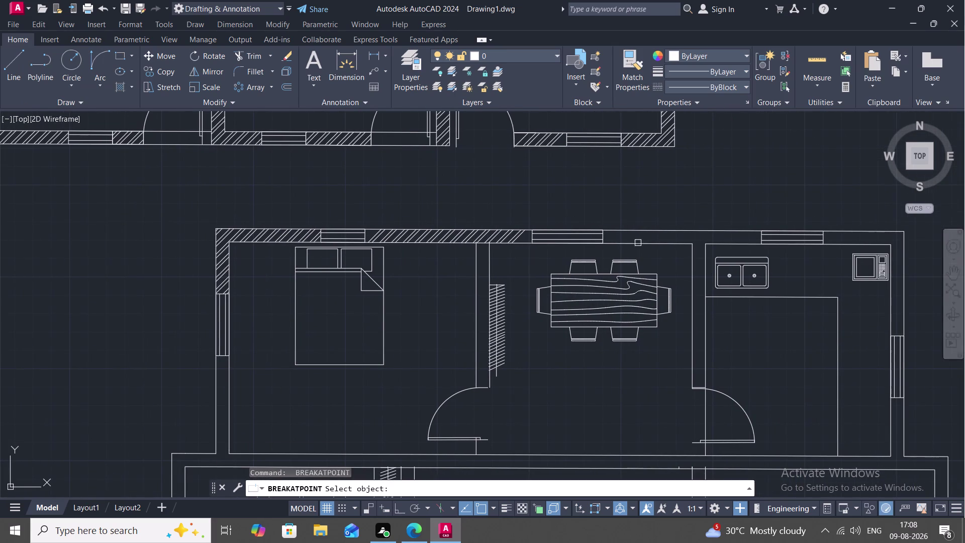
click(673, 229)
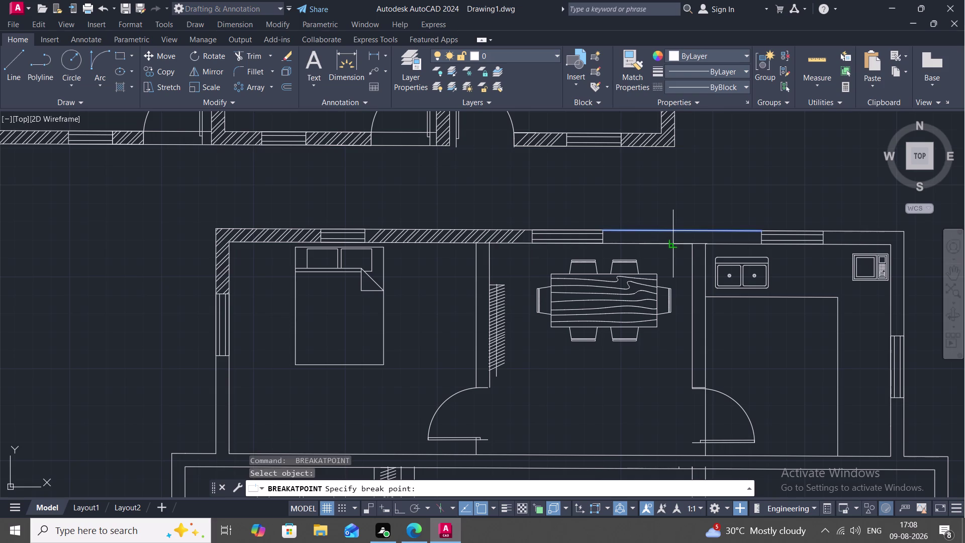
key(space)
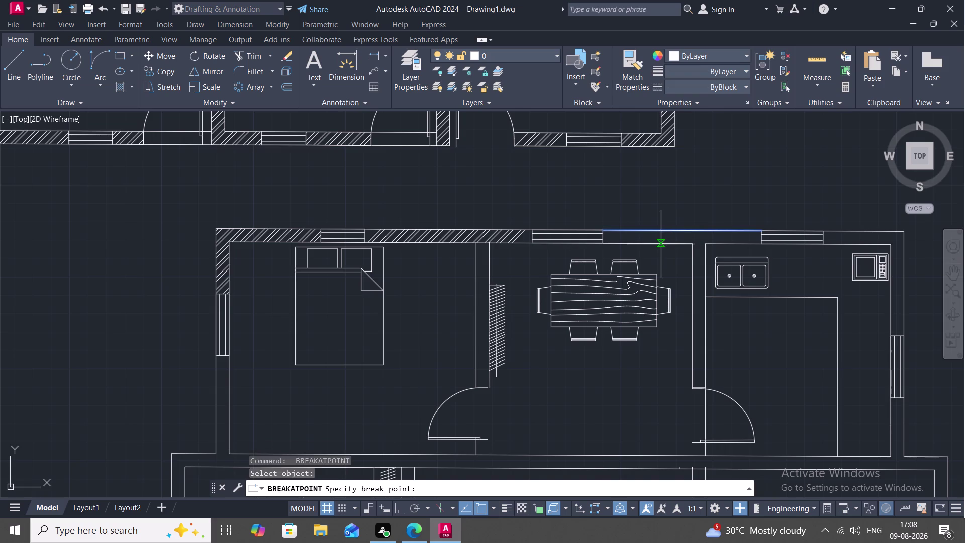
click(661, 244)
key(Escape)
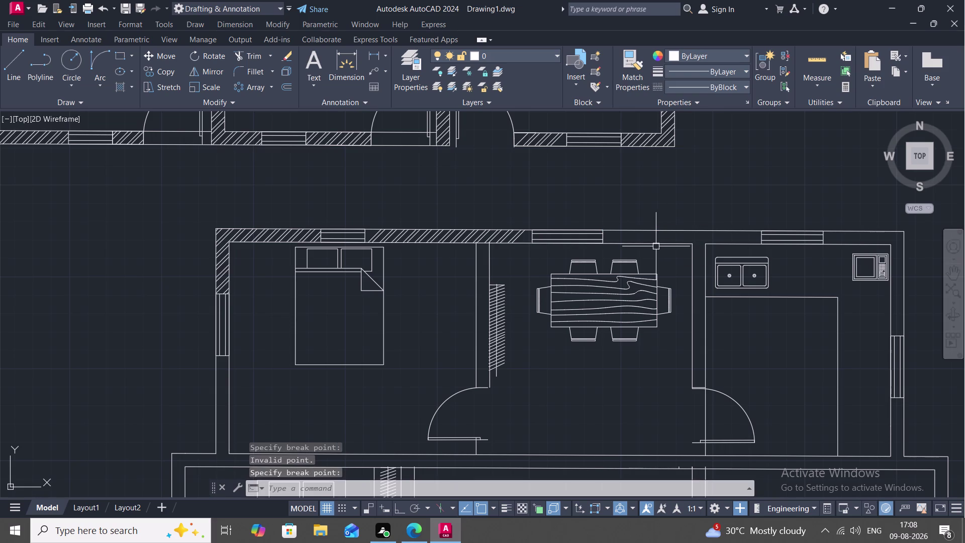
Hatch the right top wall and kitchen partition using six boundary lines.
text(H)
key(space)
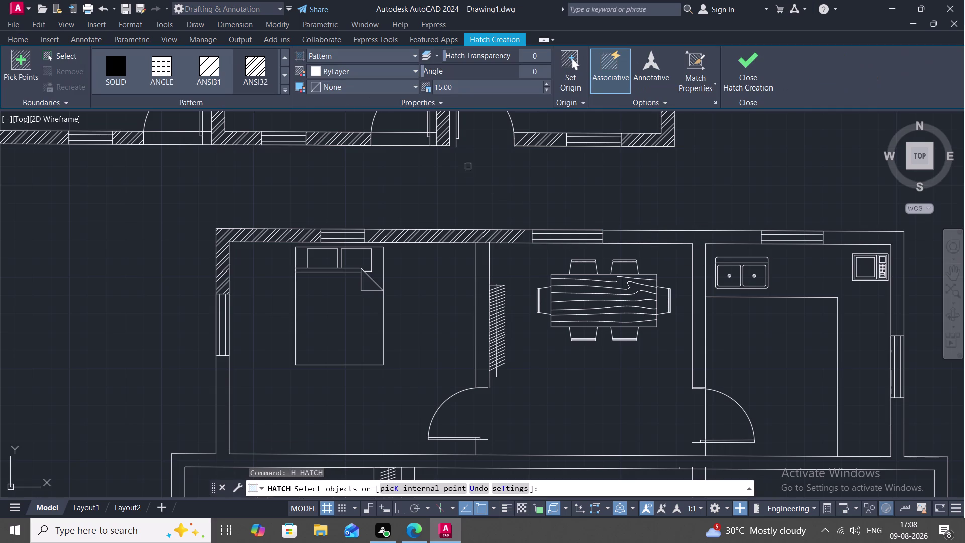
click(259, 75)
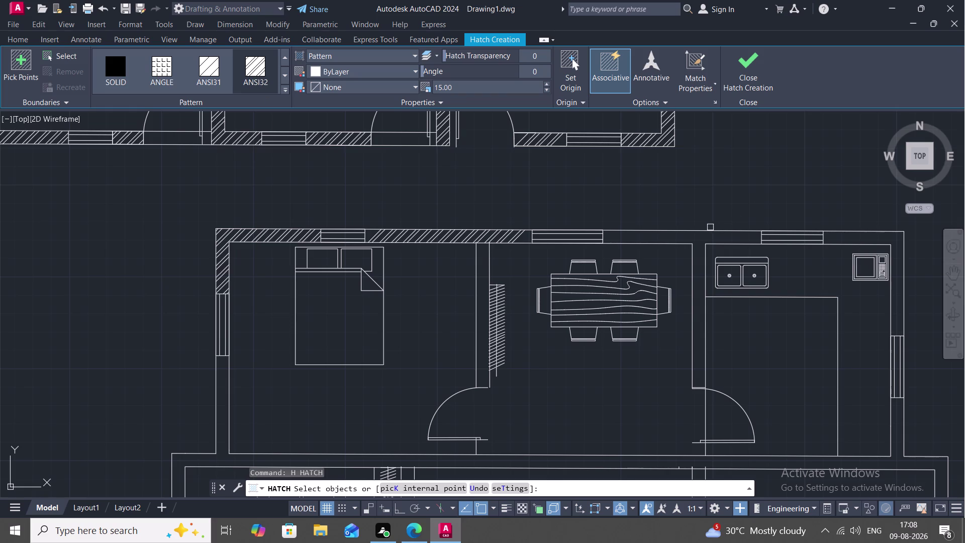
click(704, 231)
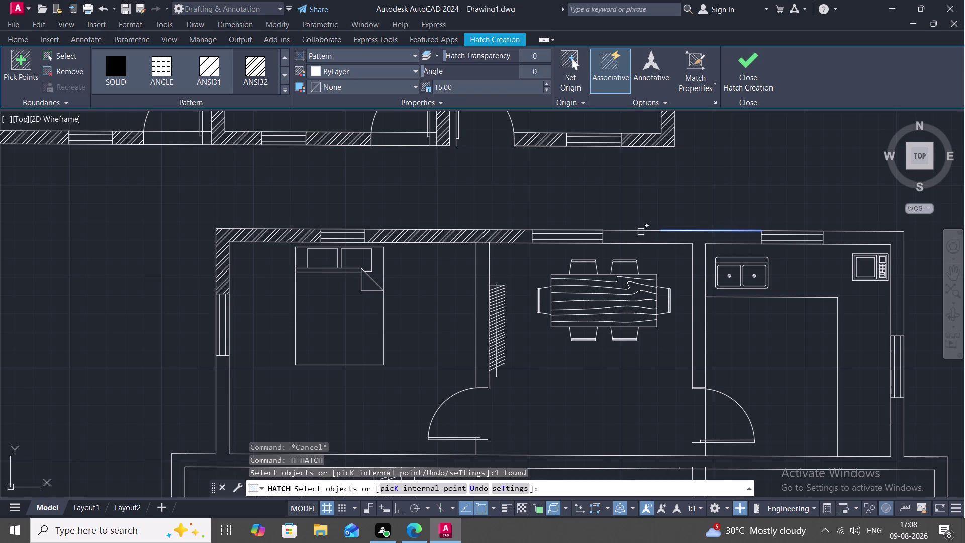
click(641, 231)
click(648, 241)
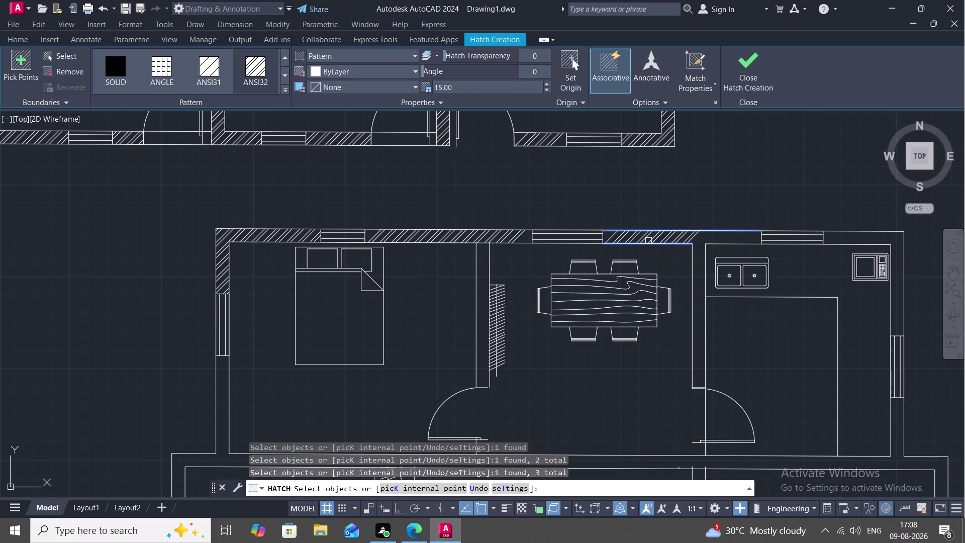
click(712, 242)
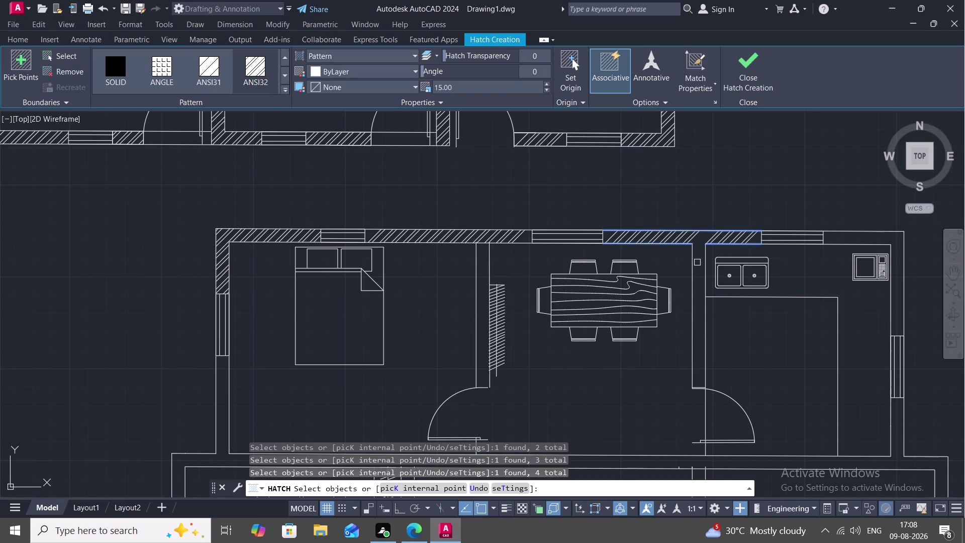
click(693, 266)
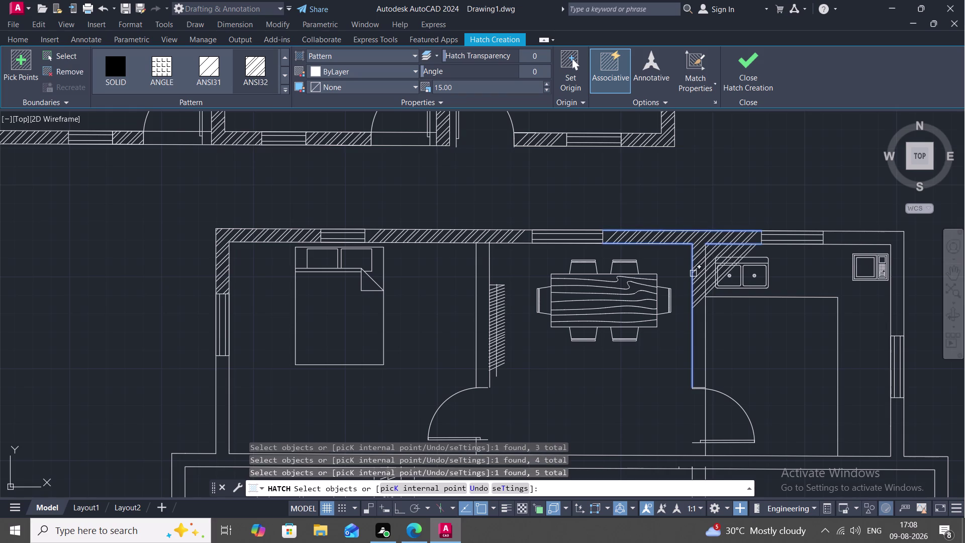
click(706, 303)
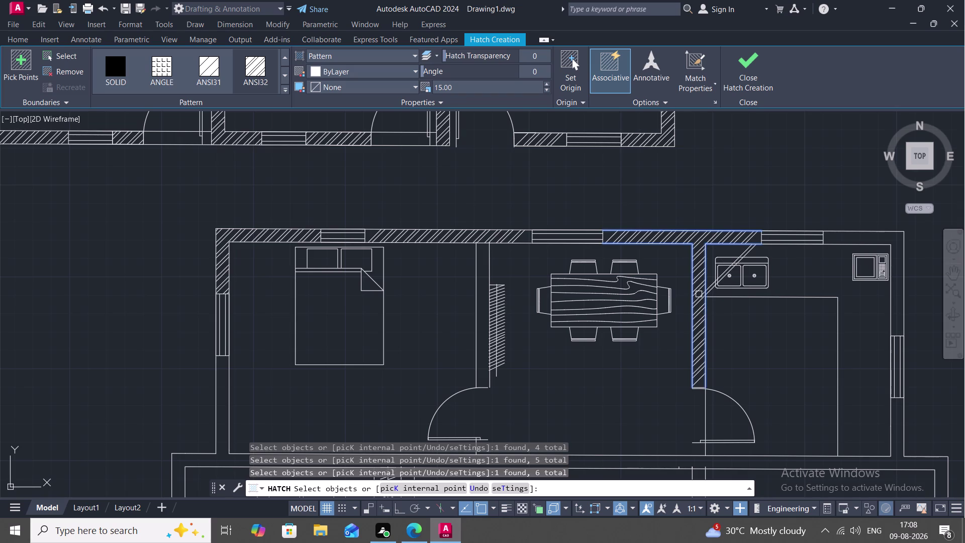
key(Escape)
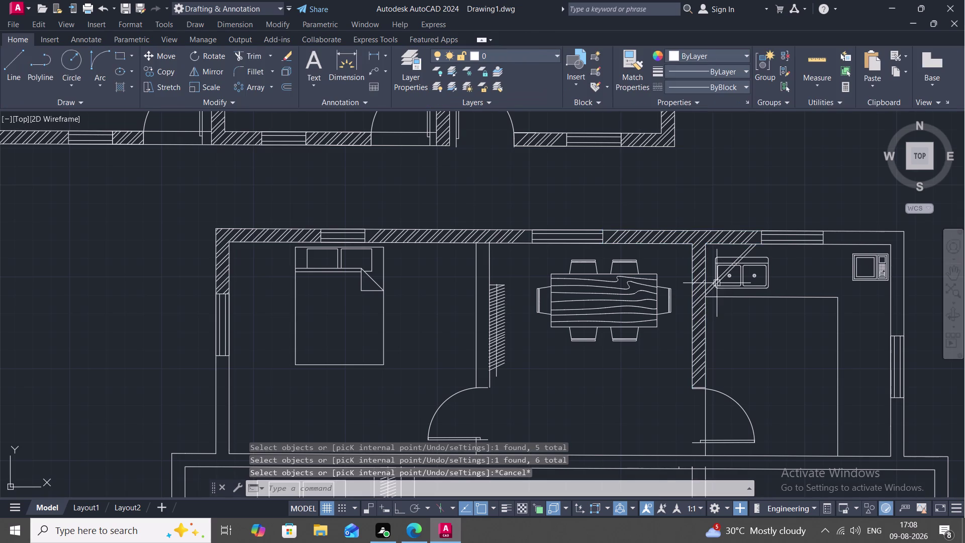
Delete the faulty hatch that spilled across the kitchen sink.
scroll(up, 3)
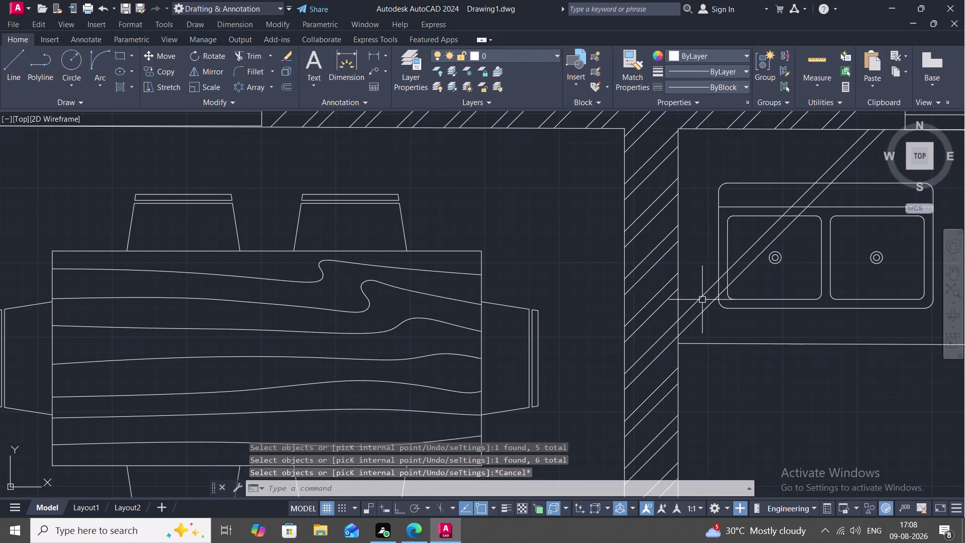
click(701, 297)
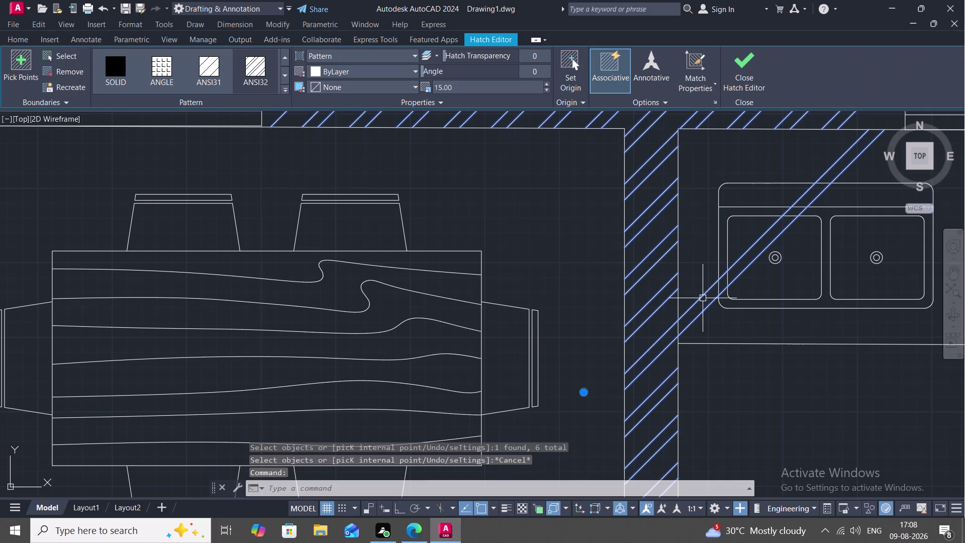
key(Return)
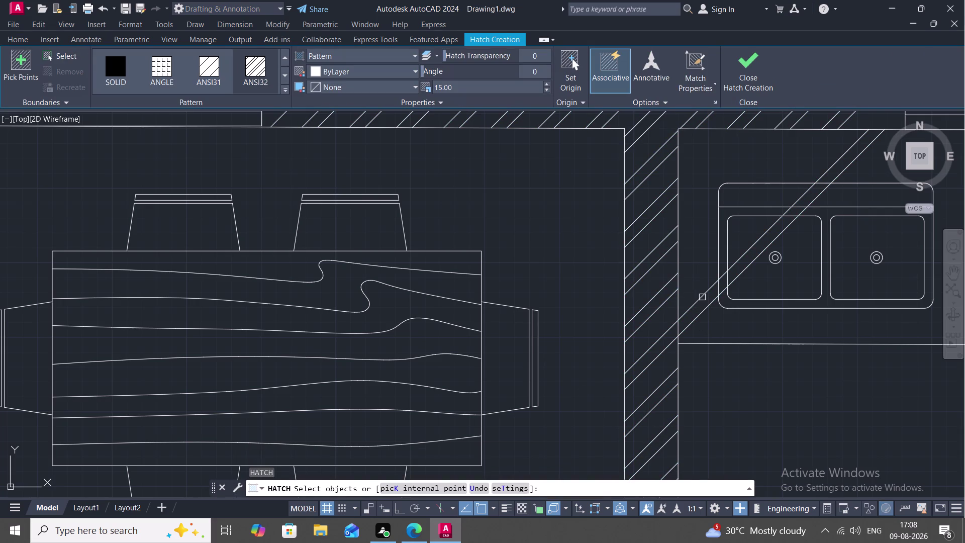
click(702, 297)
key(Delete)
scroll(down, 3)
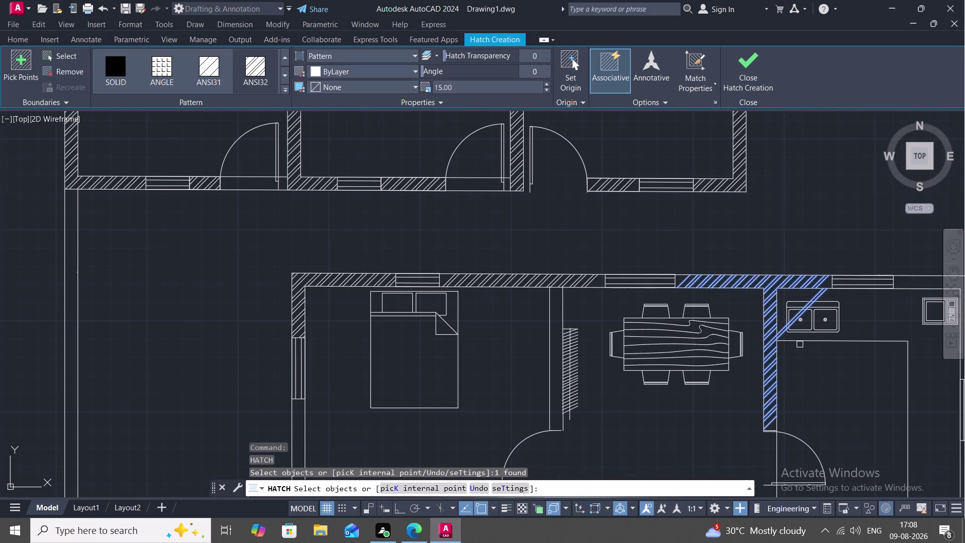
key(Delete)
key(Delete)
key(Escape)
click(768, 310)
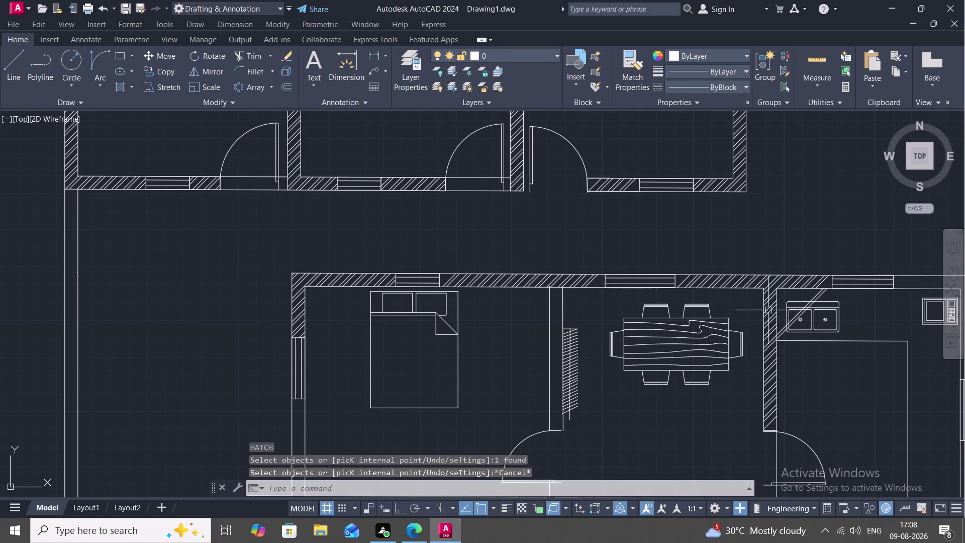
key(Delete)
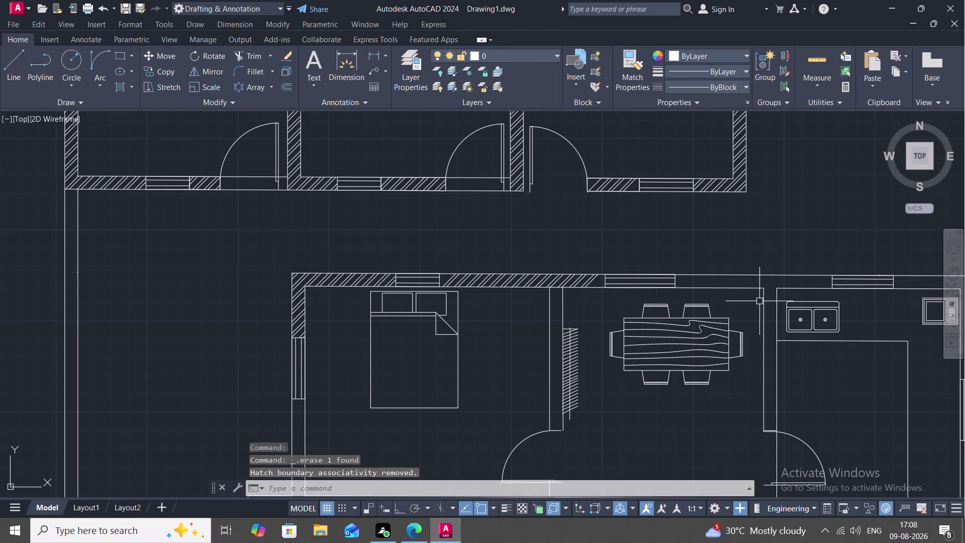
Draw a short line starting at the wall corner.
text(L)
key(space)
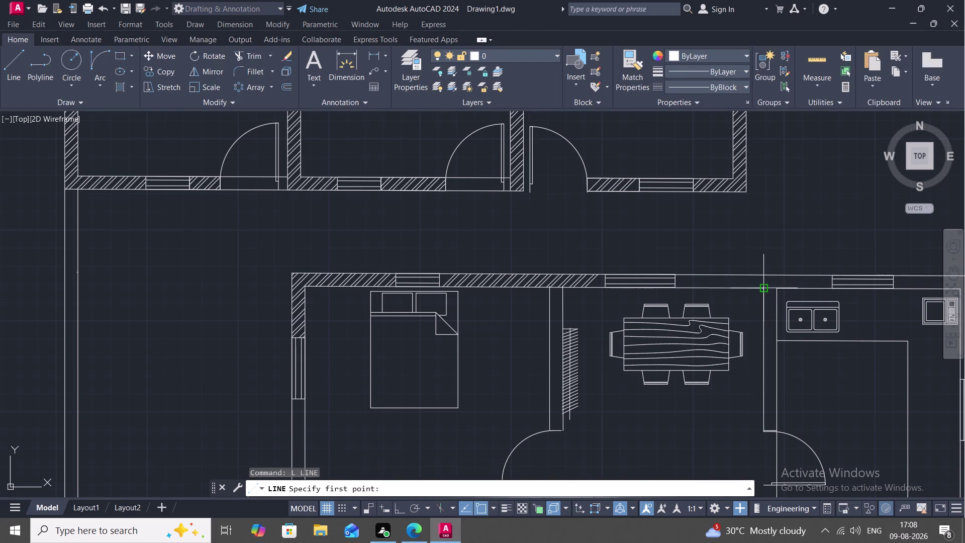
drag(764, 289, 768, 289)
click(781, 289)
key(space)
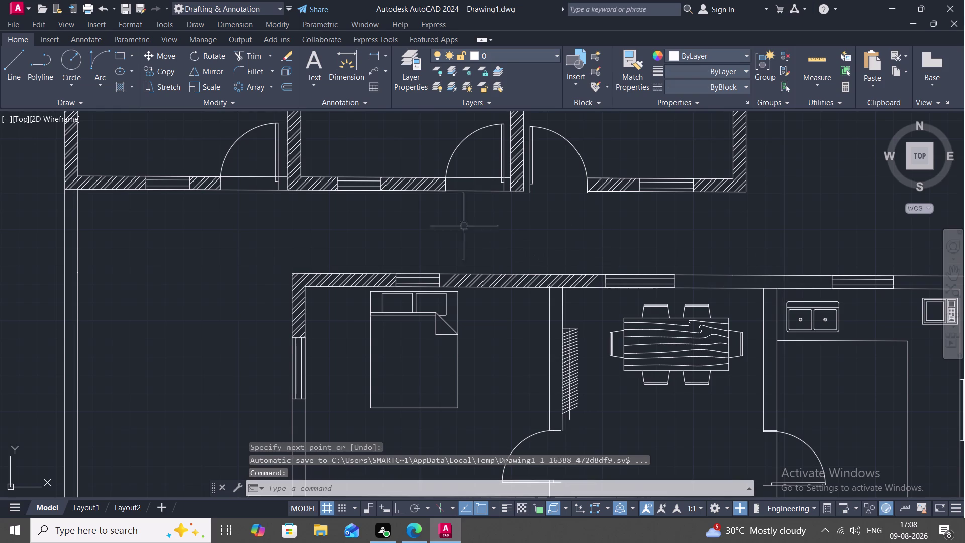
Attempt to hatch the top wall stretch from three boundary lines.
text(H)
key(space)
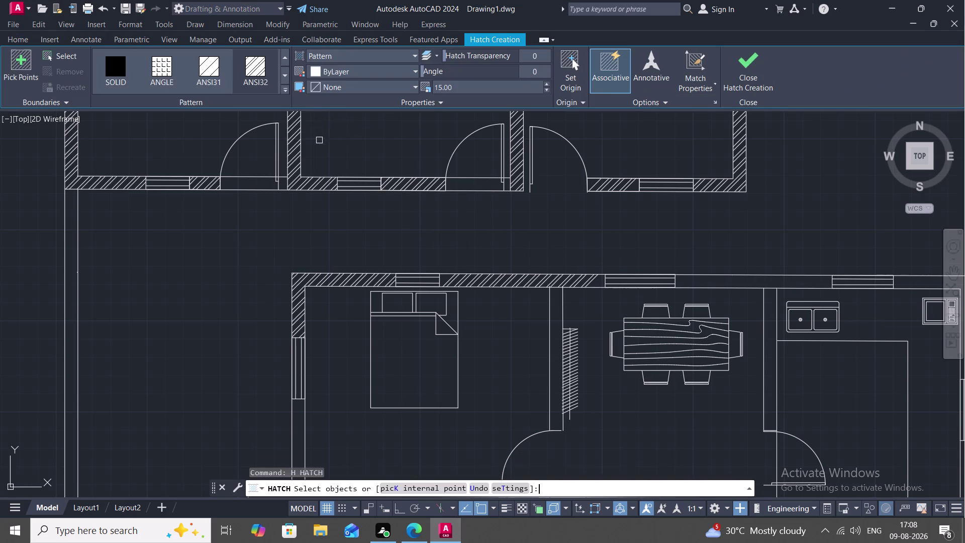
click(253, 67)
click(722, 273)
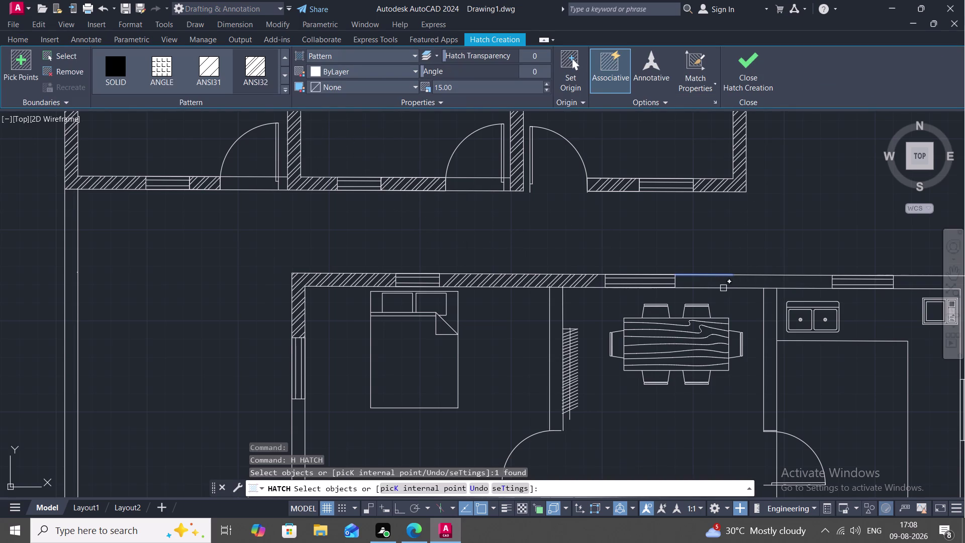
click(722, 287)
click(771, 273)
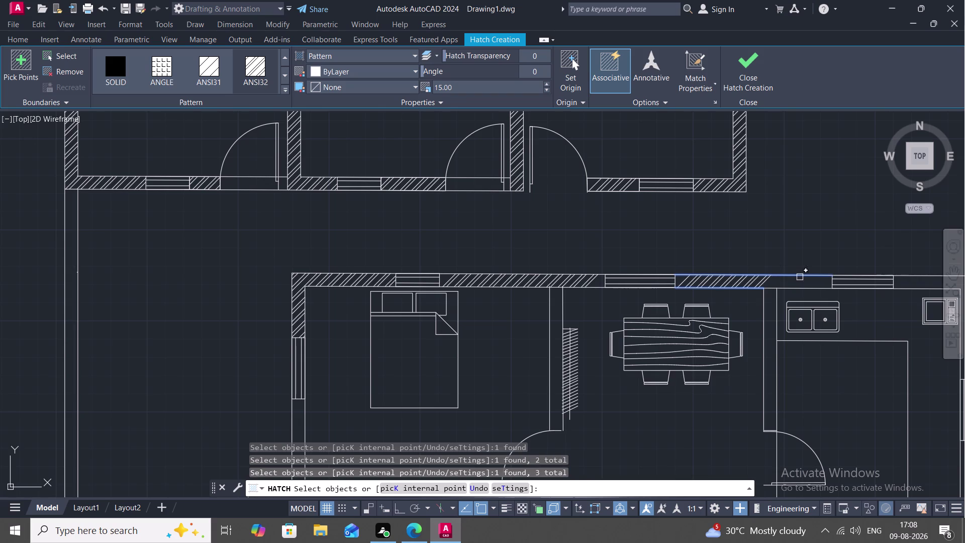
click(803, 286)
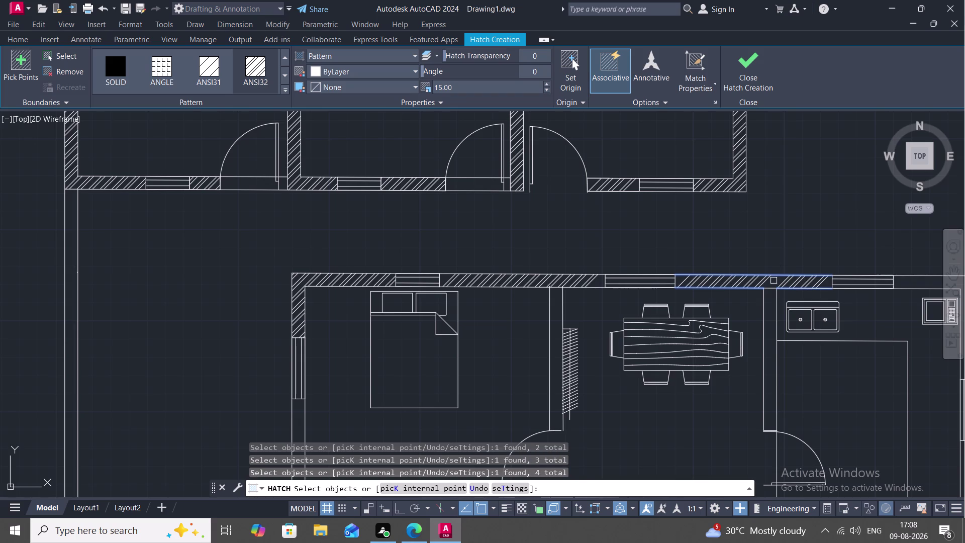
key(Escape)
middle_drag(773, 294, 720, 238)
scroll(up, 3)
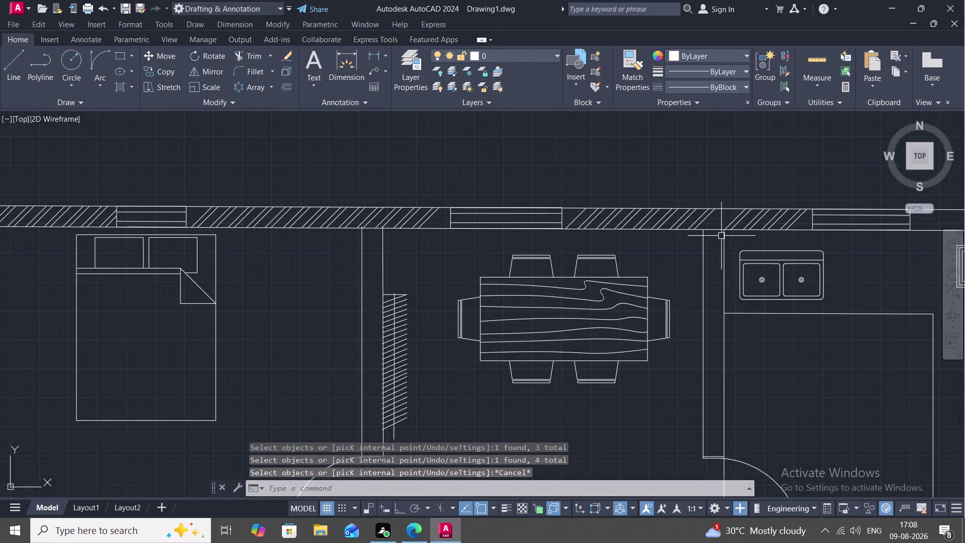
scroll(up, 3)
Attempt another hatch on a top wall line above the dining area, then cancel.
key(space)
click(729, 194)
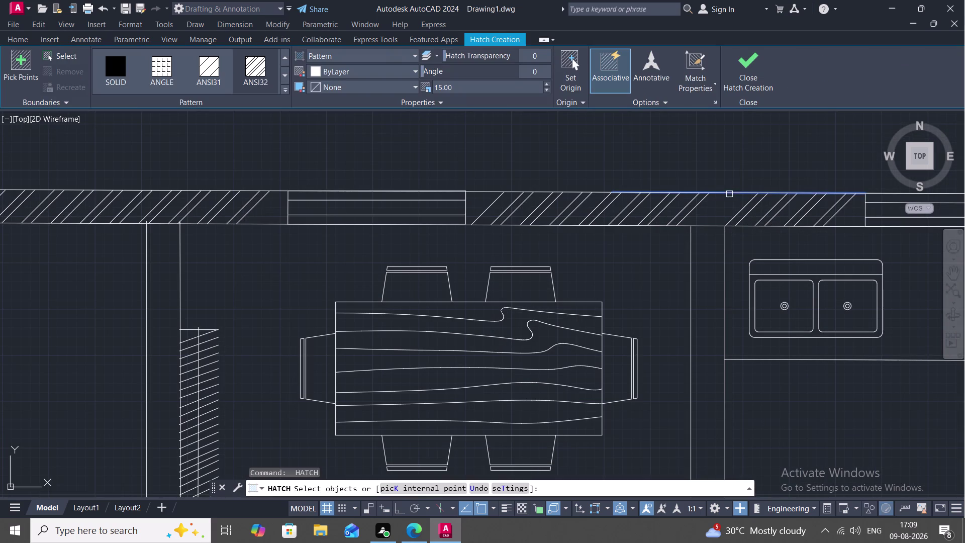
click(710, 224)
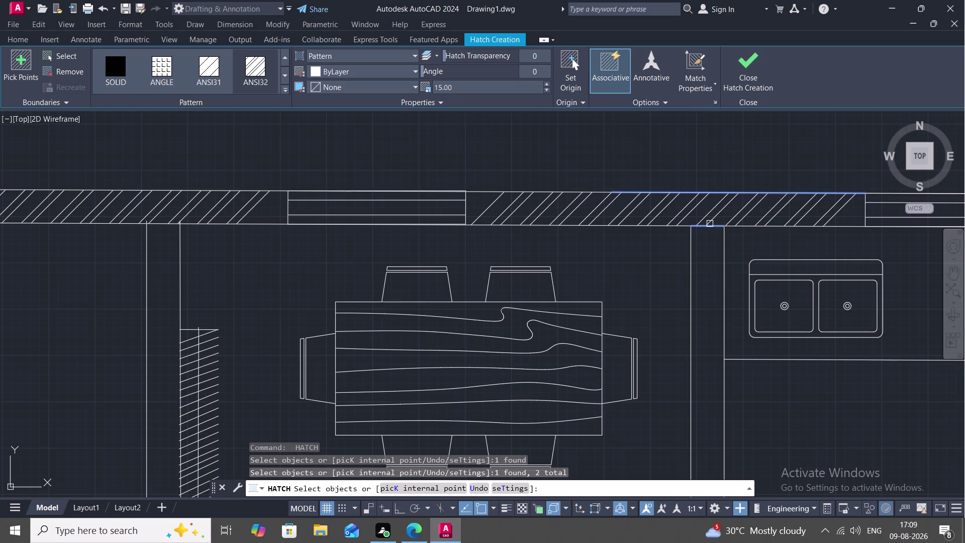
key(Escape)
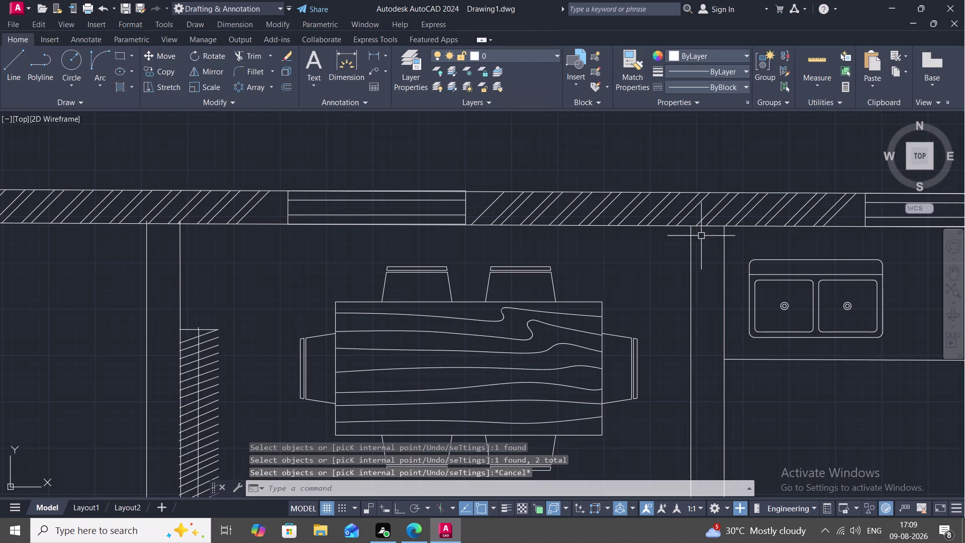
middle_drag(706, 246, 670, 174)
scroll(down, 3)
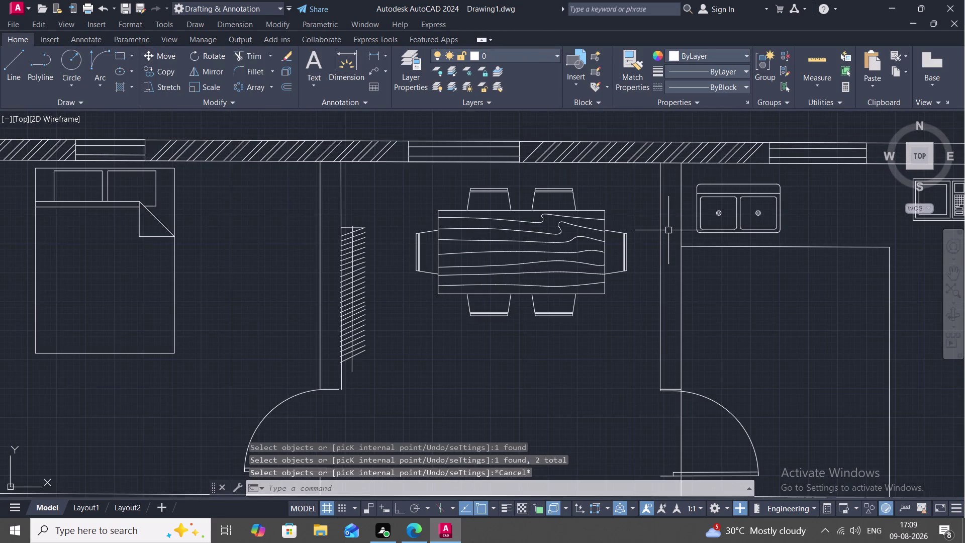
Join the four dining–kitchen partition lines into one polyline.
text(J)
key(space)
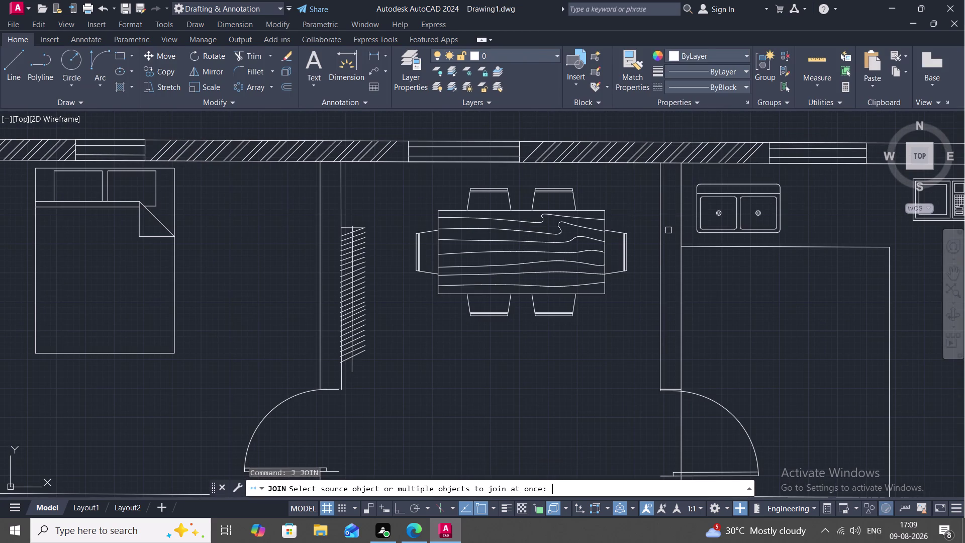
click(660, 254)
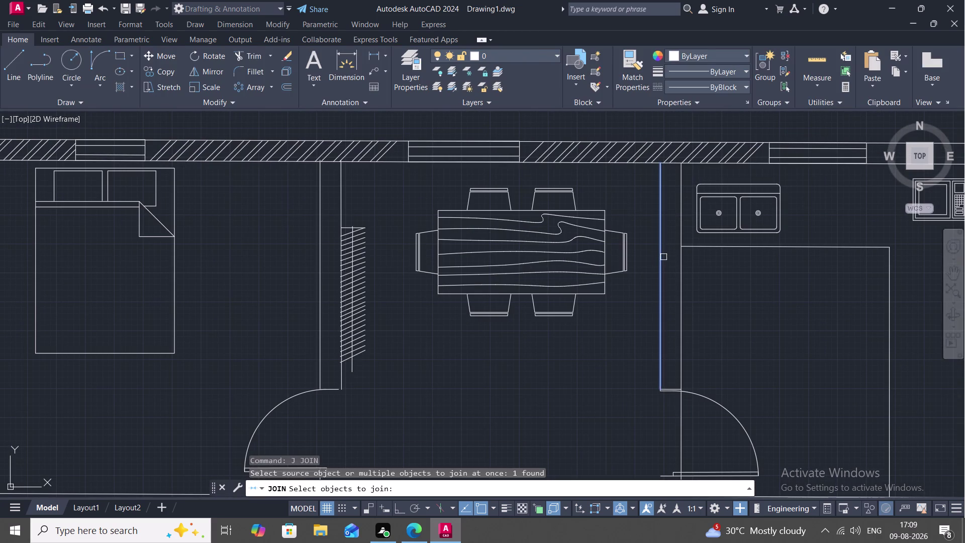
click(680, 266)
scroll(up, 3)
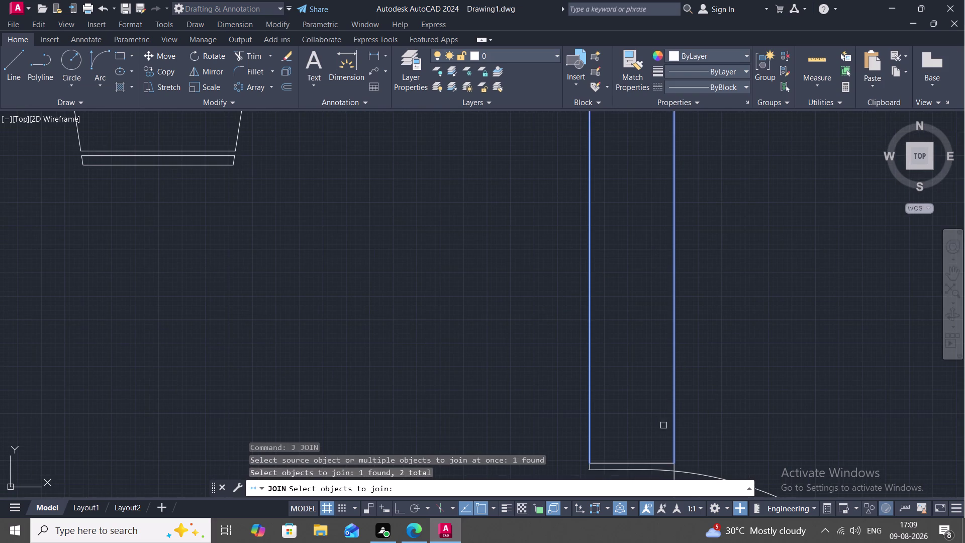
click(639, 461)
scroll(down, 3)
middle_drag(629, 158, 645, 266)
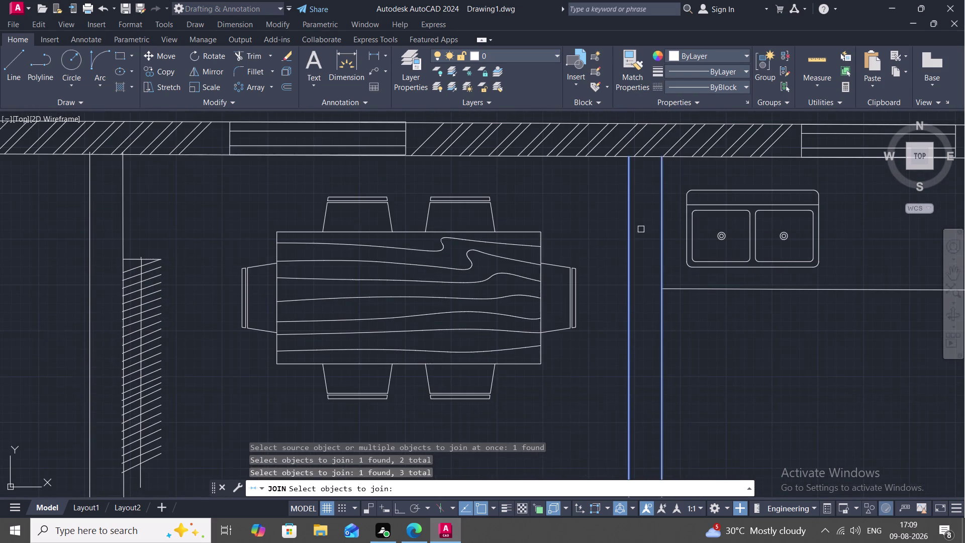
click(646, 158)
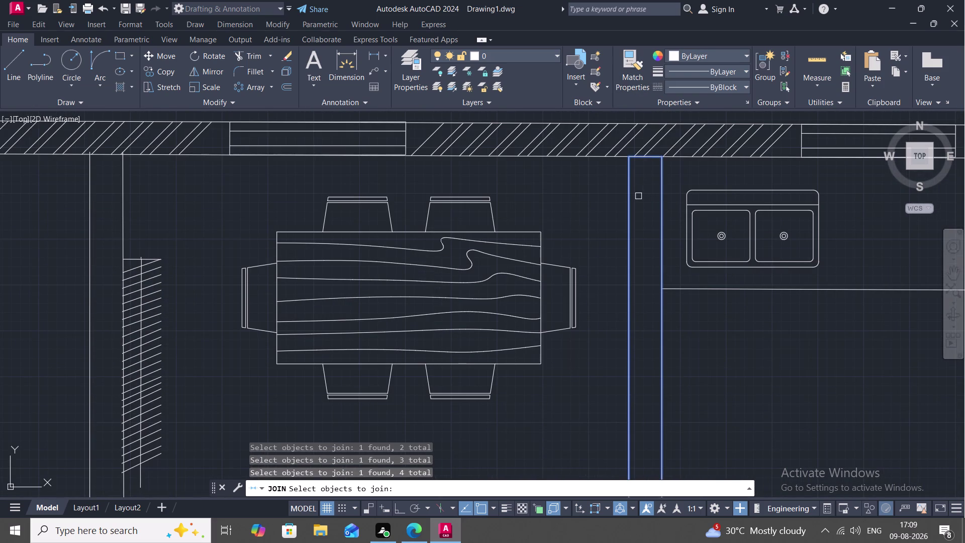
key(Return)
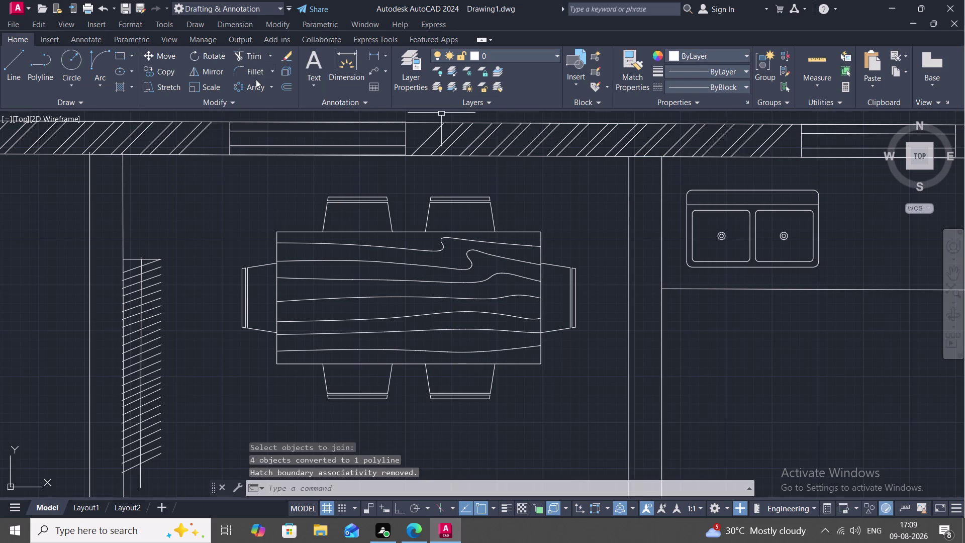
Fill the new partition polyline with diagonal hatching.
text(H)
key(space)
click(257, 73)
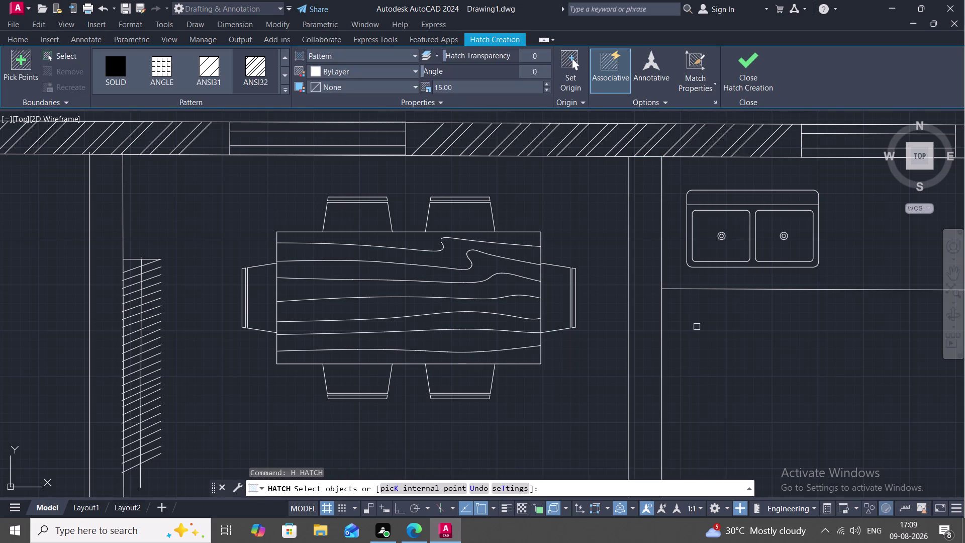
click(630, 327)
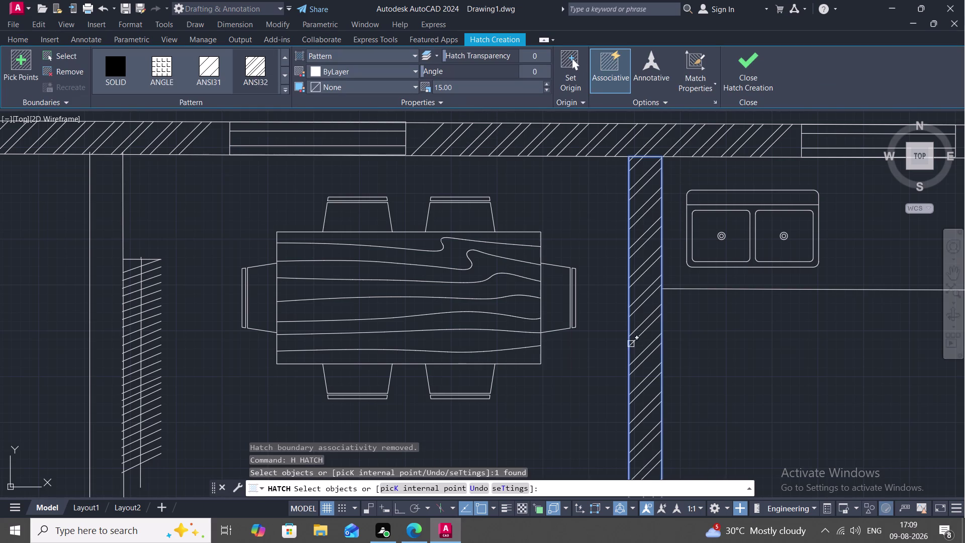
key(Escape)
scroll(down, 3)
middle_drag(633, 348, 539, 265)
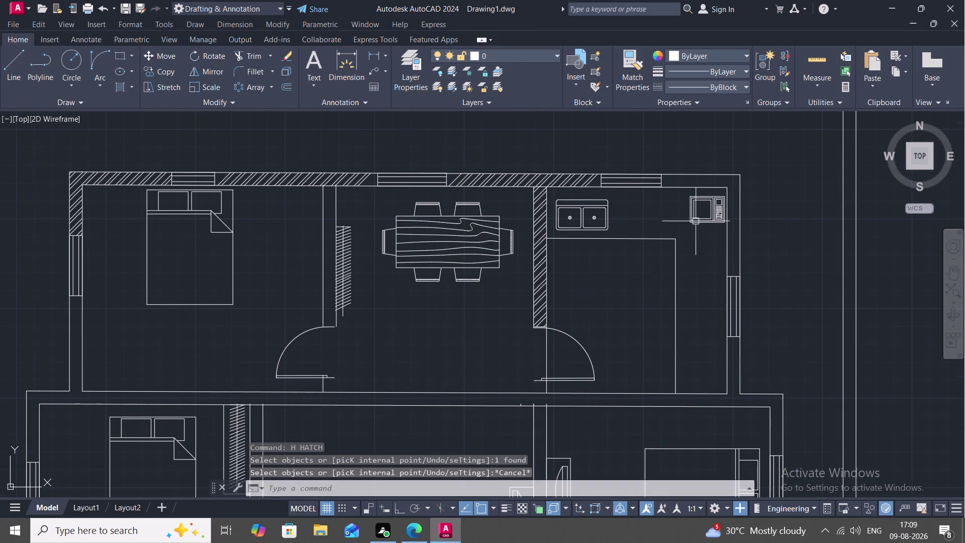
Hatch the upper part of the kitchen's right outer wall using its boundary lines.
middle_drag(707, 213, 684, 294)
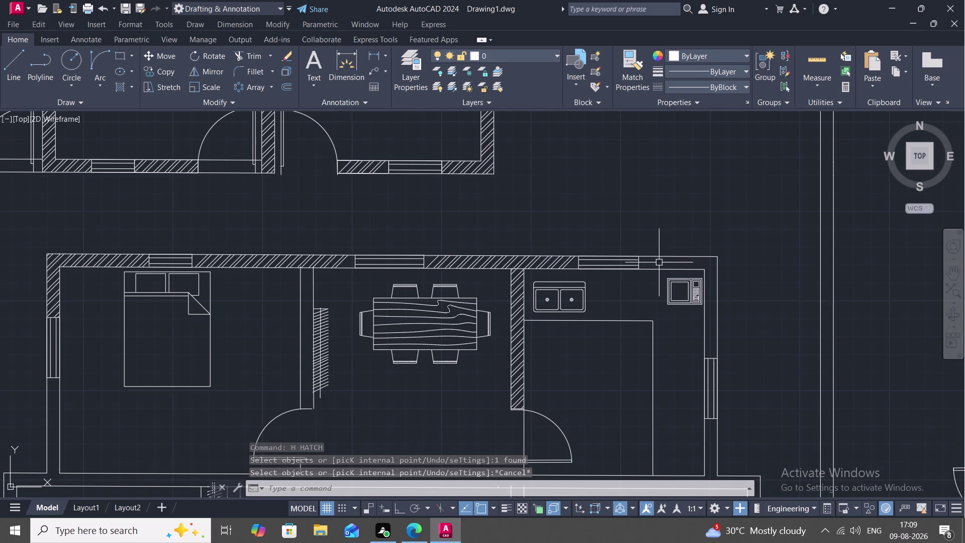
key(h)
key(space)
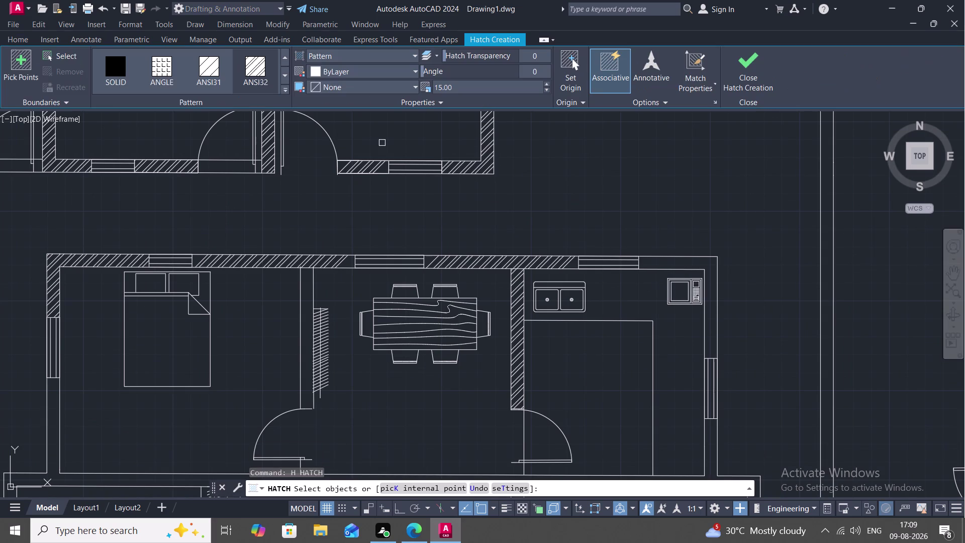
click(244, 80)
click(719, 323)
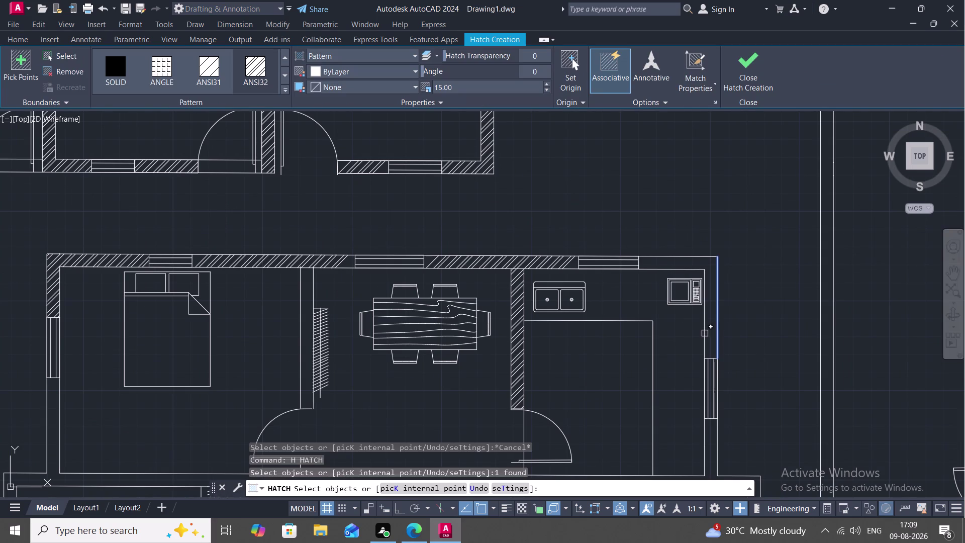
click(705, 333)
click(669, 270)
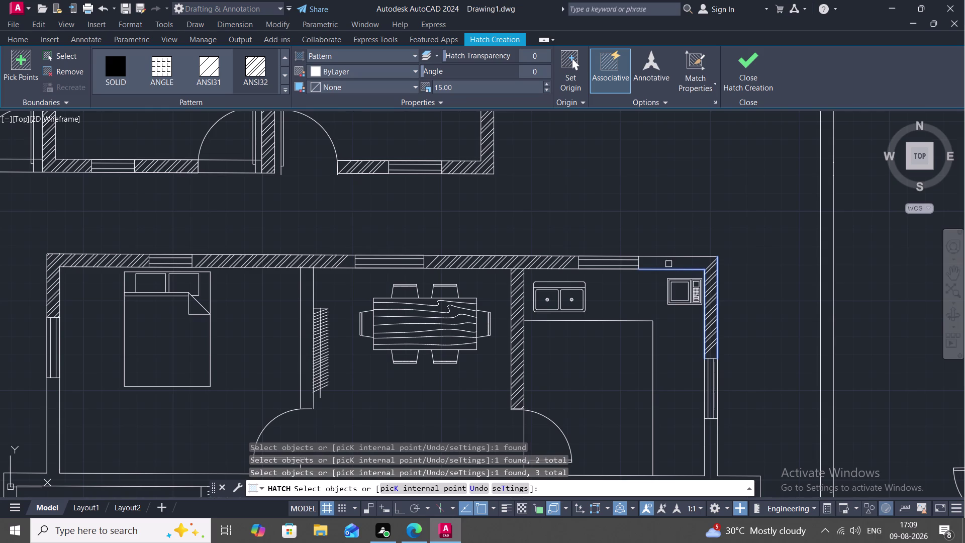
click(672, 255)
key(Escape)
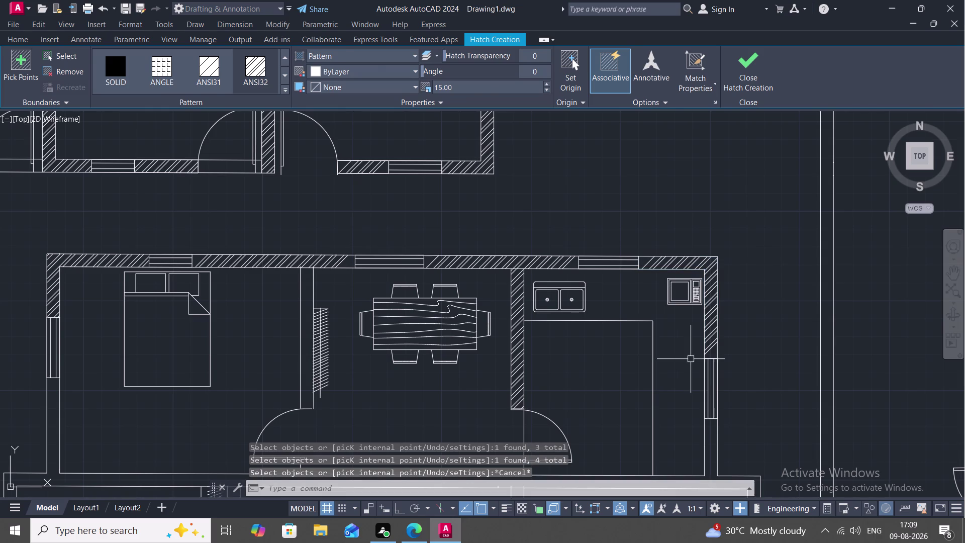
Attempt a hatch on the lower right wall, then begin entering the break command.
middle_drag(692, 368, 682, 215)
key(space)
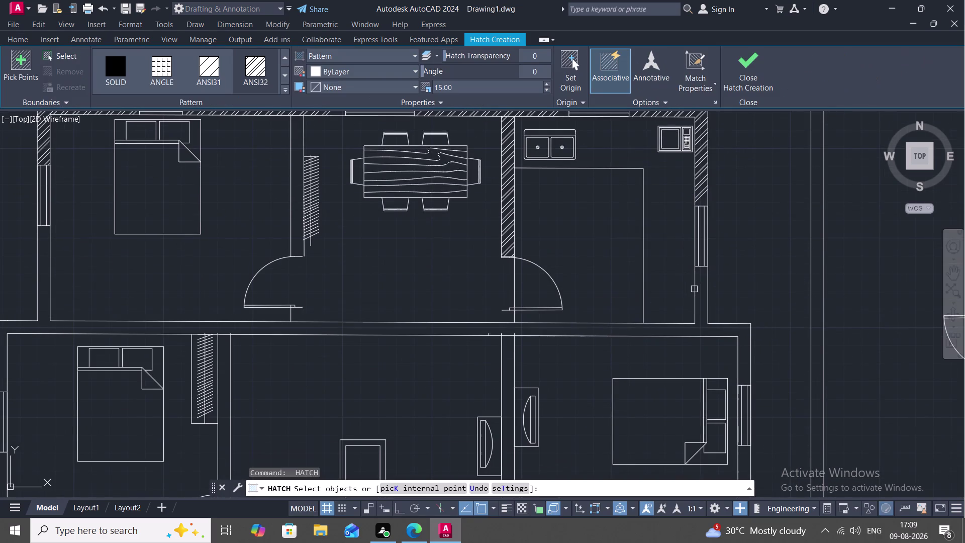
click(694, 289)
key(Escape)
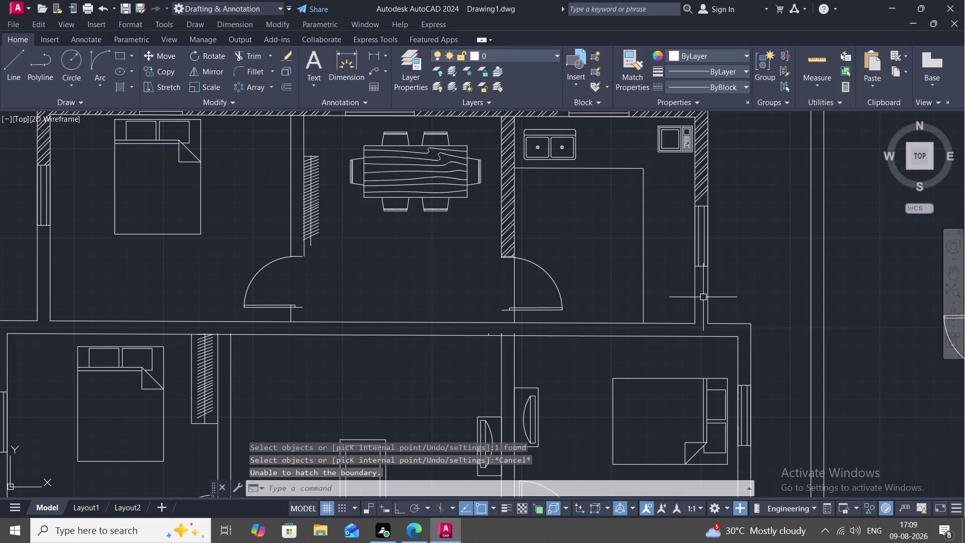
text(BF)
key(BackSpace)
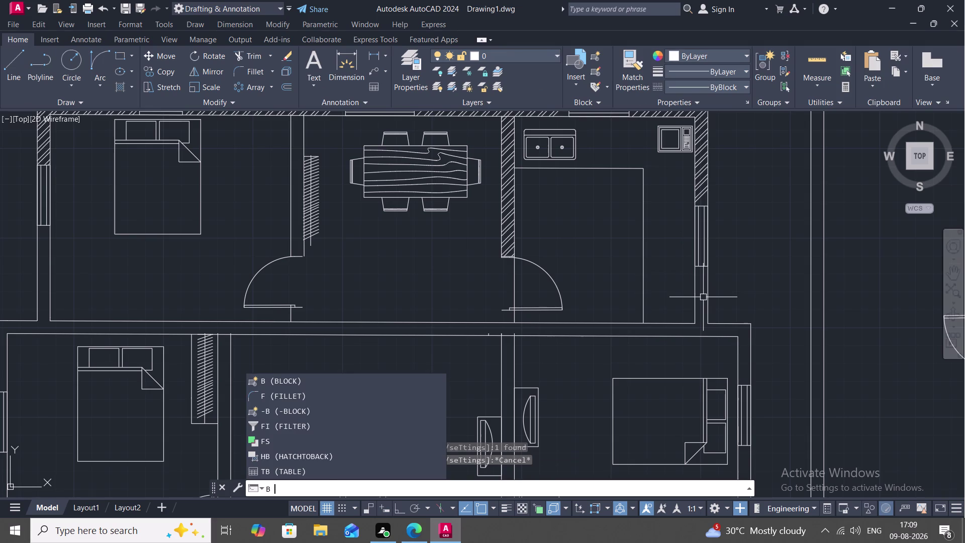
Break the kitchen's lower right wall line at a point with BREAKATPOINT.
text(RE)
key(space)
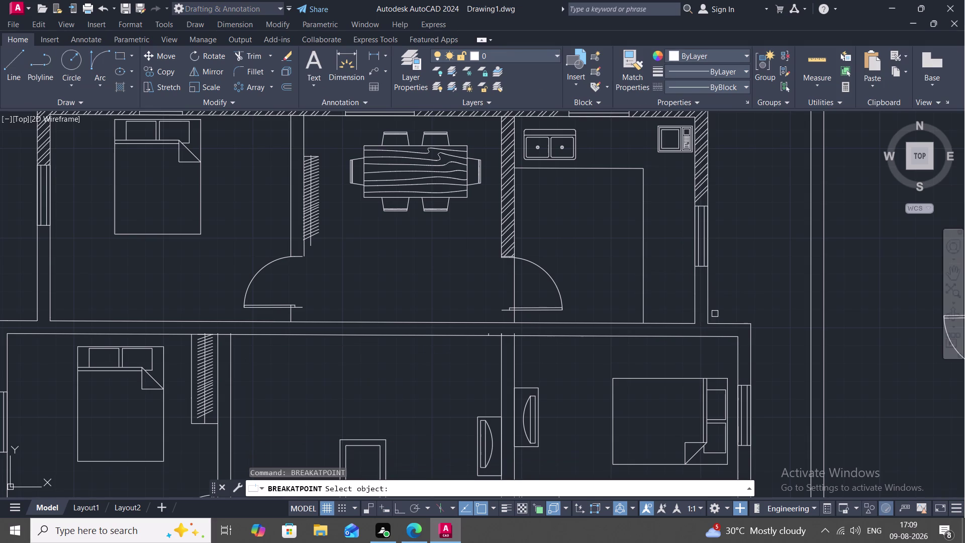
click(694, 302)
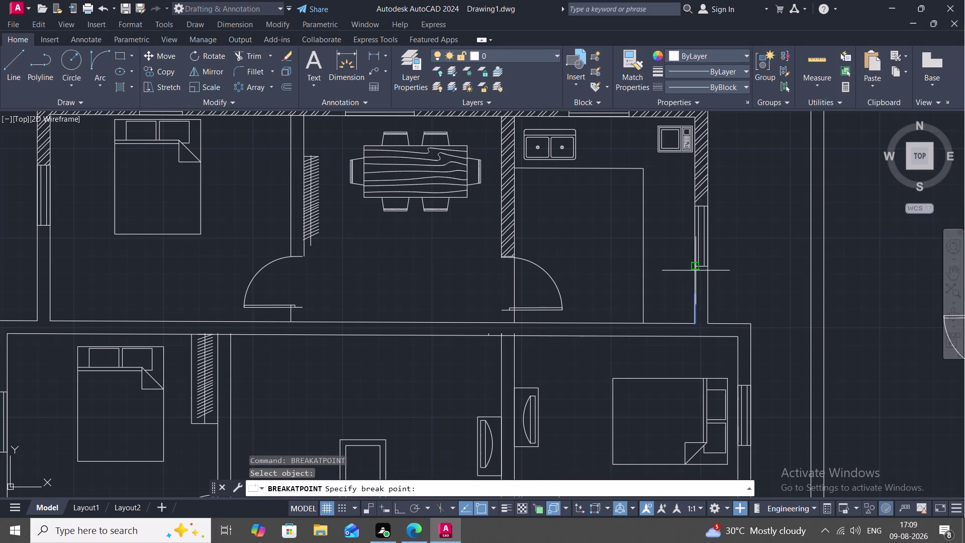
key(Escape)
key(space)
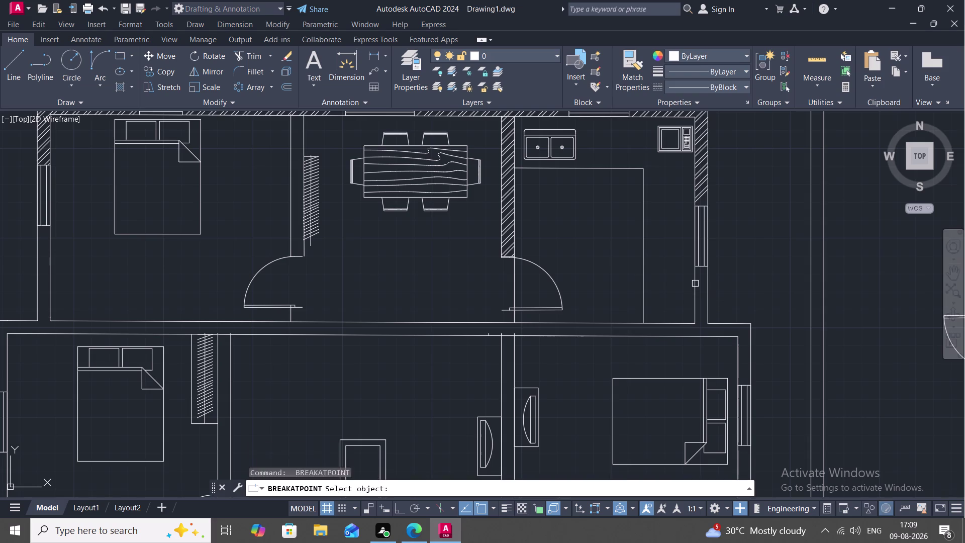
click(695, 283)
click(692, 263)
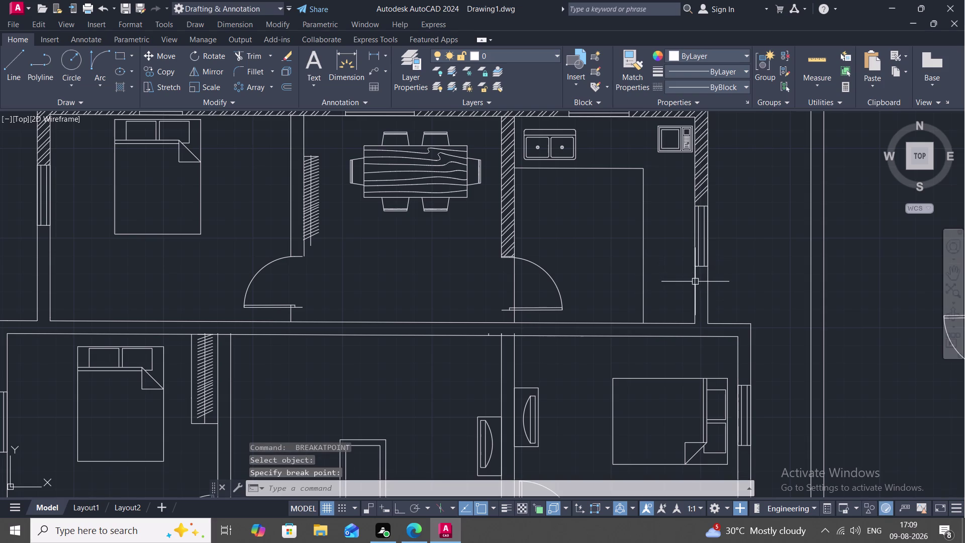
key(space)
click(708, 285)
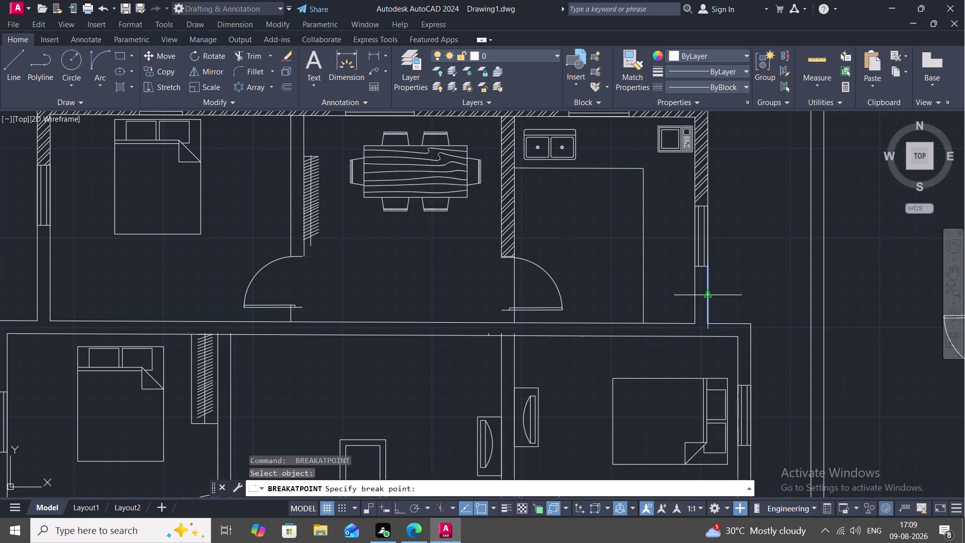
key(Escape)
Hatch the lower right wall sections by picking their edge lines.
text(H)
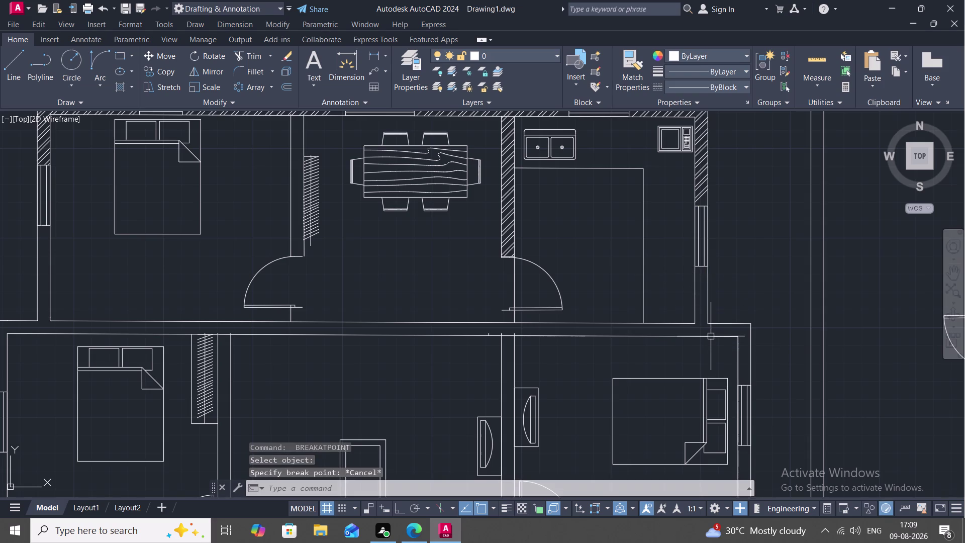
key(space)
click(696, 291)
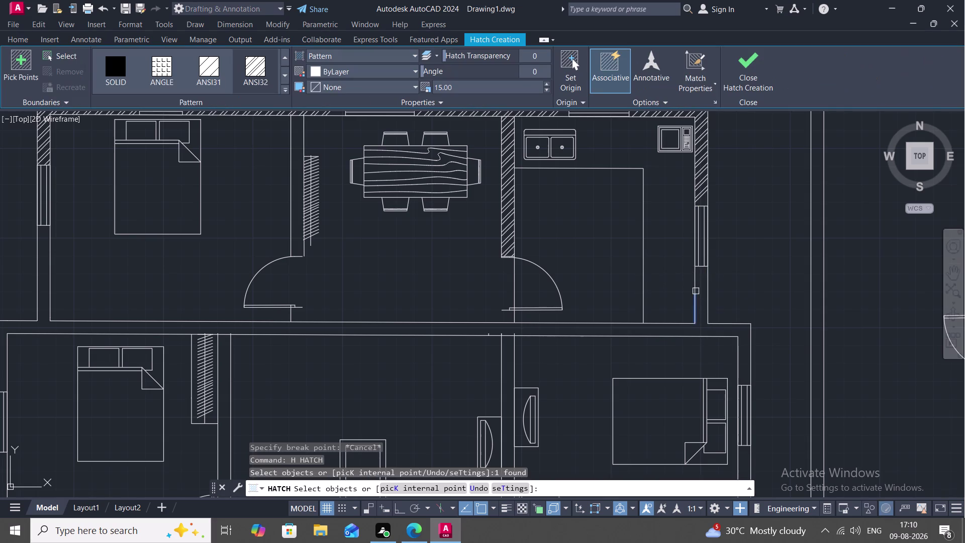
click(711, 299)
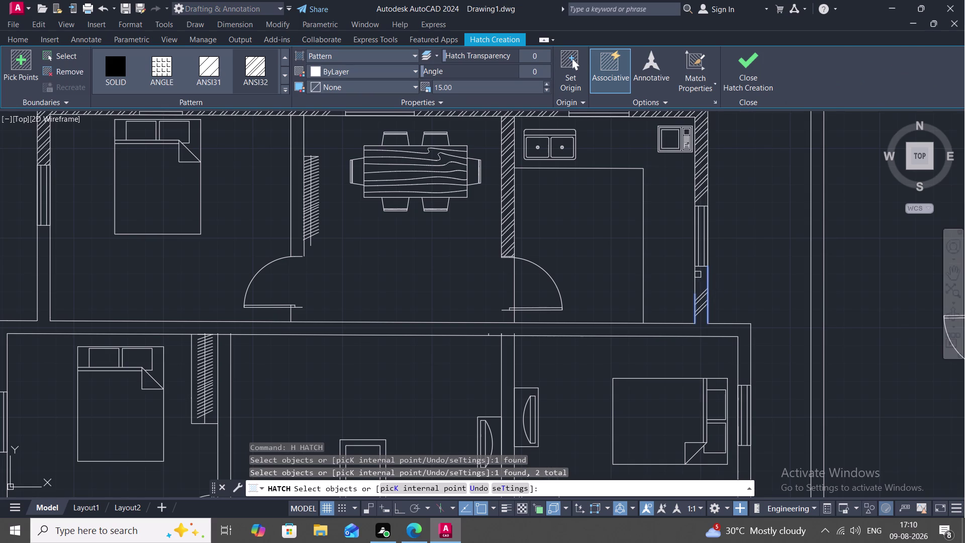
click(696, 275)
key(Escape)
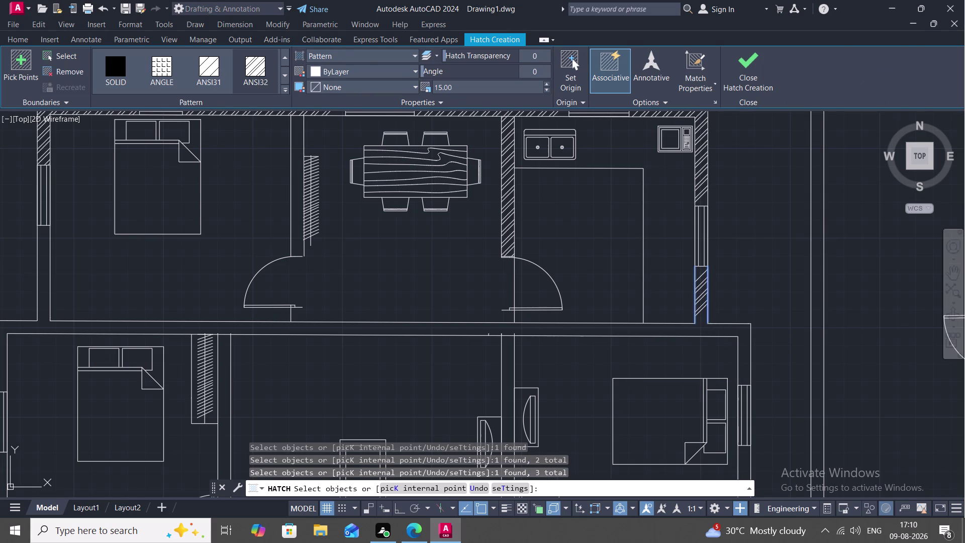
key(space)
click(722, 322)
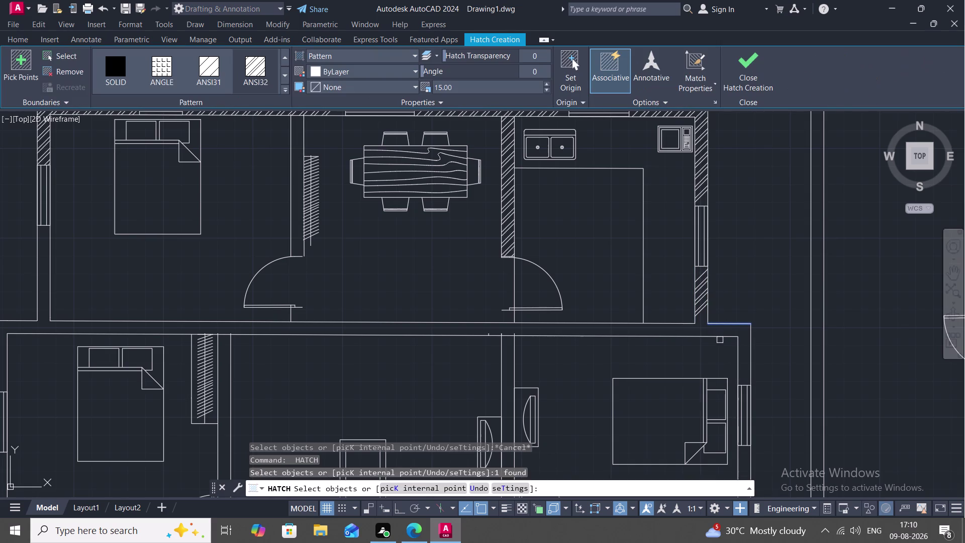
click(720, 336)
key(space)
key(space)
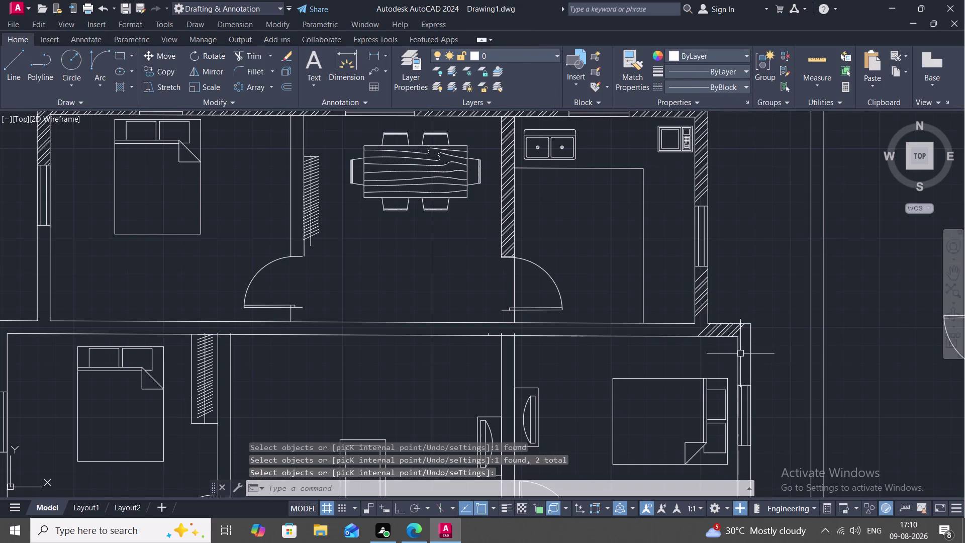
Hatch the long horizontal wall using its upper and lower lines.
click(739, 358)
click(750, 360)
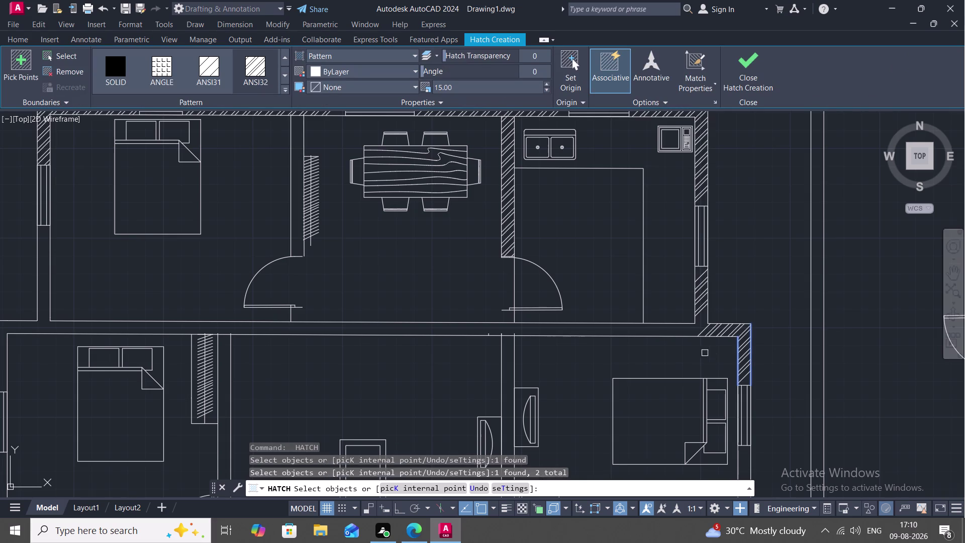
key(grave)
click(674, 324)
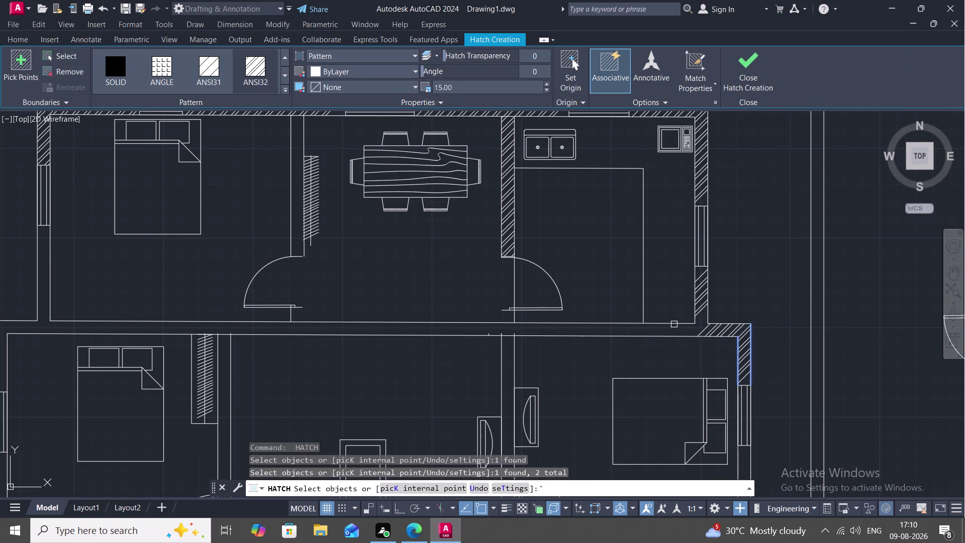
key(space)
click(670, 324)
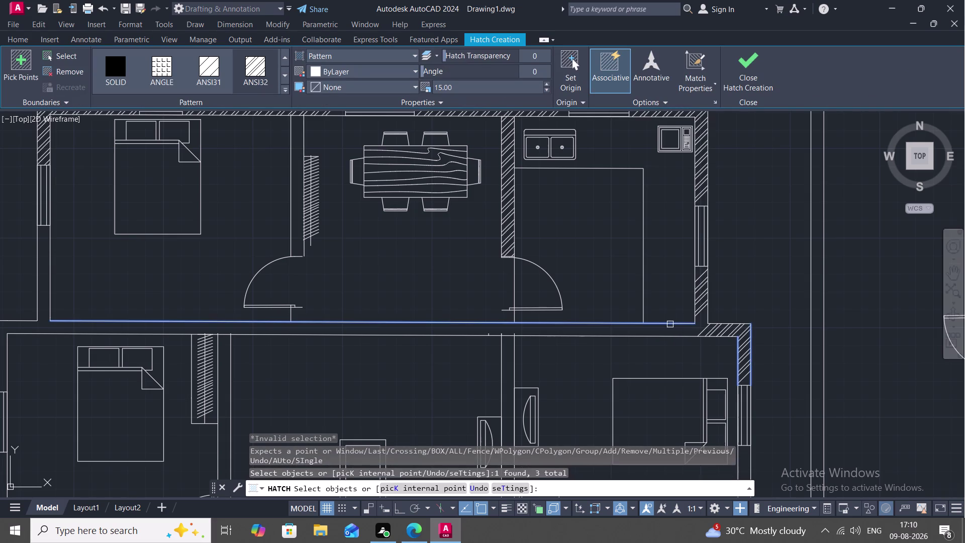
click(667, 335)
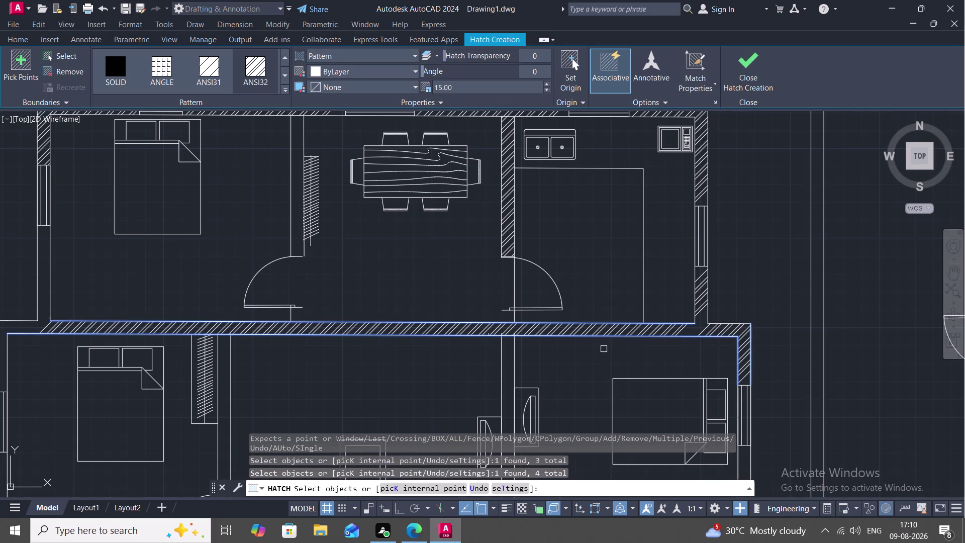
key(Escape)
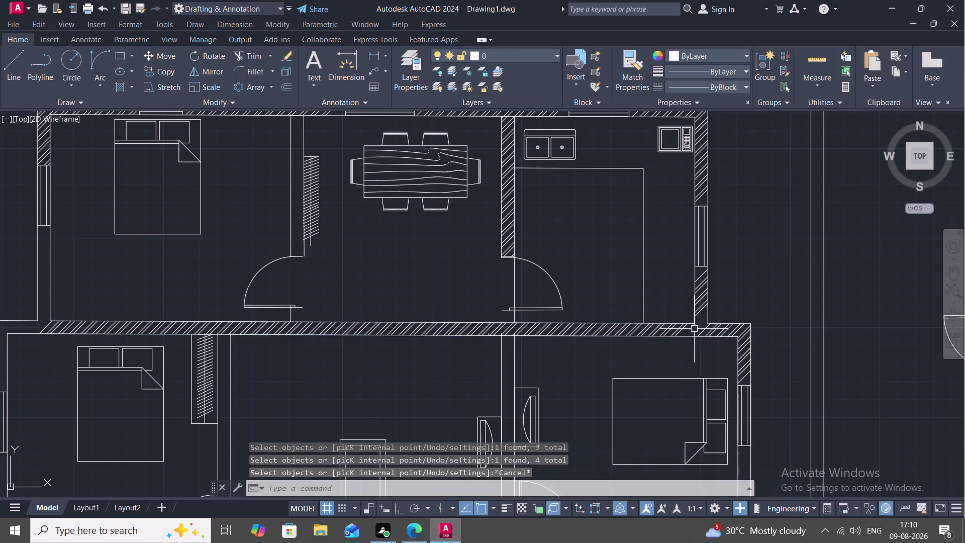
Hatch the horizontal wall section where it meets the right wall.
key(space)
click(690, 336)
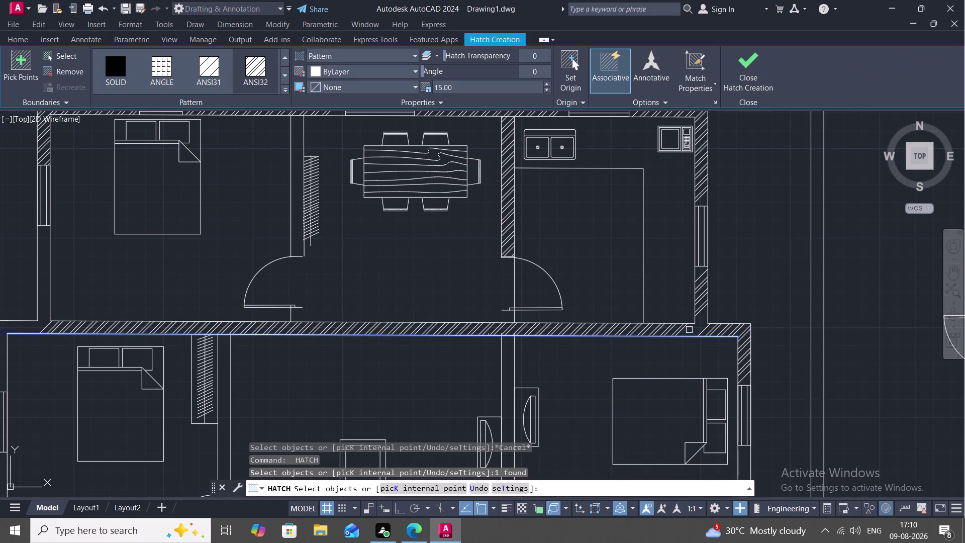
click(691, 323)
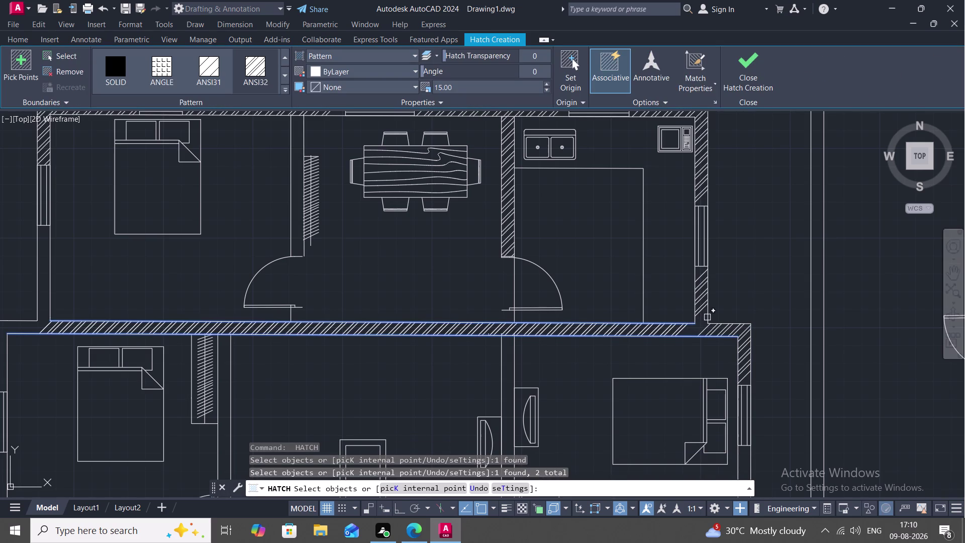
click(707, 316)
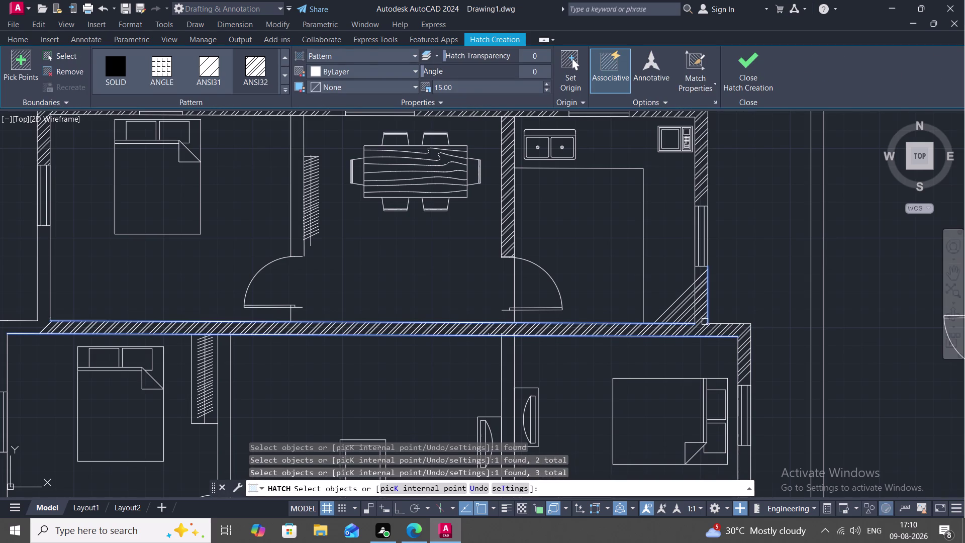
key(Escape)
Delete the stray triangular hatch at the wall corner.
click(684, 311)
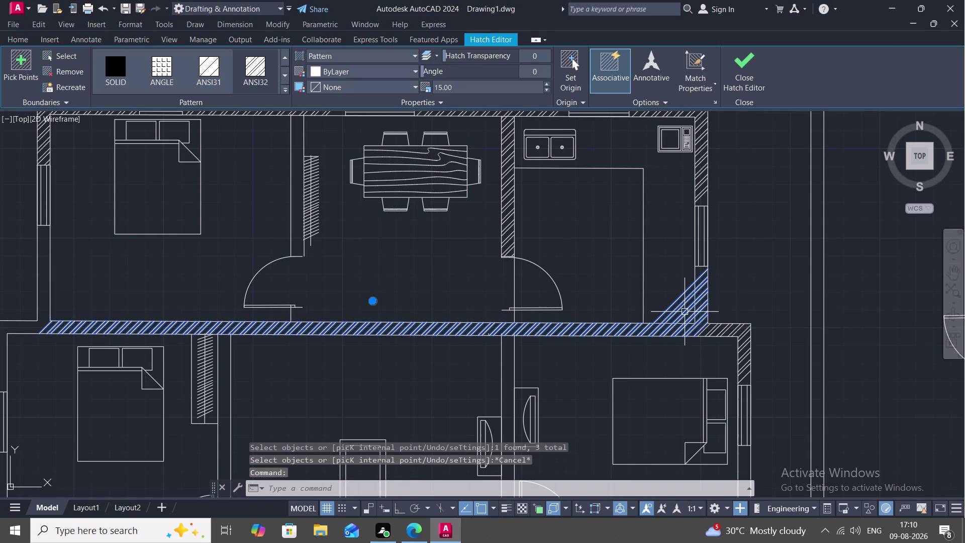
key(Delete)
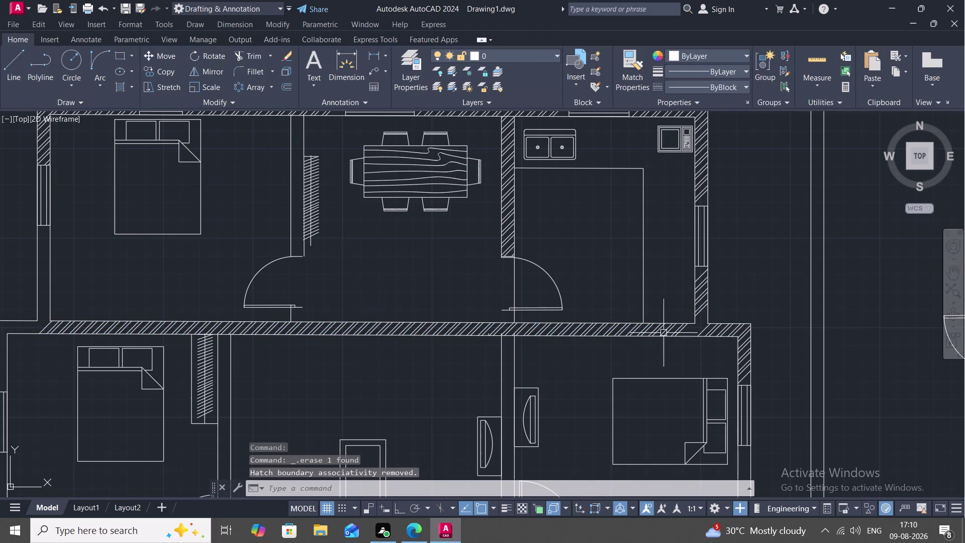
scroll(down, 3)
Trial-hatch the left bedroom wall below the window, then delete that hatch.
middle_drag(602, 352, 668, 329)
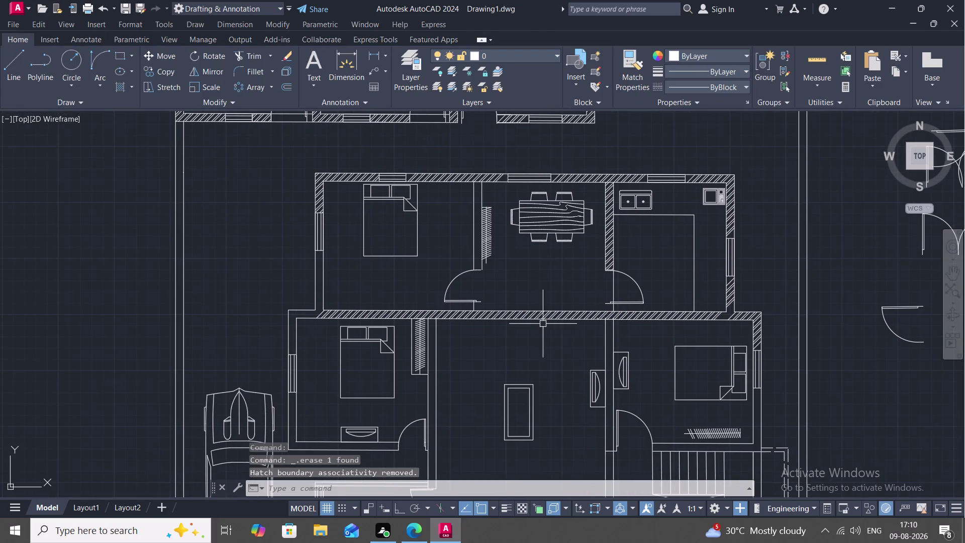
middle_drag(362, 296, 510, 328)
scroll(up, 3)
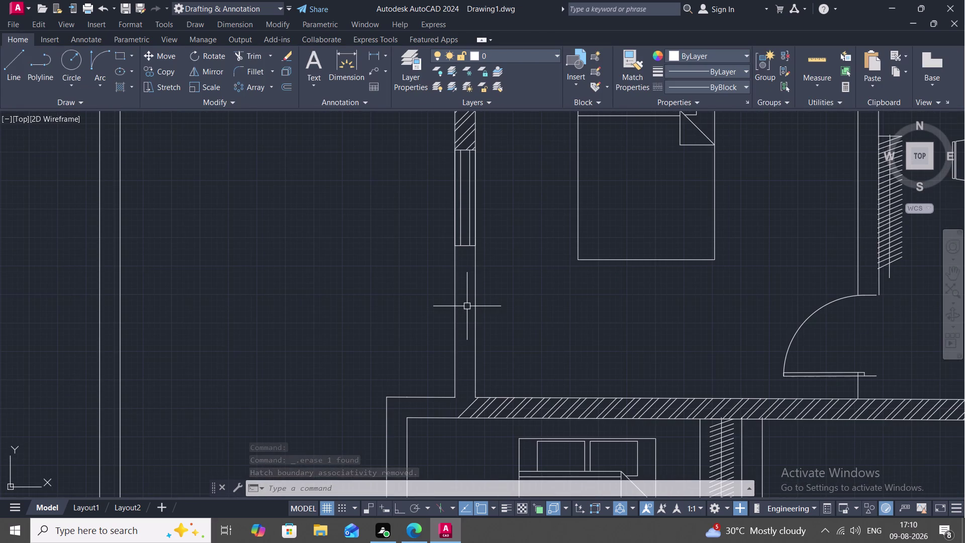
text(H)
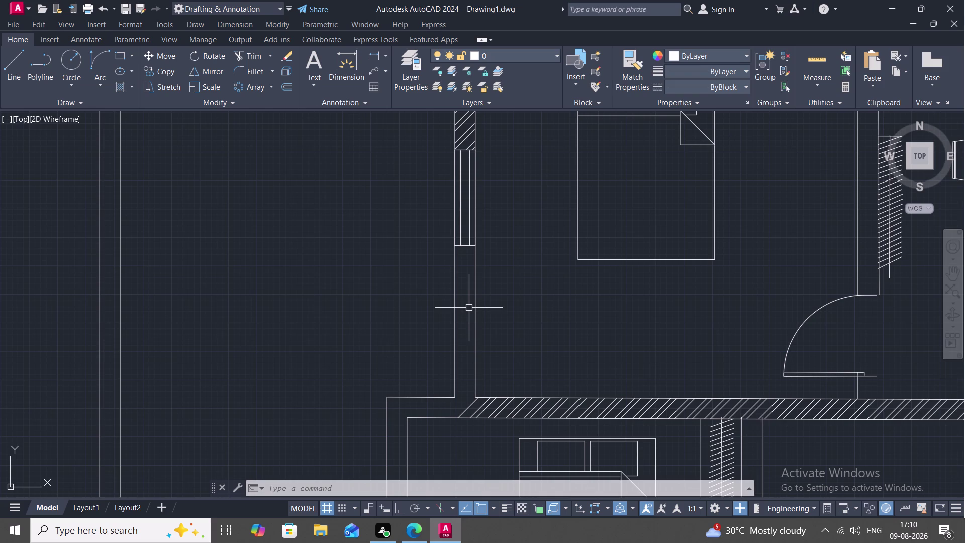
key(space)
click(454, 318)
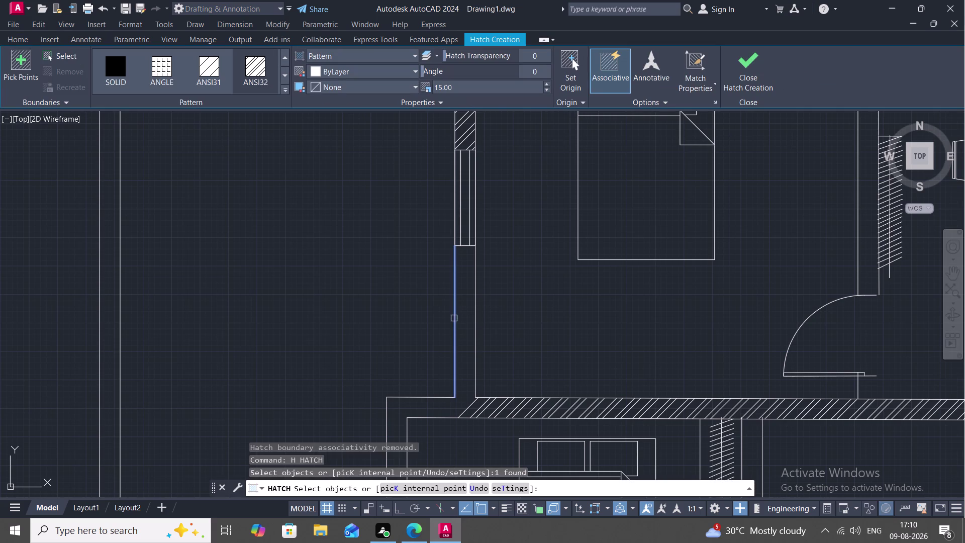
click(473, 330)
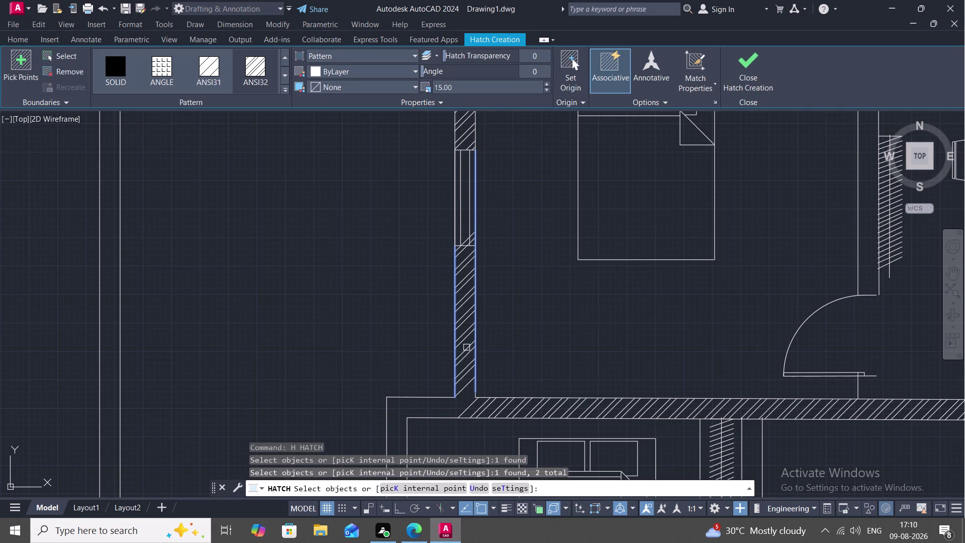
key(Escape)
click(459, 343)
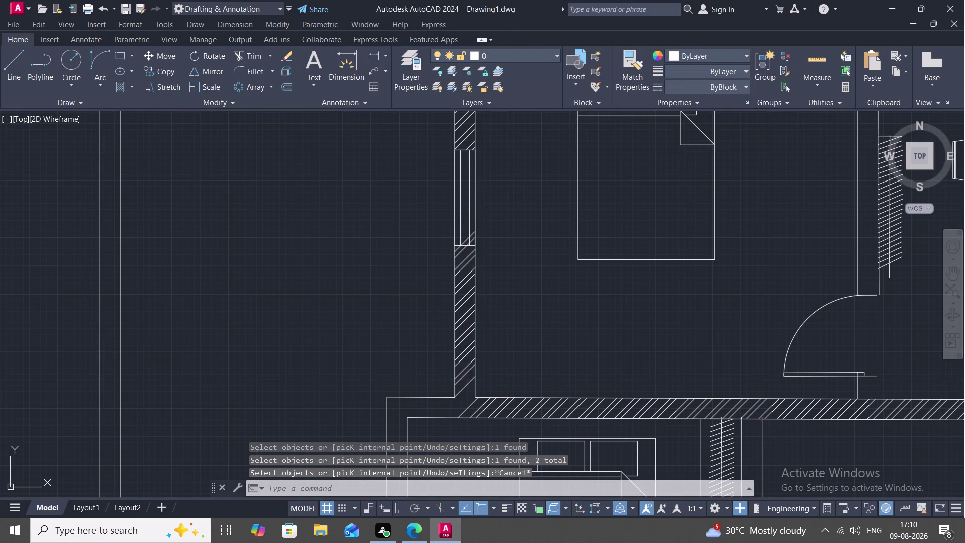
key(Delete)
Start the BREAKATPOINT command.
text(BR)
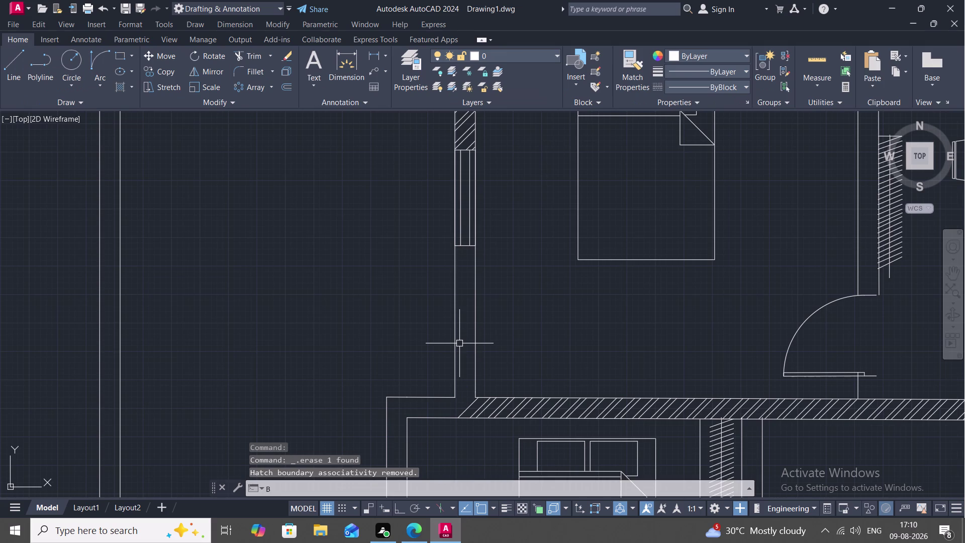
text(EA)
key(space)
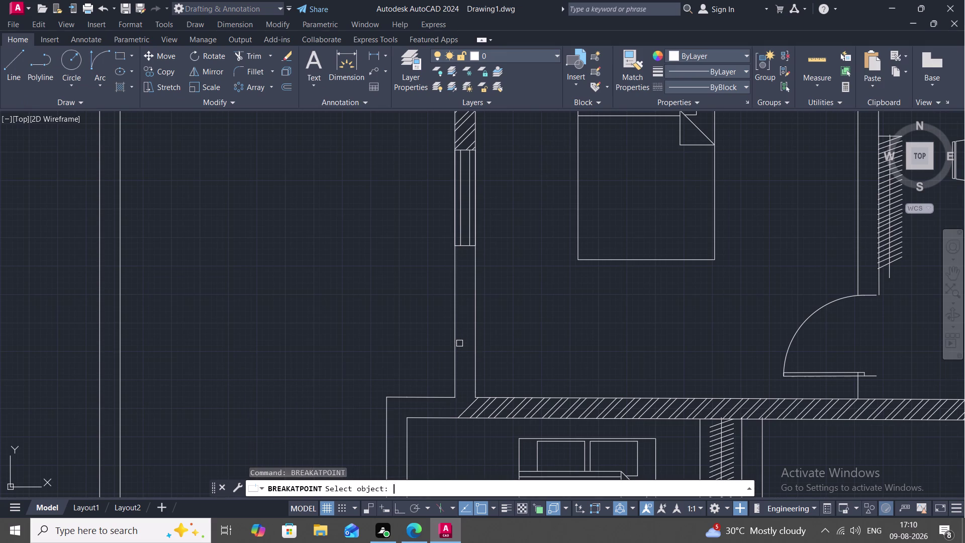
Try splitting the left wall line, then retry hatching its outer and inner lines.
click(474, 295)
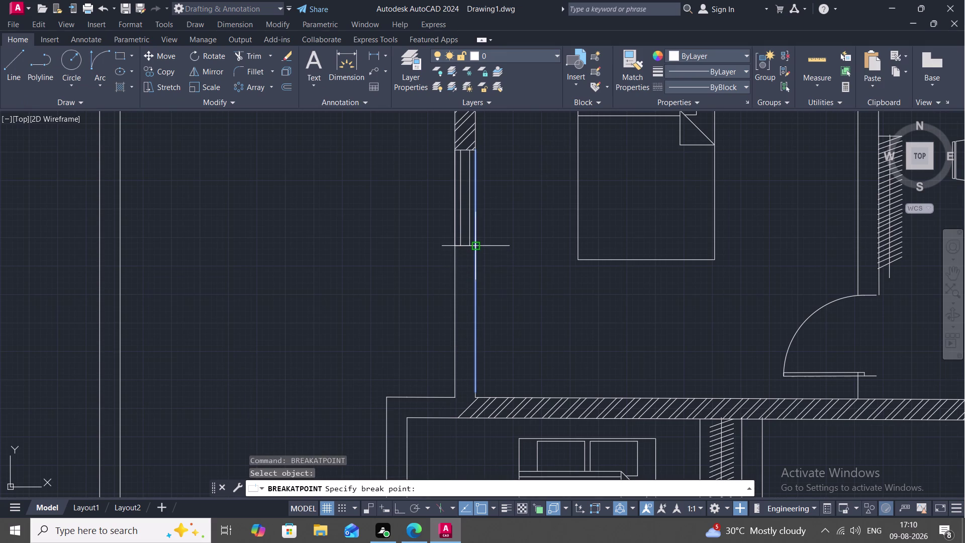
click(474, 247)
key(Escape)
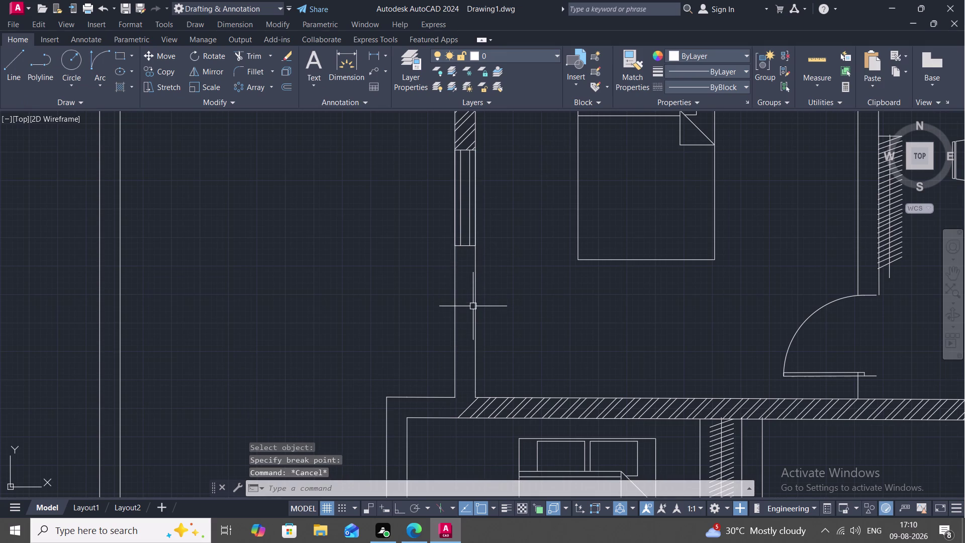
key(h)
key(space)
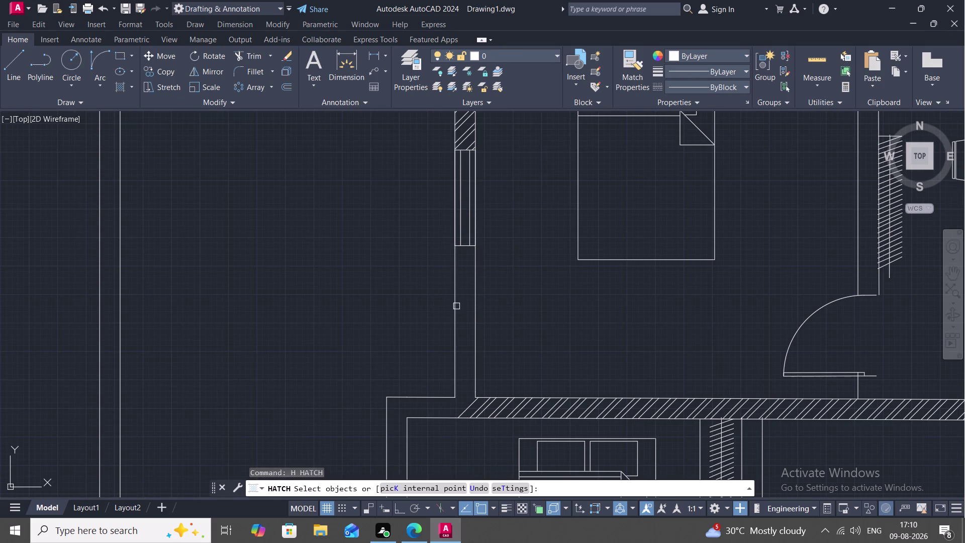
click(454, 304)
click(475, 317)
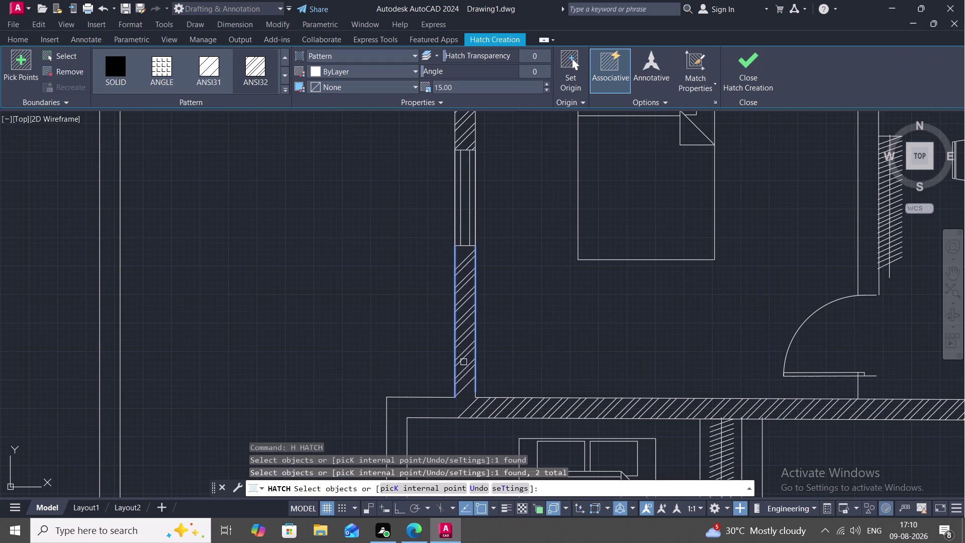
key(Escape)
Attempt hatches at the wall junction and lower bedroom wall, cancelling each.
middle_drag(444, 384, 447, 303)
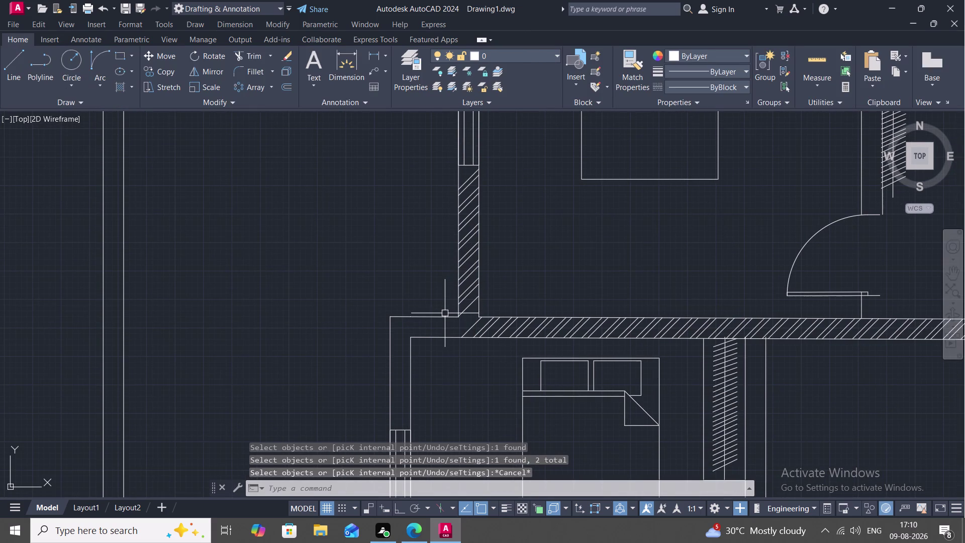
key(space)
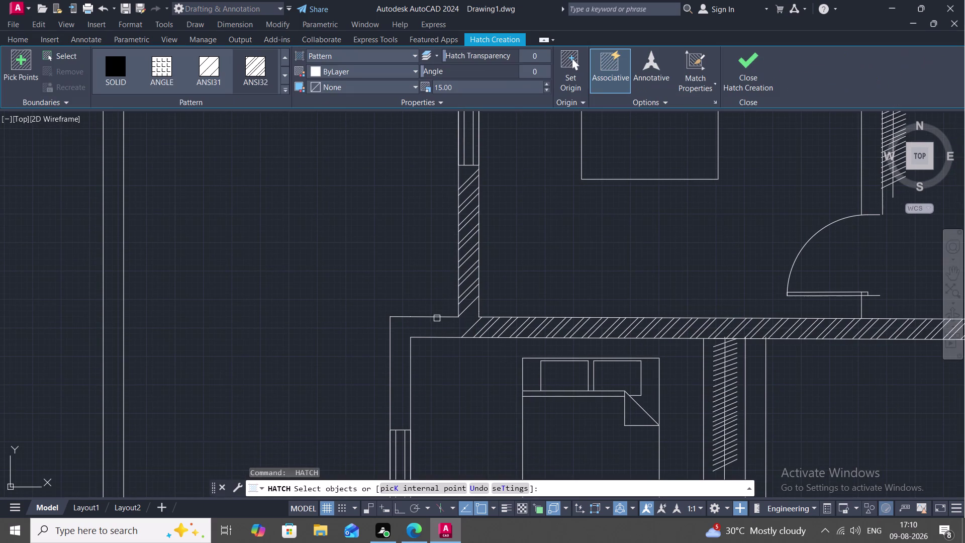
click(436, 318)
click(433, 338)
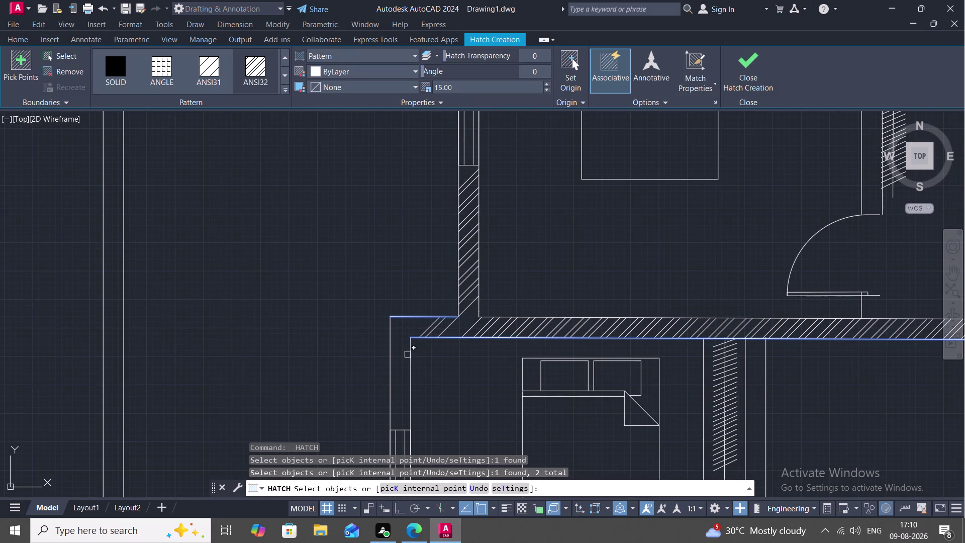
key(Escape)
key(space)
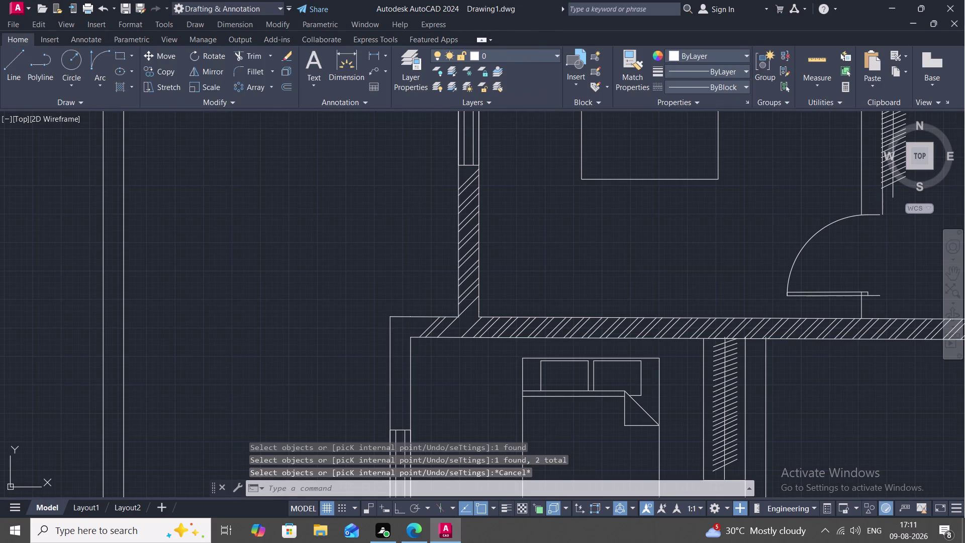
click(392, 347)
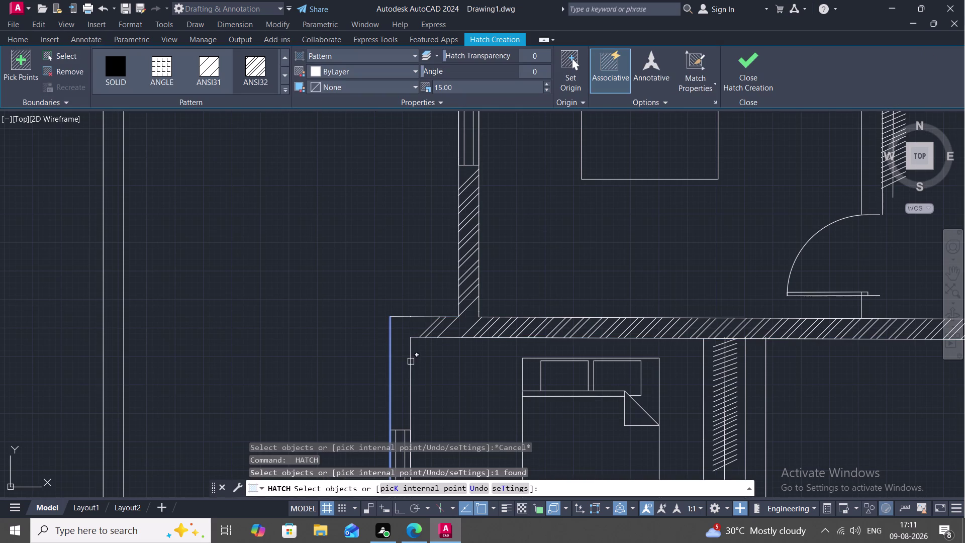
middle_drag(410, 361, 428, 275)
scroll(down, 3)
middle_drag(443, 310, 439, 215)
scroll(down, 3)
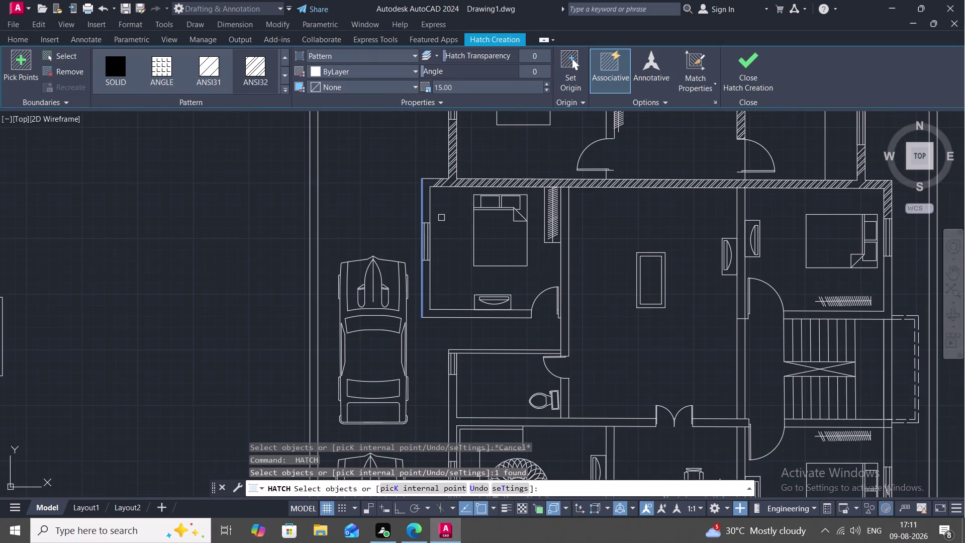
Begin typing the break-at-point command.
key(Escape)
key(b)
key(e)
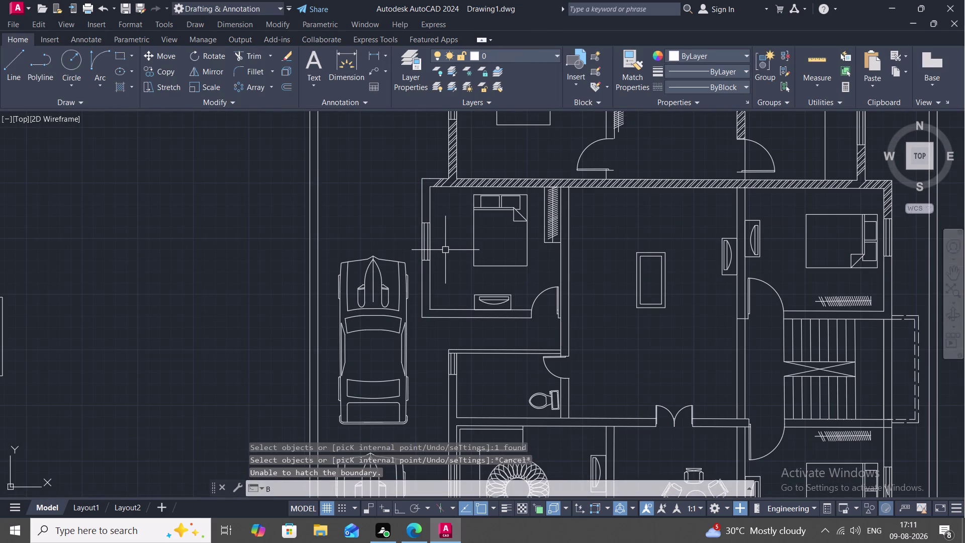
key(w)
key(BackSpace)
key(BackSpace)
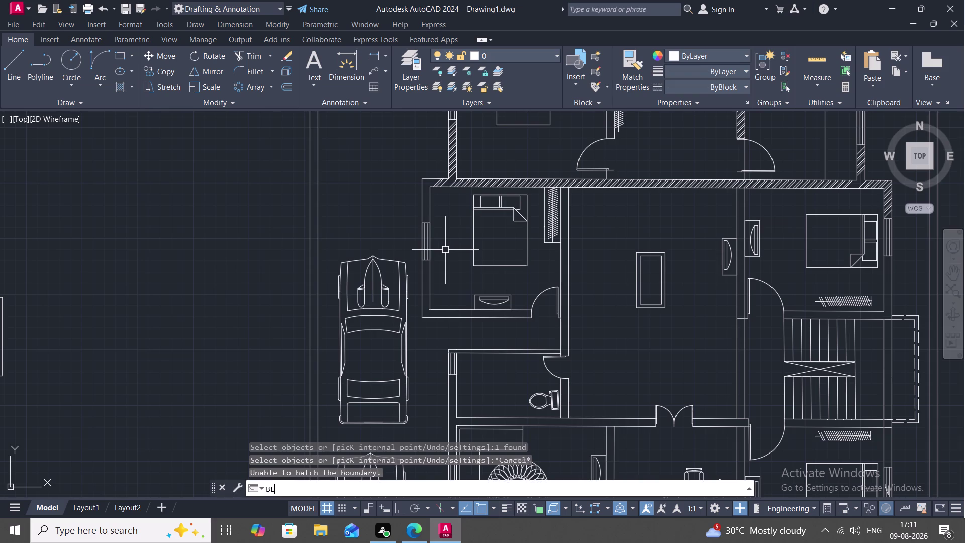
Break the bedroom's left outer wall line at both window ends.
text(REA)
key(space)
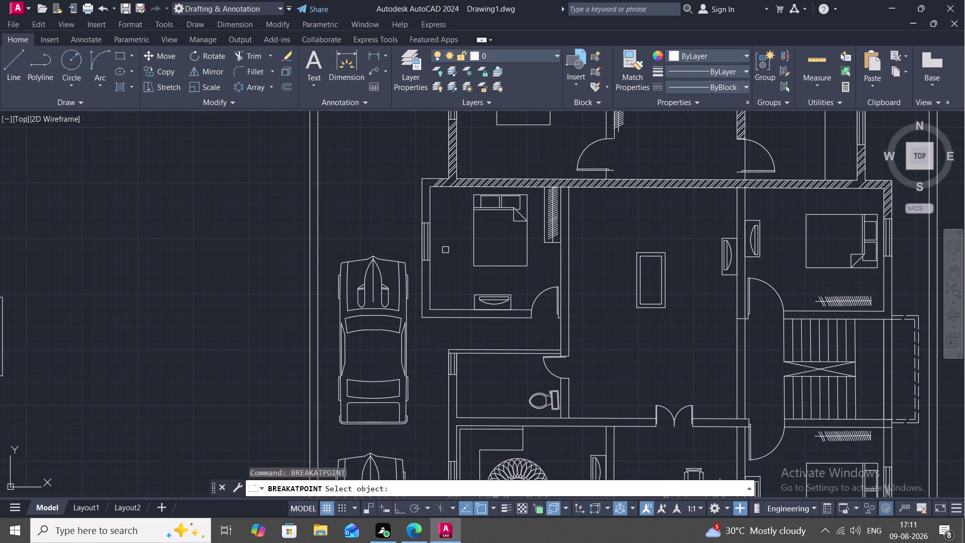
click(423, 209)
scroll(up, 3)
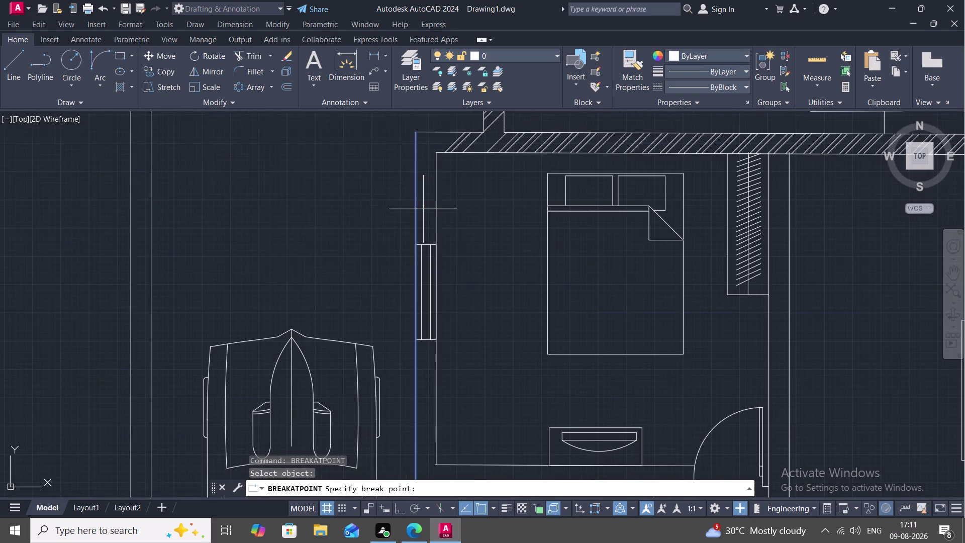
click(414, 241)
key(space)
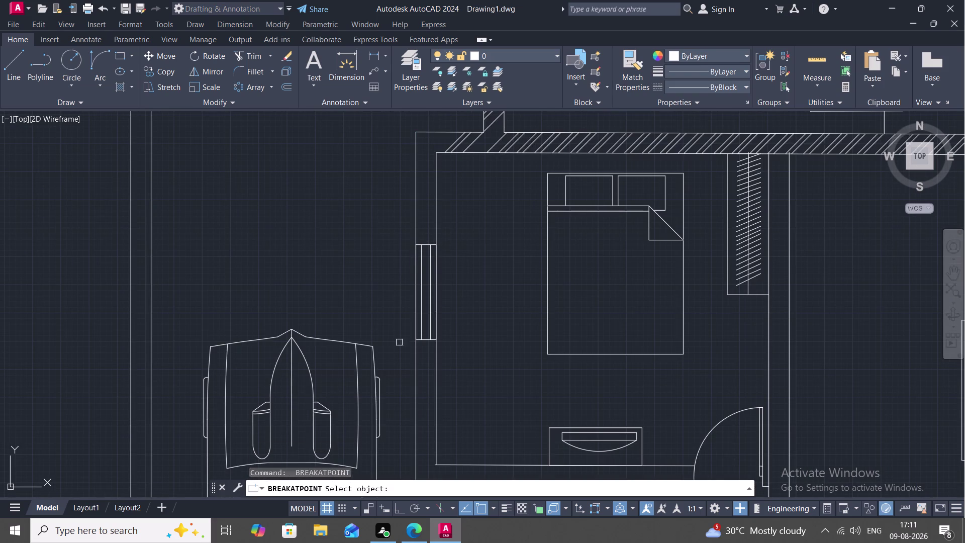
click(416, 368)
click(413, 341)
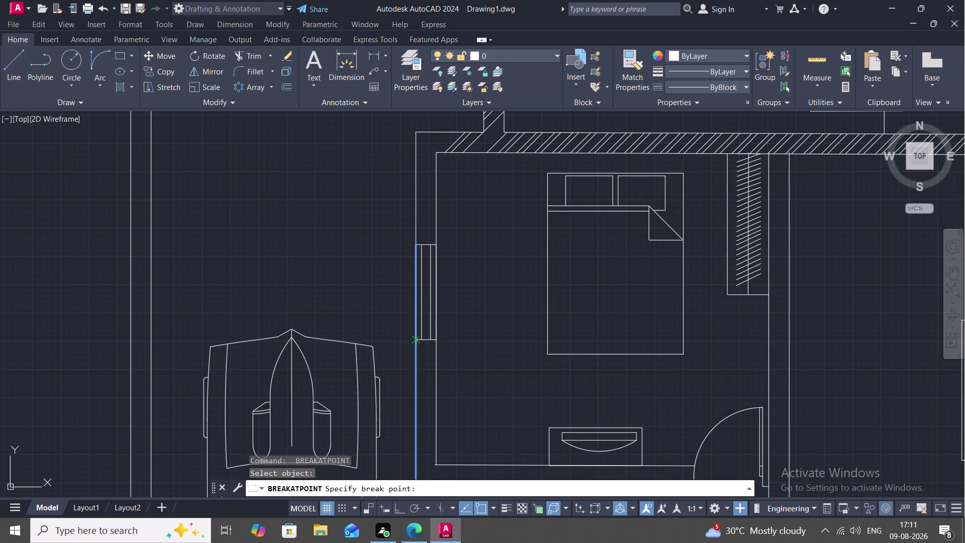
Break the inner left wall line at the window's lower and upper ends.
key(space)
click(436, 366)
click(436, 342)
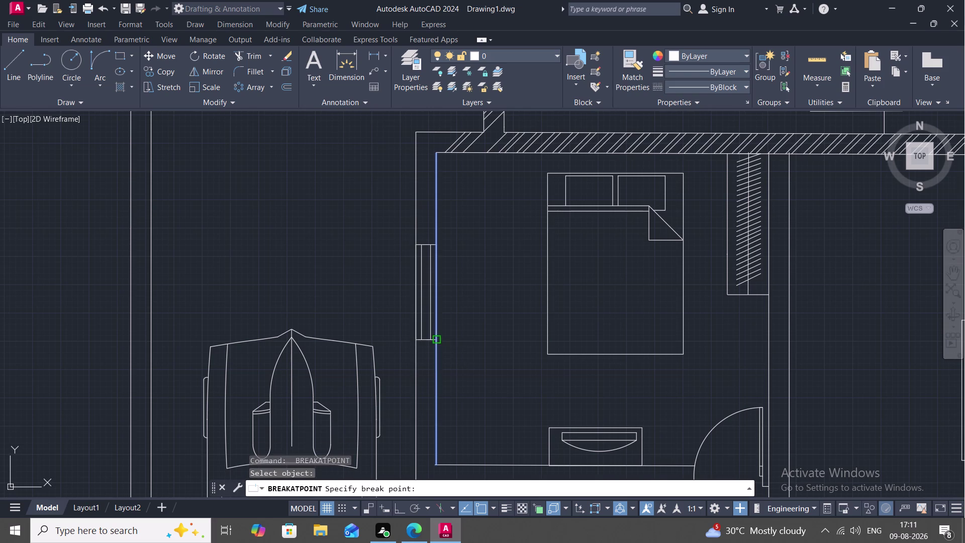
key(space)
click(438, 225)
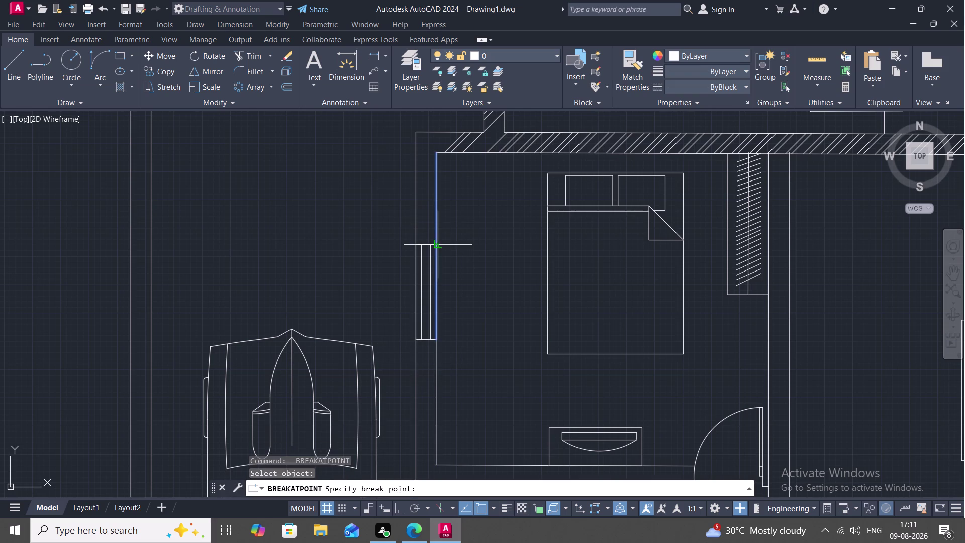
click(437, 245)
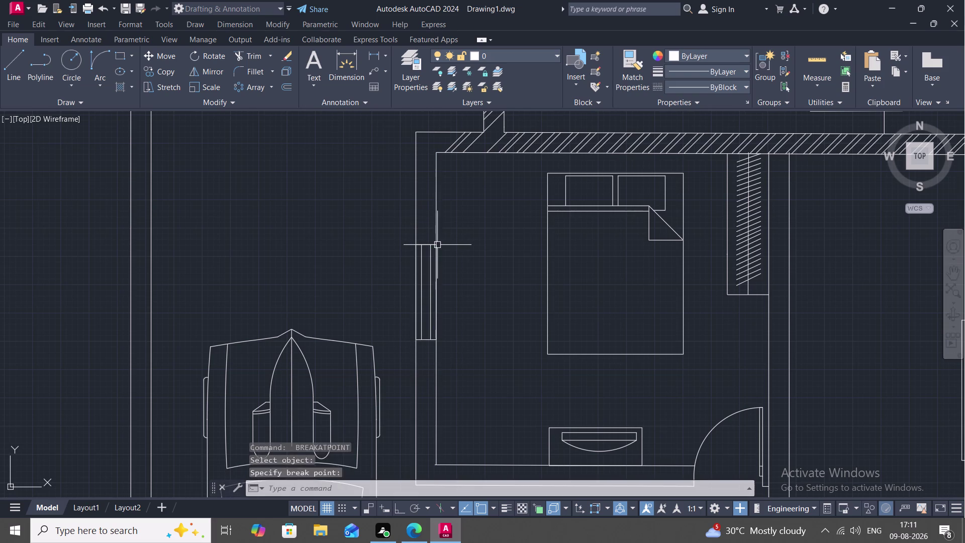
key(Escape)
Trial-hatch the left wall with its inner, outer and top edges, then delete it.
text(H)
key(space)
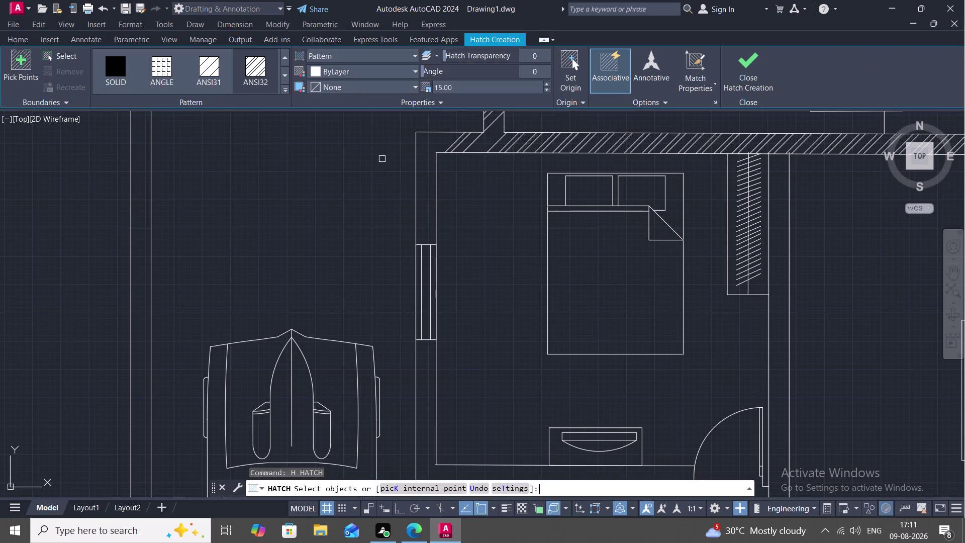
click(260, 73)
click(416, 215)
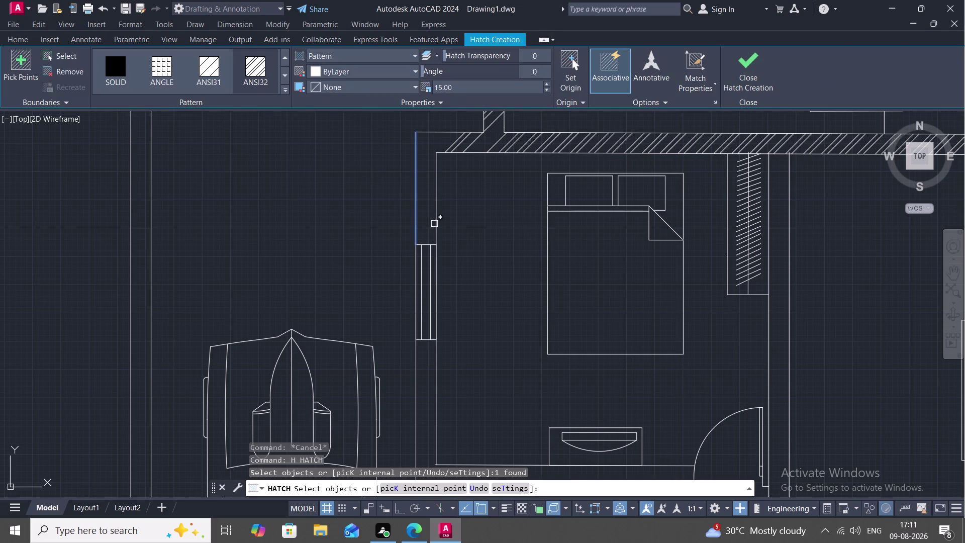
click(434, 224)
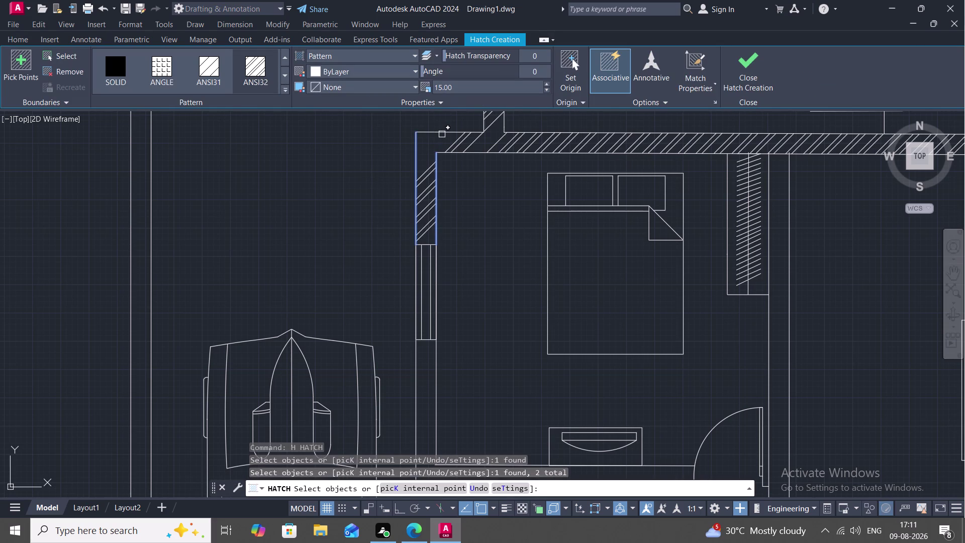
click(441, 134)
click(479, 152)
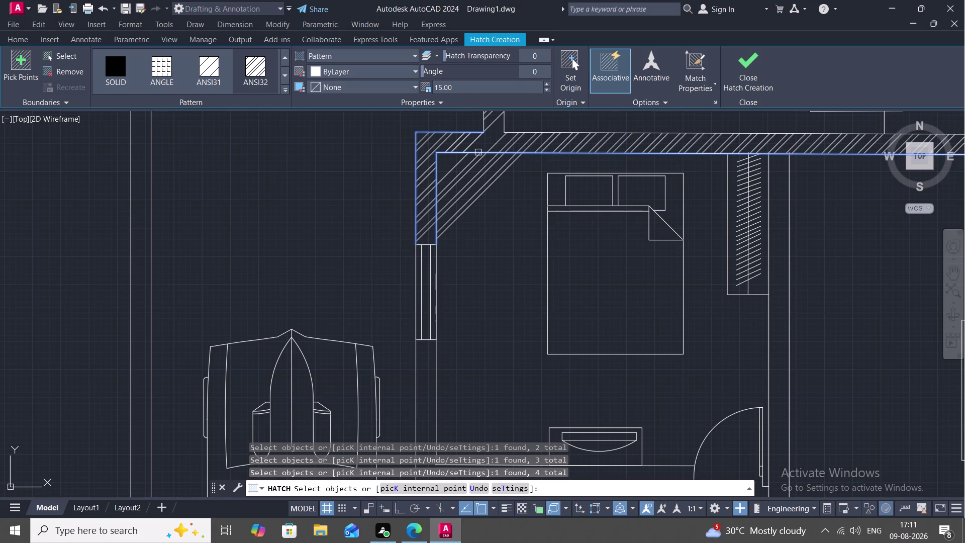
key(Escape)
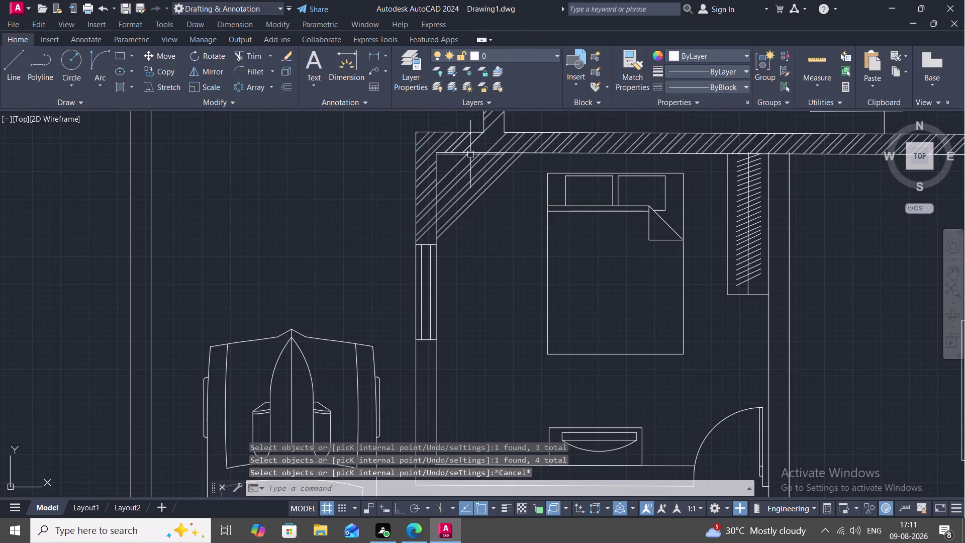
click(472, 170)
key(Delete)
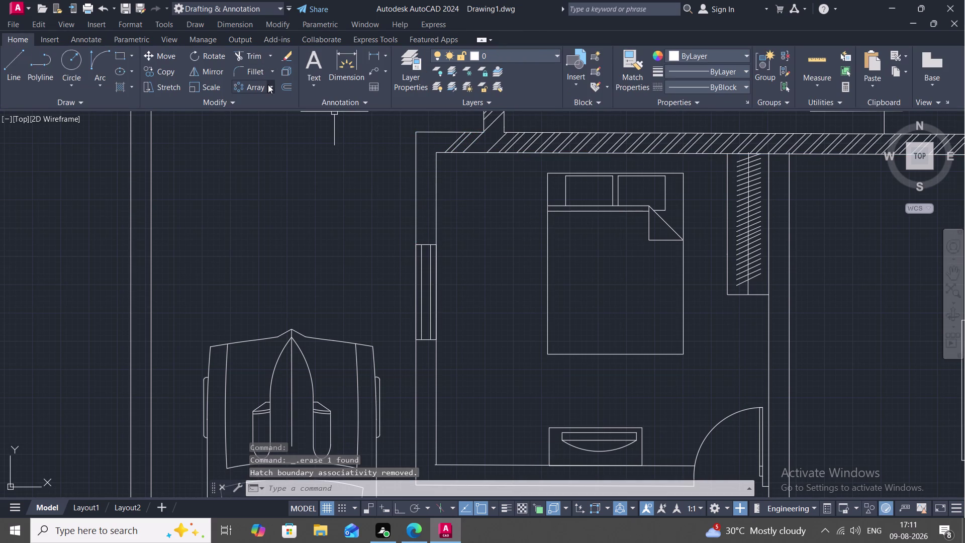
Start another hatch and cancel it.
text(H)
key(space)
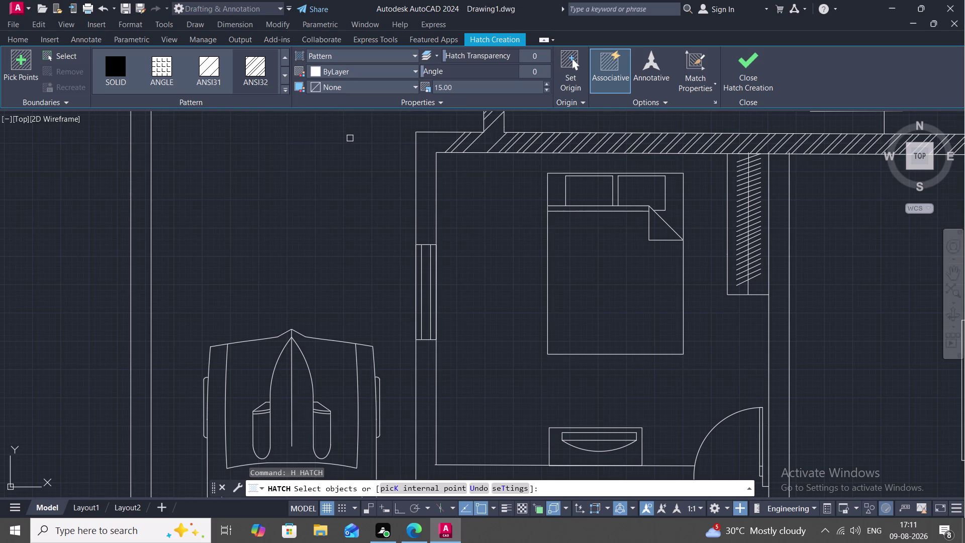
text(J)
key(space)
key(Escape)
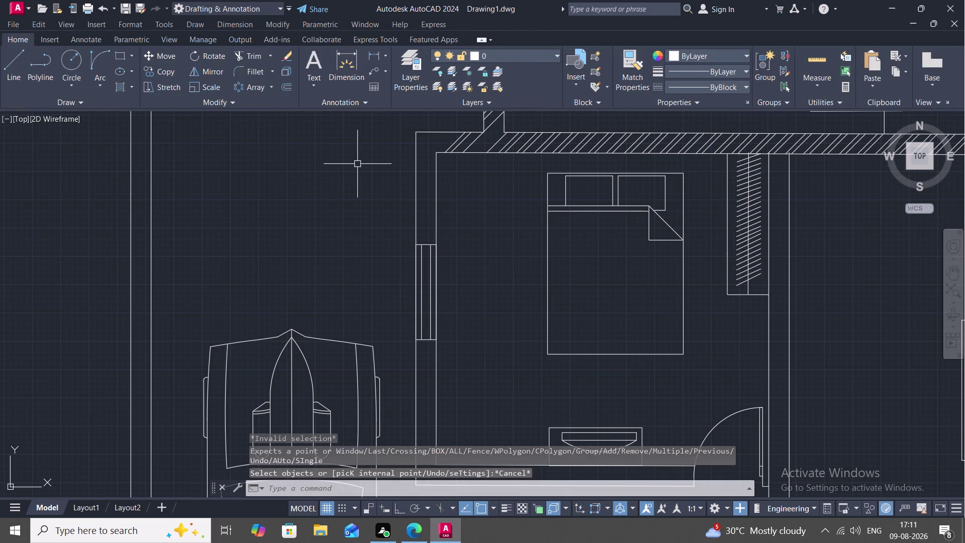
JOIN the left outer, inner and top wall lines into one outline.
text(J)
key(space)
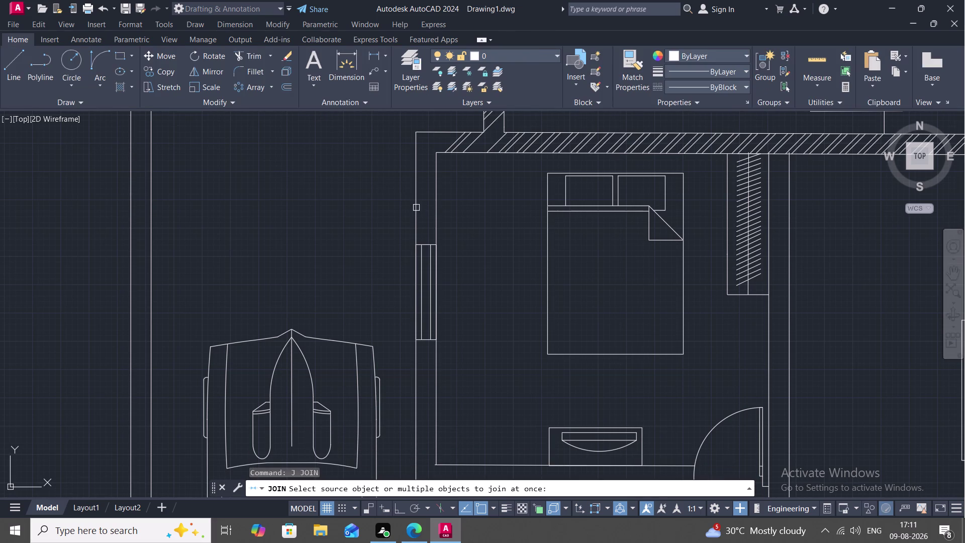
click(416, 208)
click(426, 245)
click(435, 212)
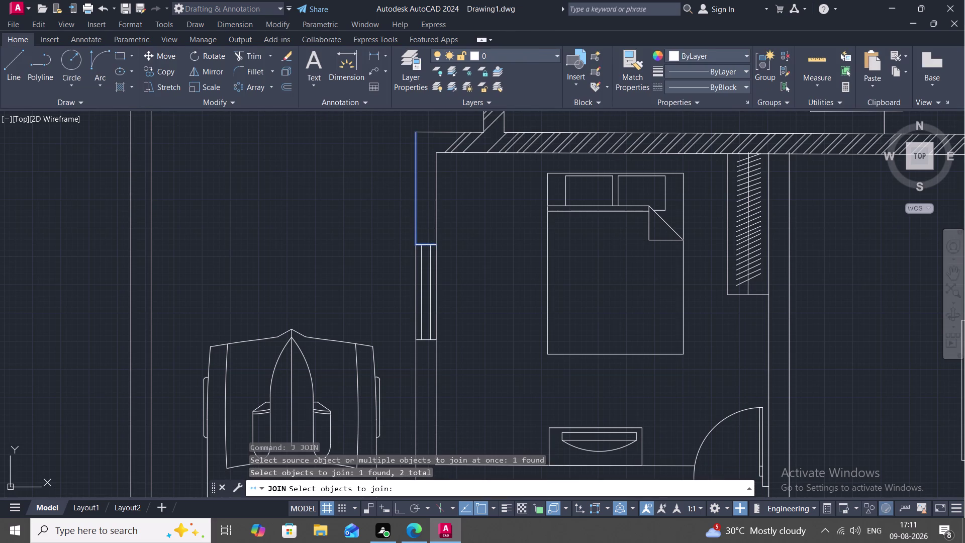
click(471, 151)
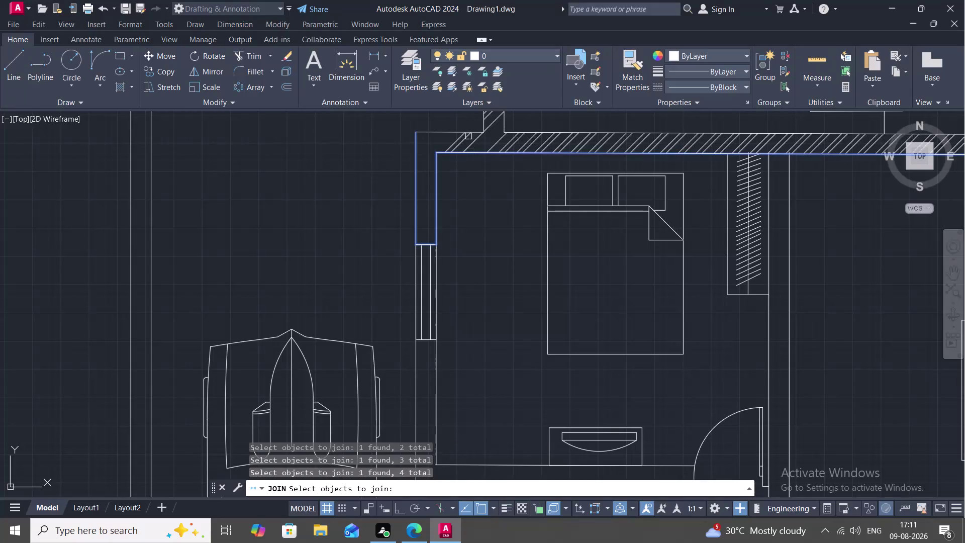
click(466, 133)
key(Return)
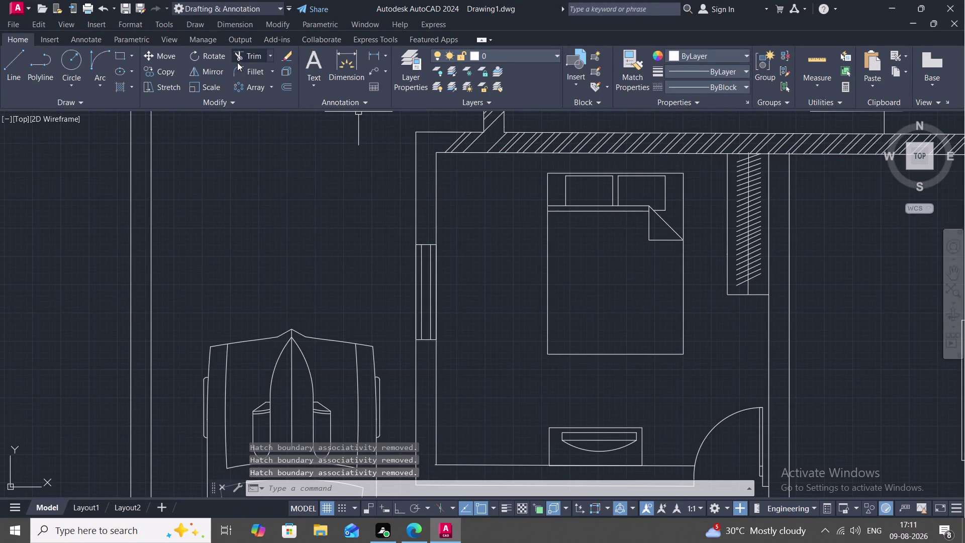
Hatch the merged wall outline, then delete the resulting hatch.
text(H)
key(space)
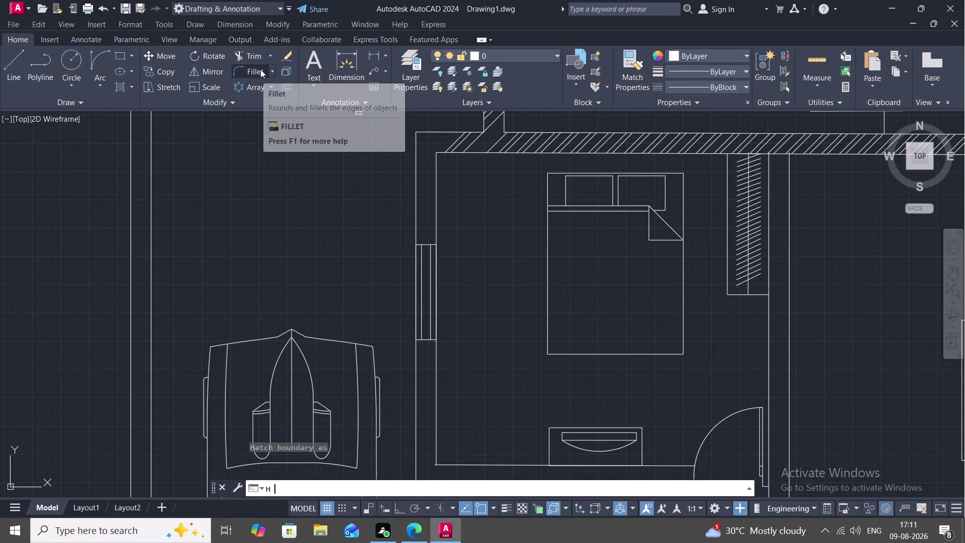
click(418, 174)
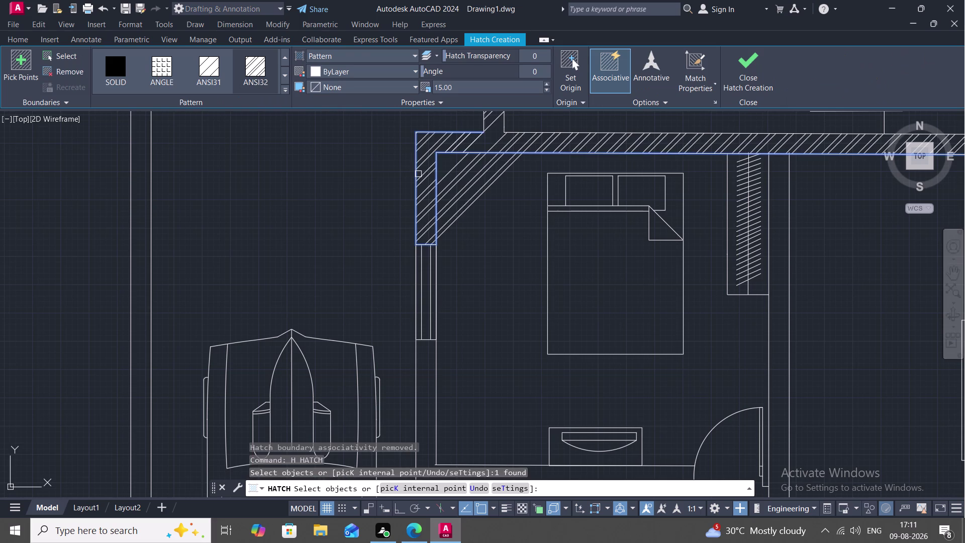
key(Escape)
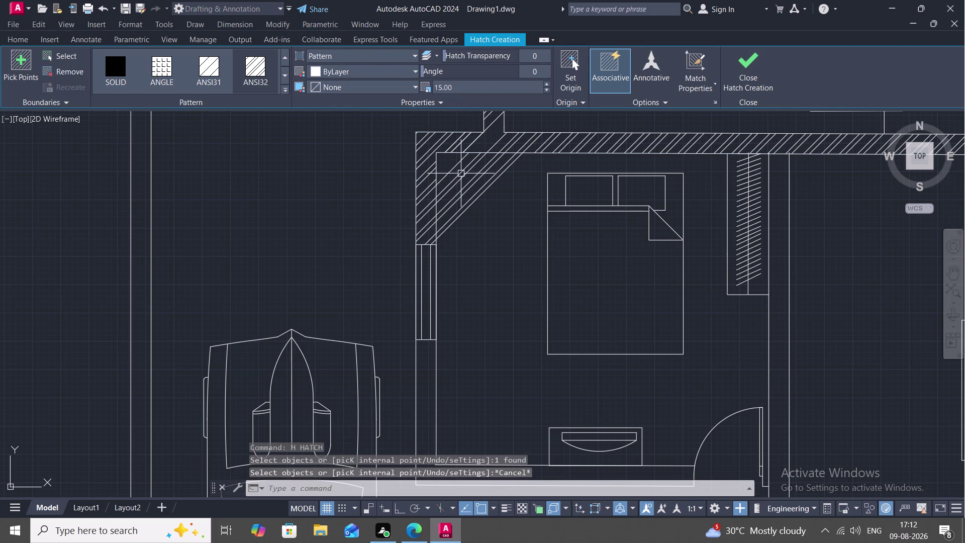
click(461, 171)
key(Delete)
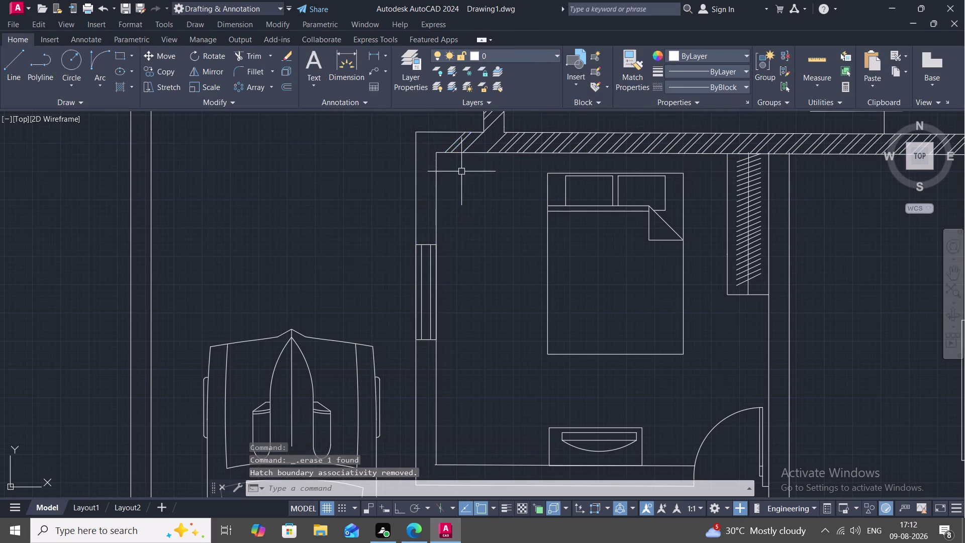
scroll(up, 3)
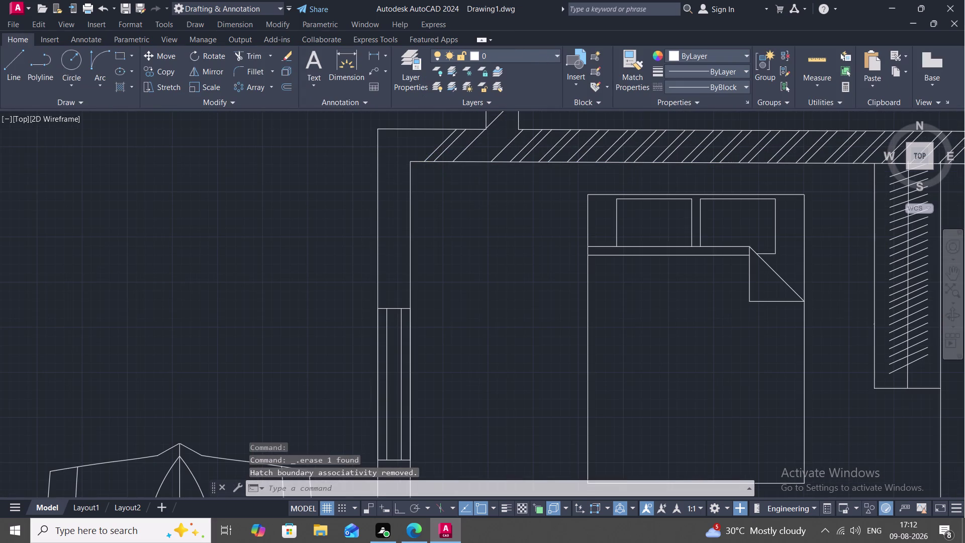
Sketch a line along the top-left corner wall, then cancel it.
key(l)
key(space)
click(487, 126)
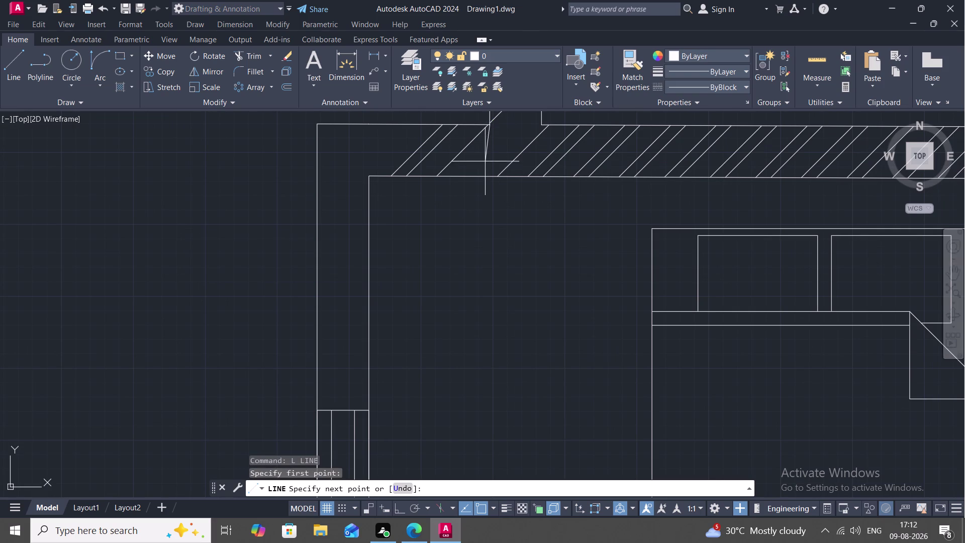
click(490, 176)
key(Escape)
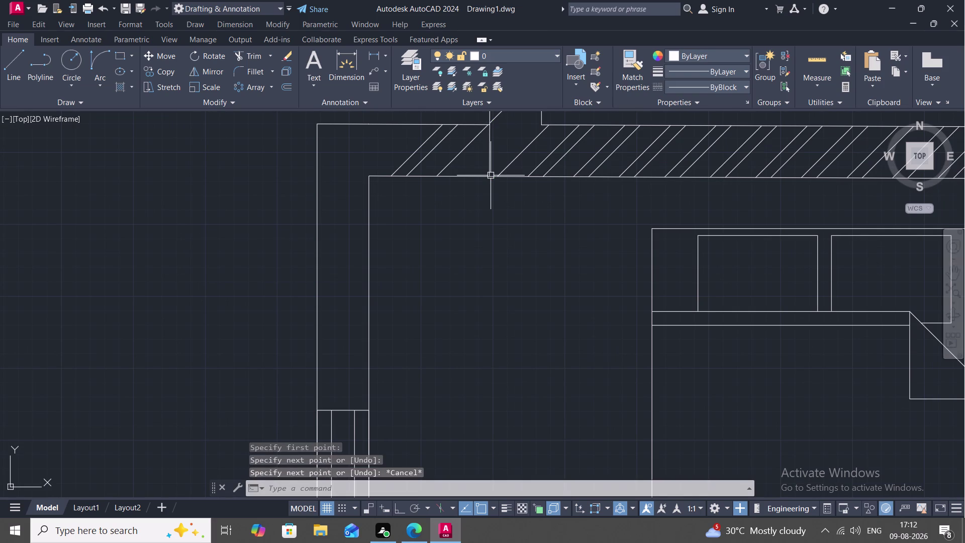
Try JOIN and BREAKATPOINT on the corner wall line, cancelling both.
text(J)
key(space)
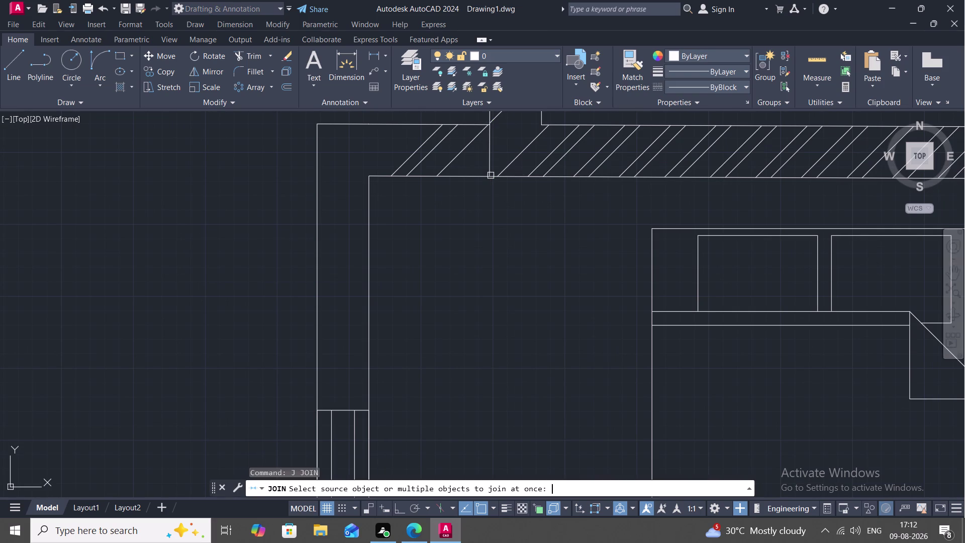
key(Escape)
key(n)
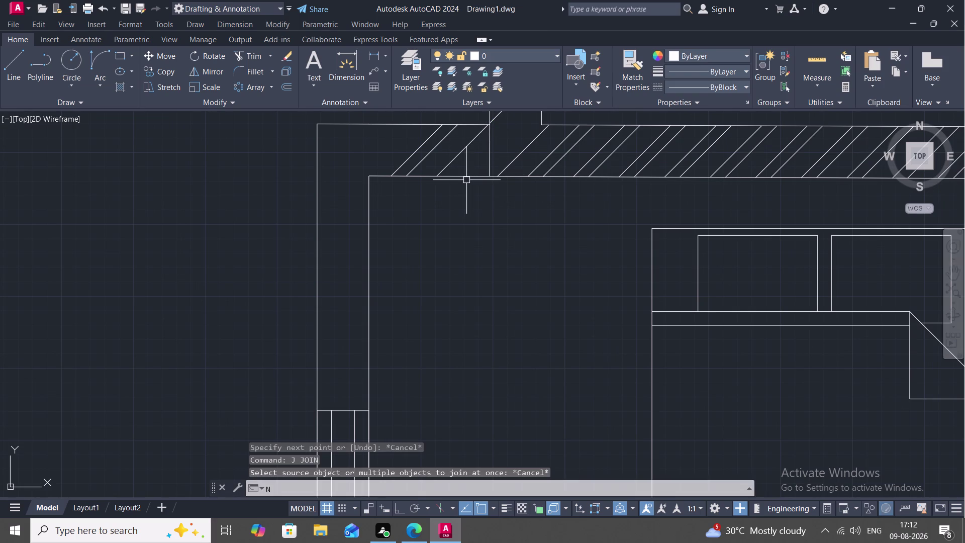
key(Escape)
text(BRE)
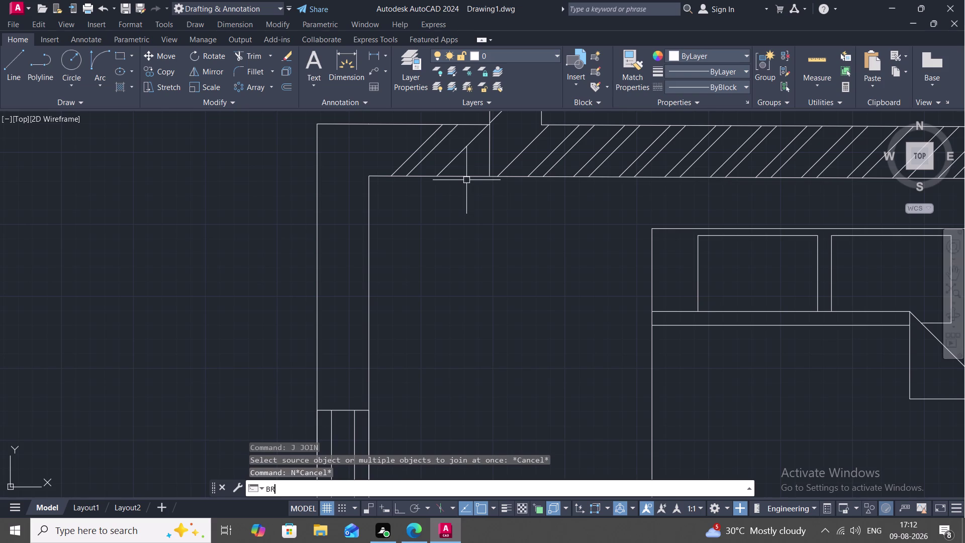
key(space)
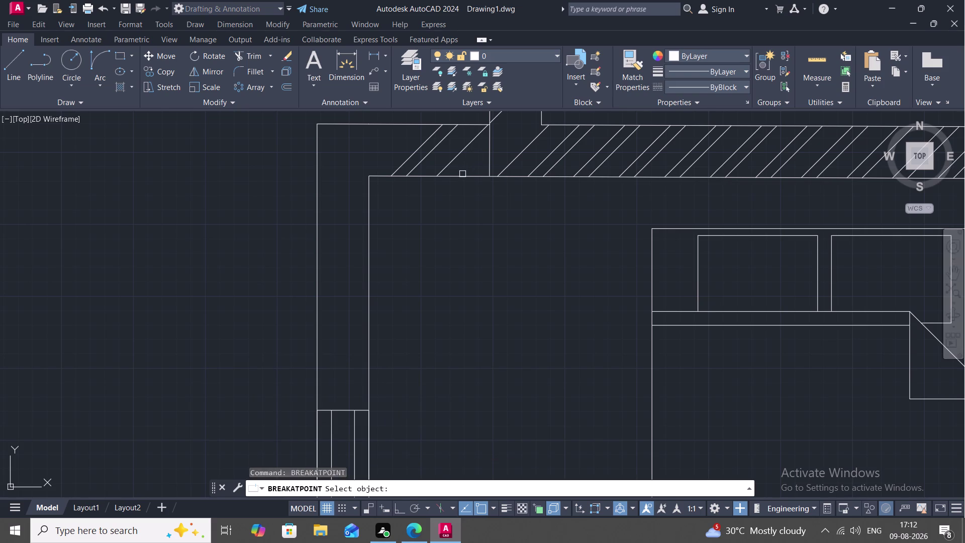
click(462, 177)
click(491, 176)
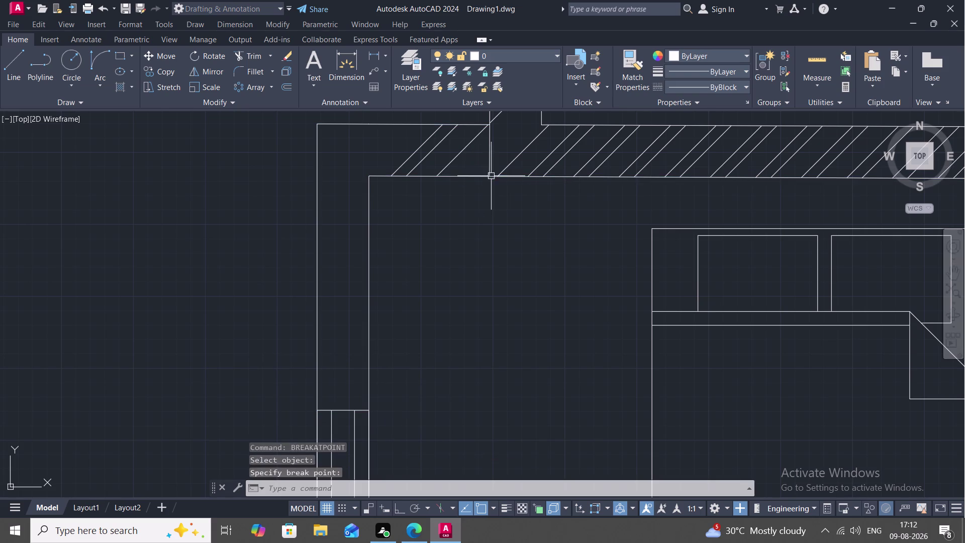
key(Escape)
key(j)
Join the short wall edge into the top-left corner wall polyline.
key(space)
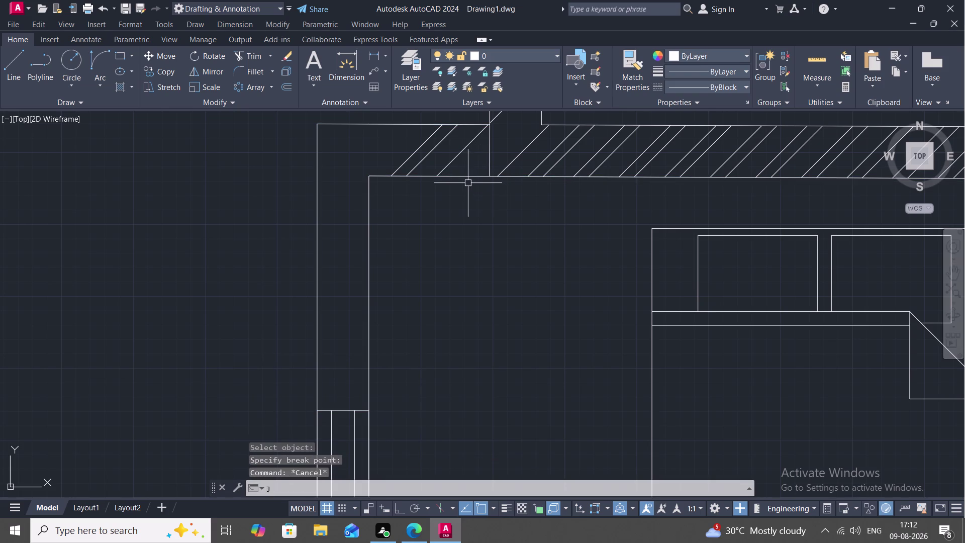
click(462, 179)
click(488, 168)
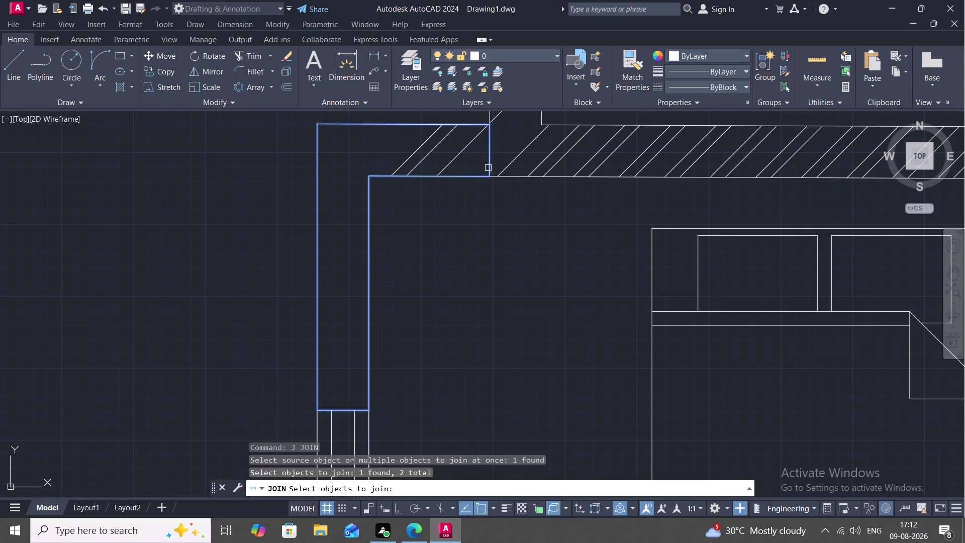
key(Return)
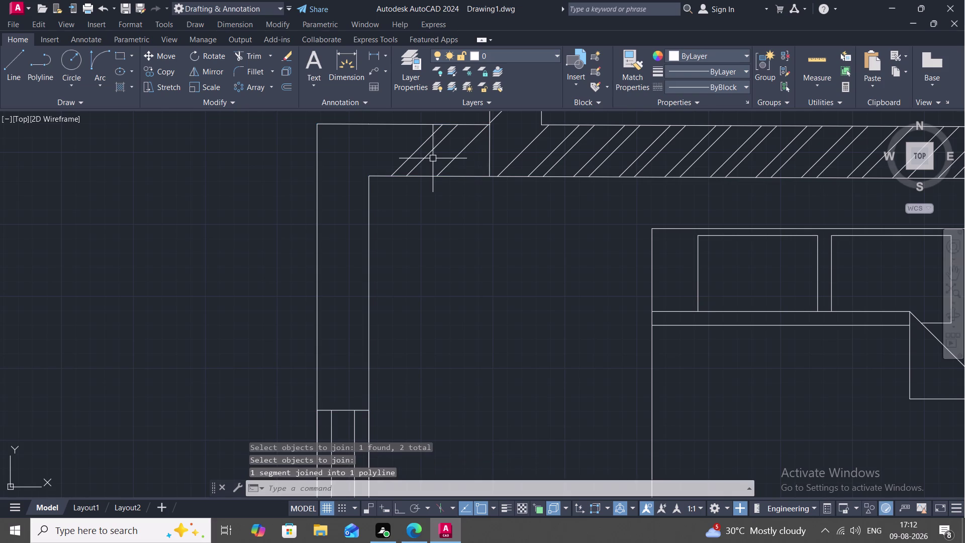
Hatch the L-shaped corner wall with the ANSI31 diagonal pattern.
text(H)
key(space)
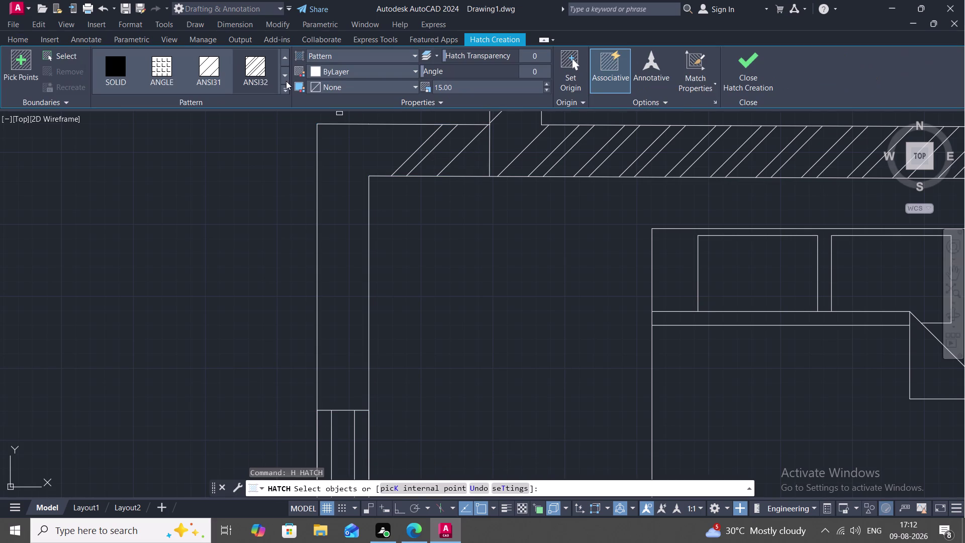
click(259, 68)
click(316, 214)
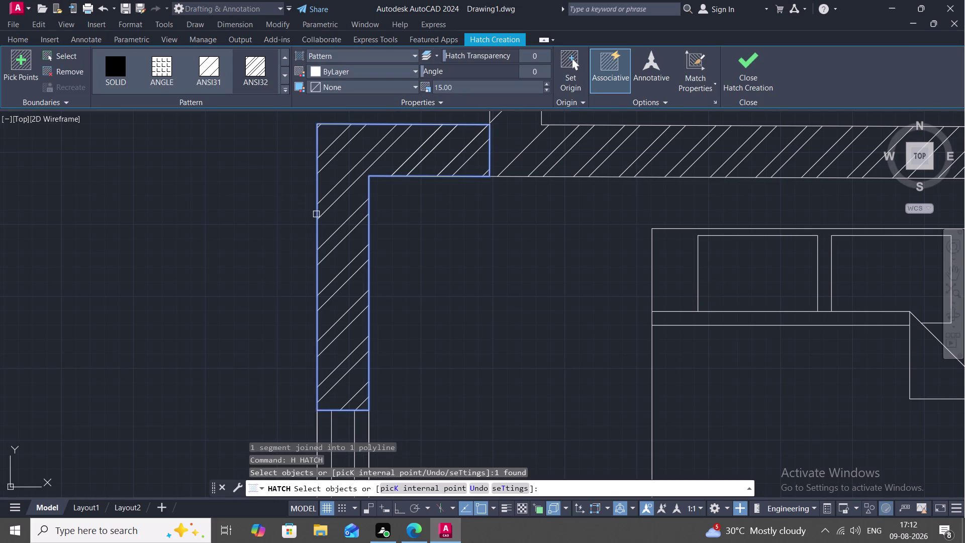
key(F1)
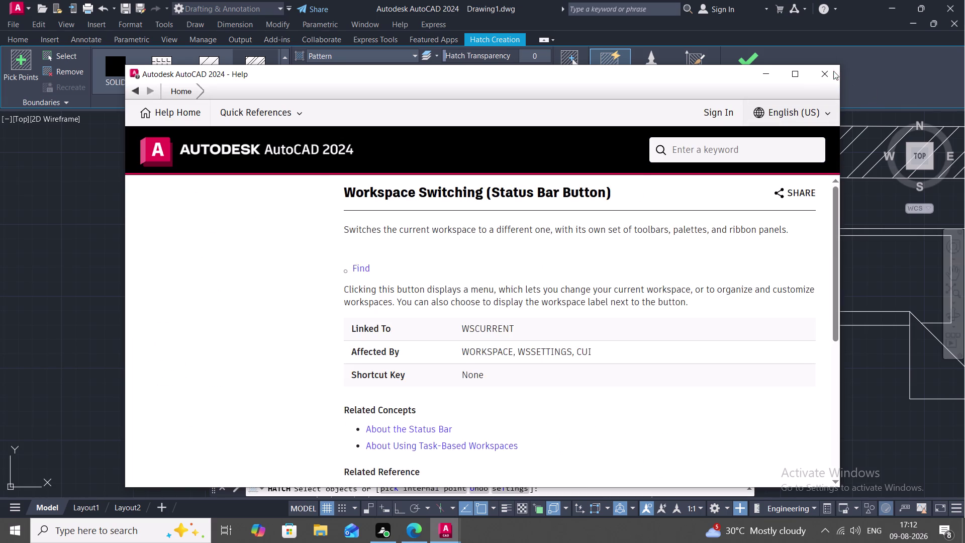
click(834, 71)
scroll(down, 3)
key(Escape)
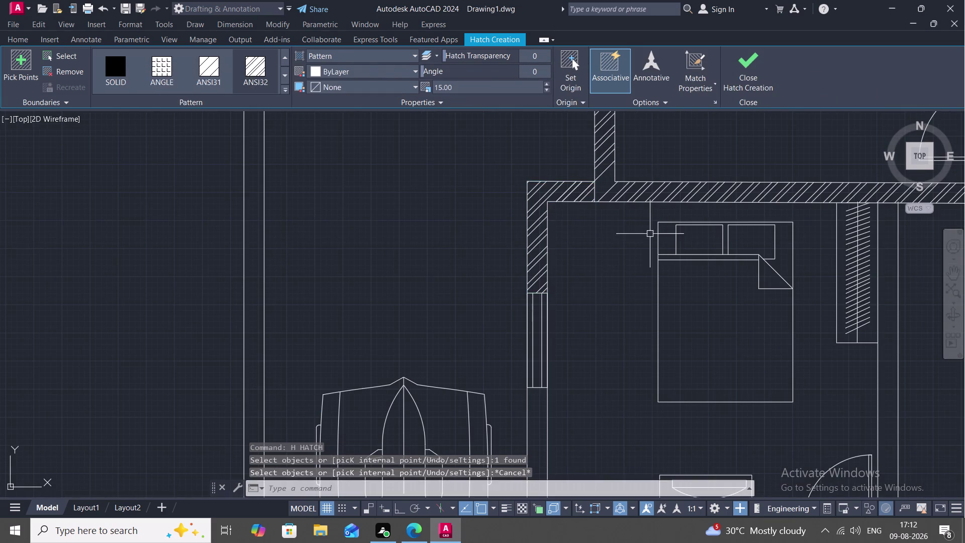
middle_drag(594, 263, 584, 118)
Join the inner and outer lines below the desk and the left wall lines into one polyline.
scroll(down, 3)
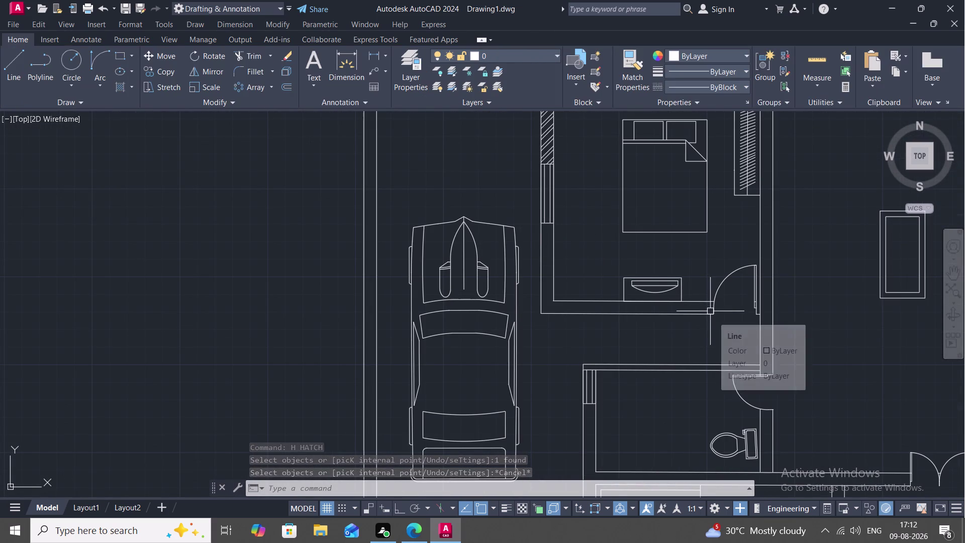
text(J)
key(space)
scroll(up, 3)
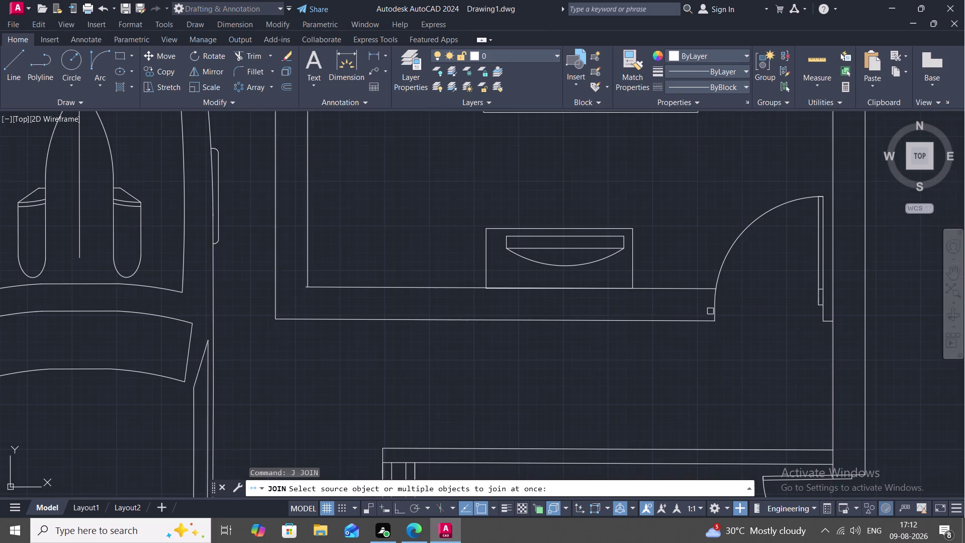
click(702, 291)
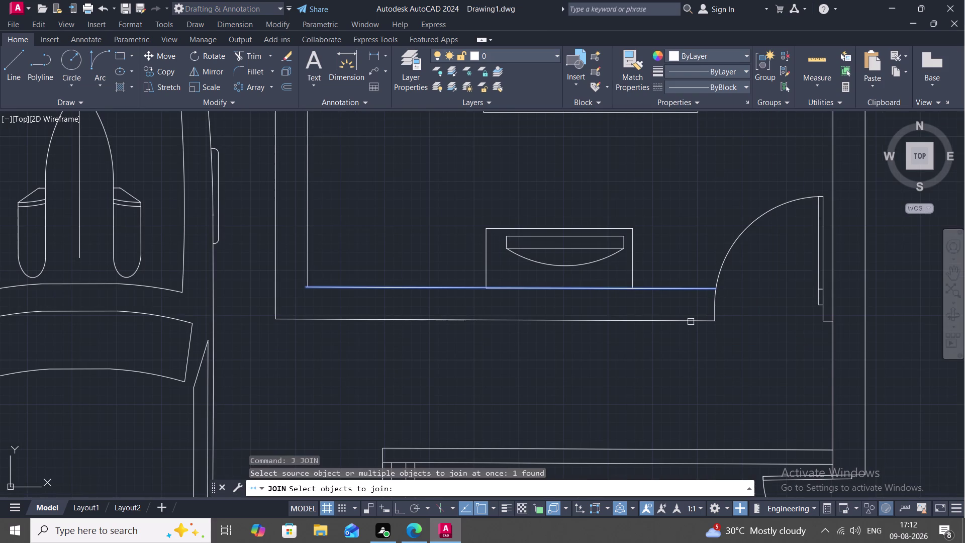
click(691, 322)
click(309, 236)
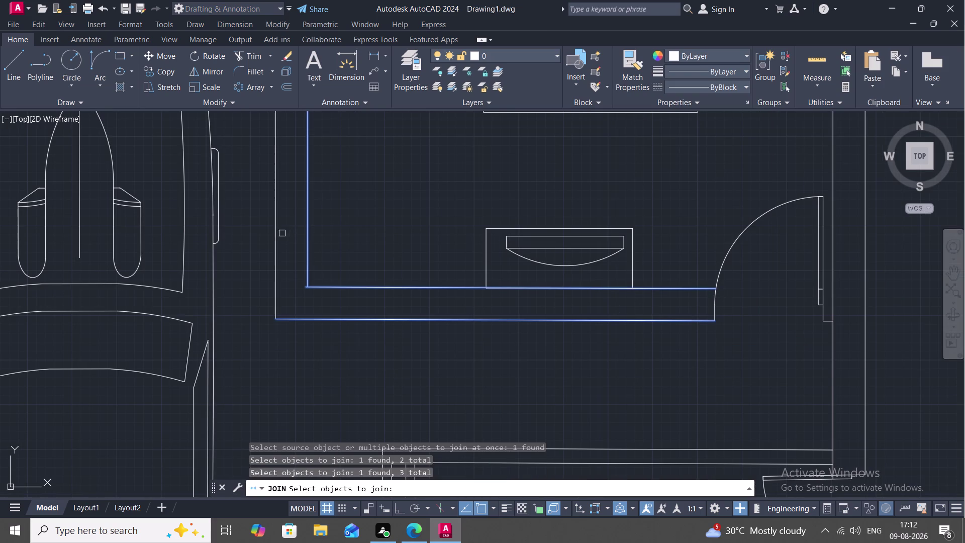
click(277, 230)
middle_drag(285, 229, 325, 354)
scroll(down, 3)
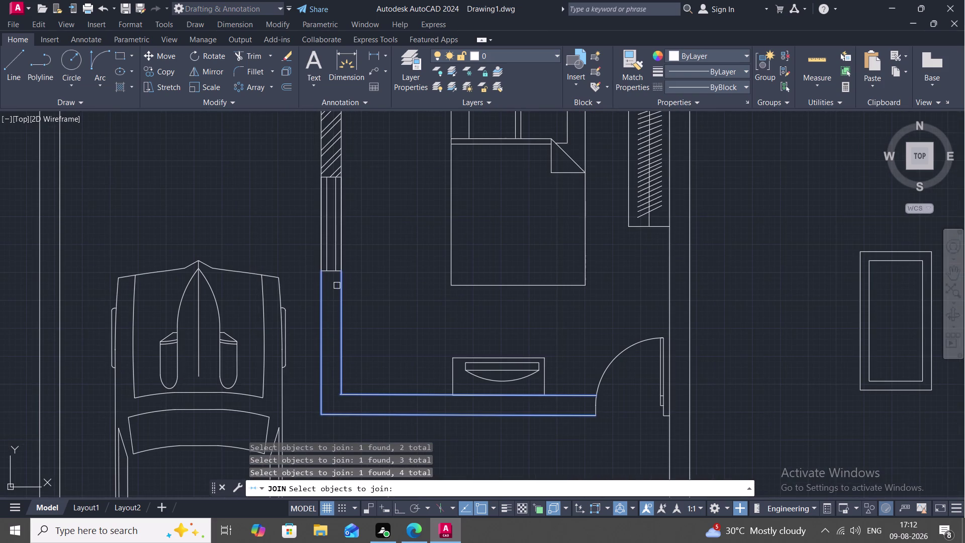
scroll(up, 3)
click(340, 243)
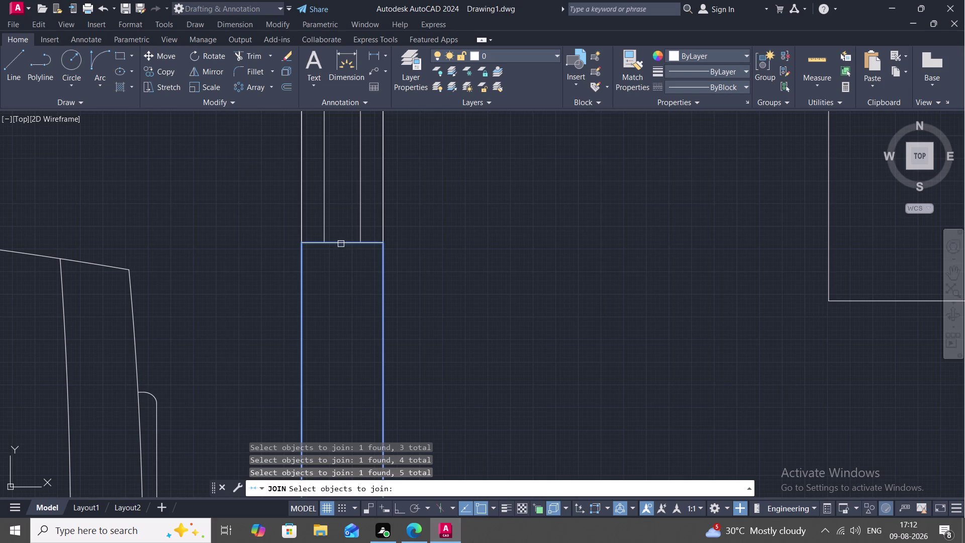
key(Return)
Pan the view back to the bedroom desk and door.
middle_drag(507, 358, 472, 306)
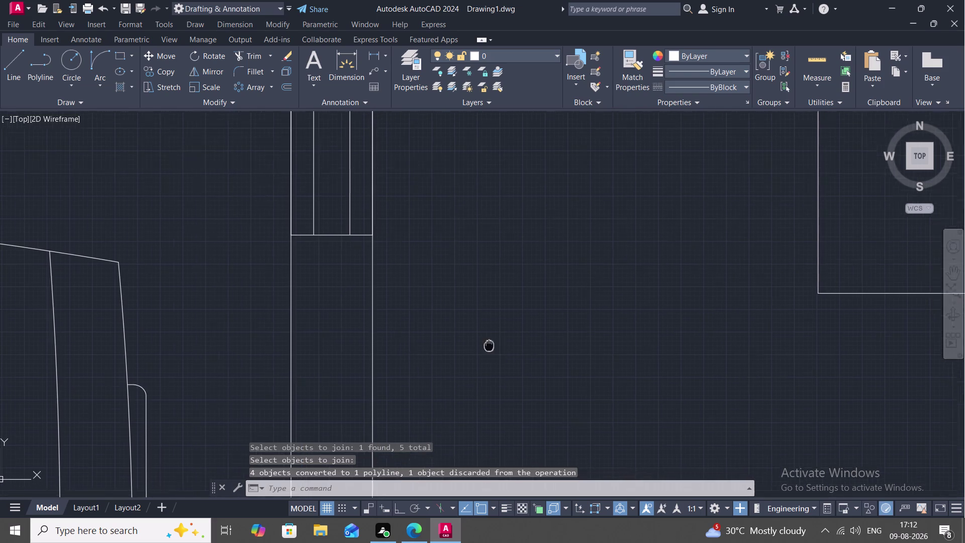
middle_drag(473, 307, 449, 224)
scroll(up, 3)
middle_drag(717, 442, 612, 309)
middle_drag(643, 351, 596, 295)
scroll(down, 3)
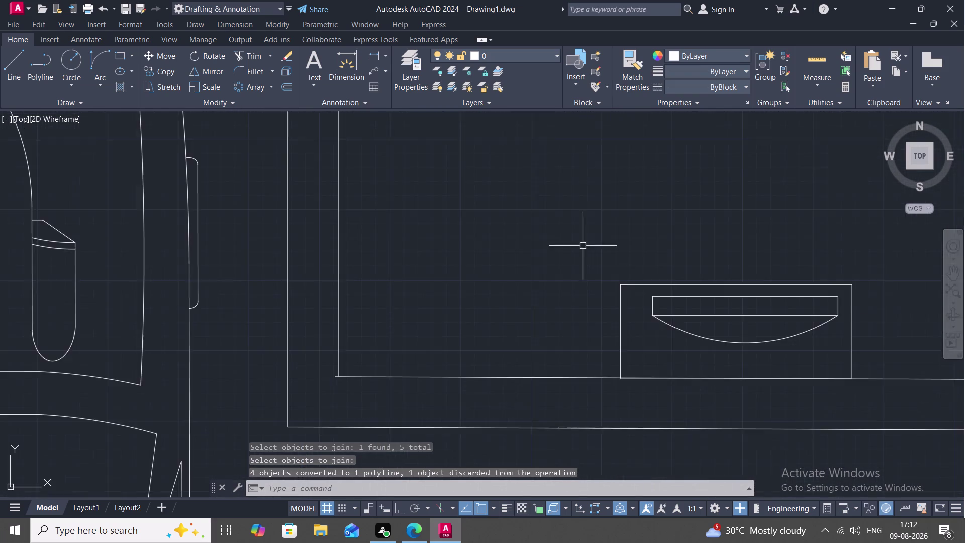
scroll(down, 3)
middle_drag(775, 362, 738, 342)
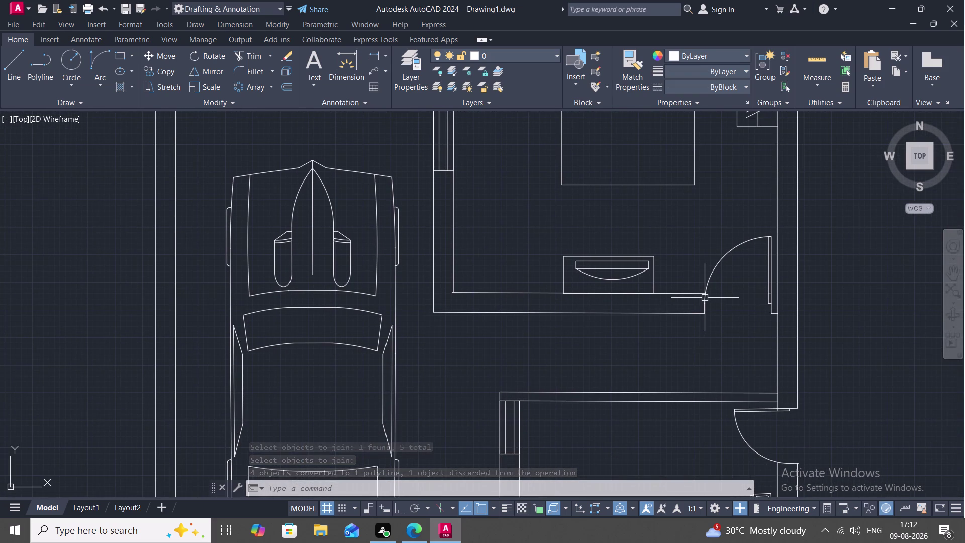
Try drawing lines at the bedroom door jamb, cancelling each attempt.
text(L)
key(space)
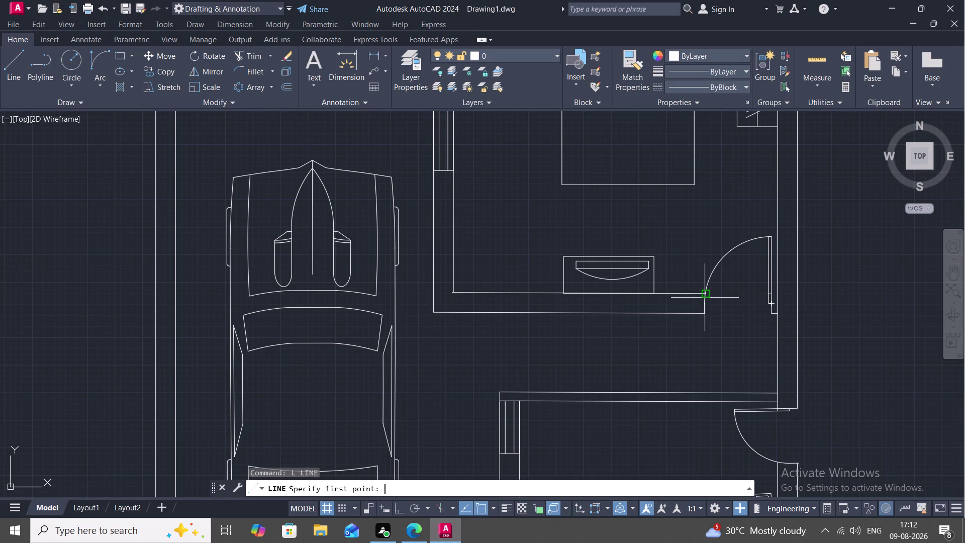
scroll(up, 3)
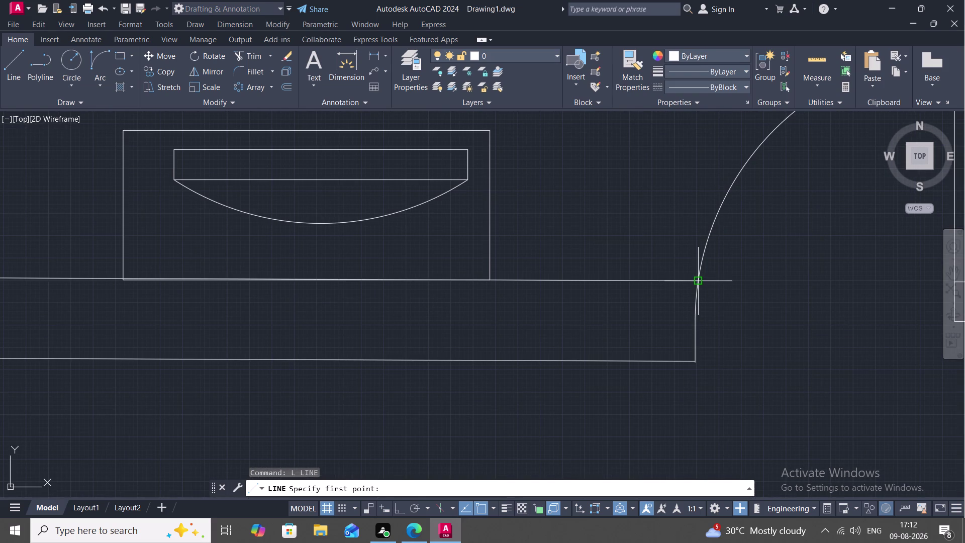
click(694, 283)
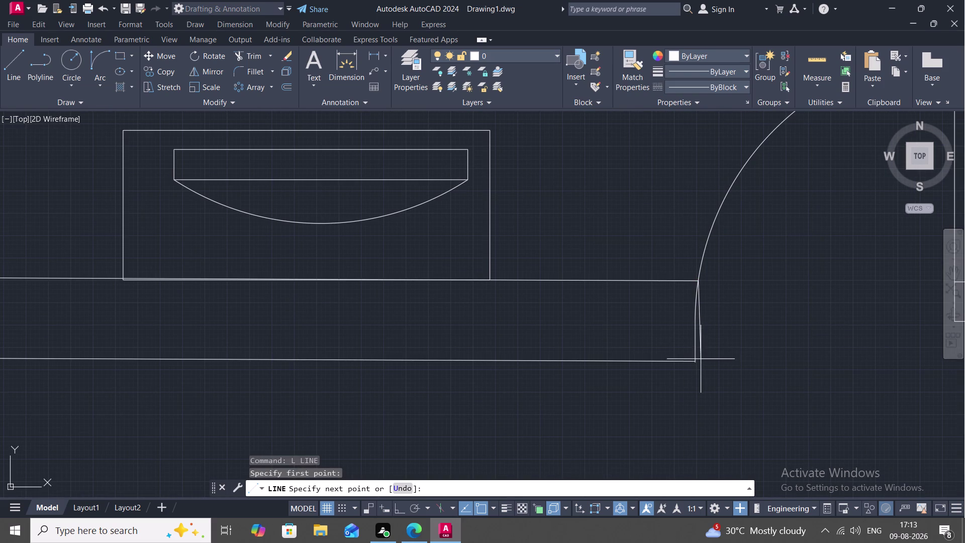
key(Escape)
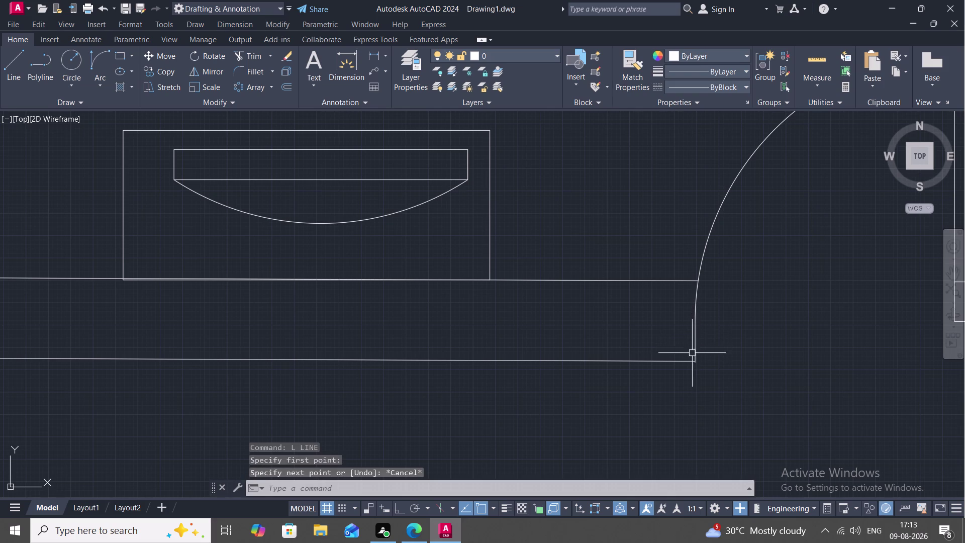
key(space)
click(690, 361)
click(694, 360)
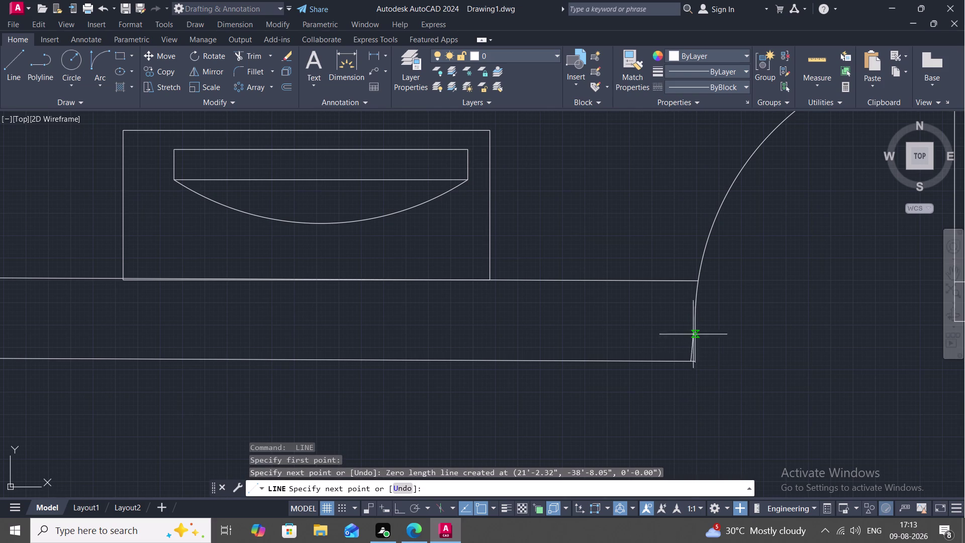
click(691, 282)
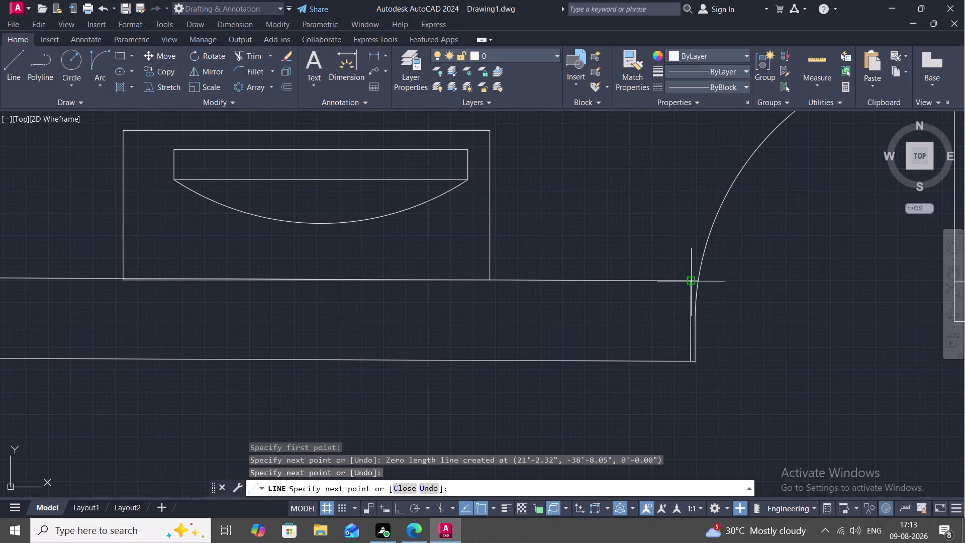
key(Escape)
Break the outer wall line at the door jamb corner.
text(BR)
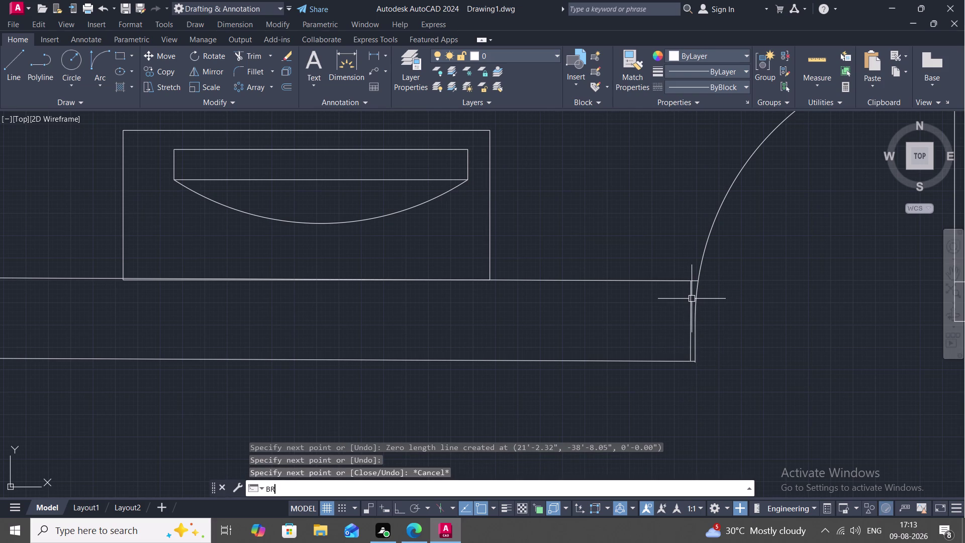
text(E)
key(space)
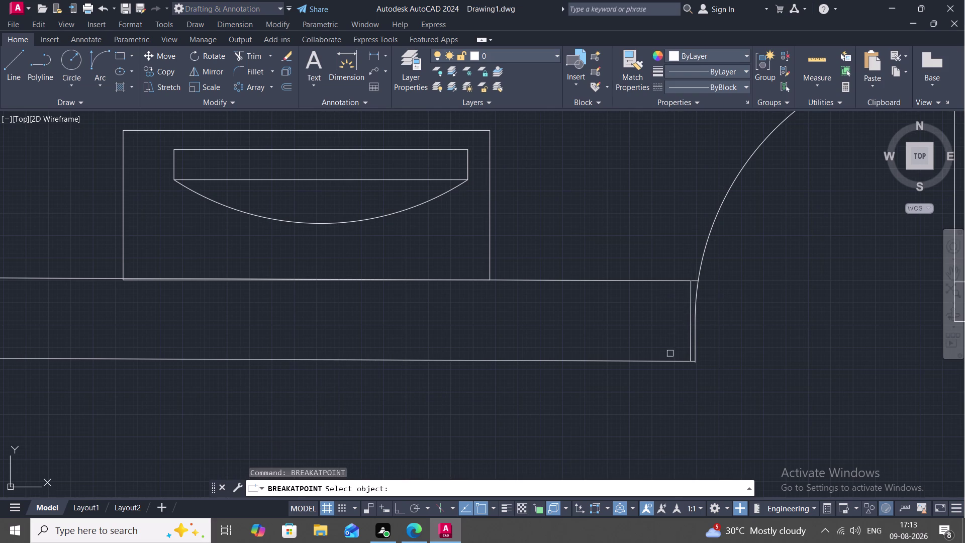
click(670, 361)
scroll(up, 3)
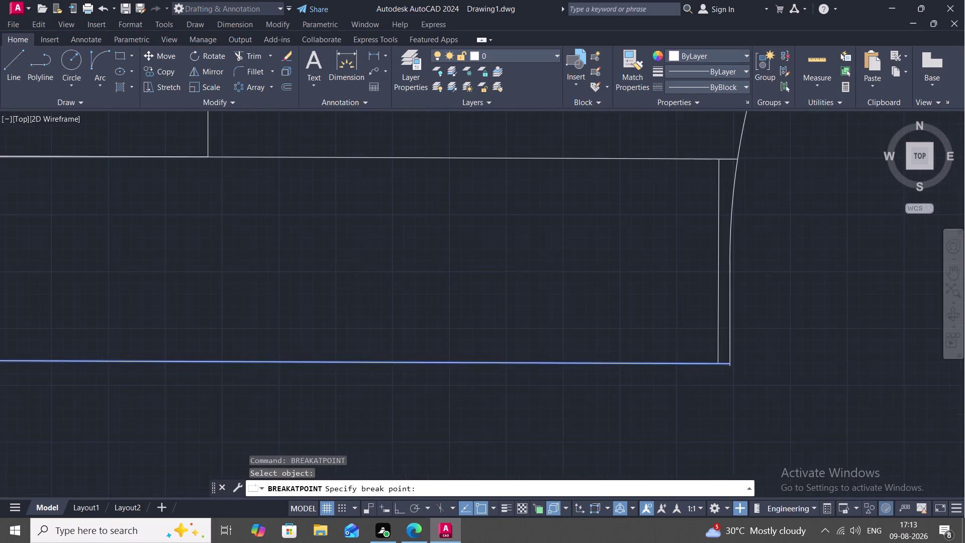
click(747, 364)
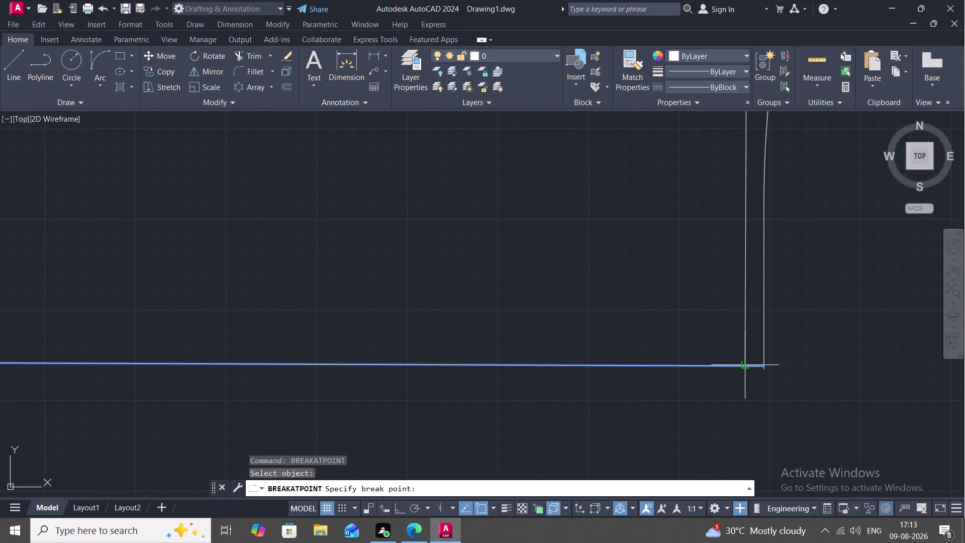
middle_drag(728, 344, 728, 382)
scroll(down, 3)
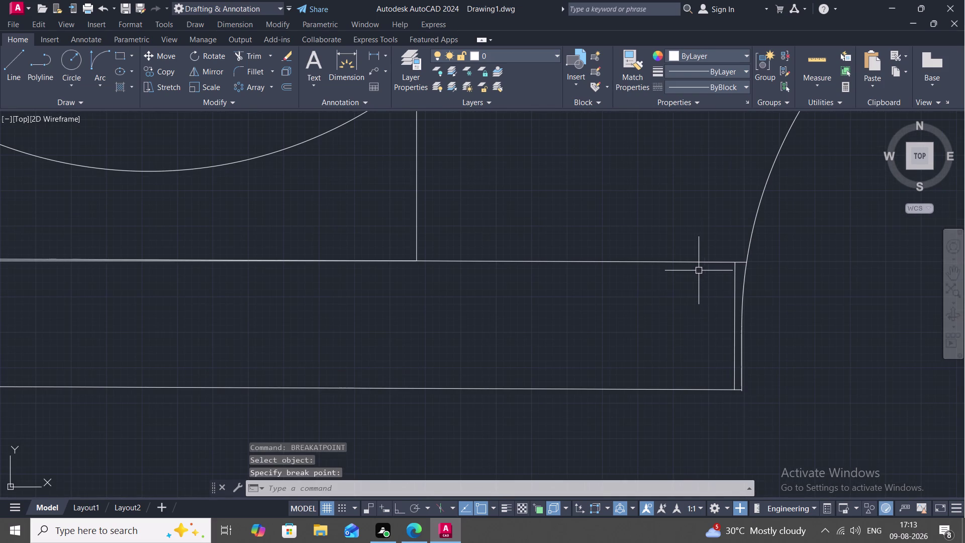
Break the inner wall line at the door jamb, then cancel.
key(space)
click(700, 263)
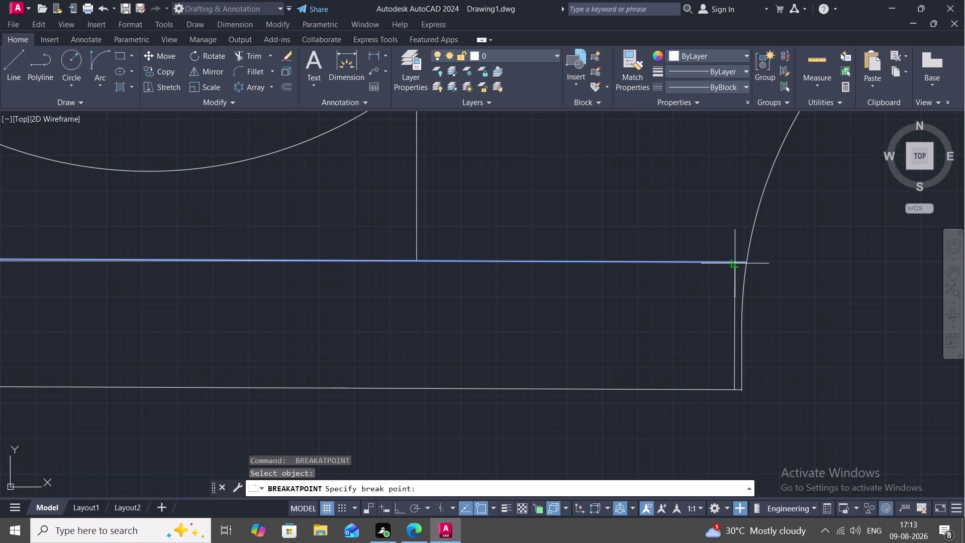
click(735, 264)
key(space)
click(715, 261)
click(733, 262)
scroll(down, 3)
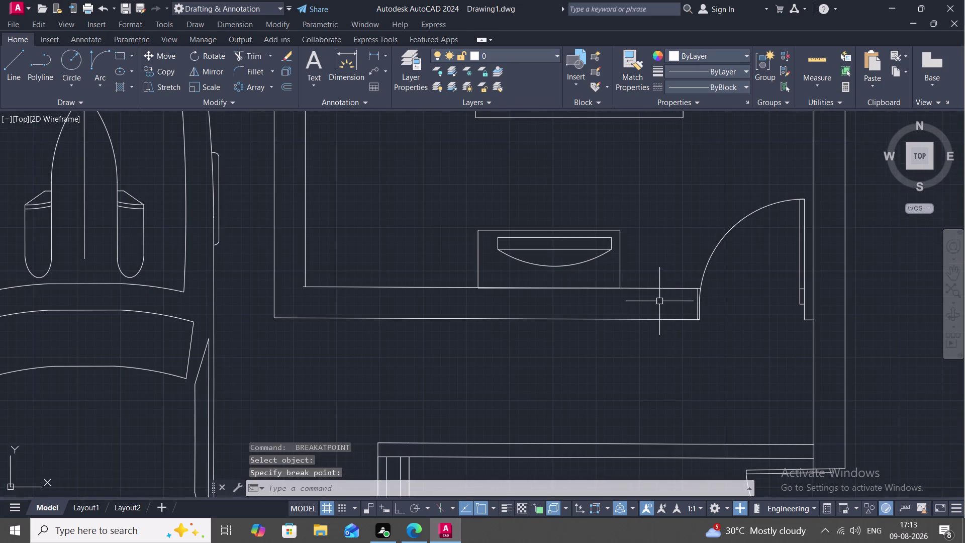
key(Escape)
Pan along the lower wall, then start and cancel a trim.
scroll(up, 3)
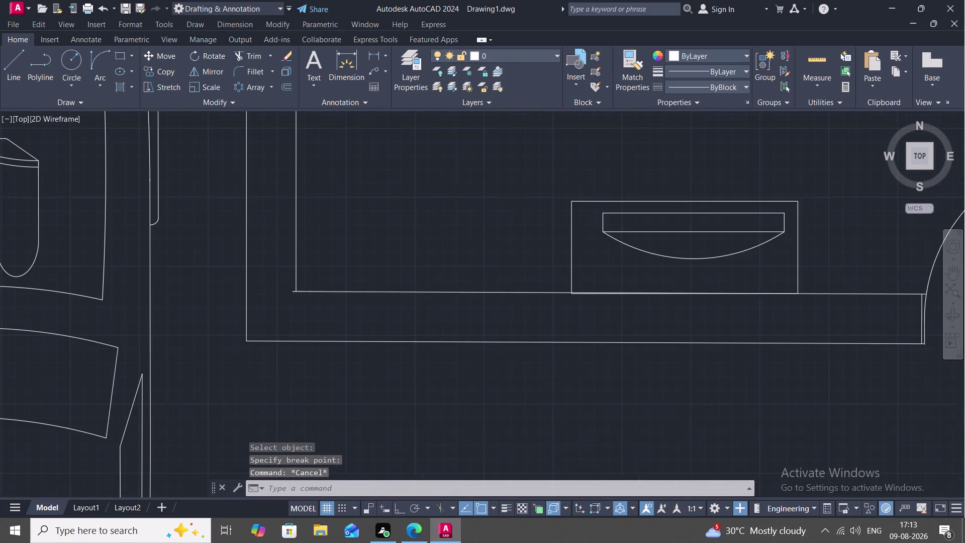
middle_drag(319, 279, 395, 299)
scroll(up, 3)
key(Escape)
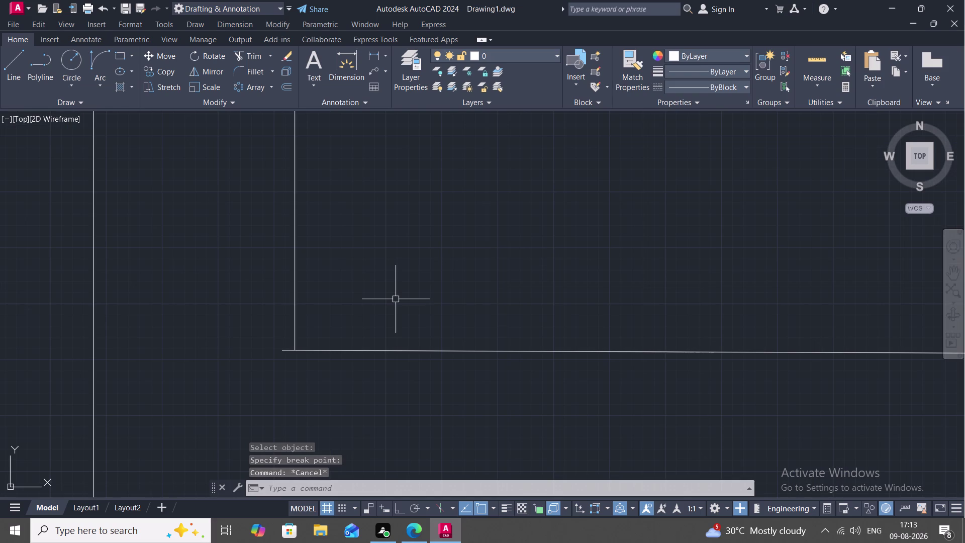
text(TR)
key(space)
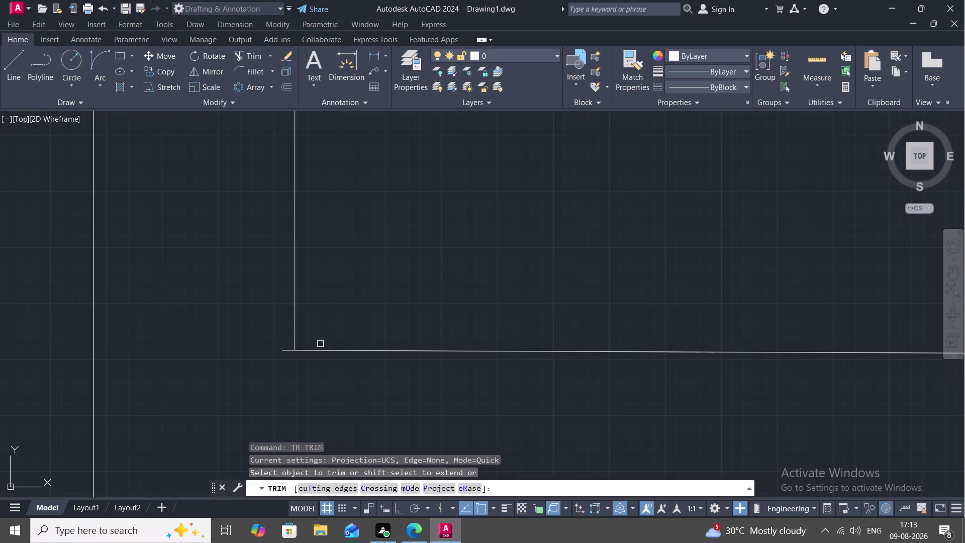
click(288, 350)
key(Escape)
scroll(down, 3)
key(Escape)
scroll(down, 3)
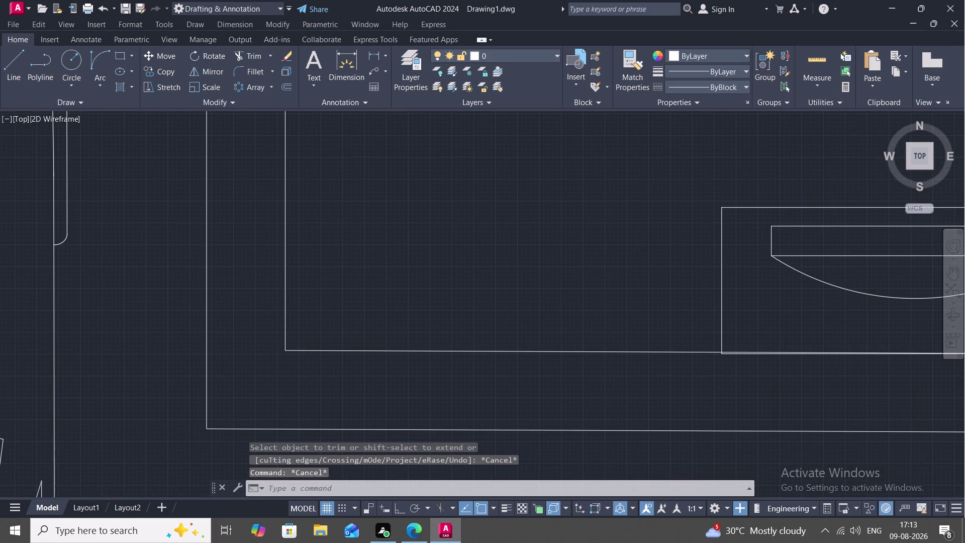
Hatch the bedroom's left and lower wall strips with ANSI31 diagonal lines.
text(H)
key(space)
scroll(down, 3)
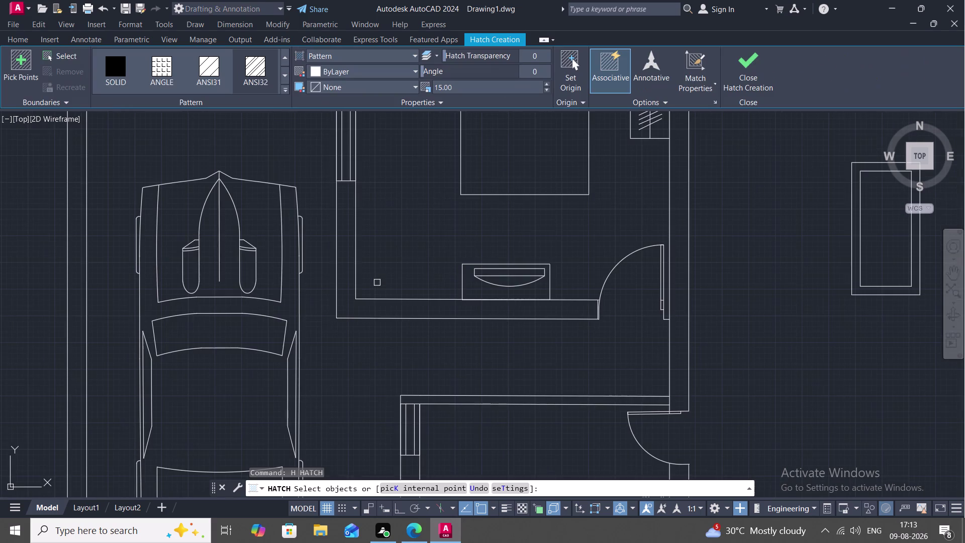
click(357, 269)
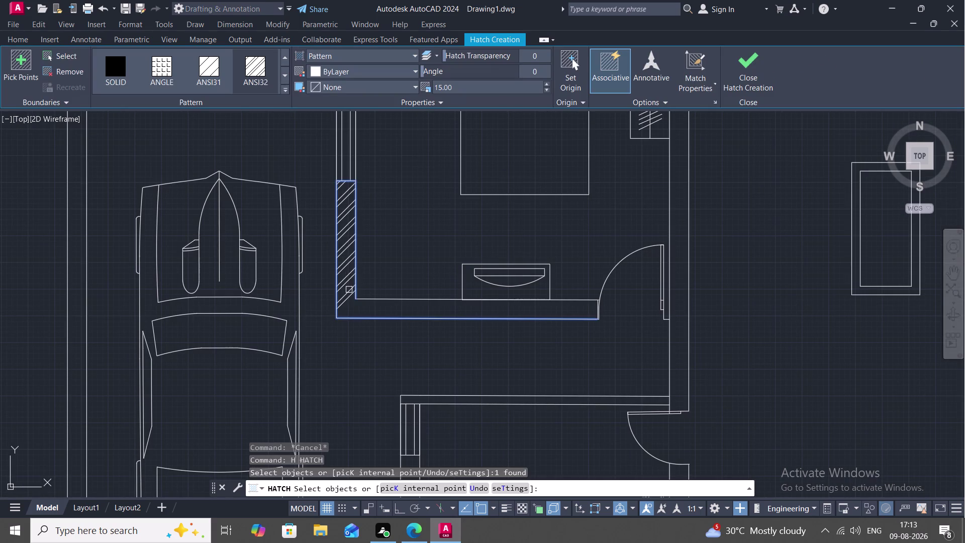
click(365, 298)
key(Escape)
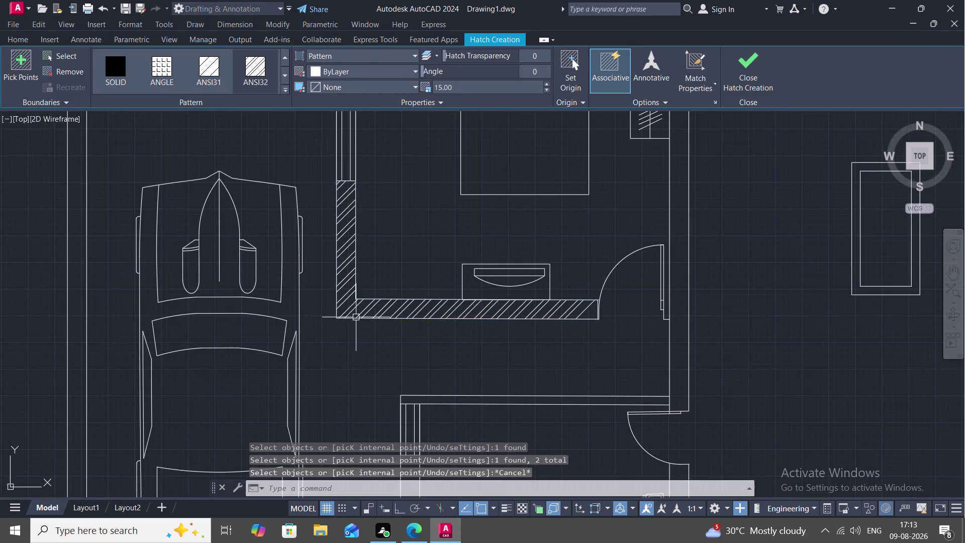
scroll(down, 3)
scroll(up, 3)
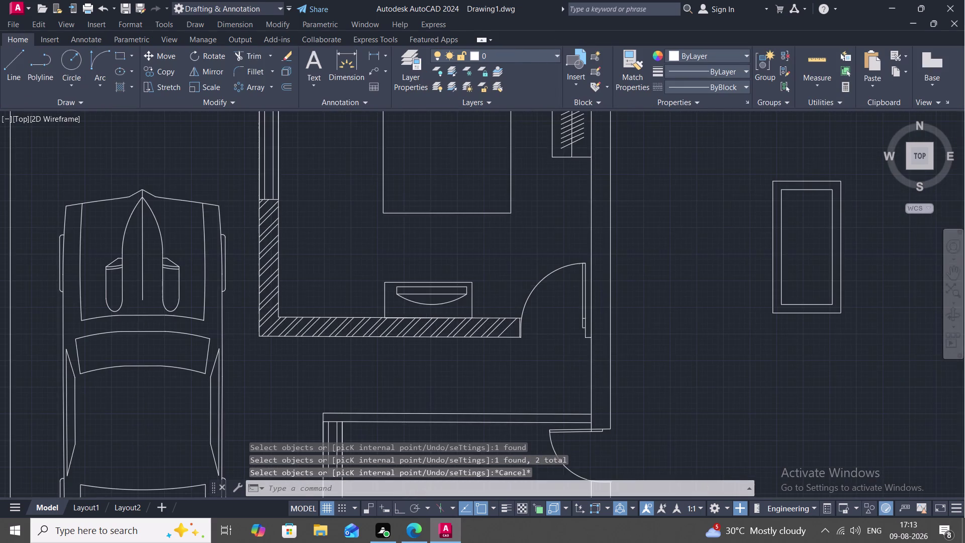
scroll(up, 3)
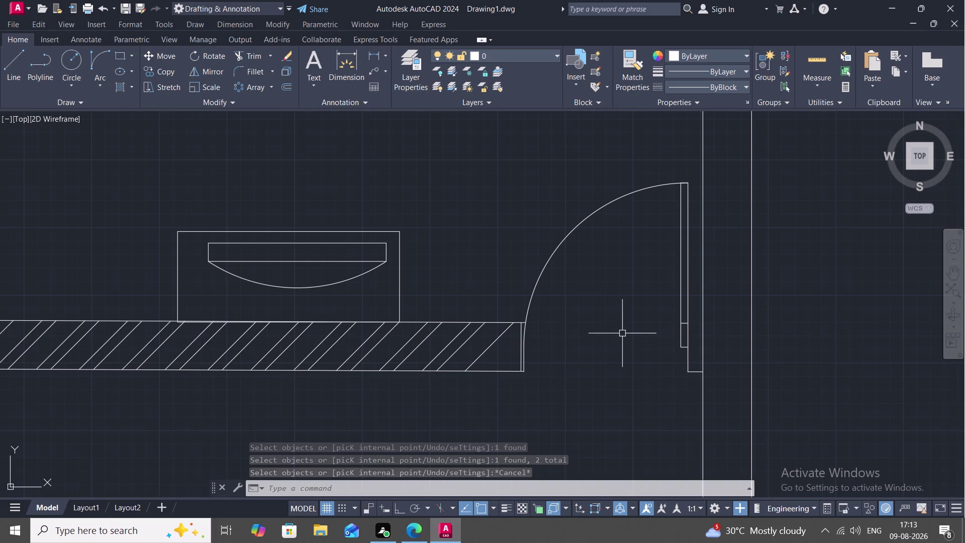
key(s)
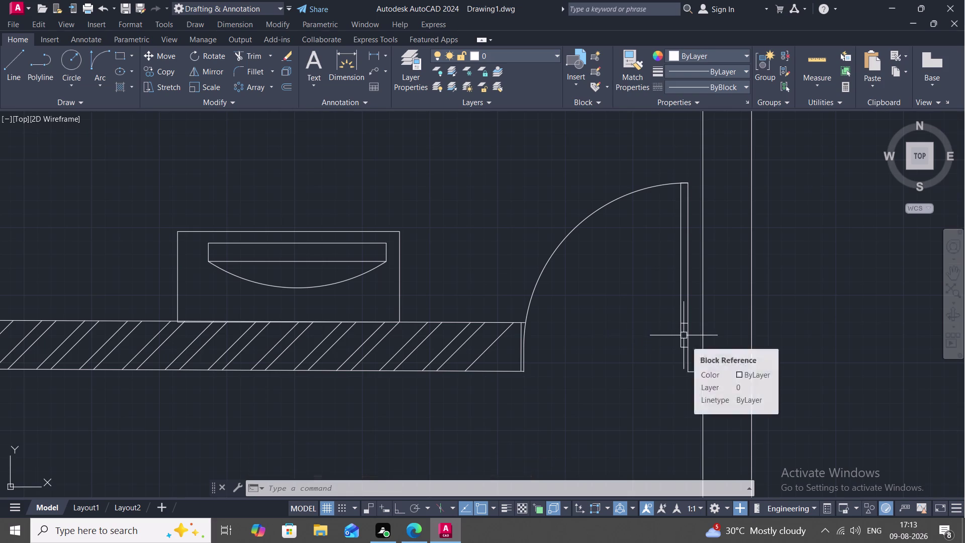
key(c)
key(space)
Scale the bedroom door block up from its base point to fill the opening.
click(679, 334)
right_click(679, 334)
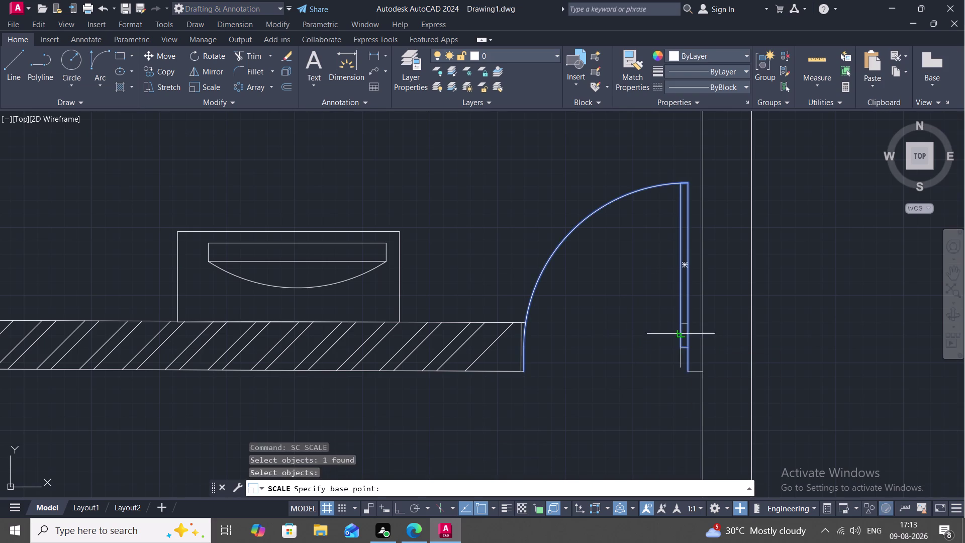
click(679, 334)
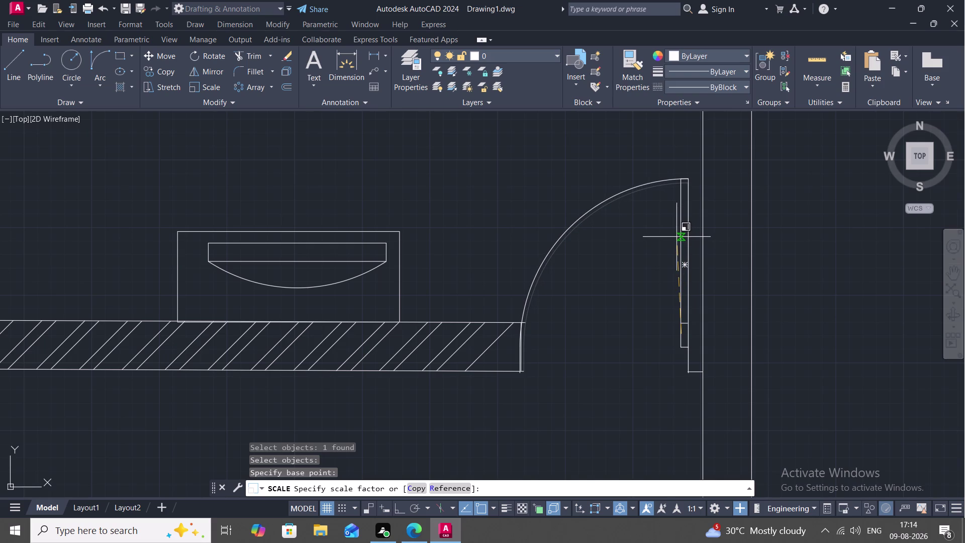
click(676, 237)
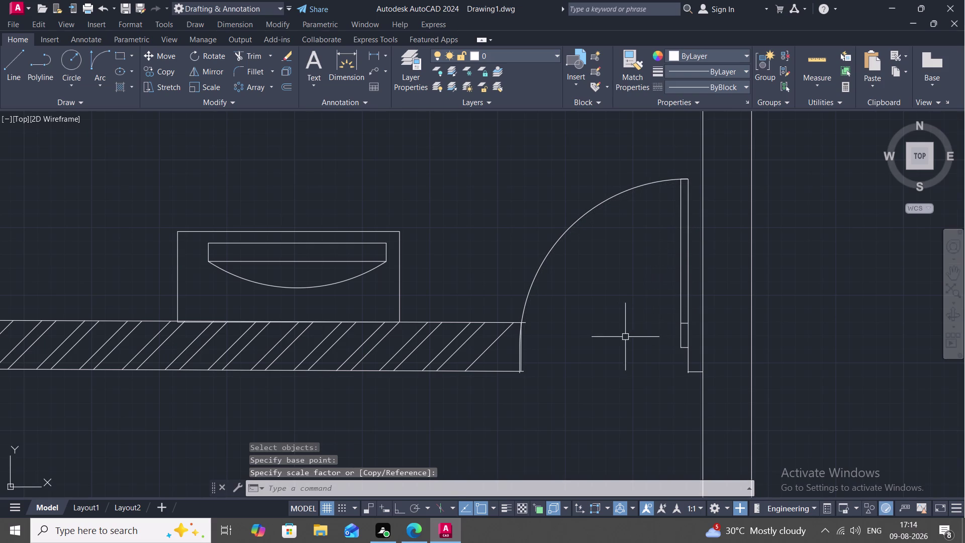
Try trimming the overlap, door arc end and overhanging line beside the door.
text(T)
text(R)
key(space)
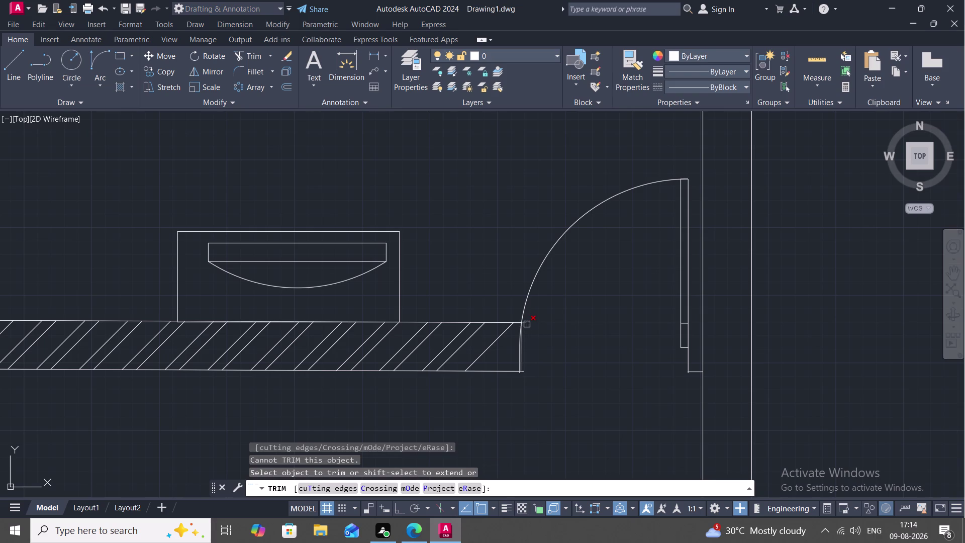
drag(527, 324, 526, 336)
scroll(up, 3)
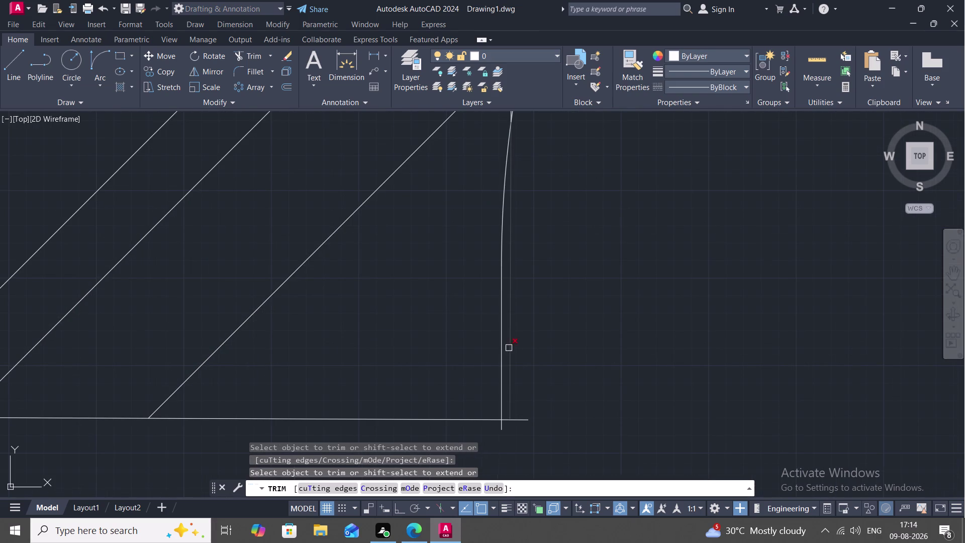
click(509, 348)
drag(513, 420, 517, 422)
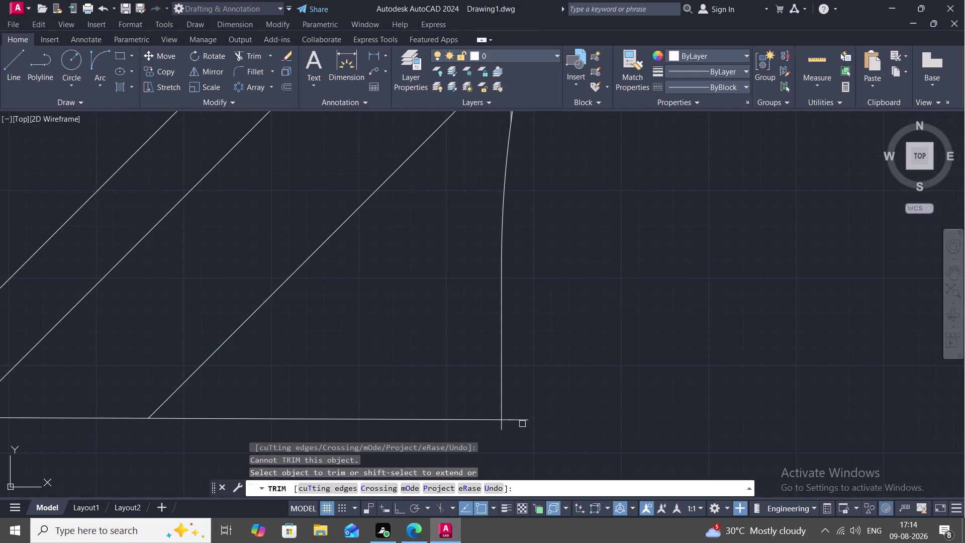
click(519, 422)
click(507, 419)
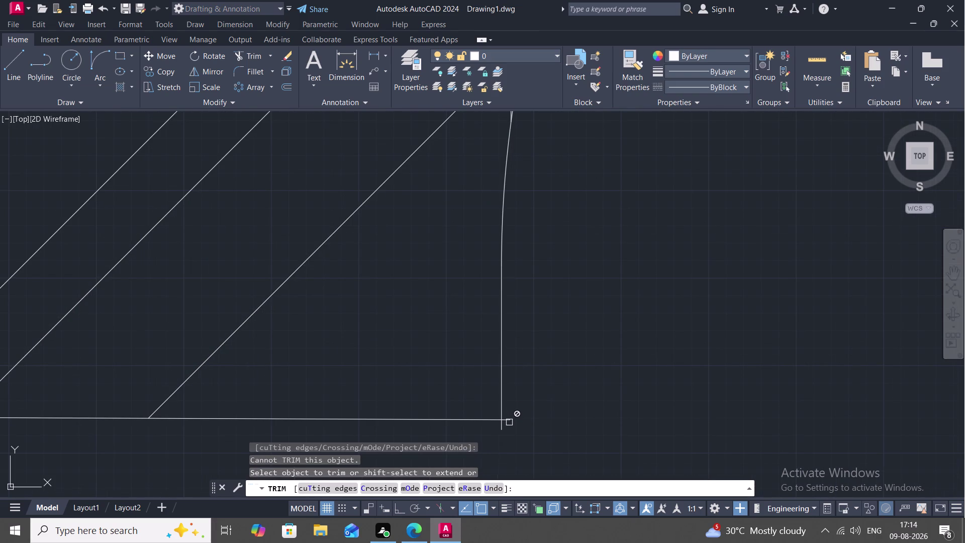
click(509, 422)
Retry trimming the wall corner overhang, then cancel and view the whole plan.
scroll(up, 3)
click(495, 413)
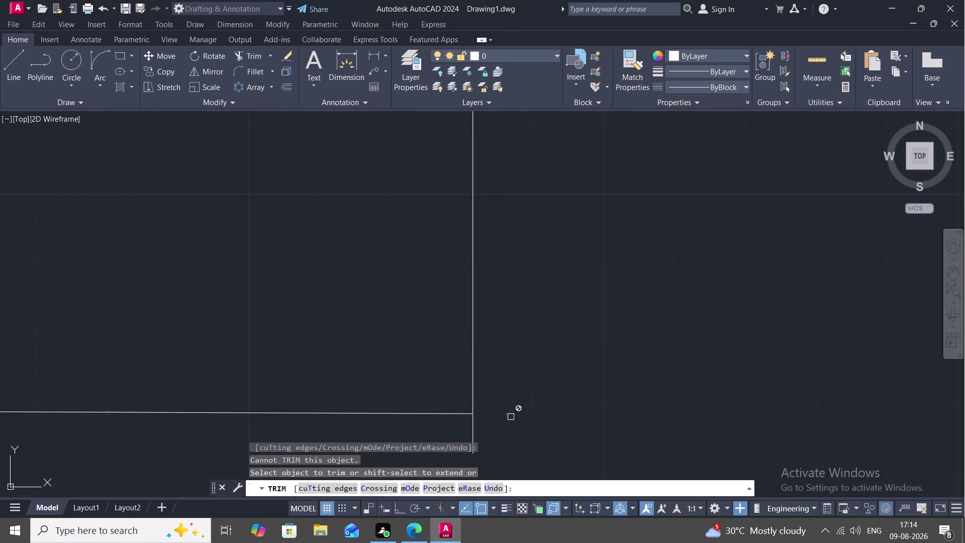
click(509, 415)
scroll(down, 3)
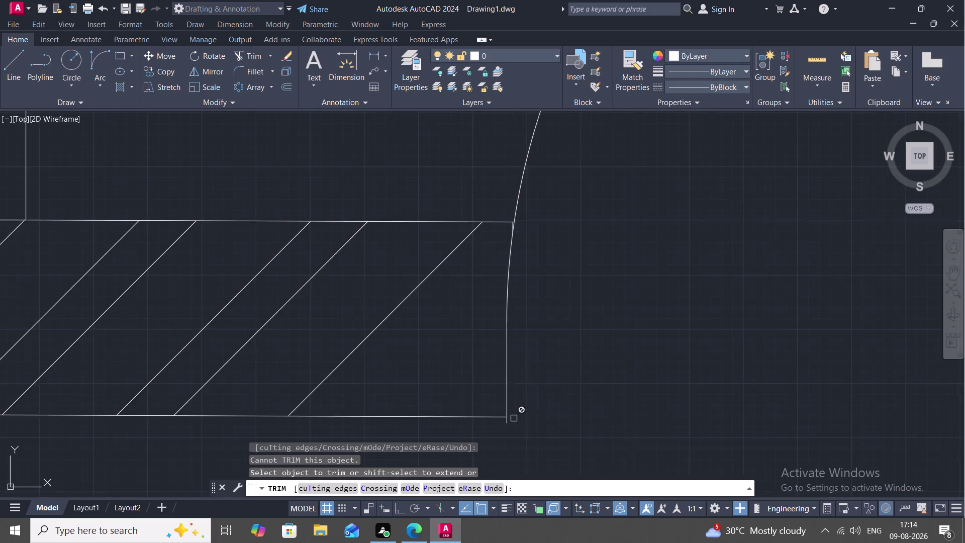
scroll(down, 3)
key(Escape)
scroll(down, 3)
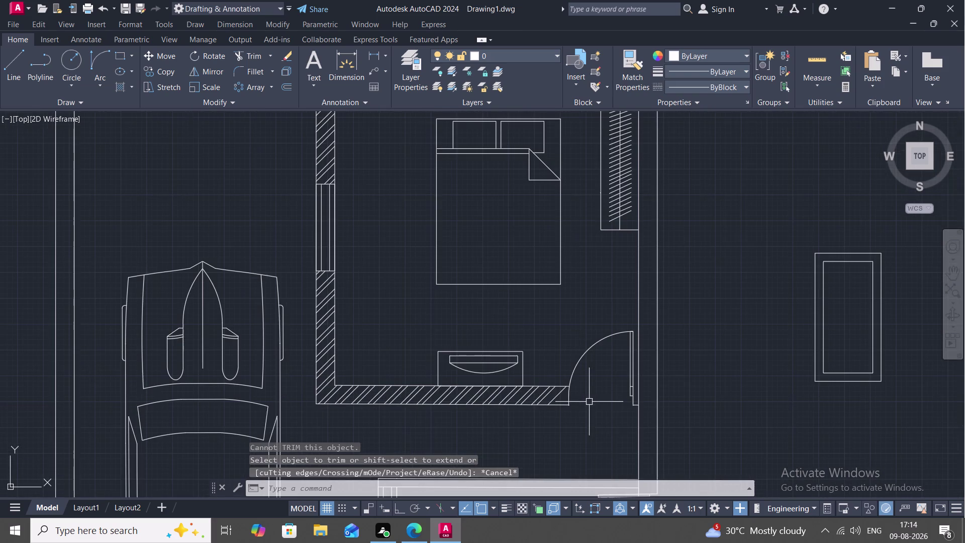
middle_drag(591, 403, 558, 368)
scroll(down, 3)
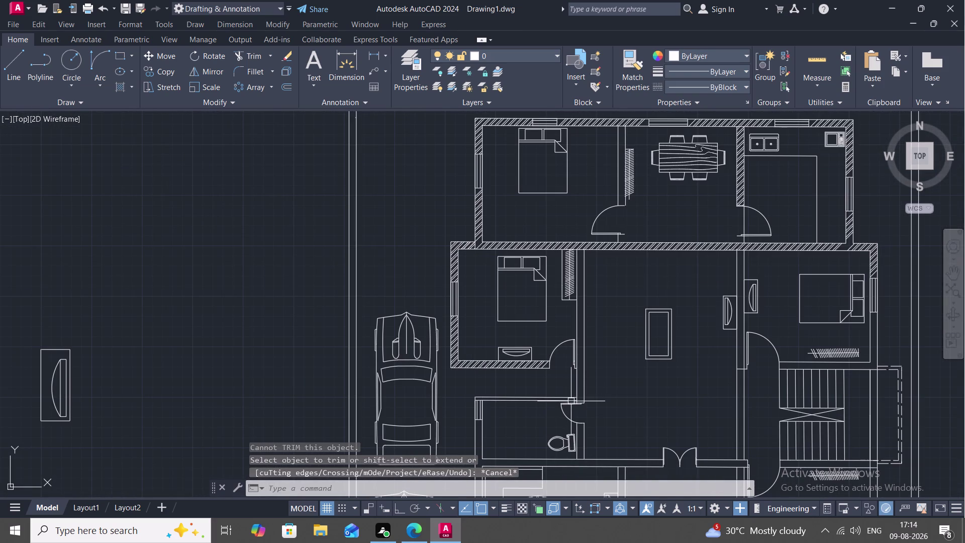
Draw the partition's first edge from the wall line beside the bedroom door.
scroll(up, 3)
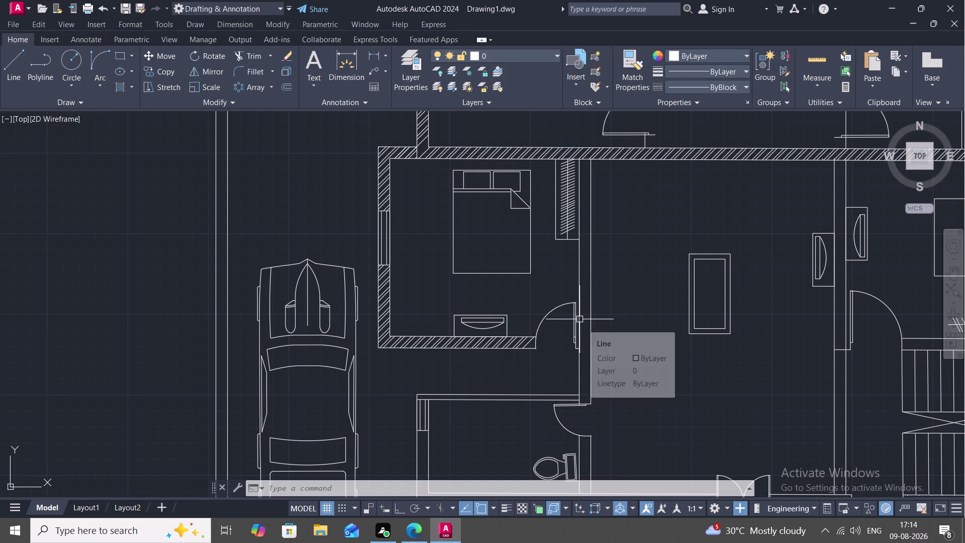
text(L)
key(space)
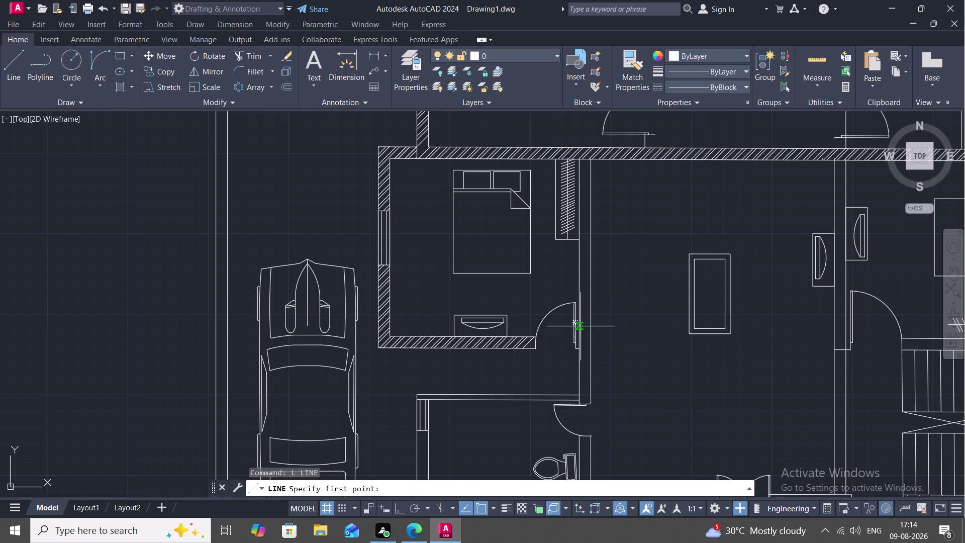
scroll(up, 3)
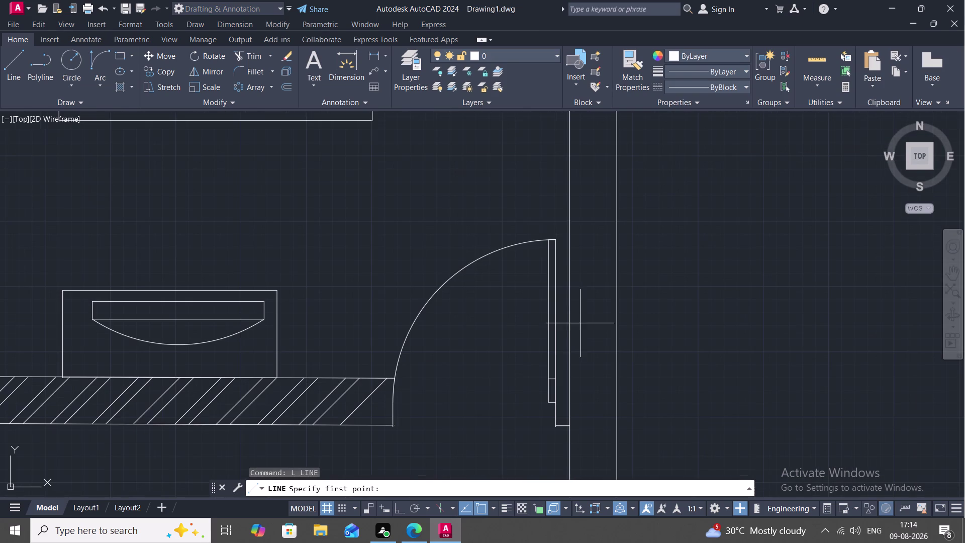
click(569, 317)
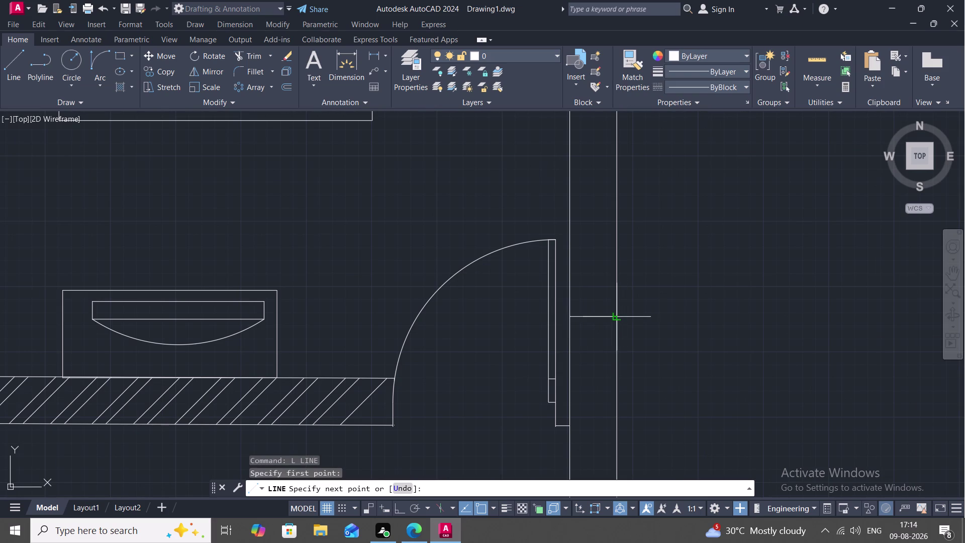
click(618, 317)
Run the partition outline down to the bathroom wall and back up to the door.
middle_drag(603, 367, 627, 203)
scroll(down, 3)
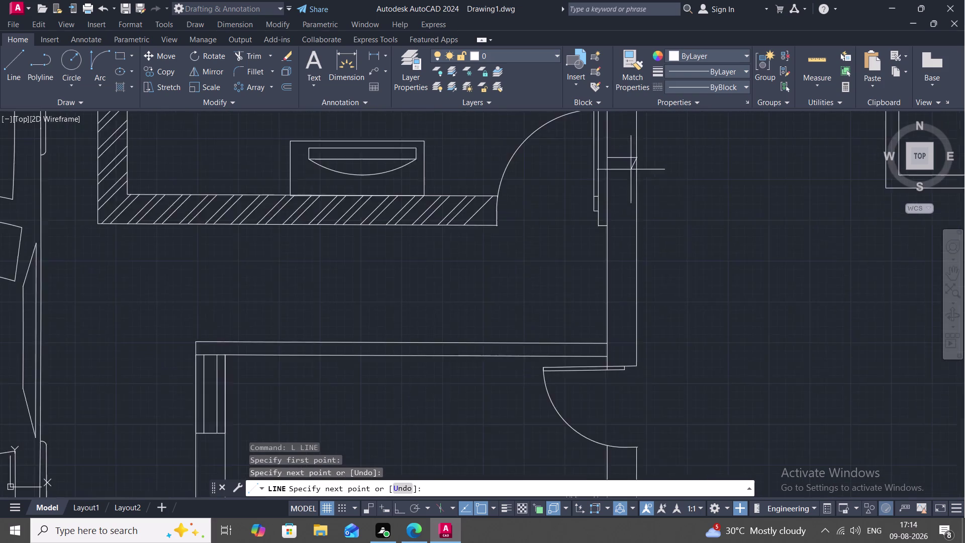
scroll(down, 3)
click(611, 300)
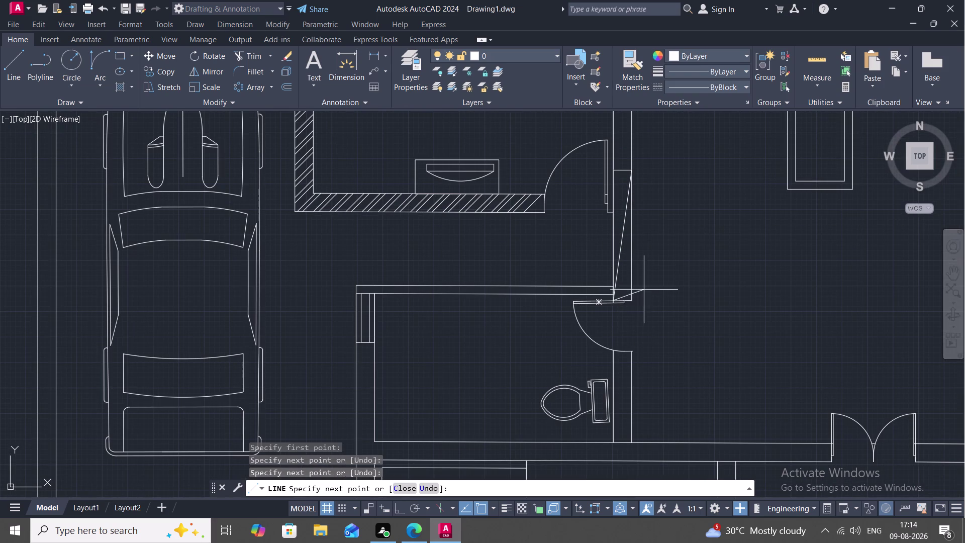
click(631, 299)
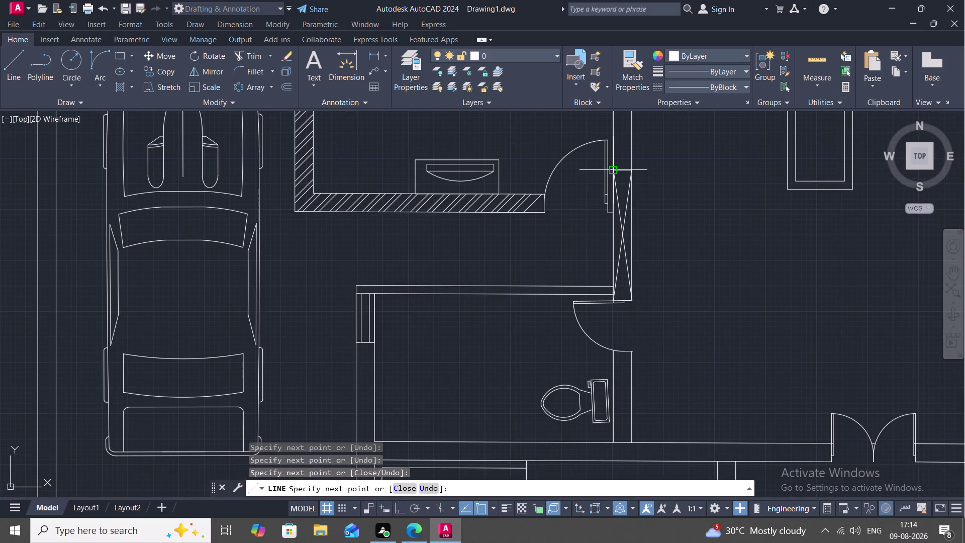
click(616, 168)
key(Escape)
middle_drag(672, 159, 669, 224)
scroll(down, 3)
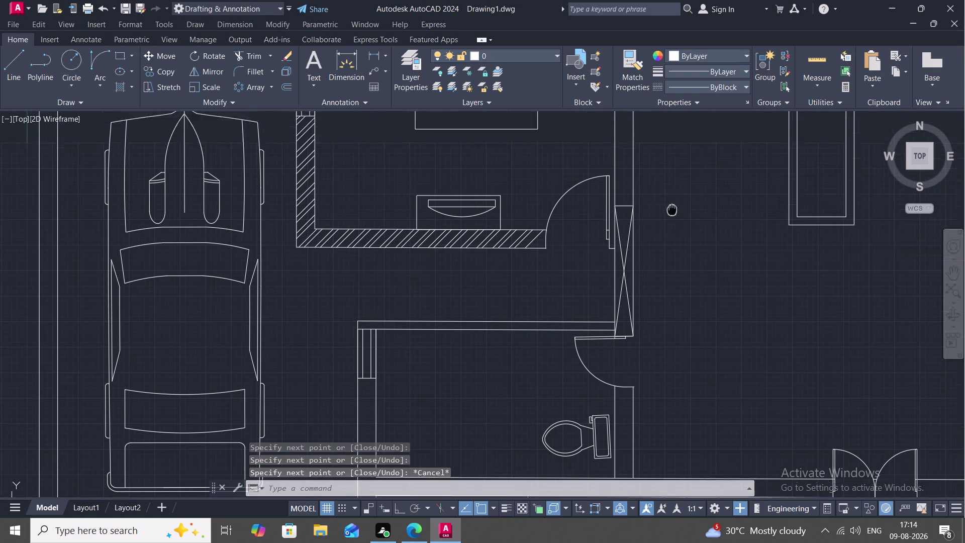
scroll(down, 3)
middle_drag(656, 226, 638, 258)
scroll(up, 3)
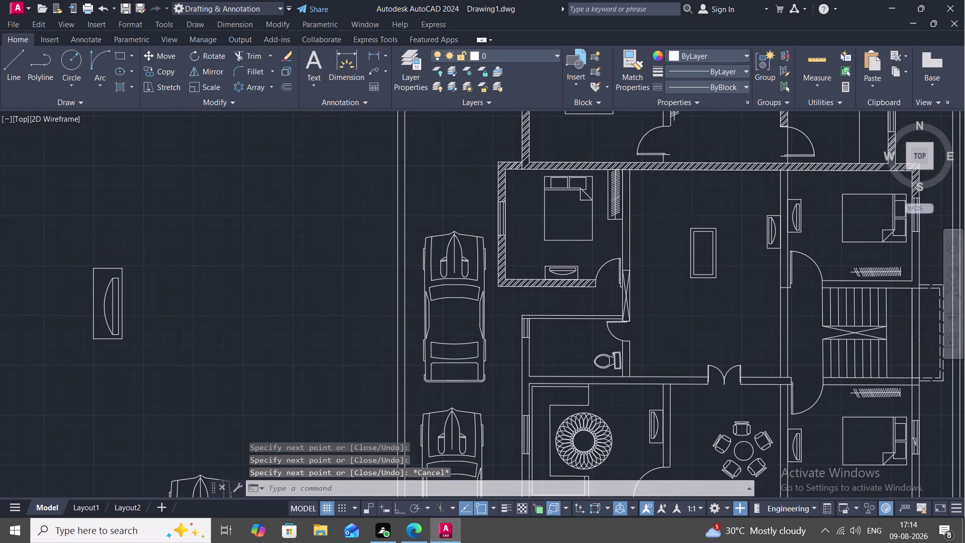
scroll(up, 3)
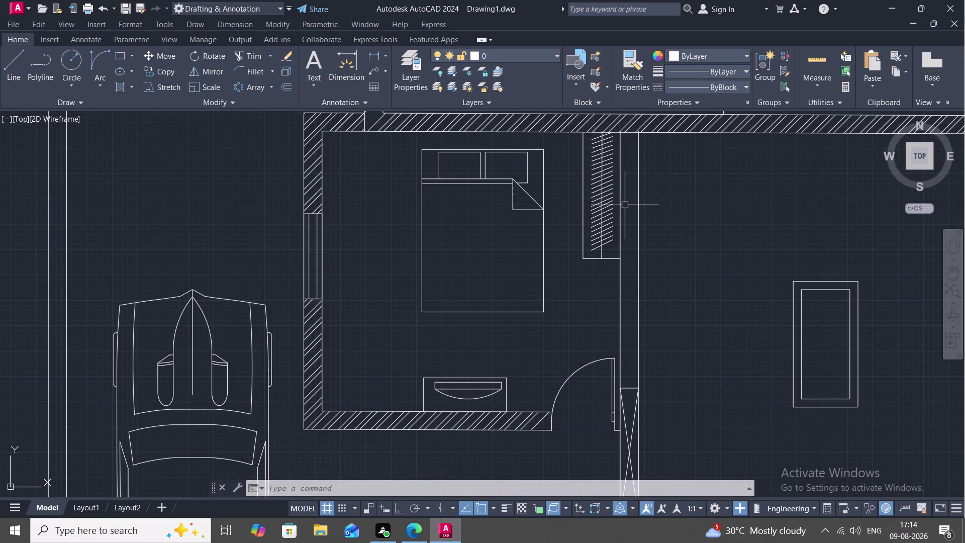
Break both vertical partition lines with BREAKATPOINT at points level with the door.
key(j)
key(space)
key(Escape)
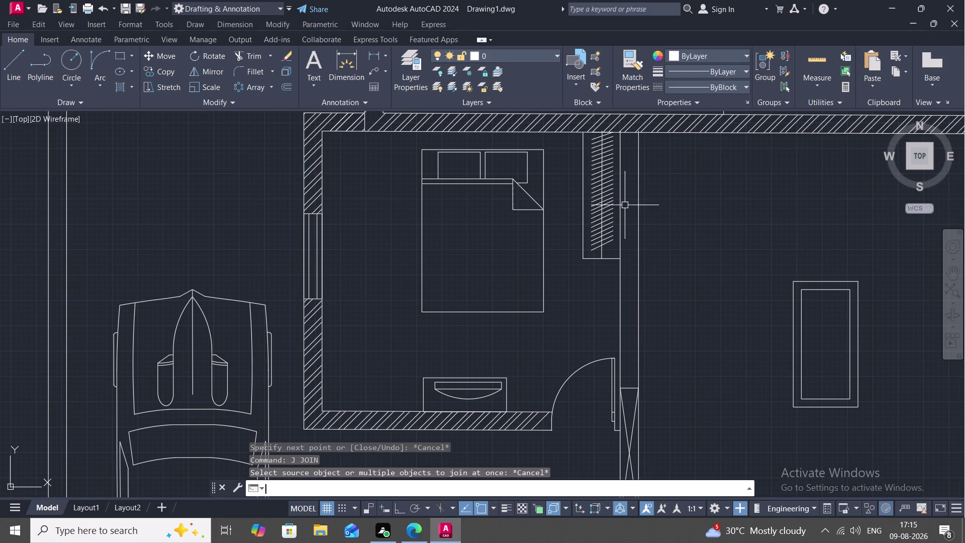
text(BRE)
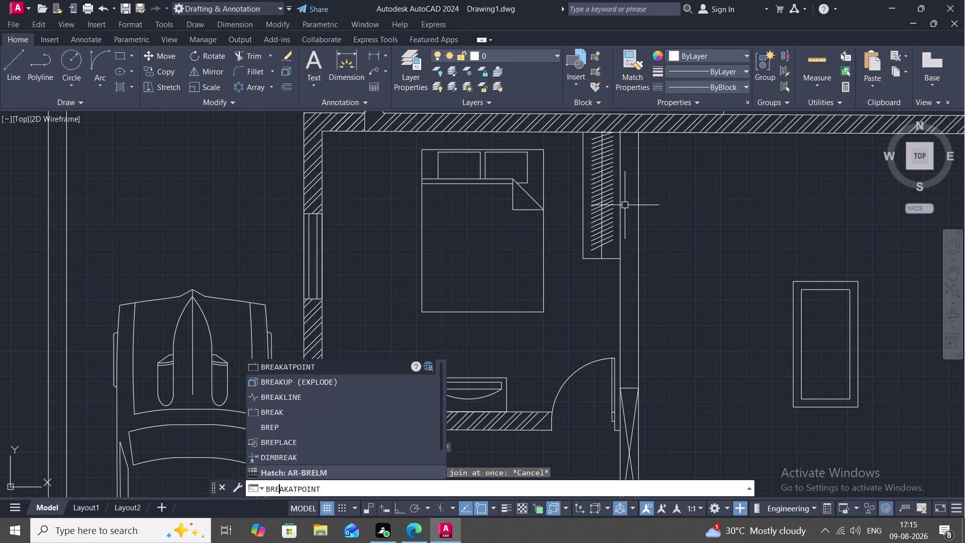
text(A)
key(space)
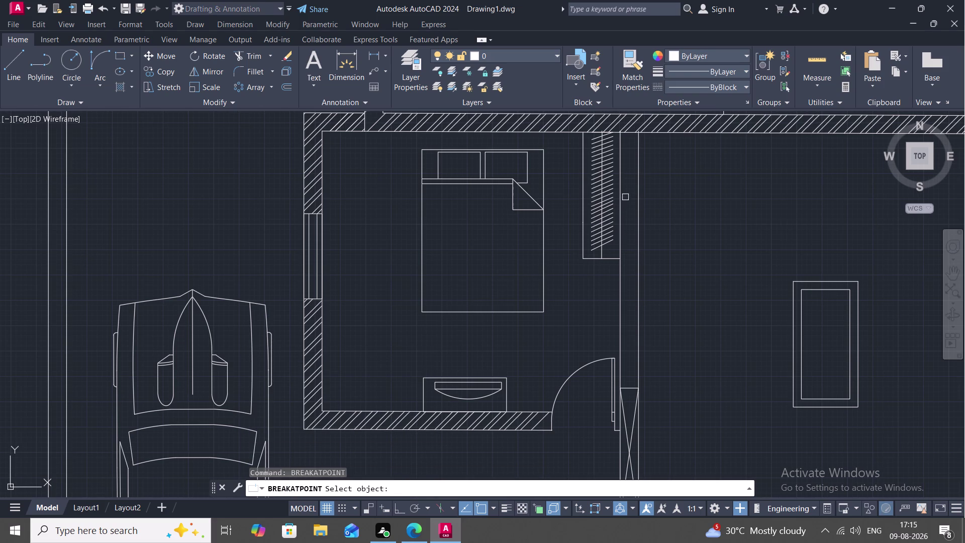
click(622, 195)
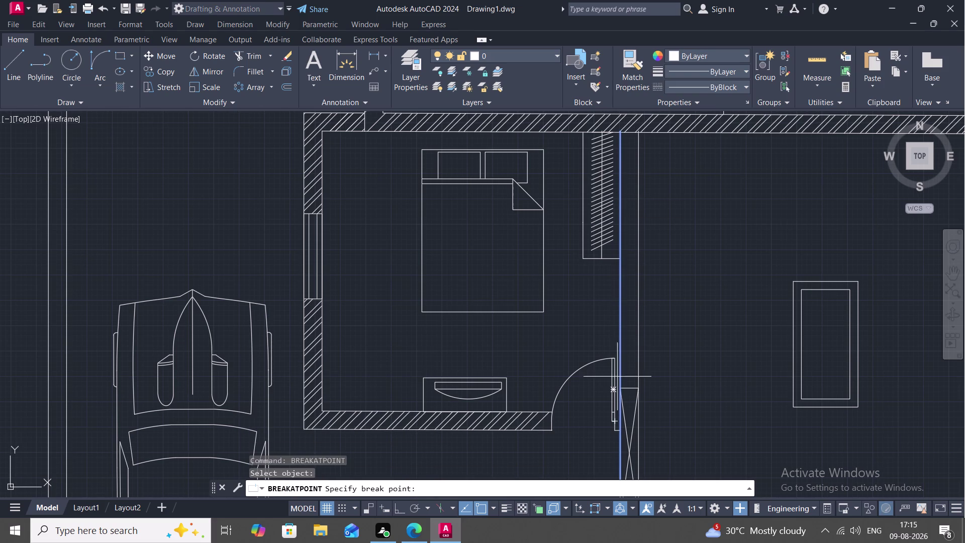
click(619, 385)
key(space)
click(639, 361)
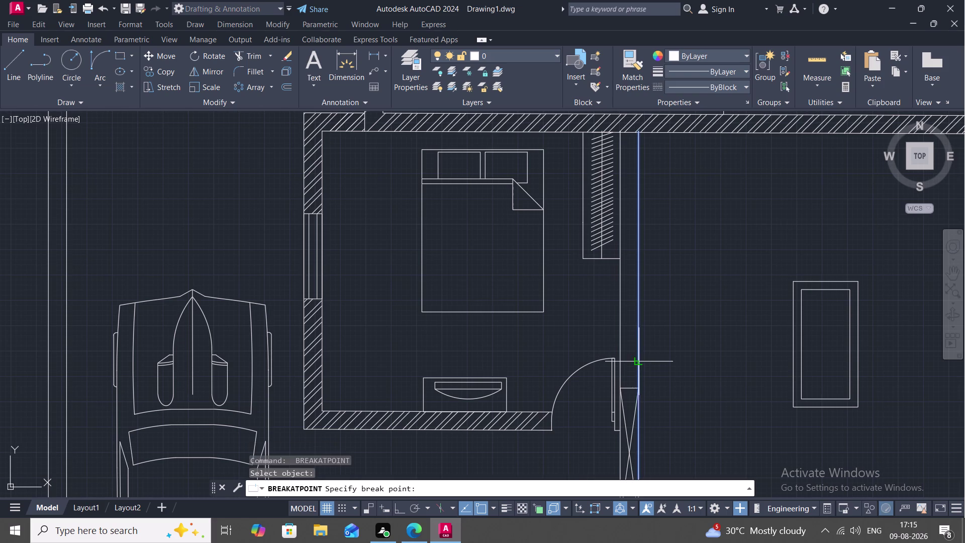
click(638, 385)
Break the top wall's inner line at the corner where the partition meets it.
key(space)
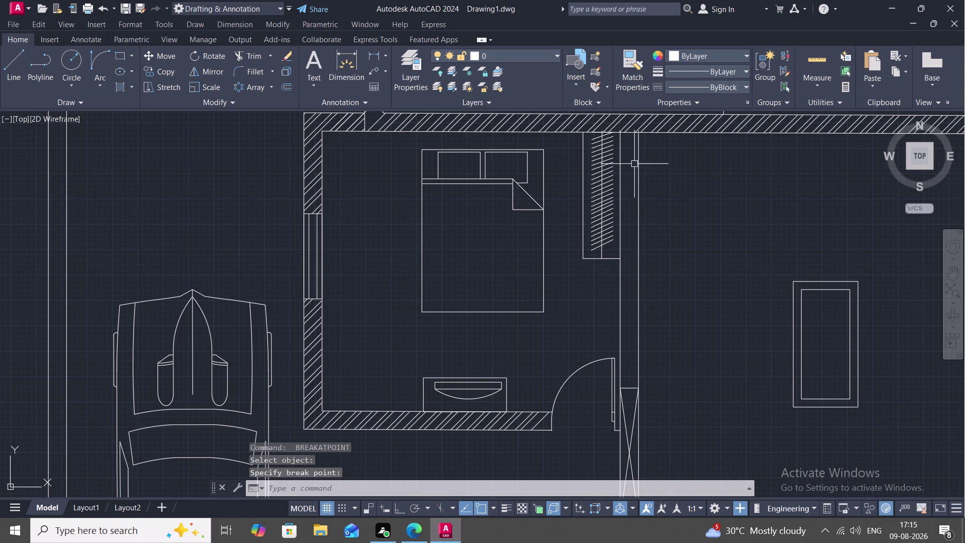
click(633, 133)
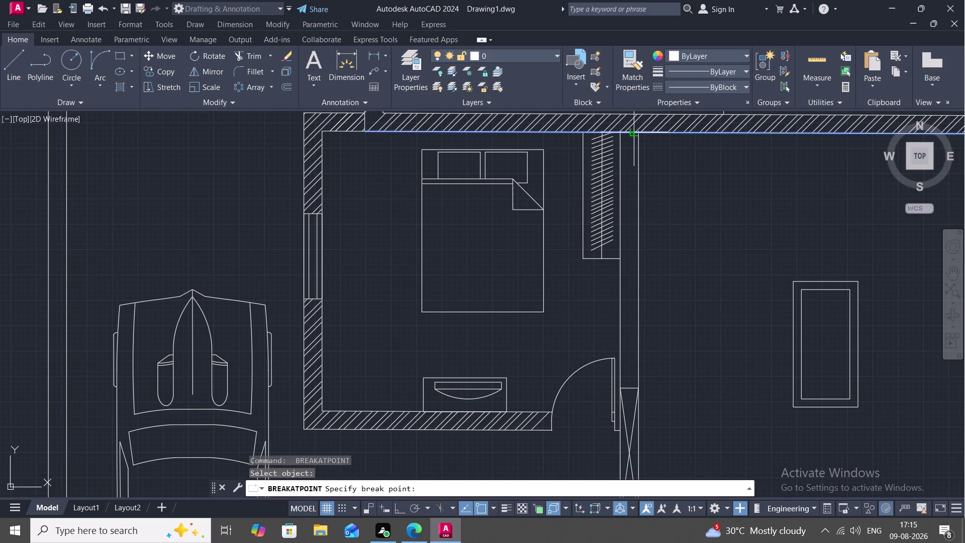
click(640, 135)
click(632, 134)
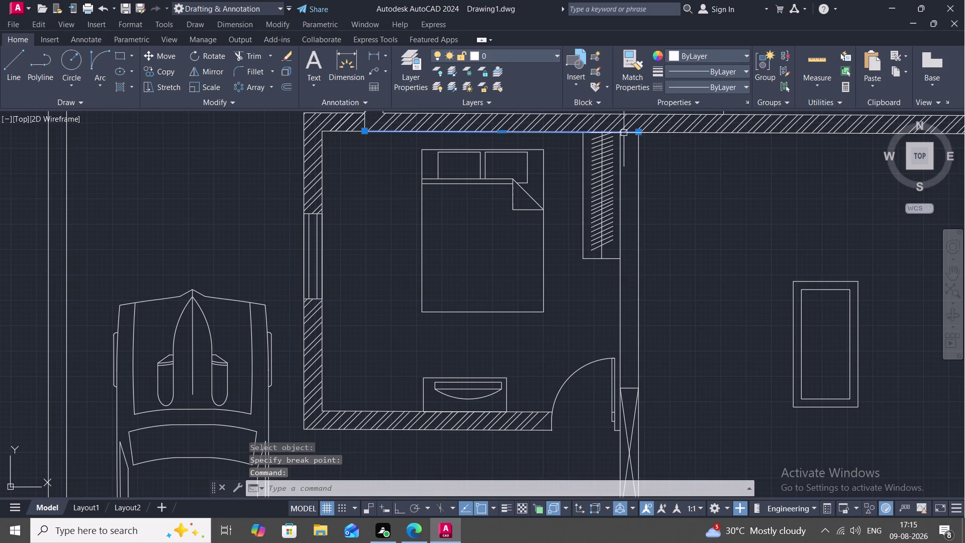
scroll(up, 3)
key(Escape)
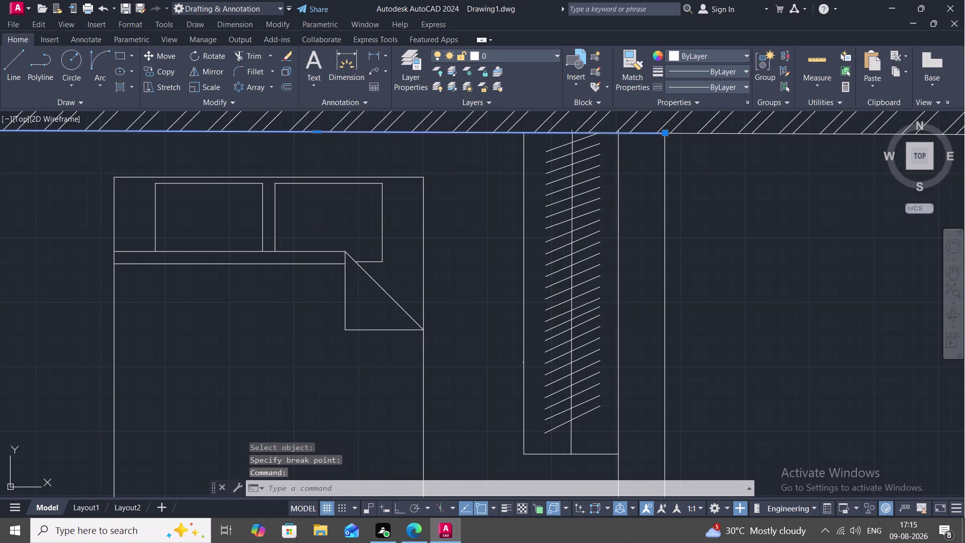
key(space)
click(633, 133)
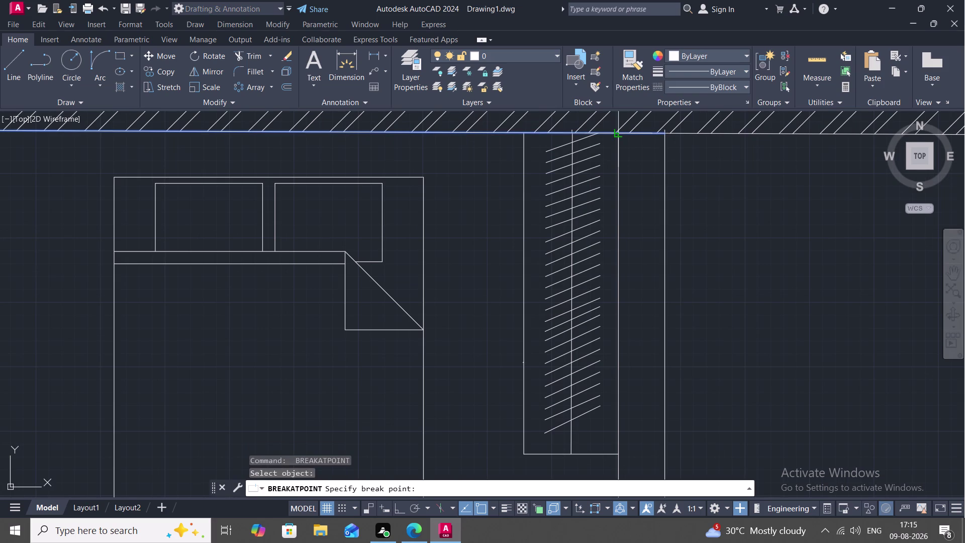
click(618, 133)
scroll(down, 3)
middle_drag(724, 257, 619, 146)
scroll(down, 3)
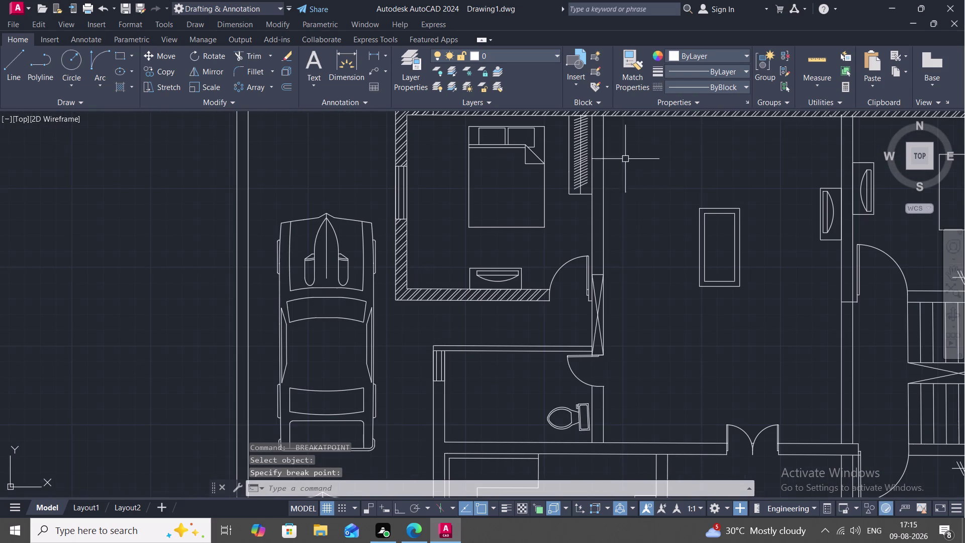
middle_drag(764, 185, 679, 250)
scroll(down, 3)
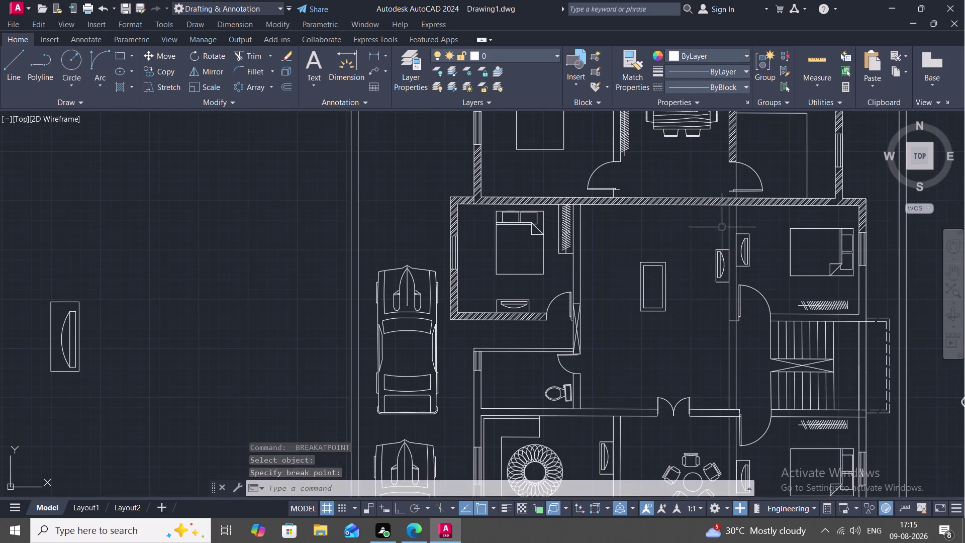
Inspect the right-hand partition line and the top wall's inner line at their junction.
key(space)
click(728, 223)
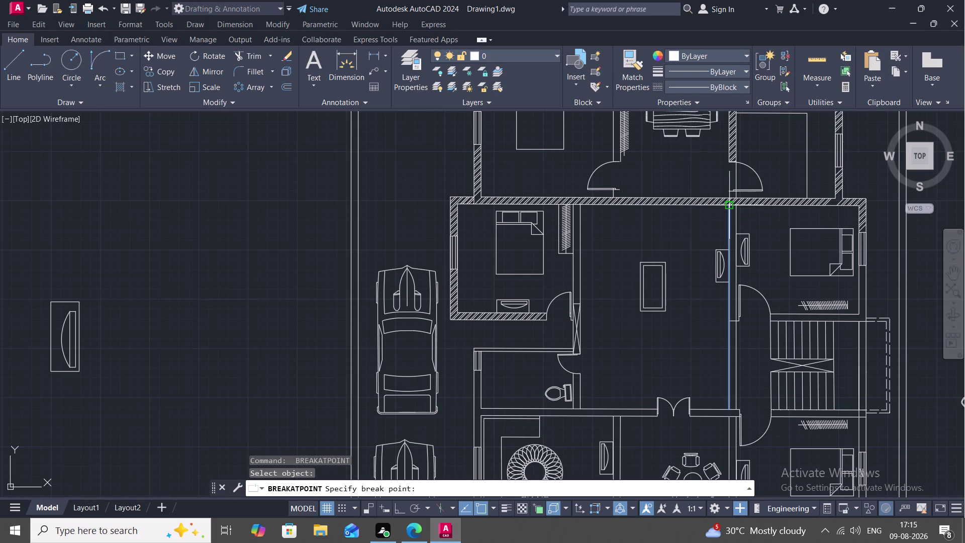
scroll(up, 3)
key(Escape)
click(734, 205)
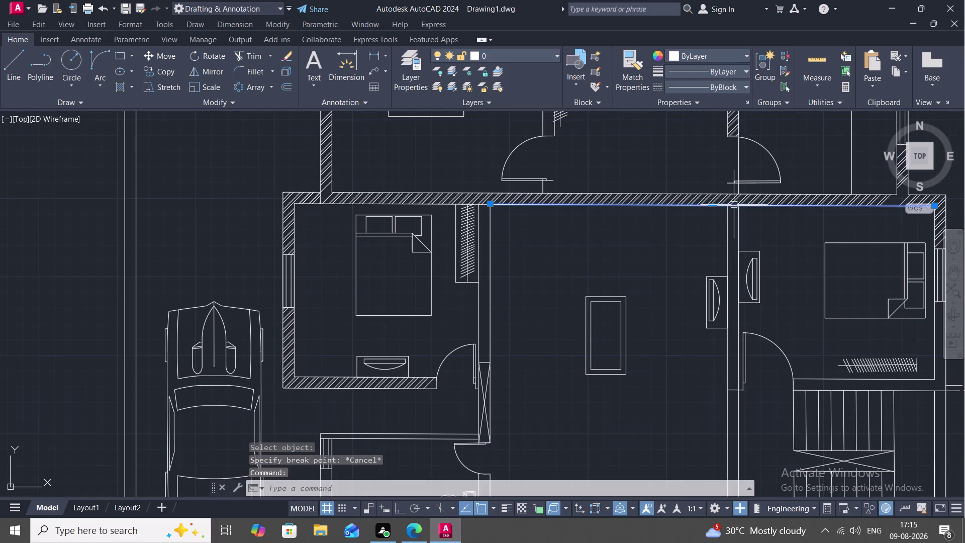
scroll(up, 3)
key(Escape)
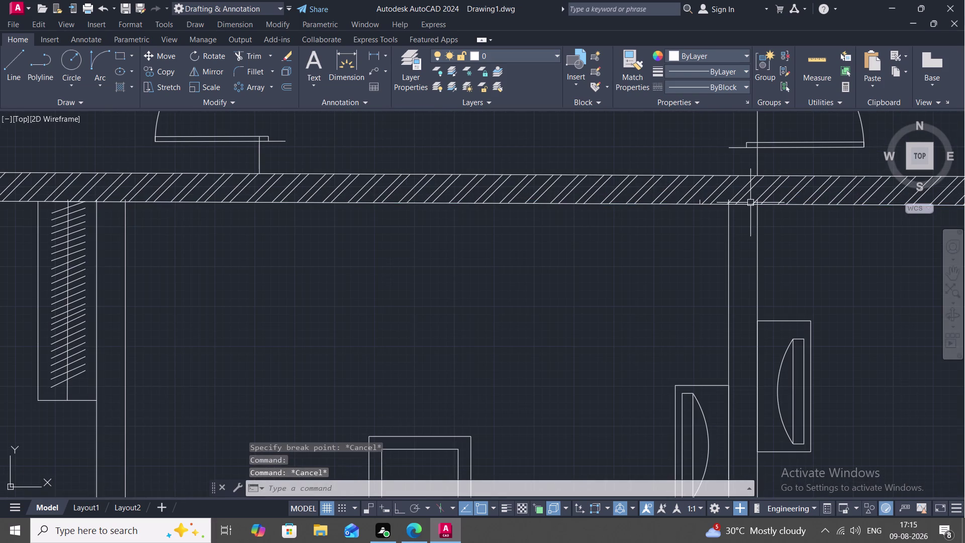
click(746, 204)
key(Escape)
Break the line at the right-hand wall junction, viewing the hall and staircase area.
key(space)
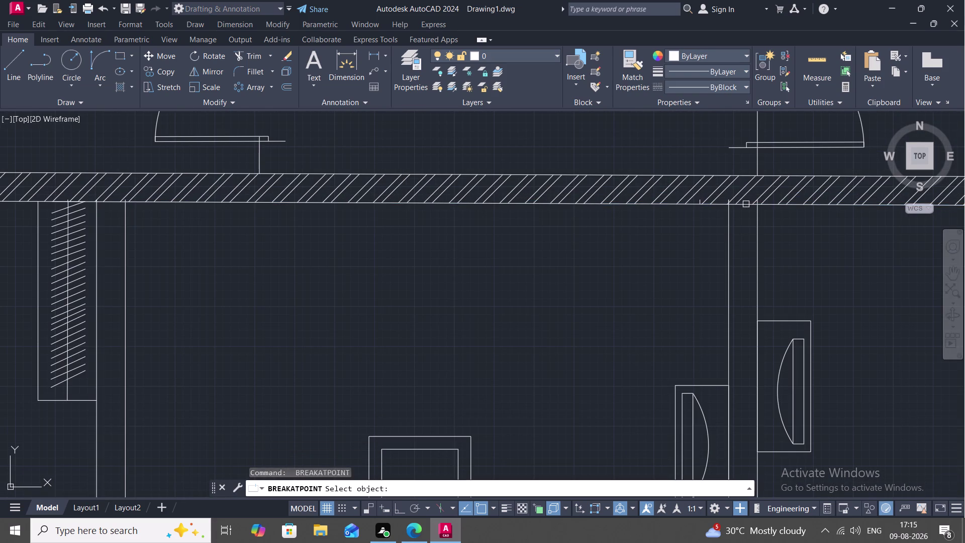
click(745, 204)
click(728, 202)
key(space)
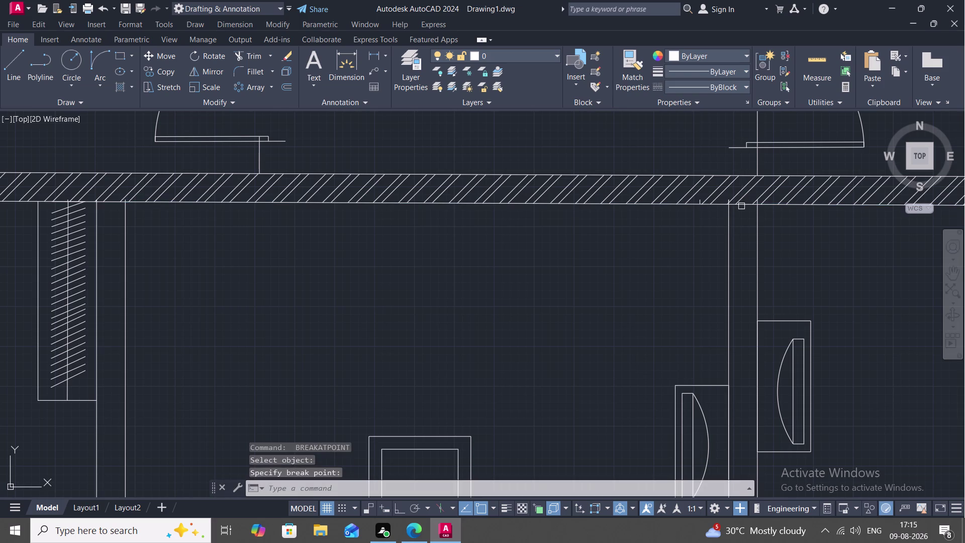
click(741, 206)
click(758, 204)
scroll(down, 3)
middle_drag(776, 237, 525, 255)
scroll(down, 3)
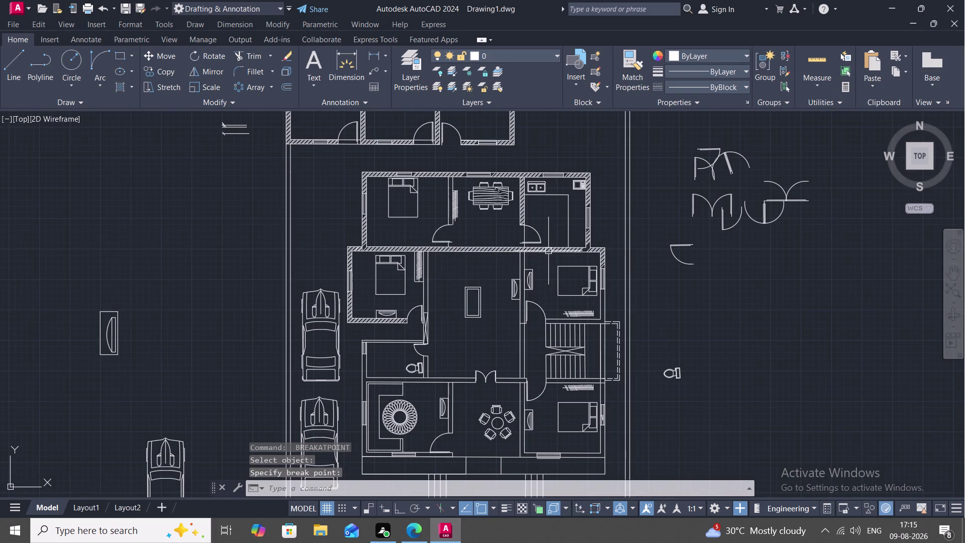
middle_drag(580, 288, 624, 242)
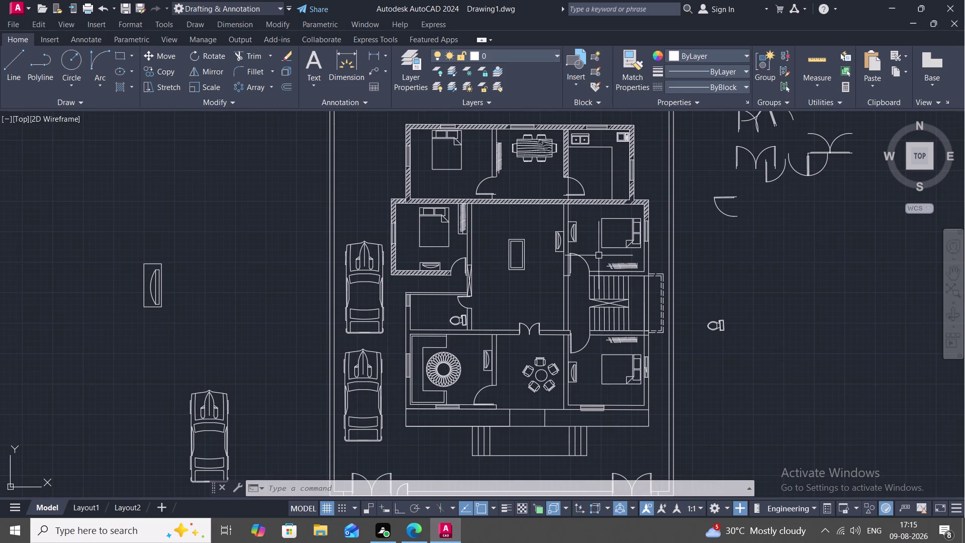
scroll(up, 3)
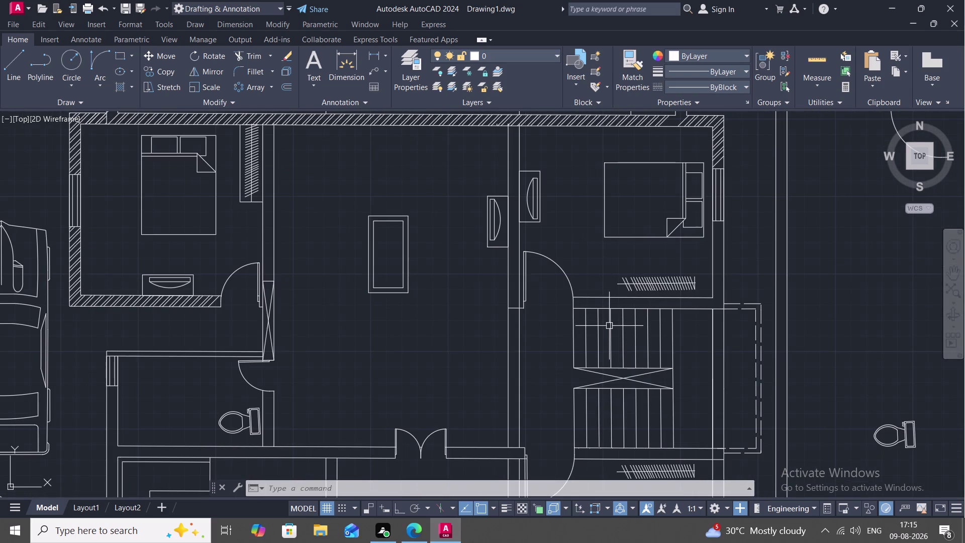
Draw a short line from the door arc's end down to the lower wall line.
text(J)
key(space)
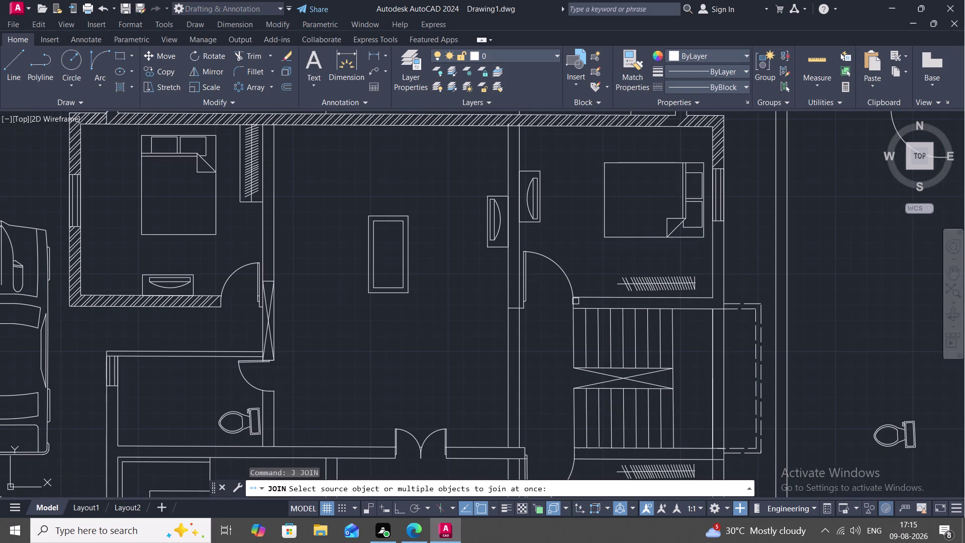
click(572, 303)
key(Escape)
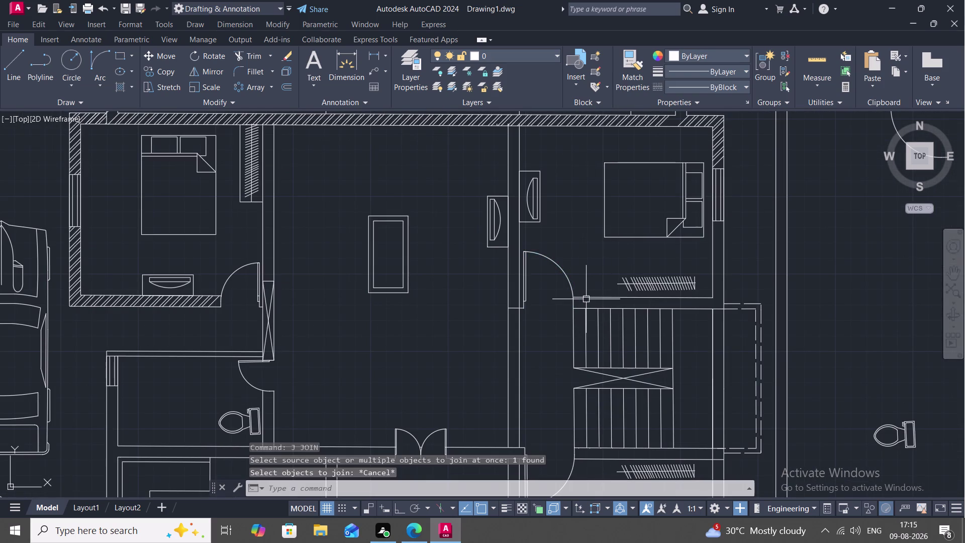
text(L)
key(space)
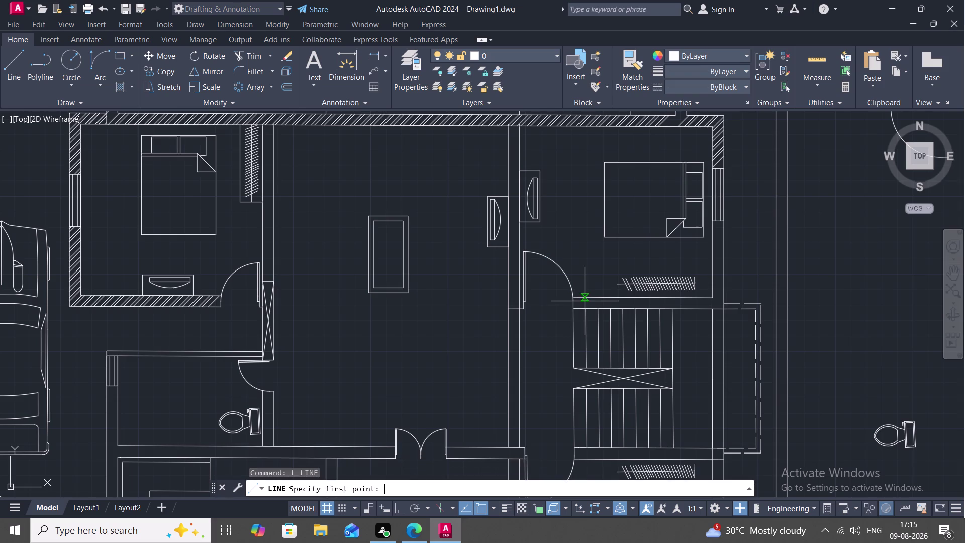
scroll(up, 3)
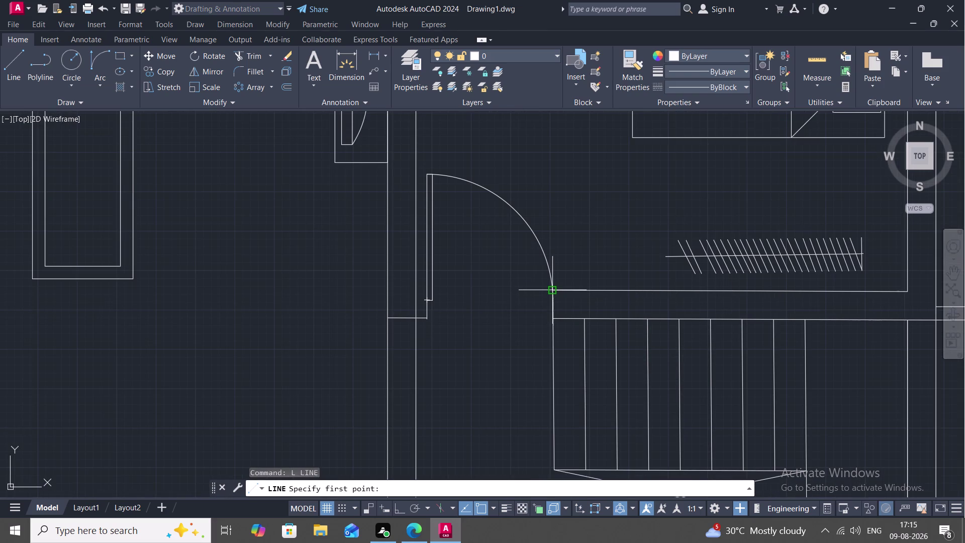
click(556, 291)
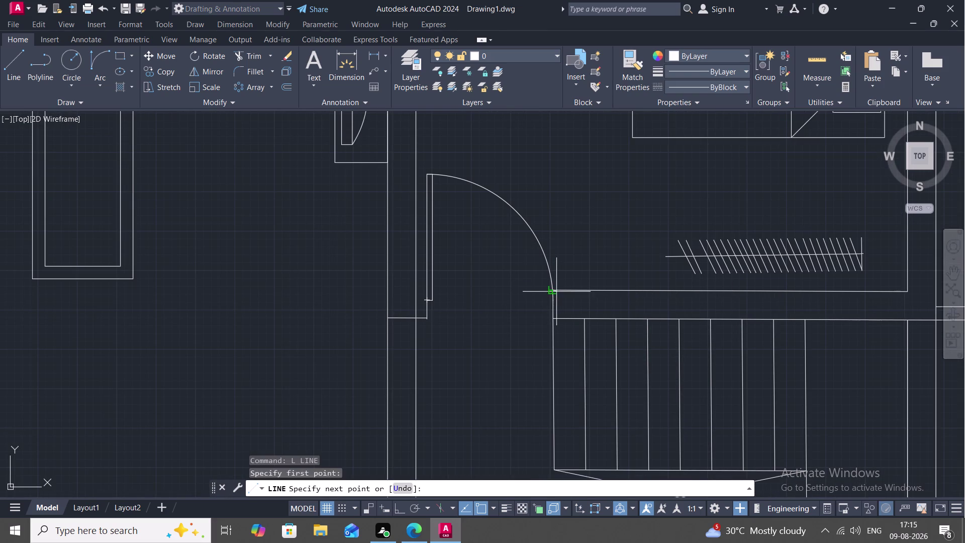
click(552, 317)
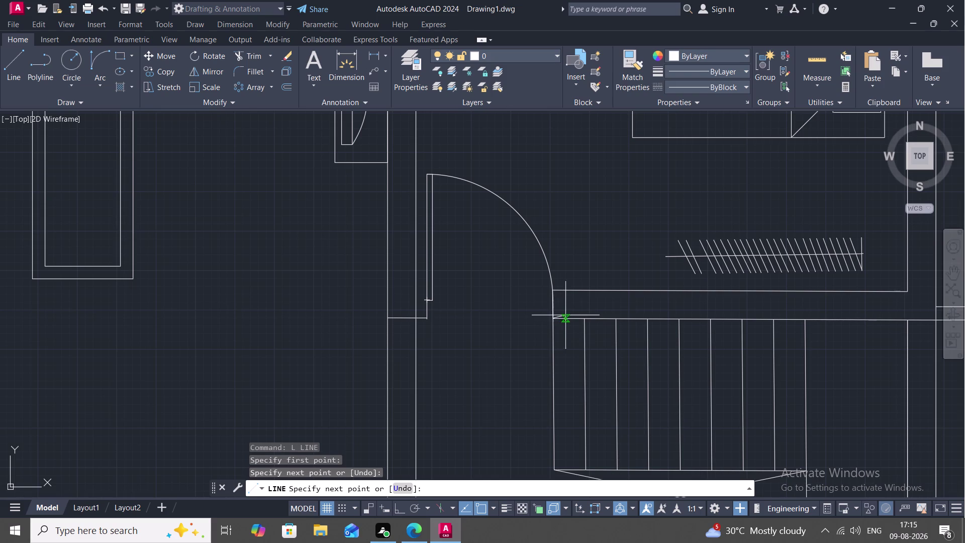
key(Escape)
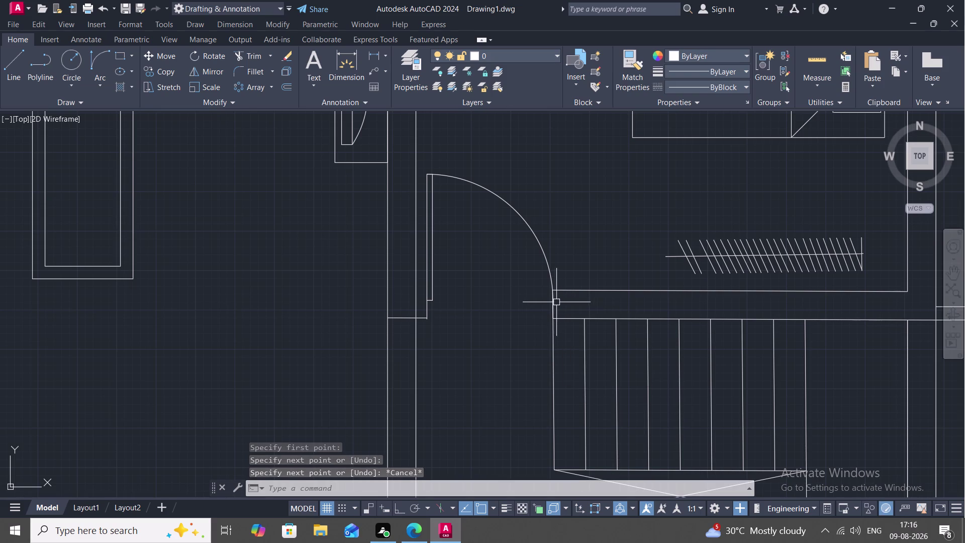
Begin joining the wall lines with JOIN.
key(space)
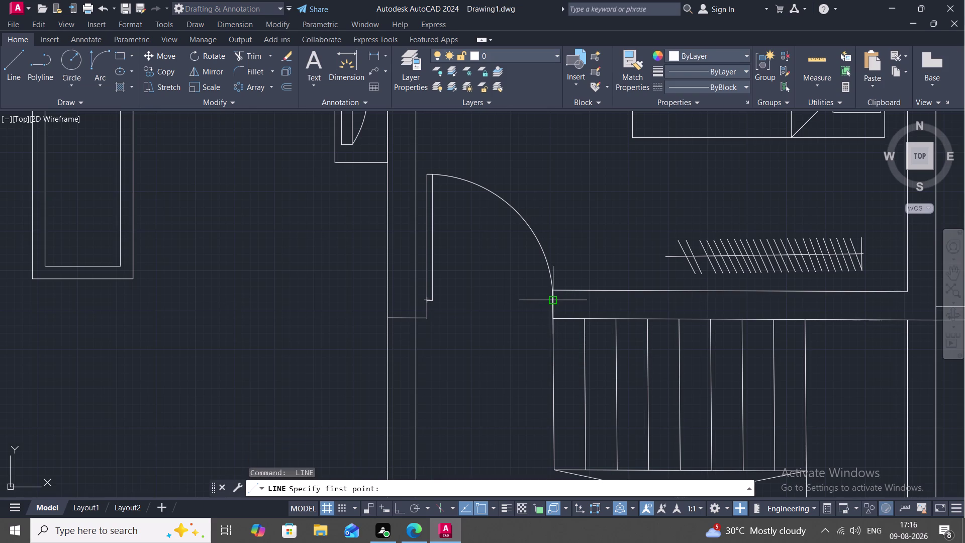
key(Escape)
text(J)
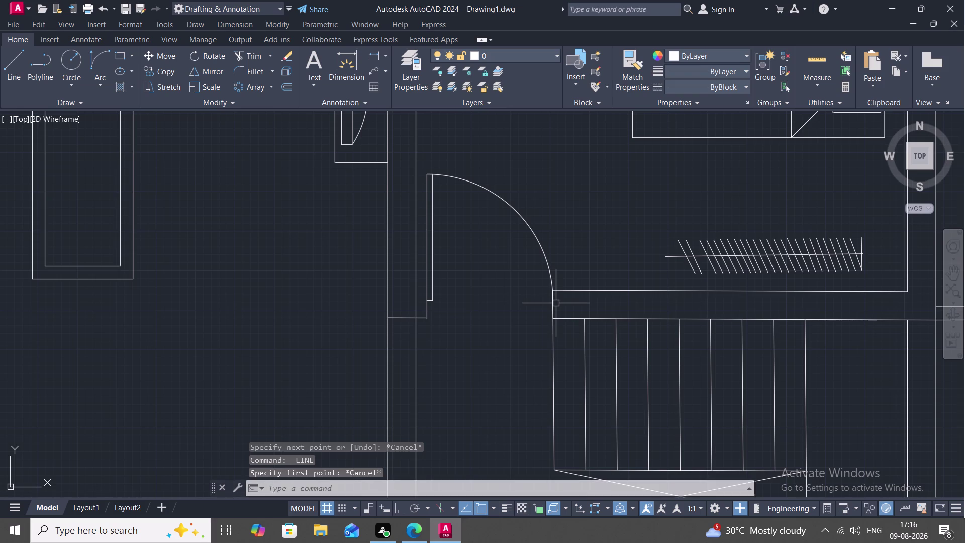
key(space)
click(554, 303)
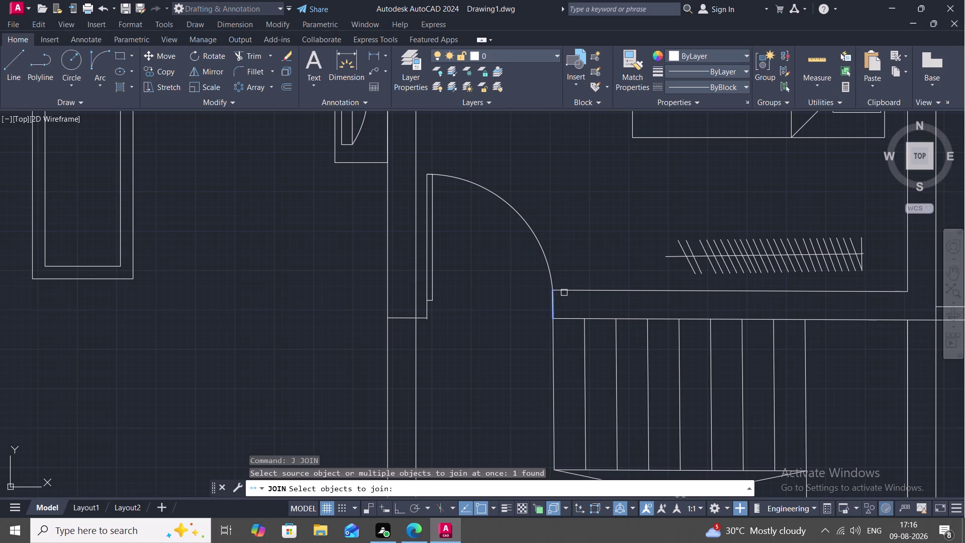
click(564, 292)
click(564, 318)
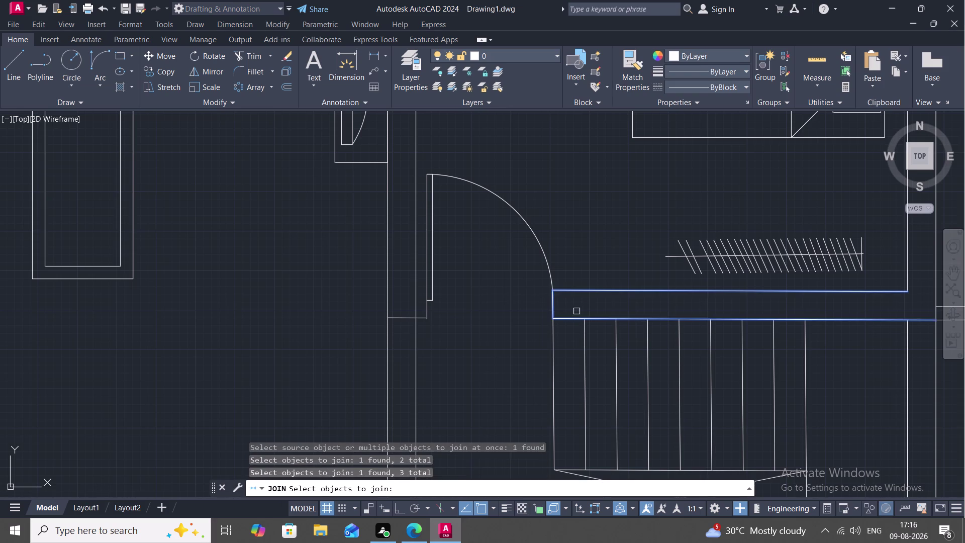
scroll(down, 3)
middle_drag(572, 307, 549, 322)
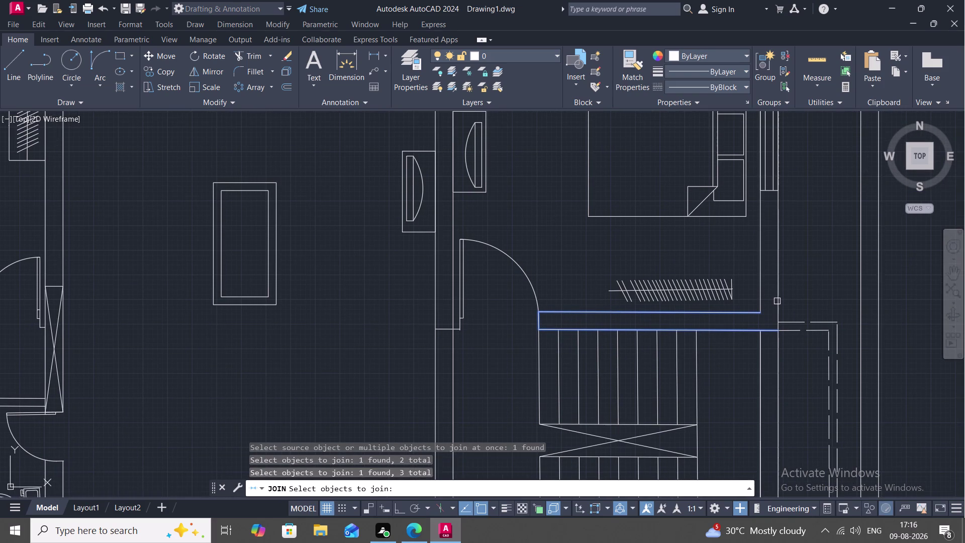
click(780, 302)
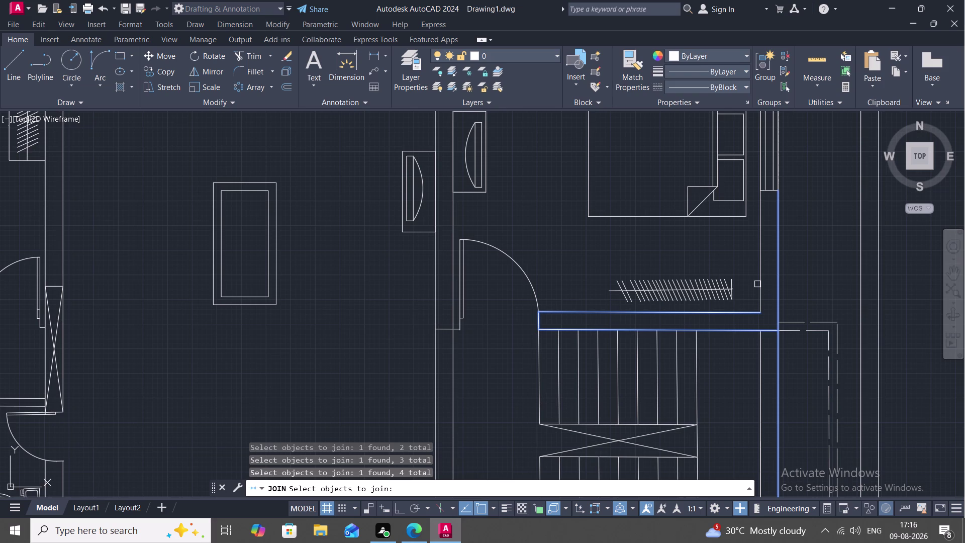
click(757, 284)
scroll(down, 3)
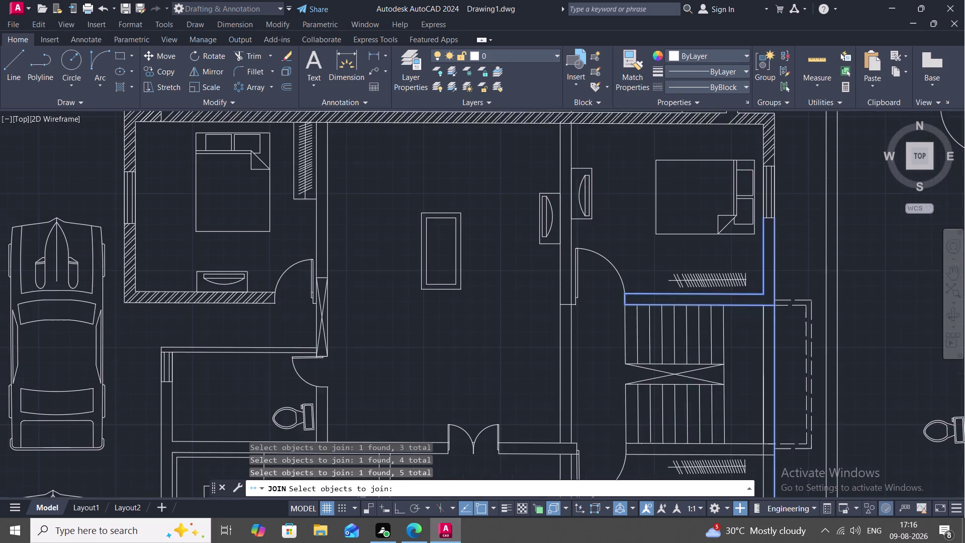
middle_drag(766, 261, 750, 243)
key(Escape)
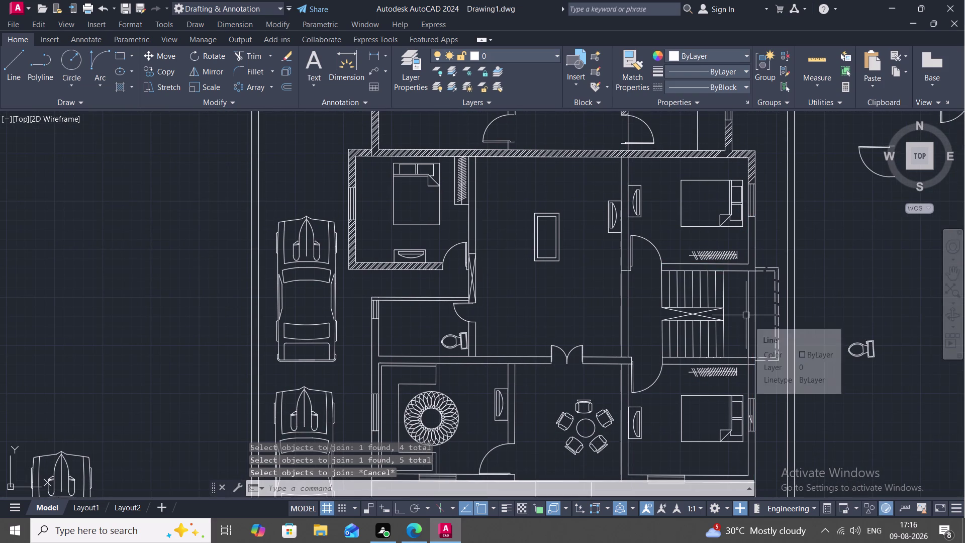
text(BRES)
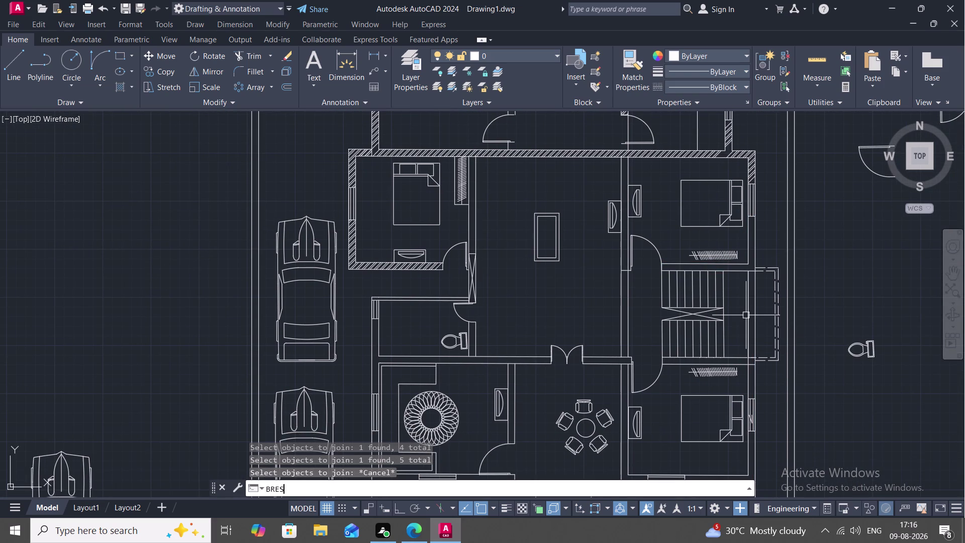
Break the right-hand wall line beside the staircase at two points.
key(BackSpace)
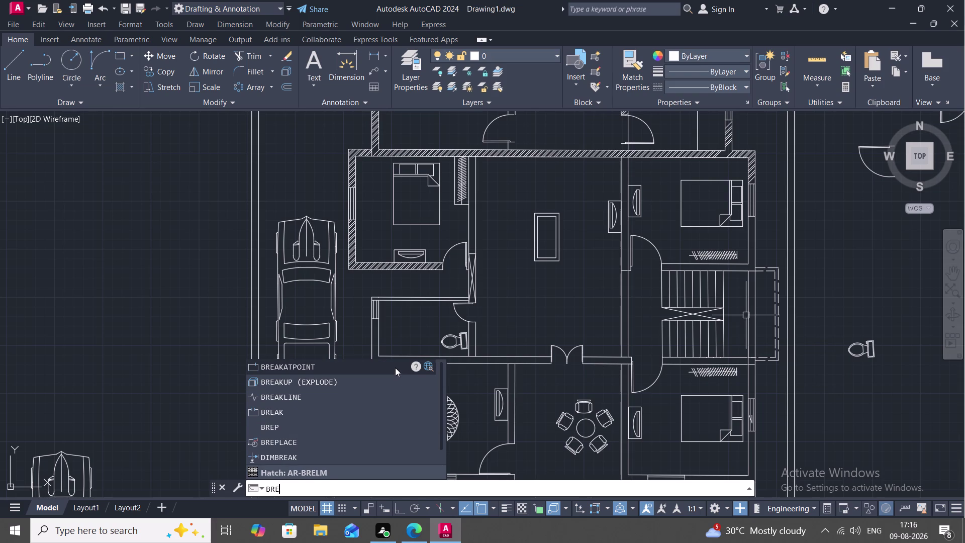
click(395, 367)
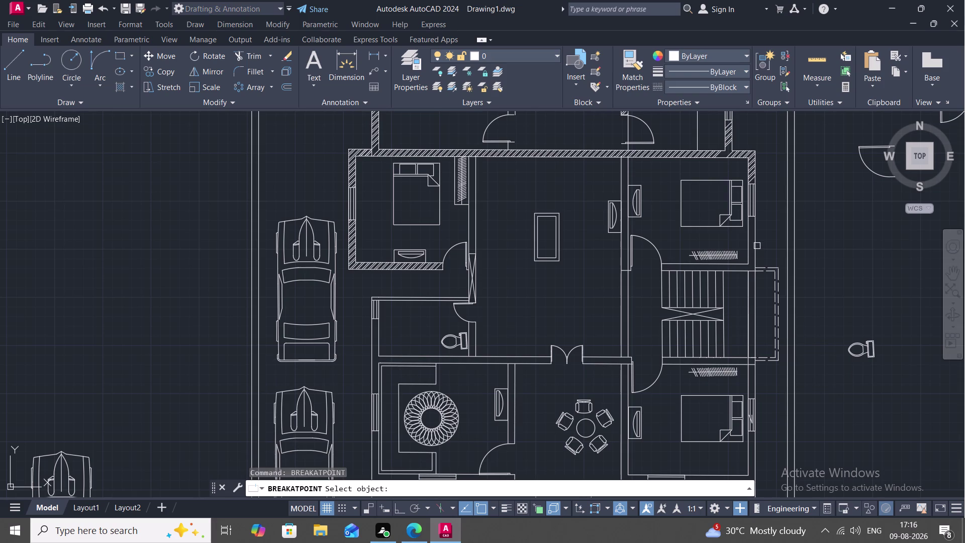
click(757, 245)
scroll(up, 3)
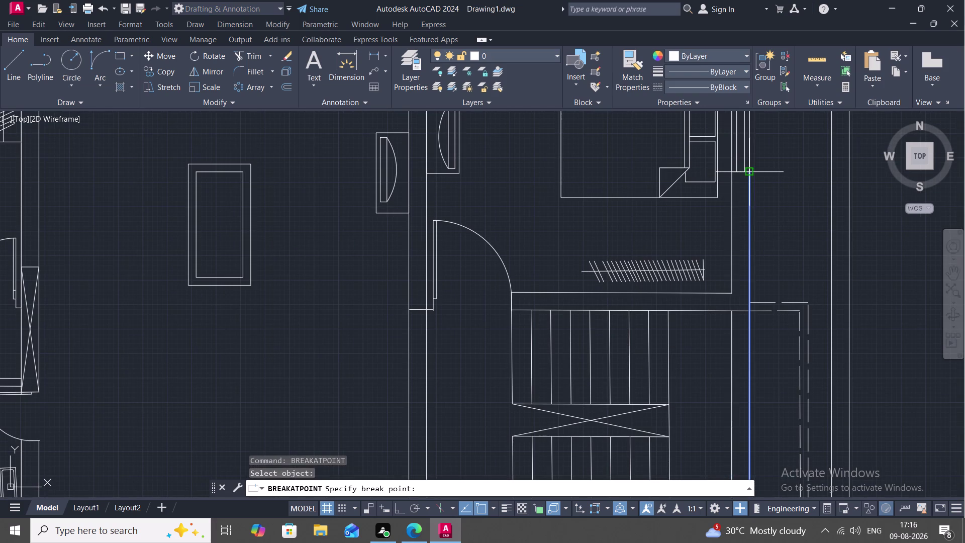
click(751, 169)
key(space)
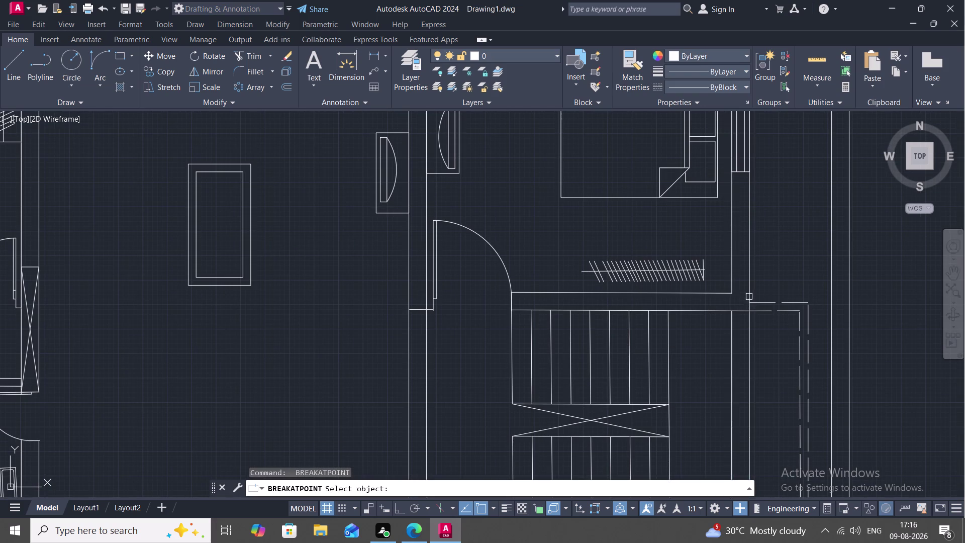
click(748, 286)
click(751, 311)
Break the wall lines right of and beside the stairs at the stair landing corner.
middle_drag(749, 348, 725, 332)
scroll(down, 3)
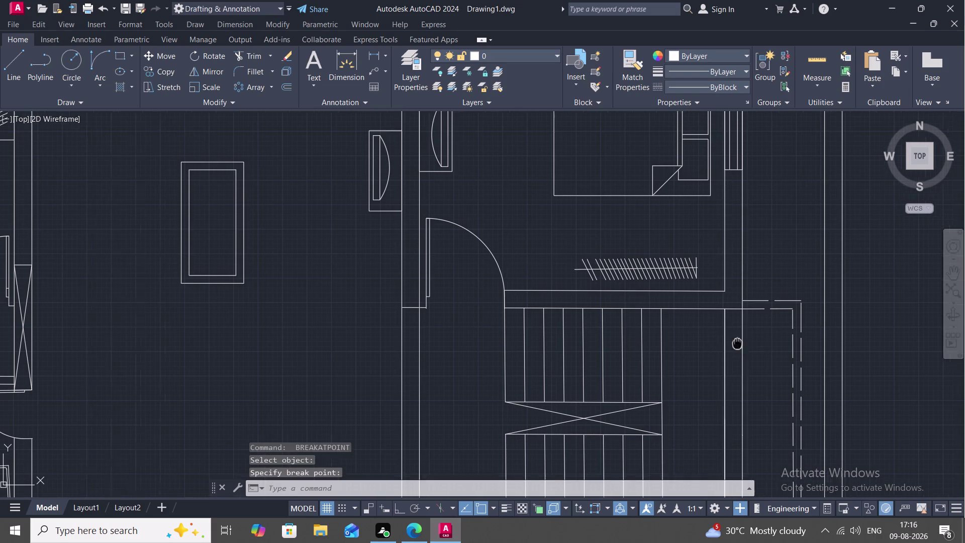
middle_drag(725, 332, 720, 287)
scroll(down, 3)
key(space)
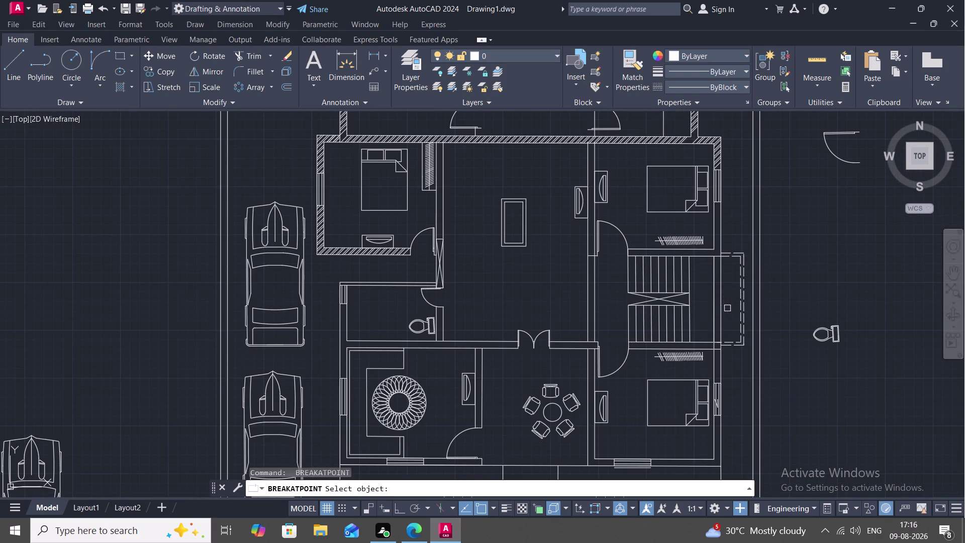
click(721, 310)
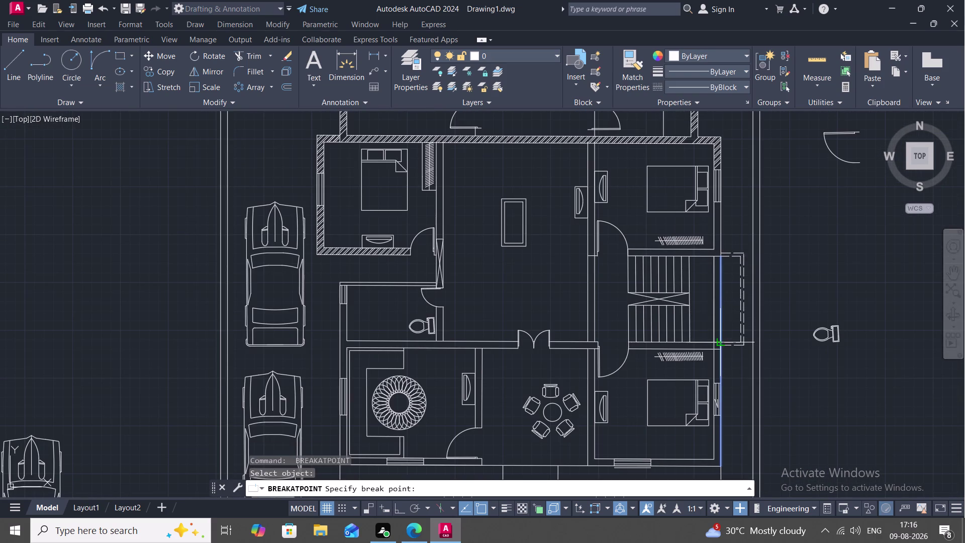
click(719, 340)
key(space)
click(711, 330)
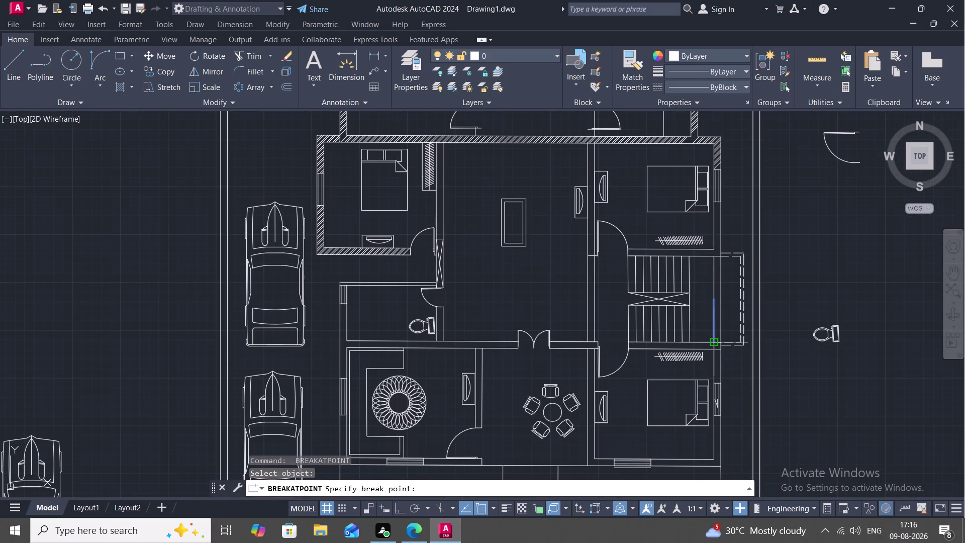
click(713, 341)
Break the remaining wall lines below and beside the stair landing at its corners.
key(space)
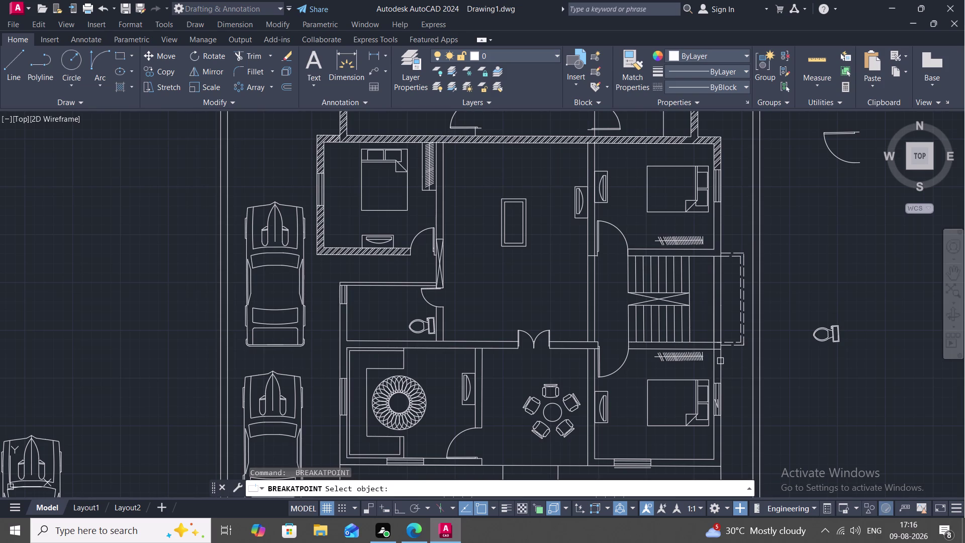
scroll(up, 3)
click(721, 356)
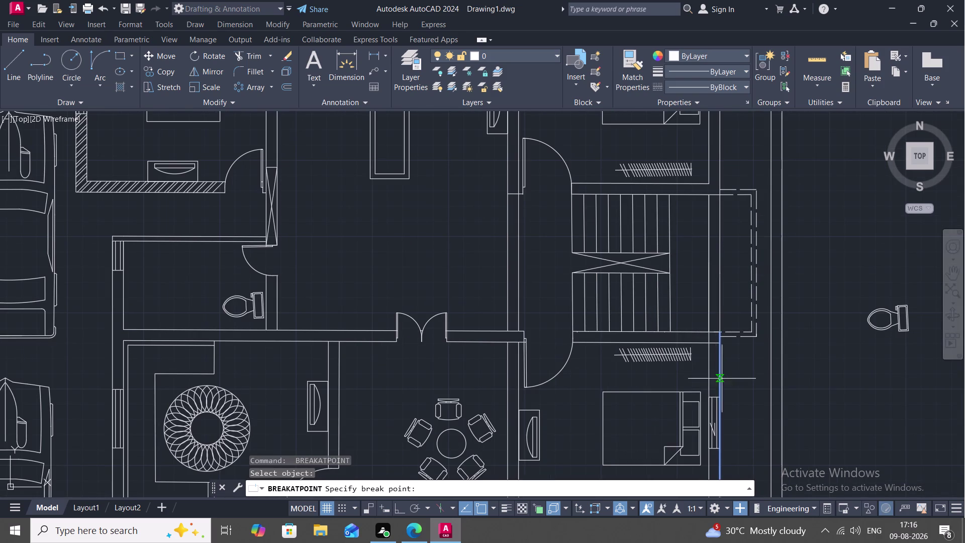
click(718, 397)
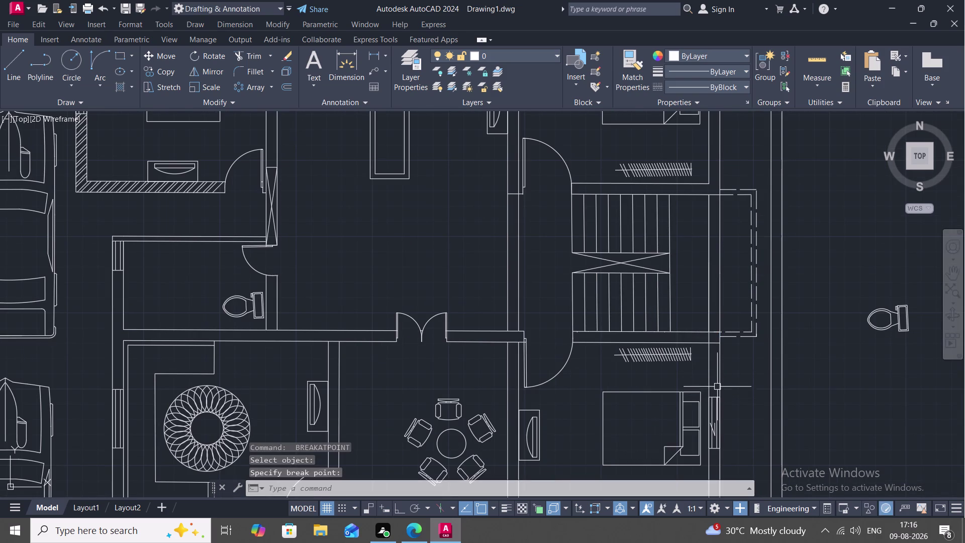
key(space)
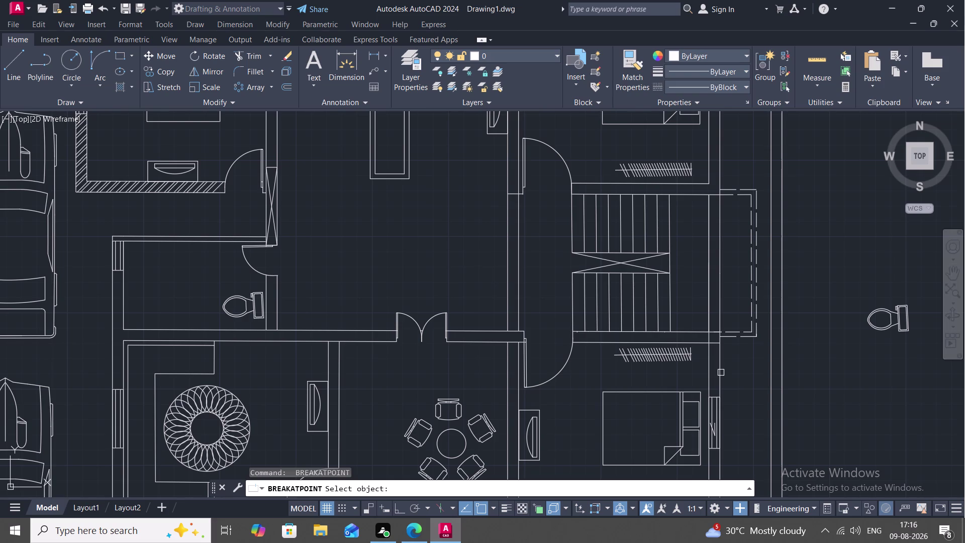
click(708, 368)
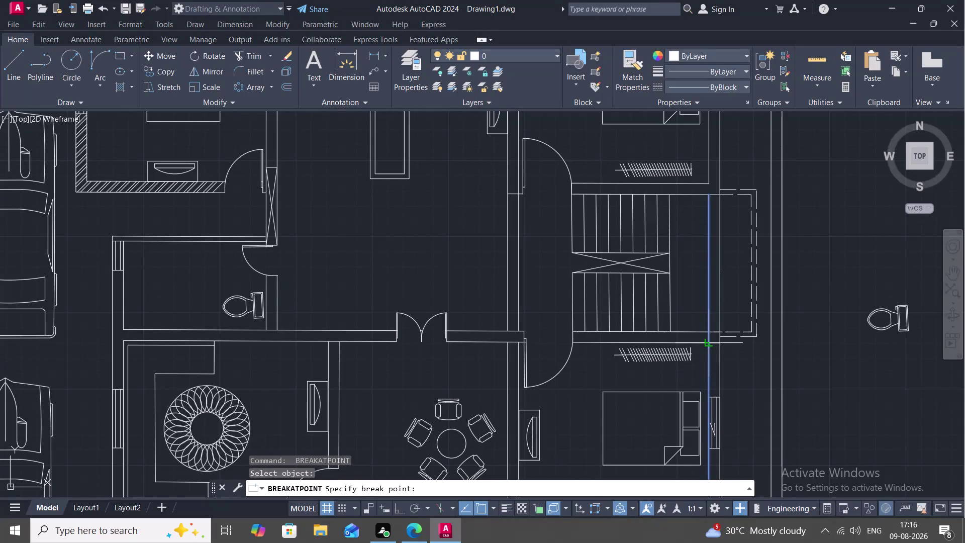
click(706, 342)
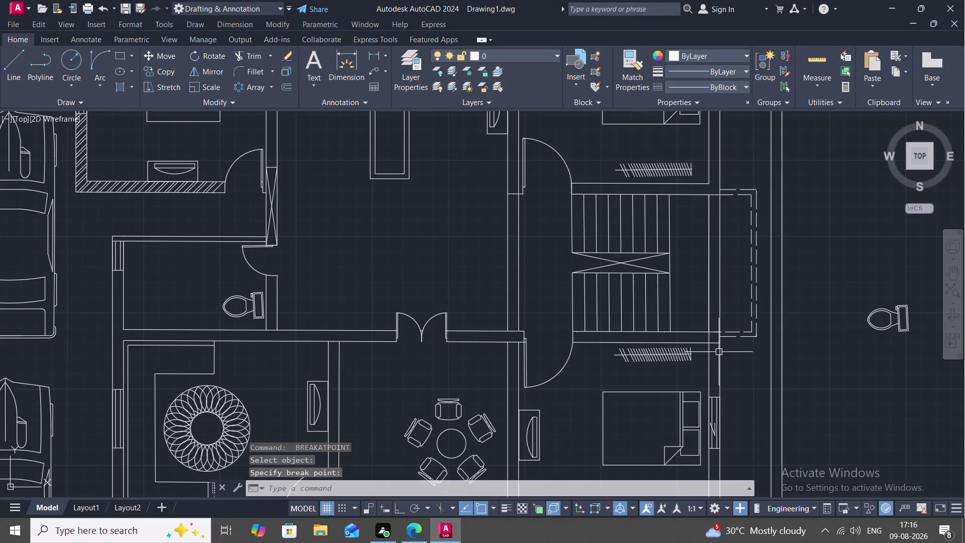
key(space)
click(719, 352)
click(717, 343)
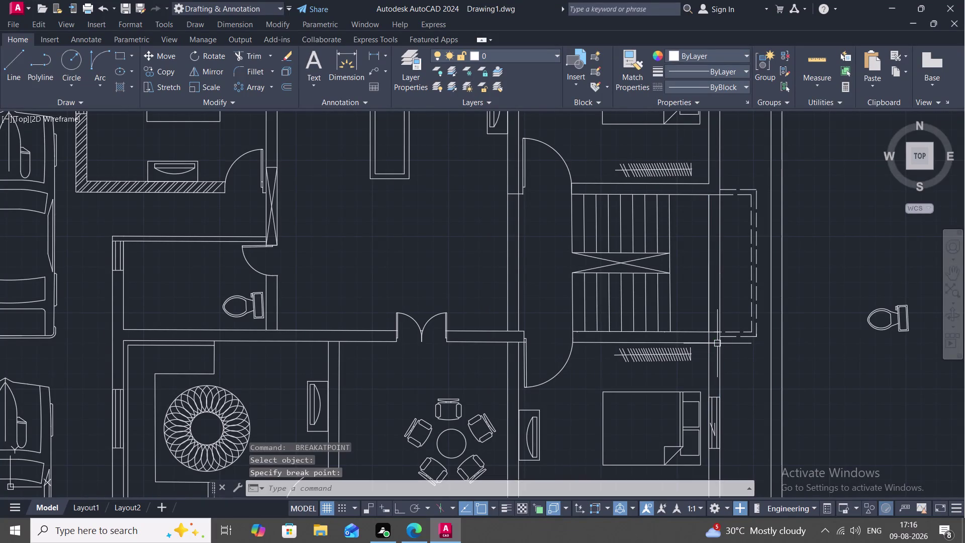
key(Escape)
scroll(down, 3)
middle_drag(730, 366, 715, 330)
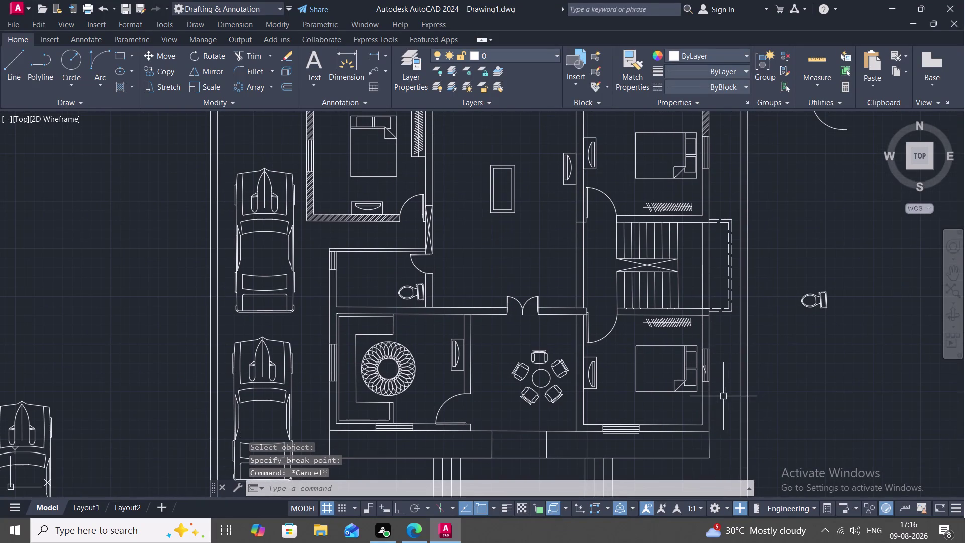
Break the lower bedroom's right wall lines at points near its bottom corner.
click(708, 390)
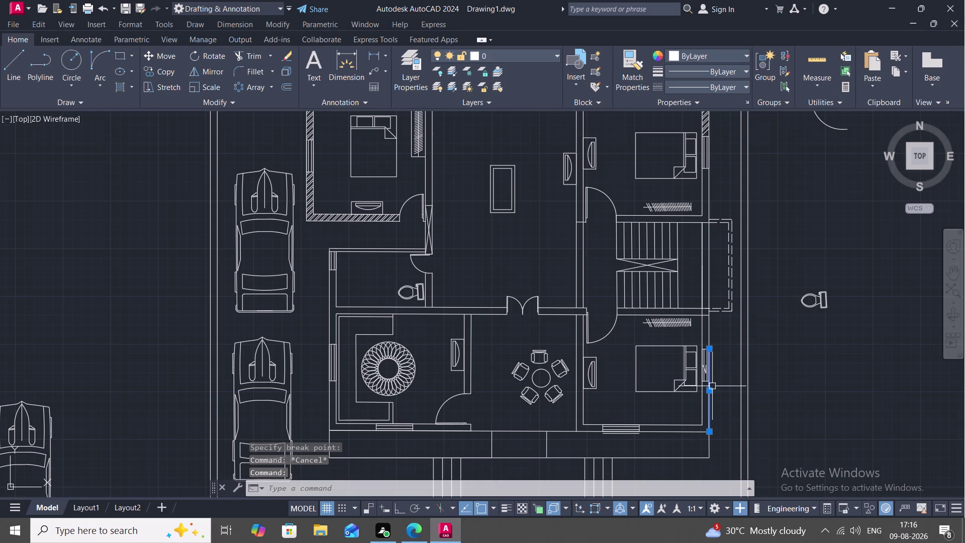
key(Escape)
key(space)
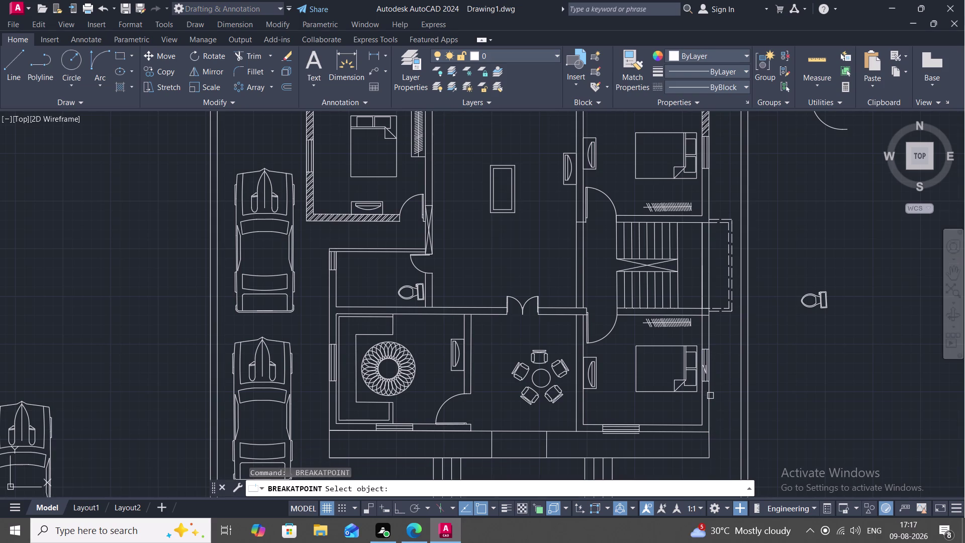
click(710, 396)
click(709, 381)
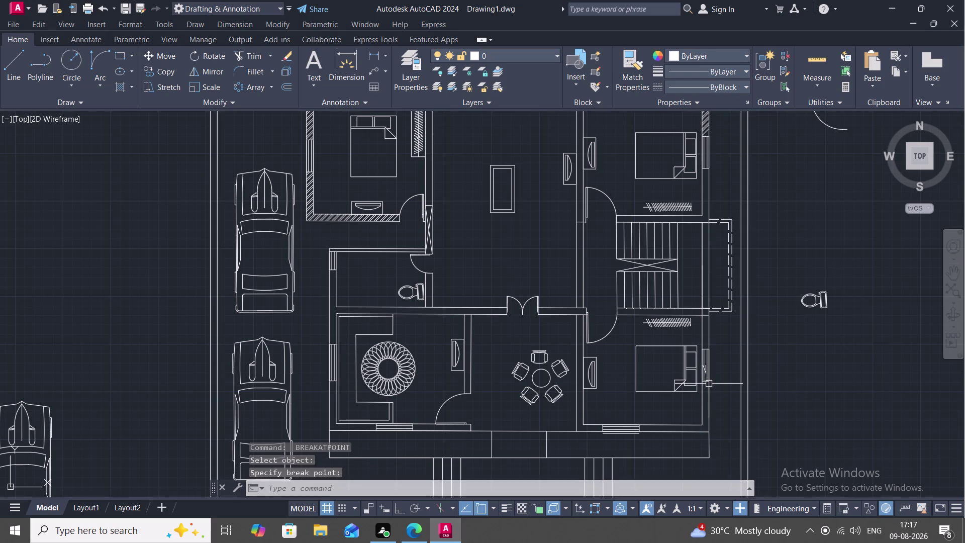
key(space)
click(701, 410)
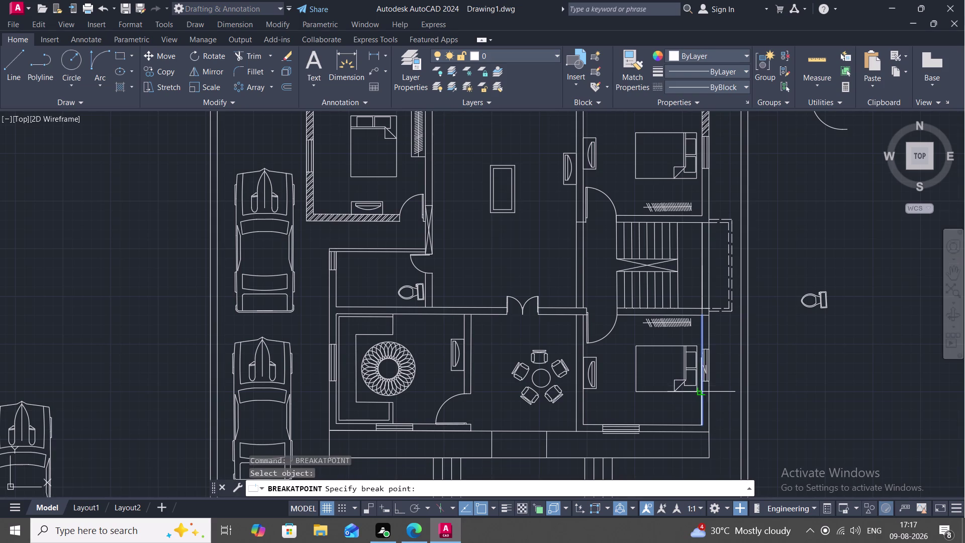
click(702, 383)
key(space)
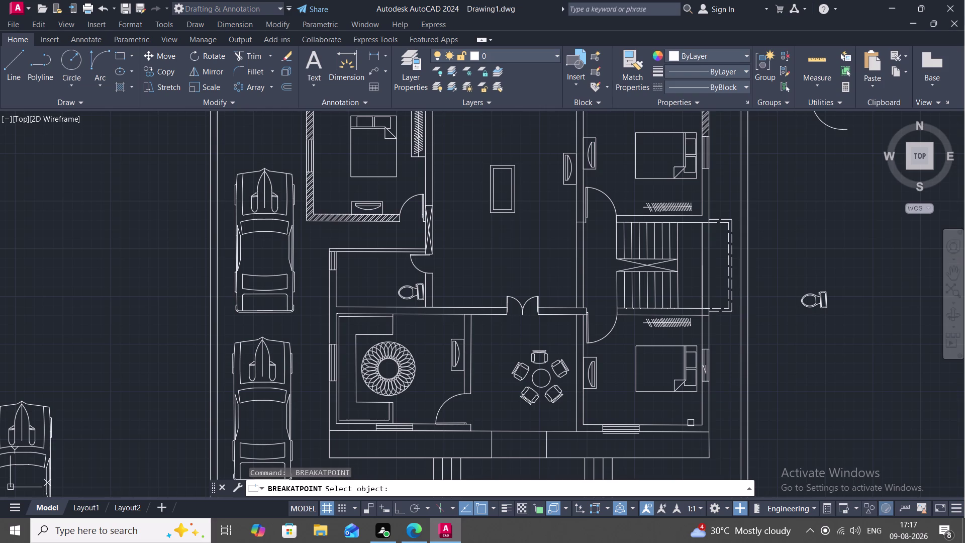
click(690, 423)
click(640, 427)
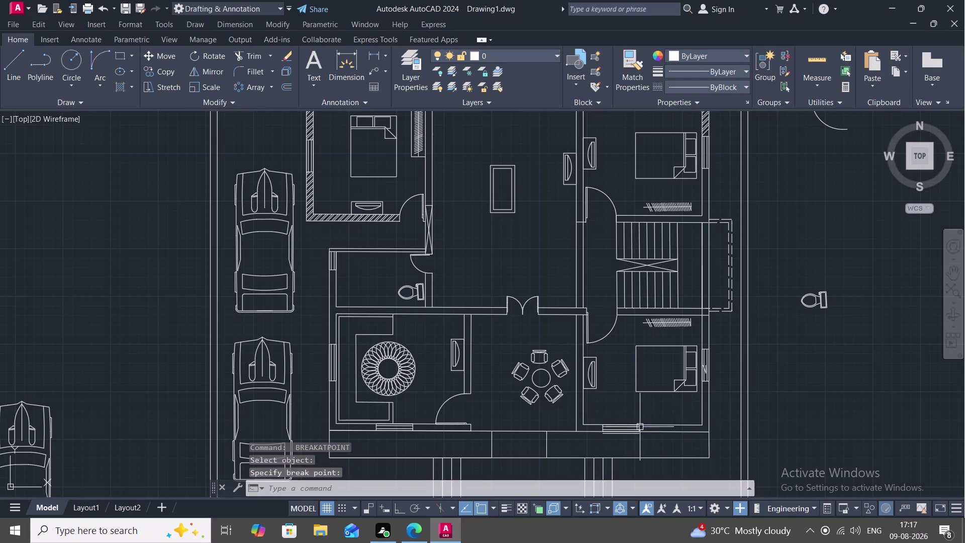
key(space)
Break the bedroom's left wall lines at points near the bottom.
click(583, 416)
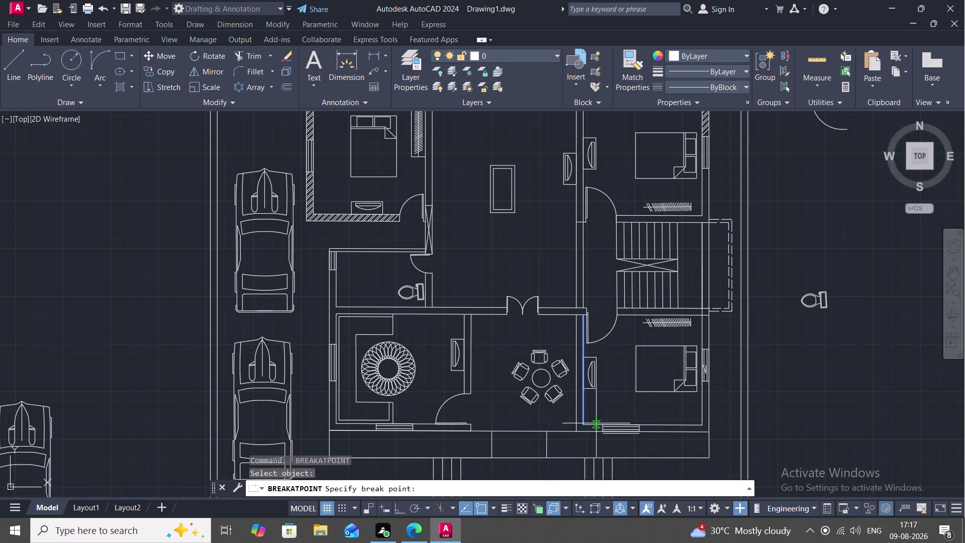
key(space)
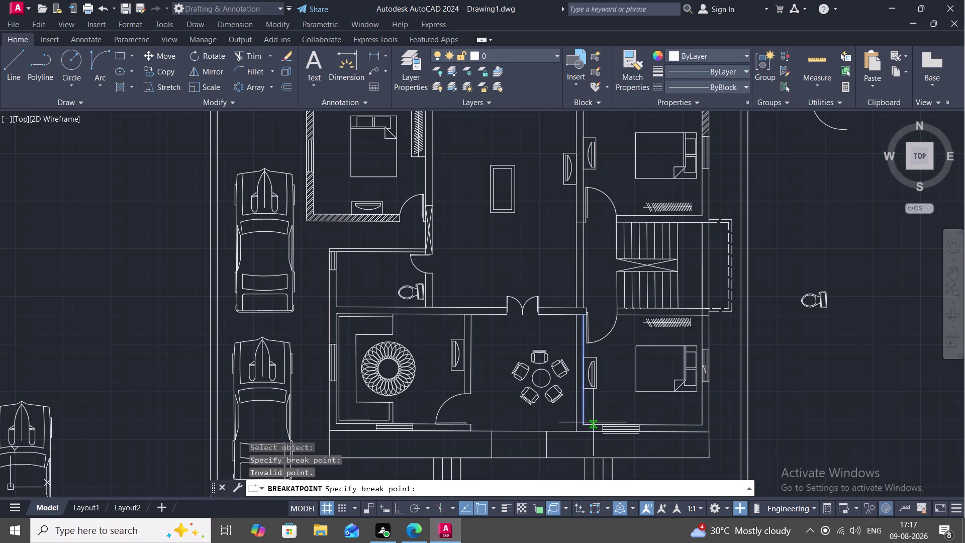
click(587, 423)
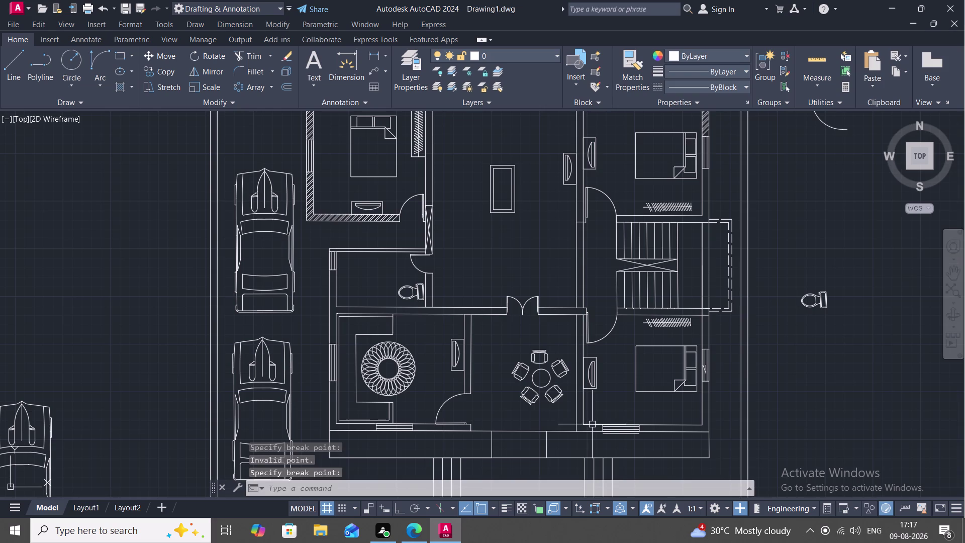
key(space)
click(593, 424)
click(604, 422)
key(space)
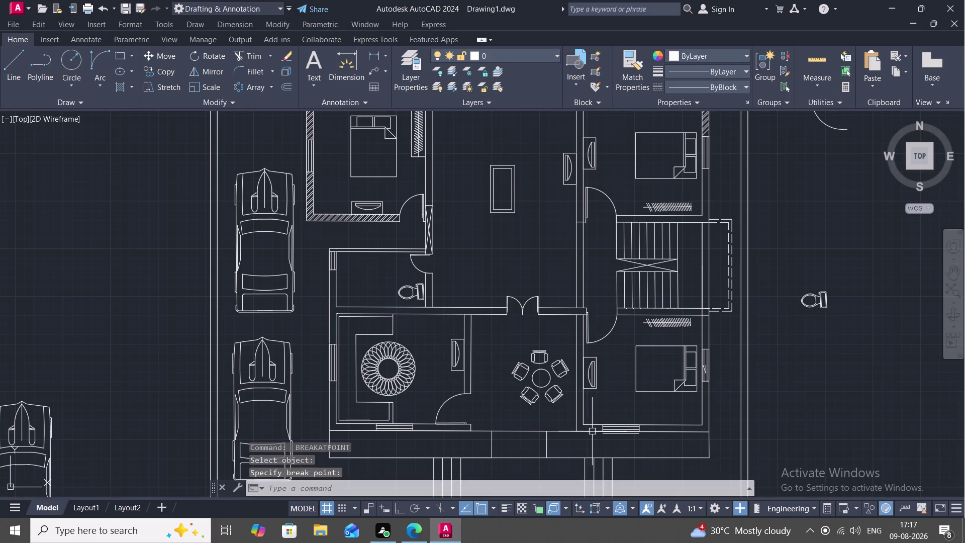
click(591, 431)
click(576, 430)
key(space)
Break the bedroom's bottom wall lines near the window and at the lower corner.
click(658, 434)
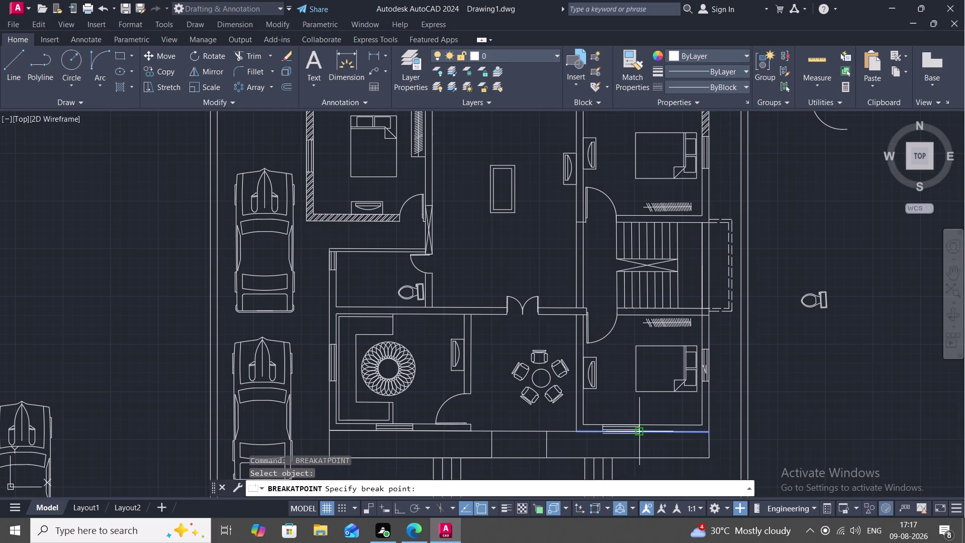
click(635, 432)
key(space)
click(593, 431)
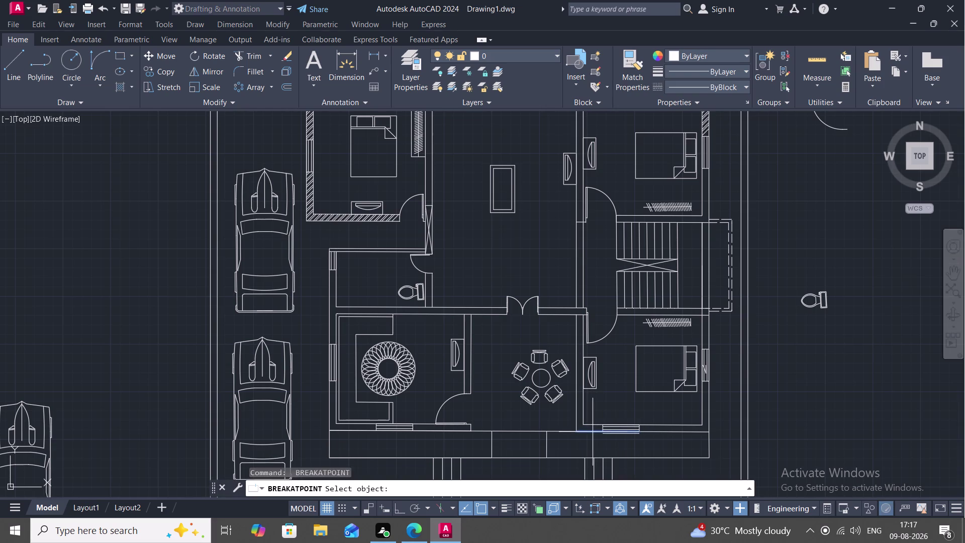
scroll(up, 3)
click(606, 432)
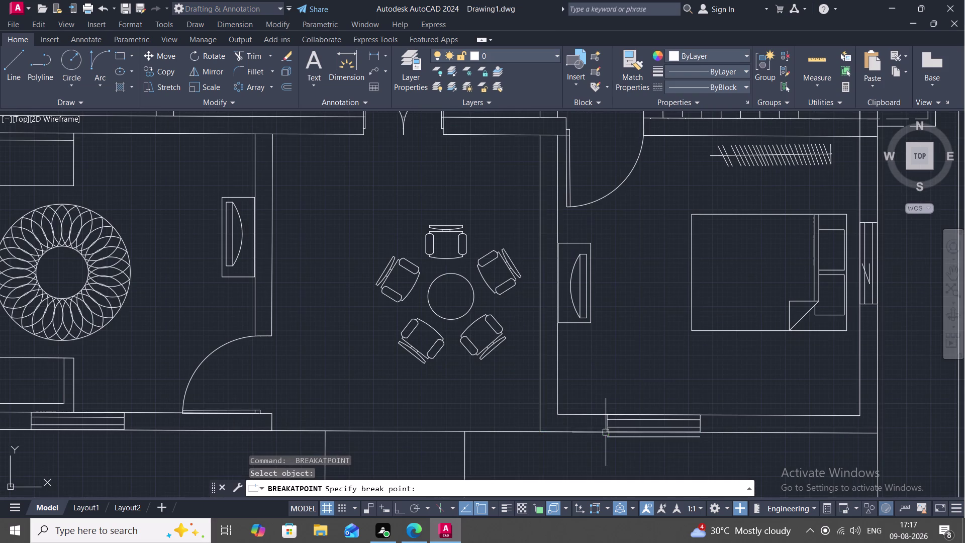
key(space)
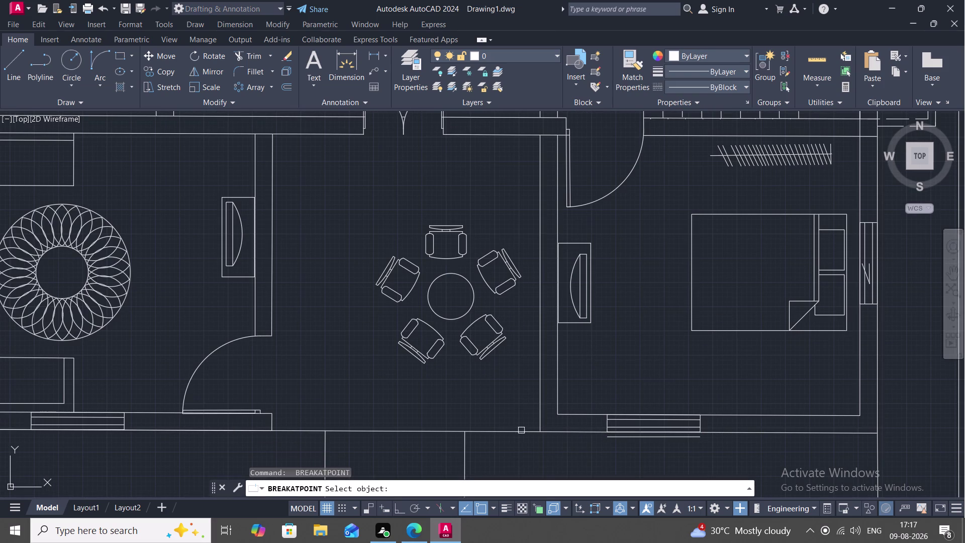
scroll(down, 3)
key(Escape)
key(space)
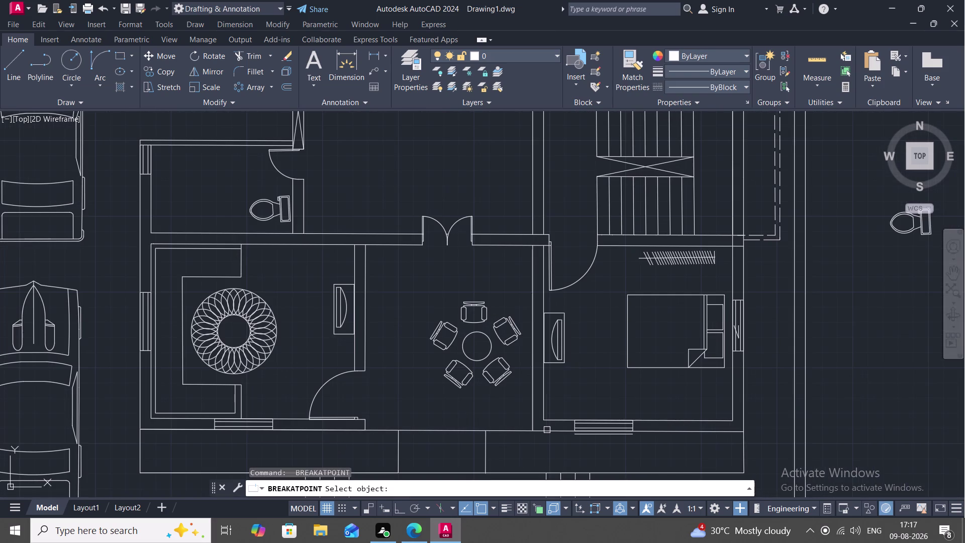
click(547, 429)
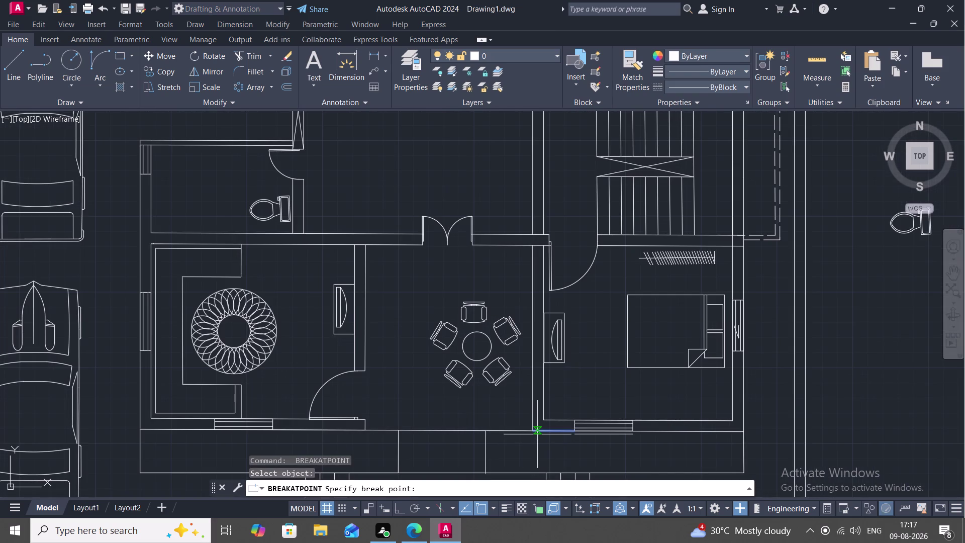
key(Escape)
Trim away a stray piece of the bottom wall line, then start HATCH.
text(TR)
key(space)
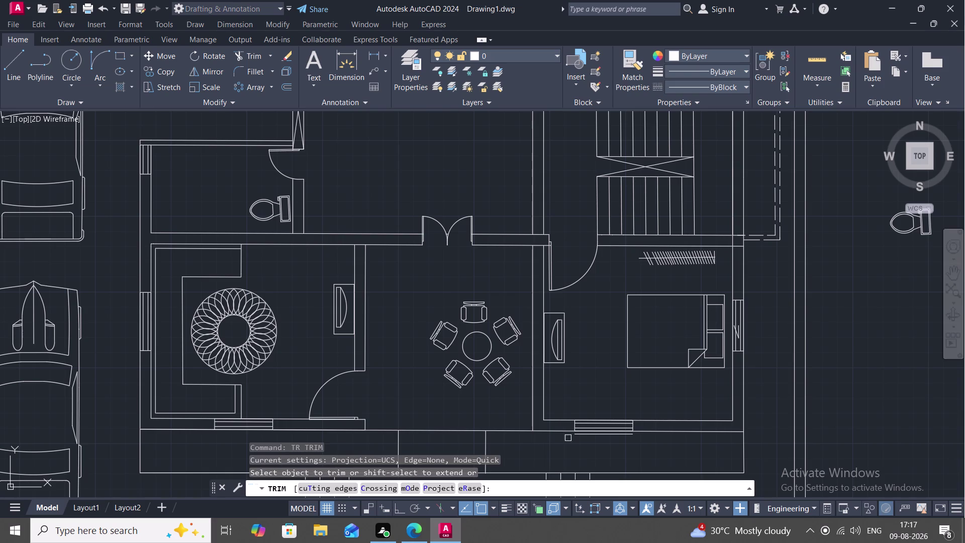
click(600, 436)
key(Escape)
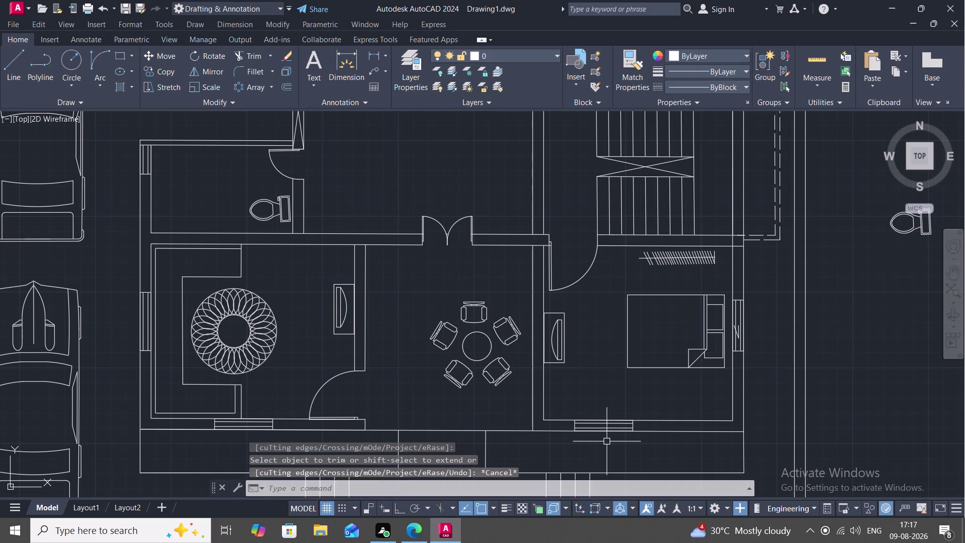
text(H)
key(space)
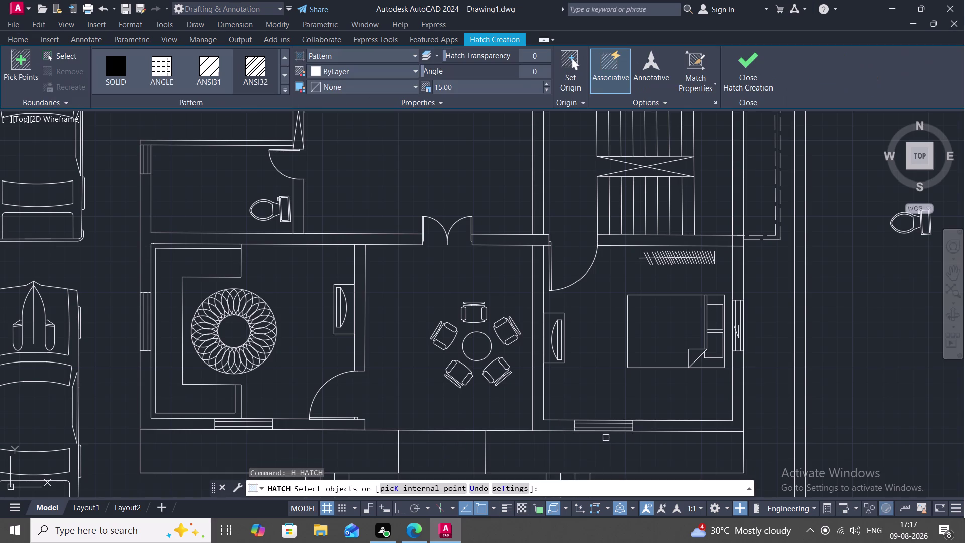
Pick the bedroom's lower, bottom and right wall edges for a hatch.
click(267, 72)
click(665, 419)
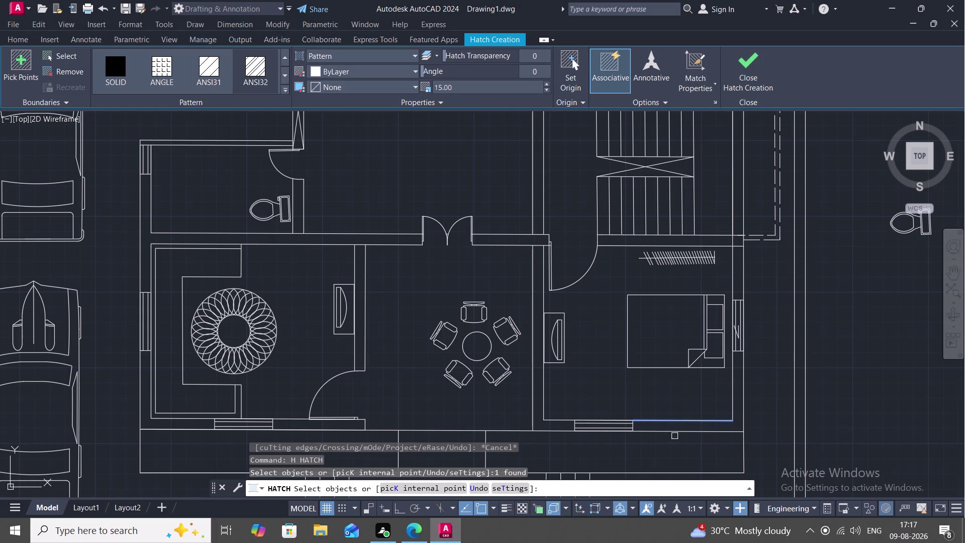
click(674, 434)
click(733, 406)
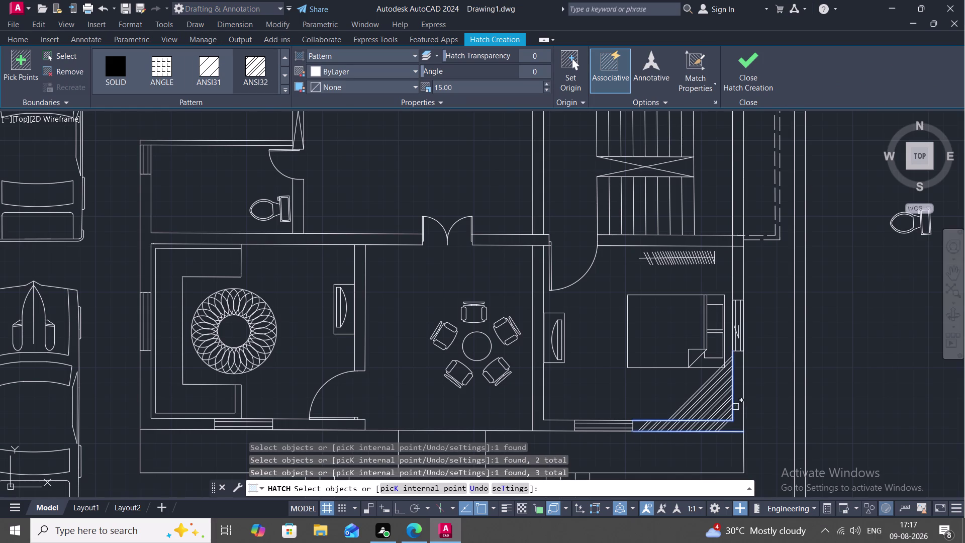
click(742, 409)
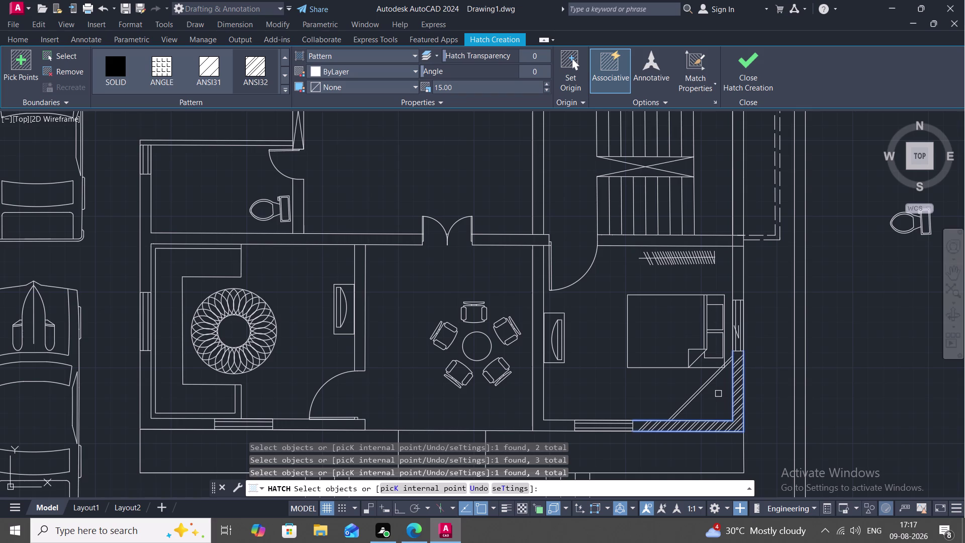
key(Escape)
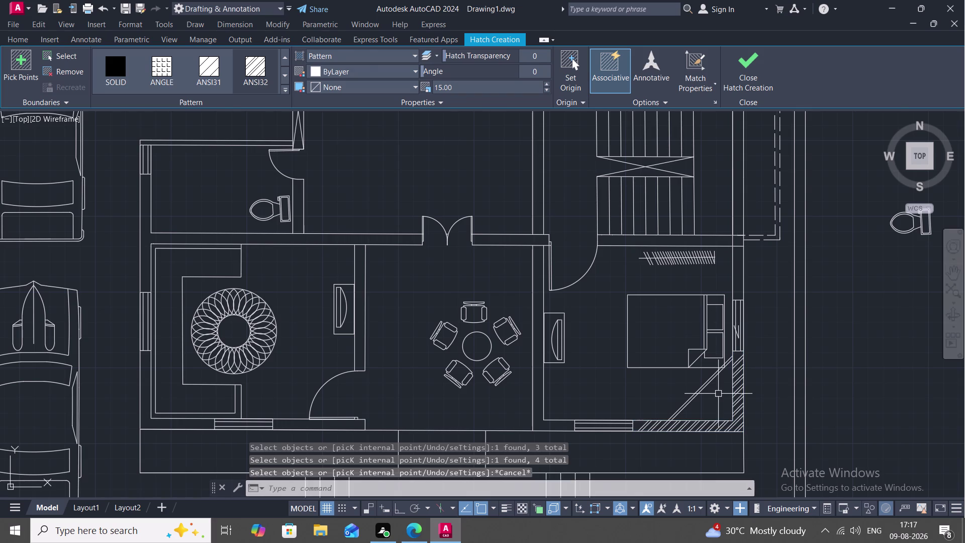
Delete the misshapen corner hatch and start JOIN.
click(705, 389)
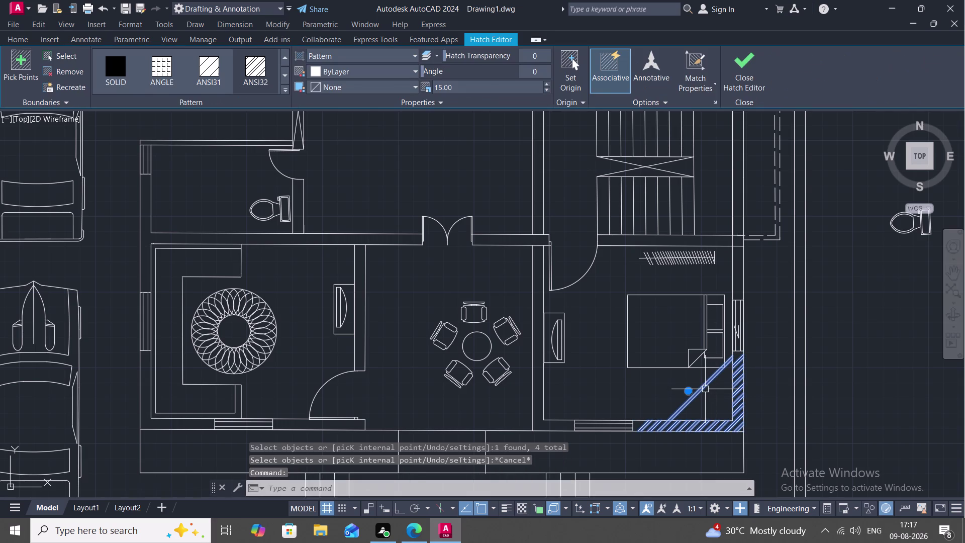
key(Delete)
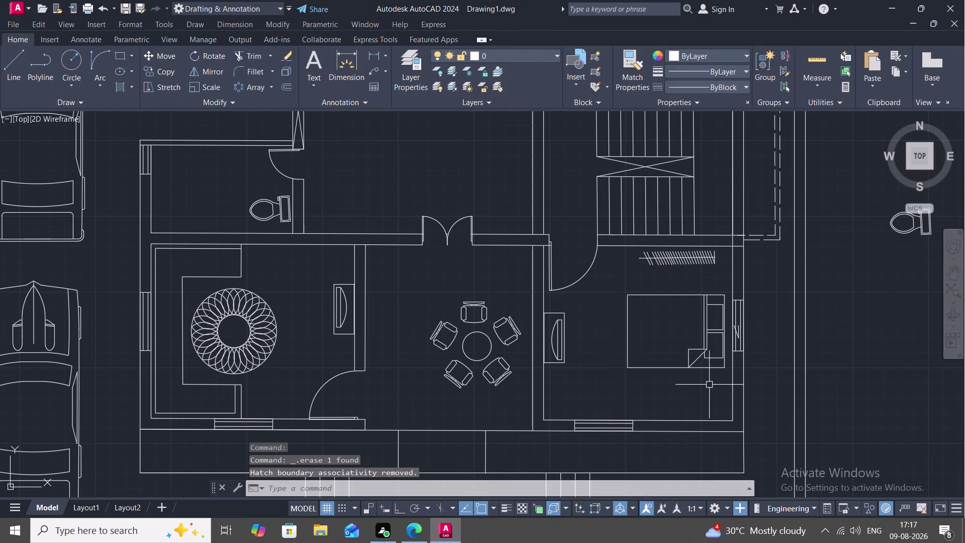
text(J)
key(space)
scroll(up, 3)
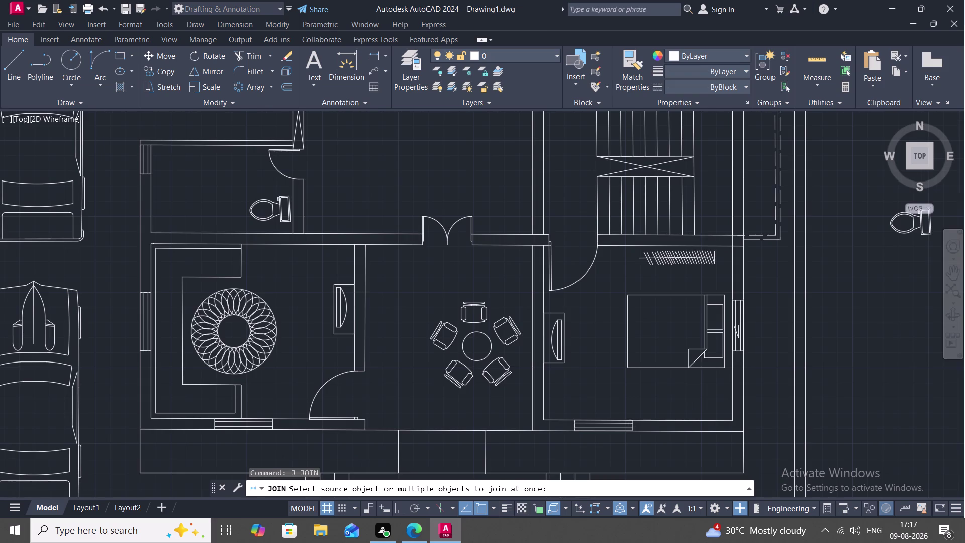
Join the inner, outer bottom and right wall lines into one polyline, then start HATCH.
click(631, 425)
click(658, 408)
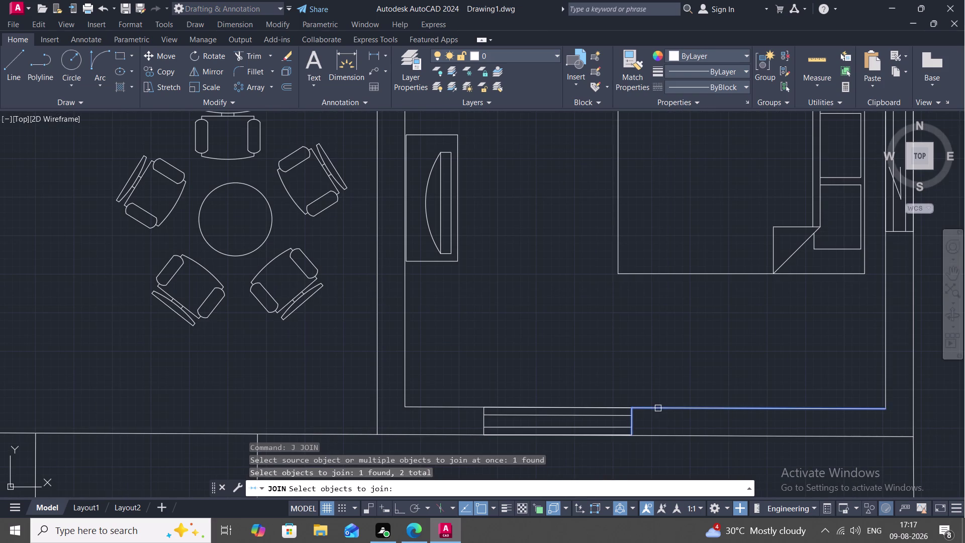
click(662, 435)
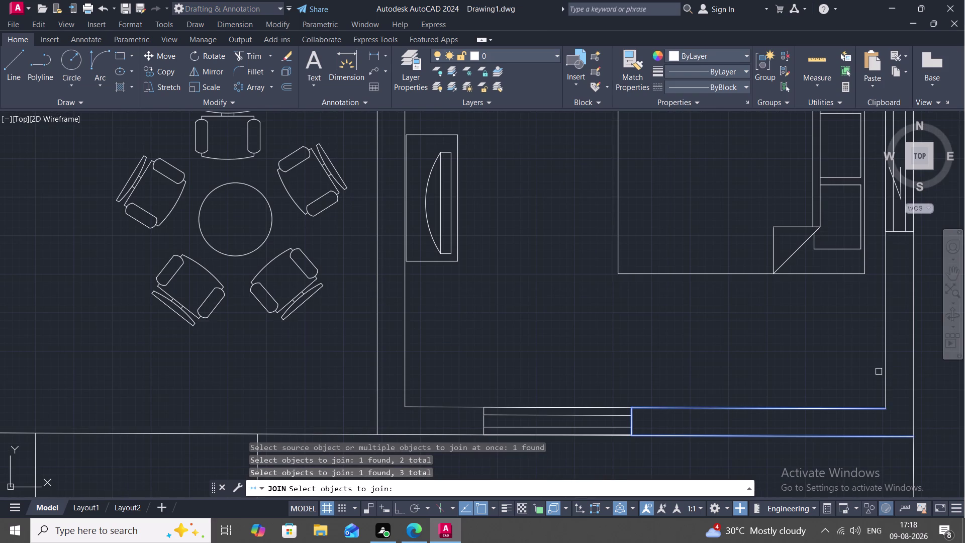
click(886, 375)
click(911, 384)
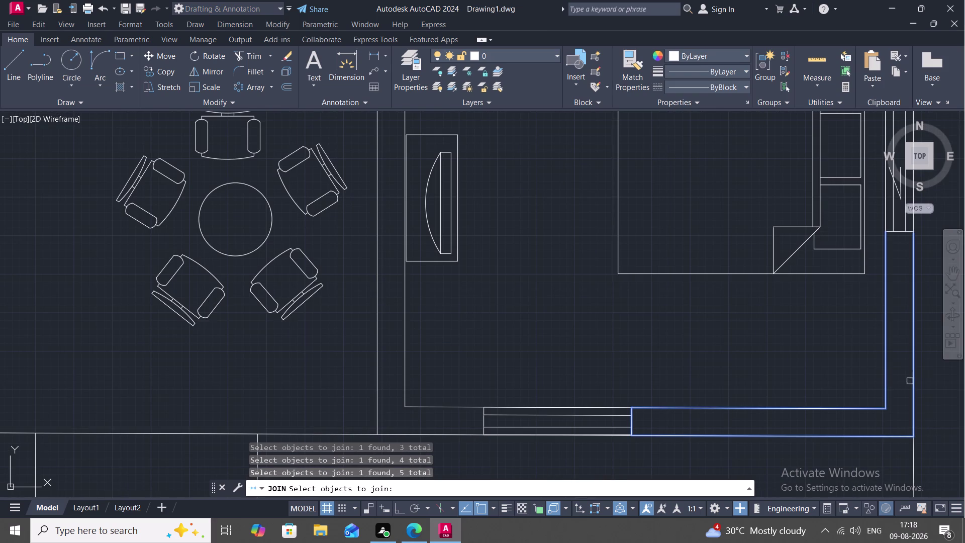
click(902, 232)
key(Return)
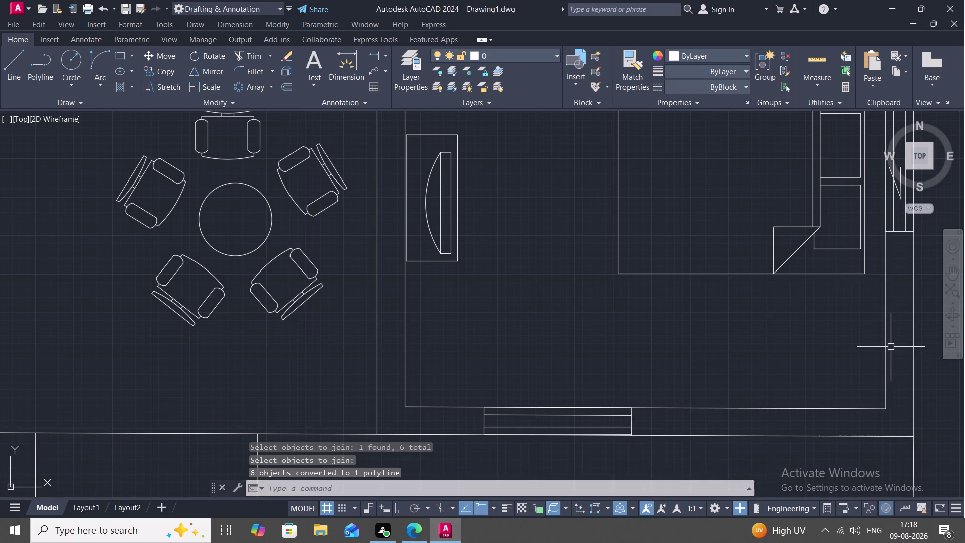
text(H)
key(space)
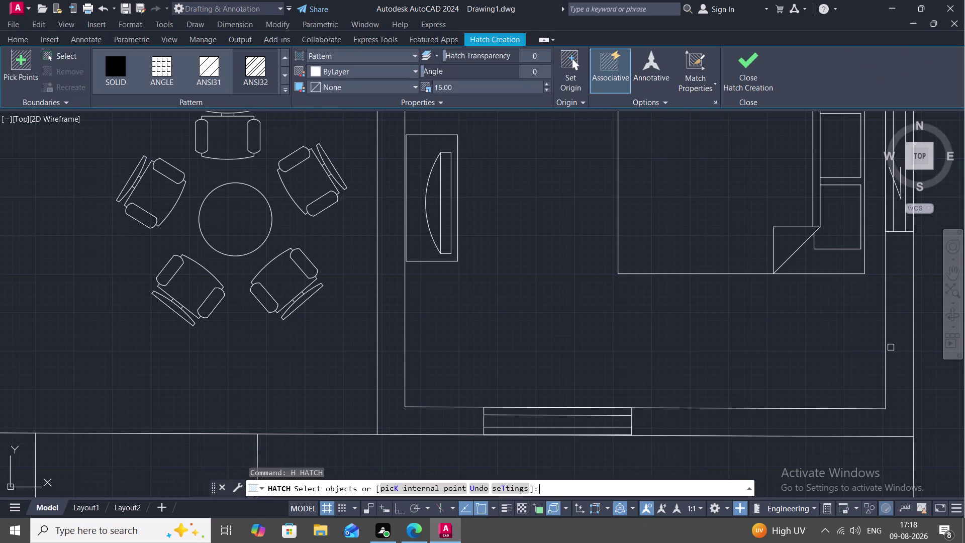
Hatch the joined bedroom wall outline and the partition wall's edges.
click(885, 347)
key(Escape)
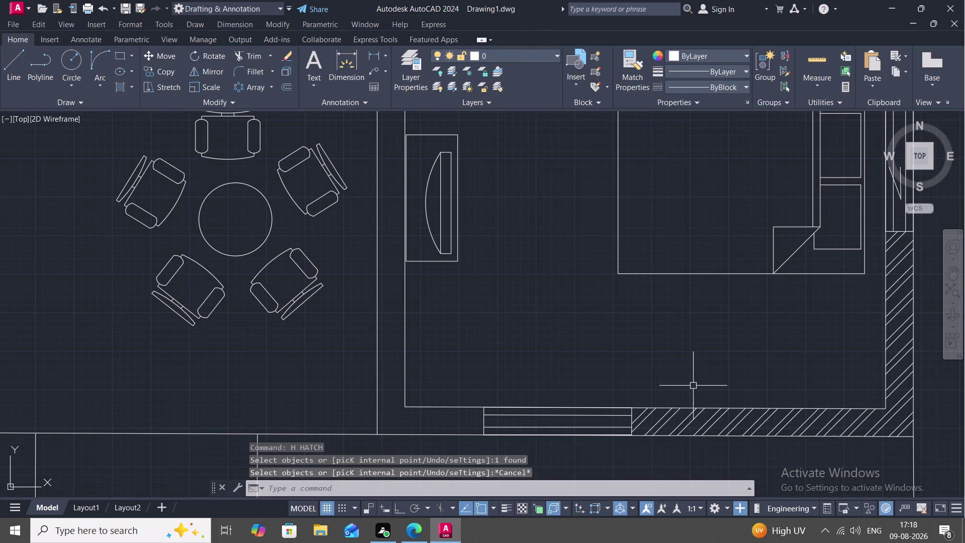
middle_drag(502, 352, 598, 349)
key(space)
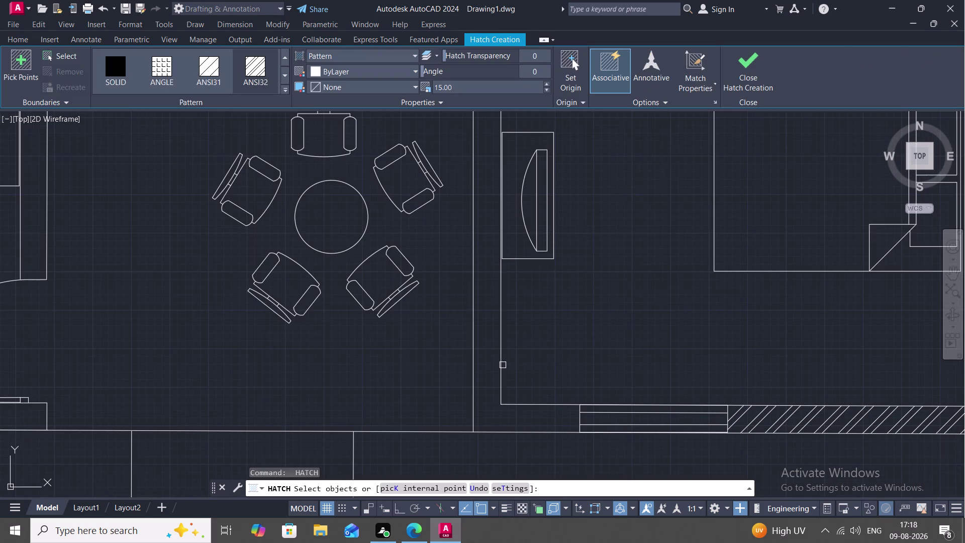
click(500, 365)
click(520, 402)
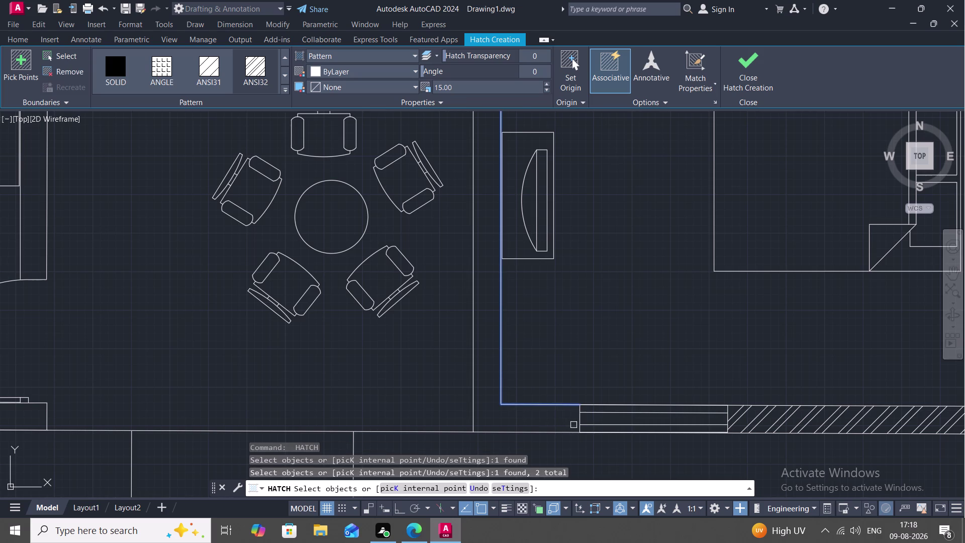
click(580, 416)
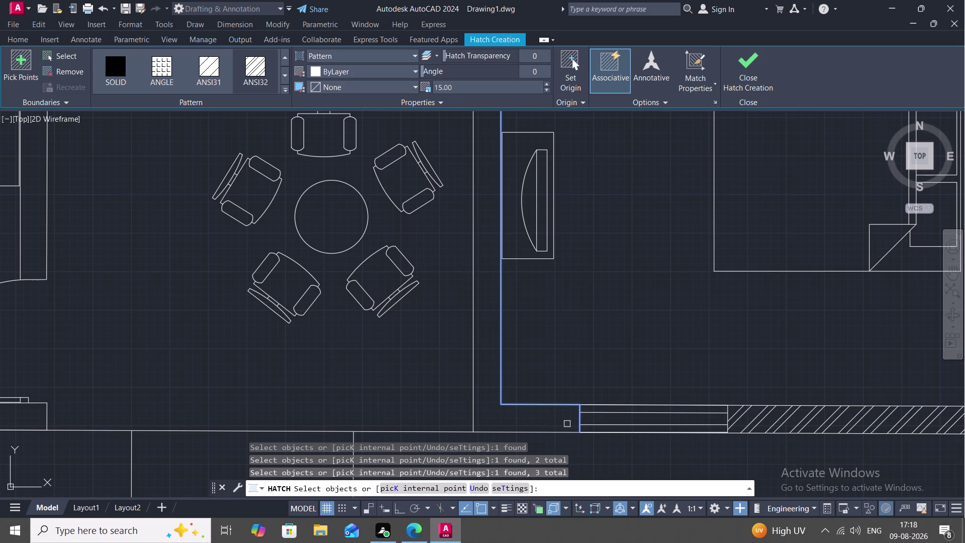
click(562, 430)
click(474, 375)
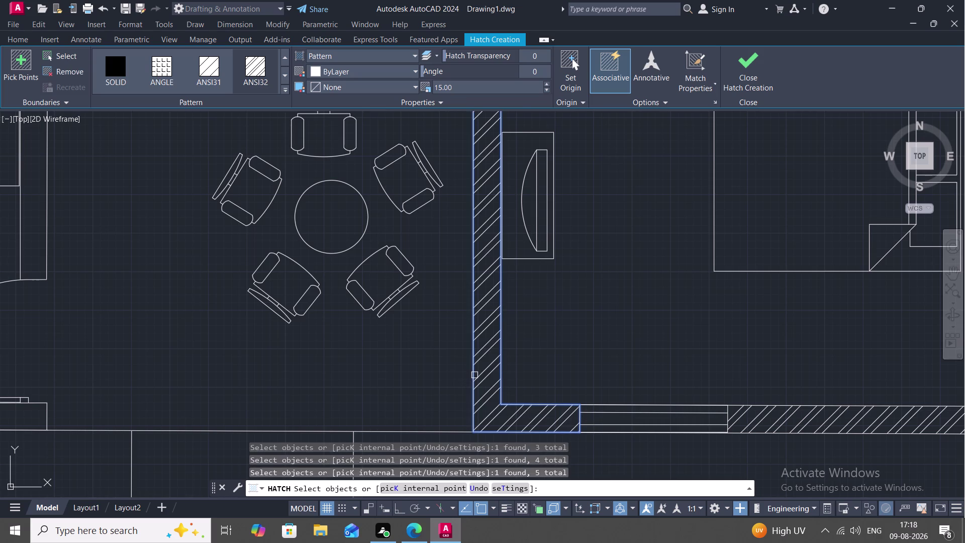
scroll(down, 3)
key(Escape)
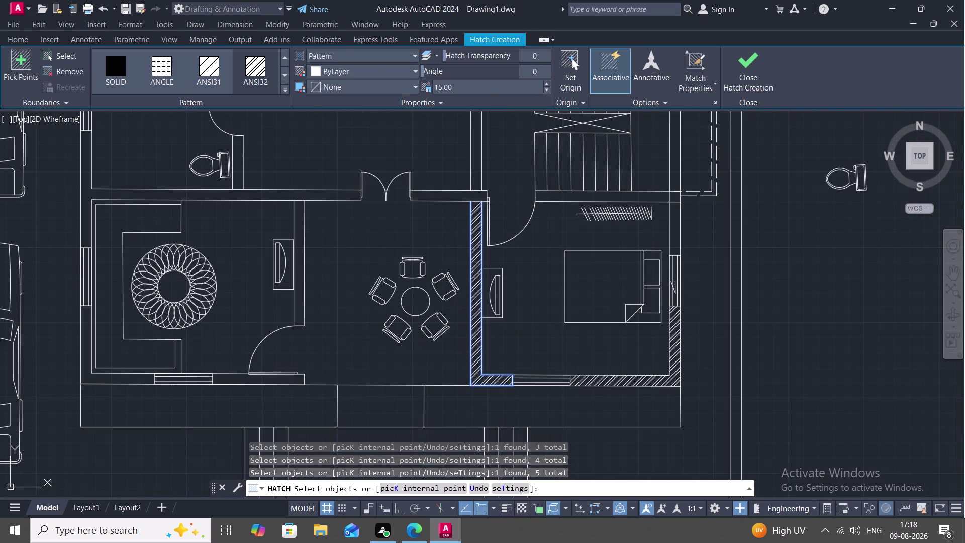
Hatch the short wall near the doors and delete the faulty door-swing hatch.
middle_drag(455, 224, 464, 287)
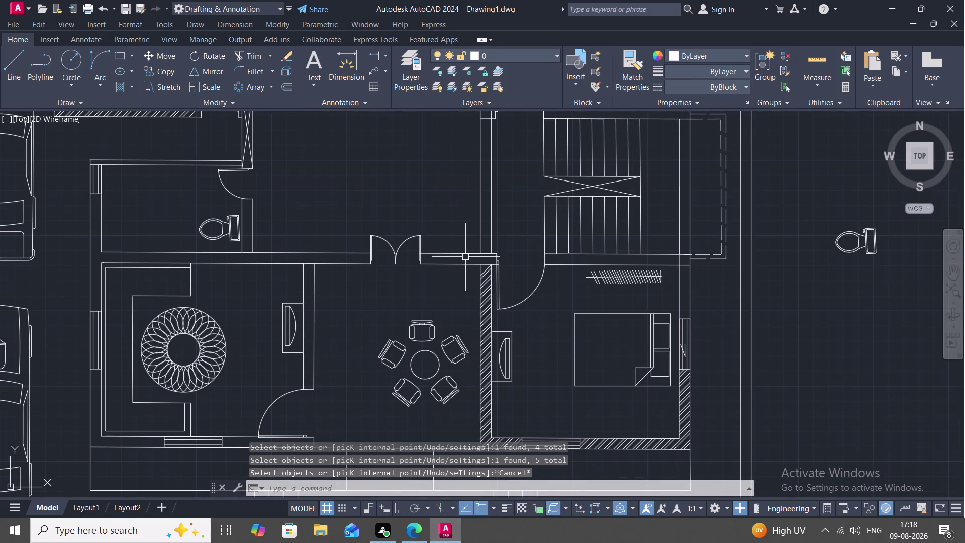
key(space)
click(464, 254)
click(461, 265)
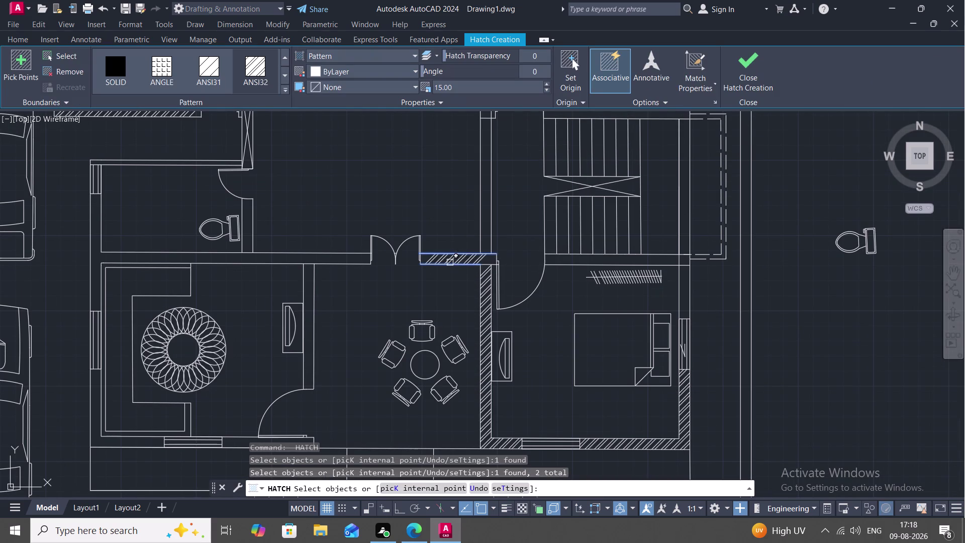
click(498, 258)
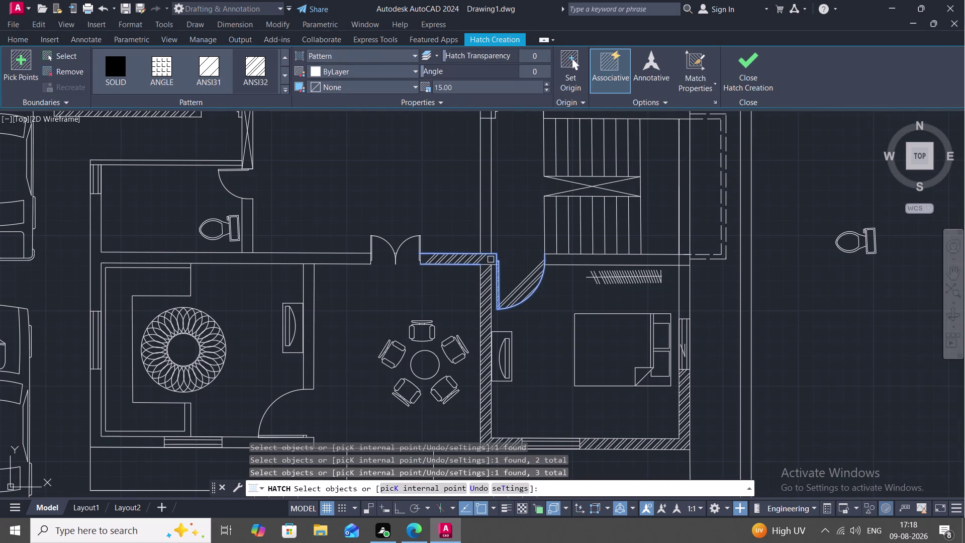
key(Escape)
click(516, 286)
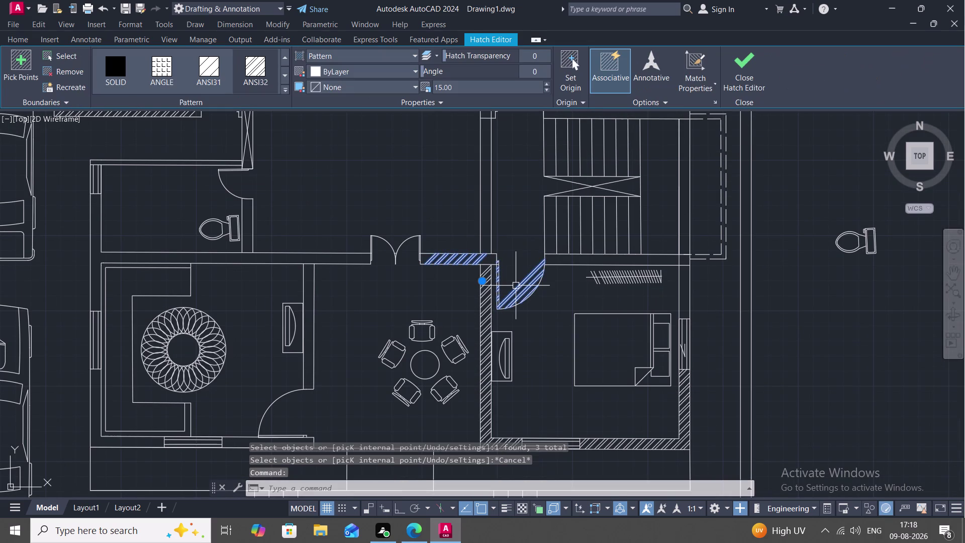
key(Delete)
scroll(up, 3)
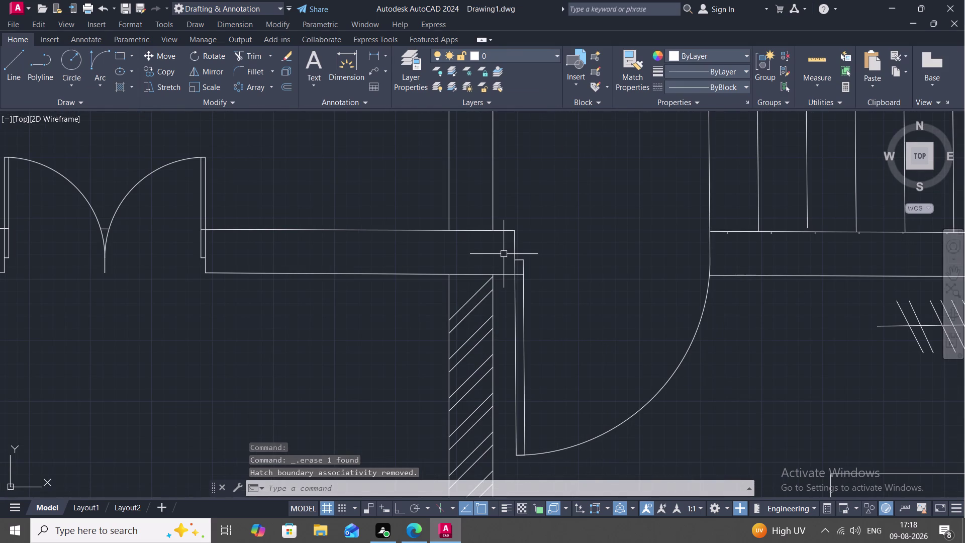
Cancel the repeated erase and launch HATCH for the wall beside the stair-side door.
key(space)
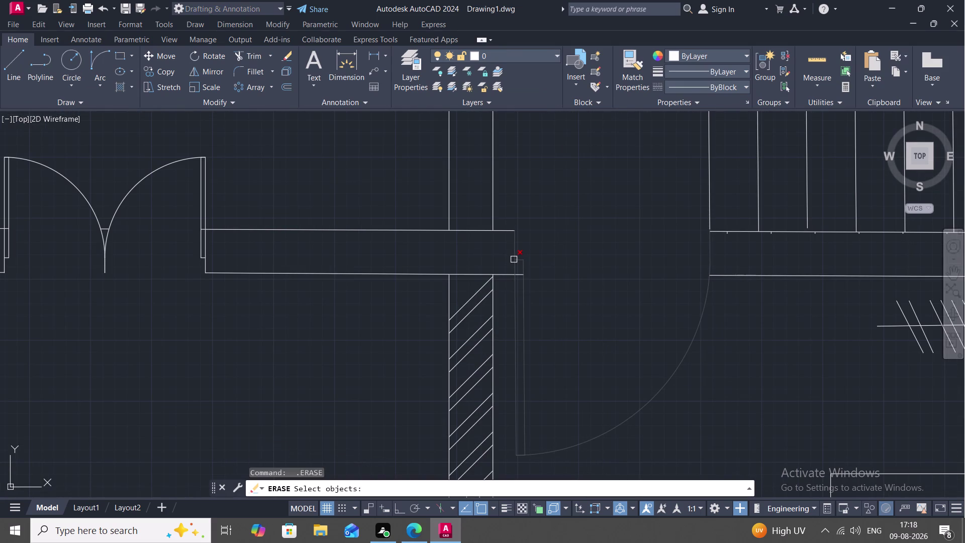
key(Escape)
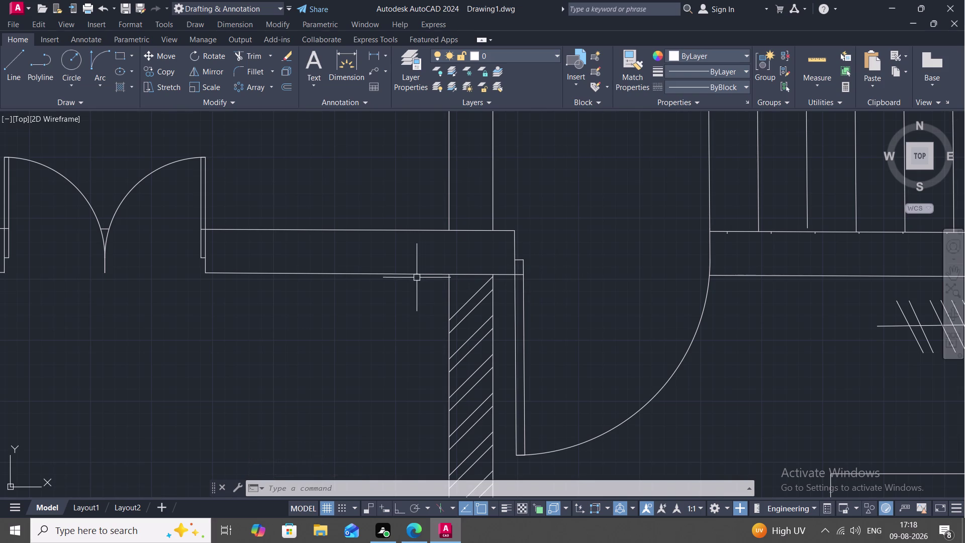
text(H)
key(space)
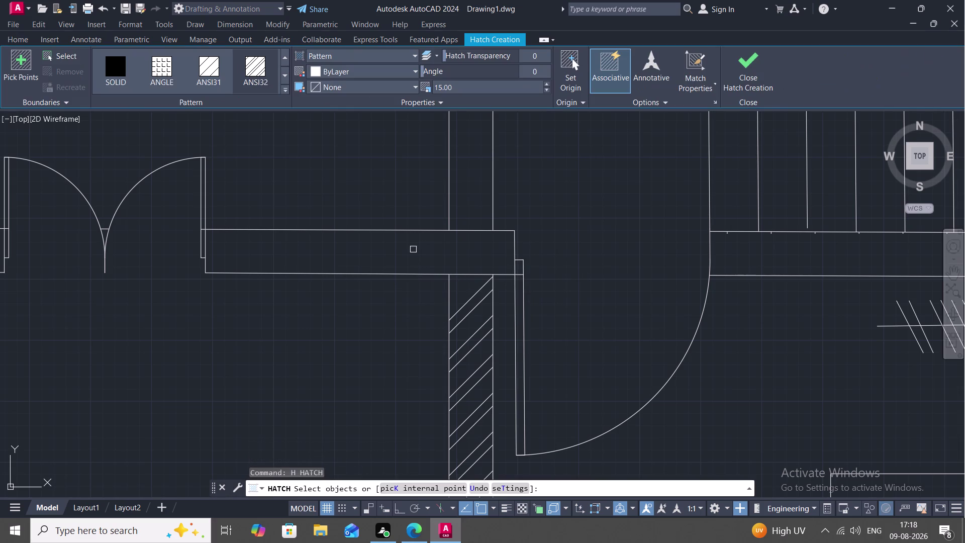
Hatch the wall from its upper and lower edges, then pan toward the living and dining rooms.
click(420, 230)
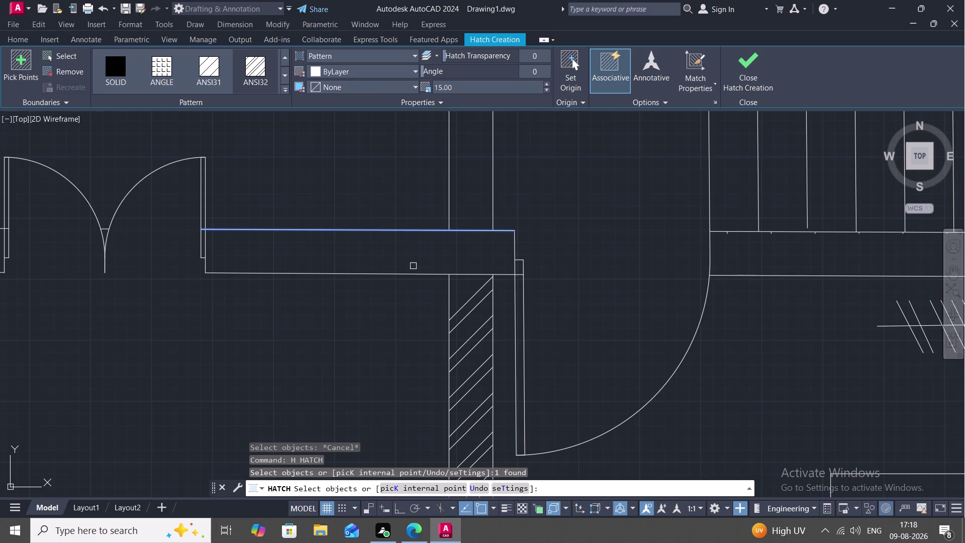
click(409, 275)
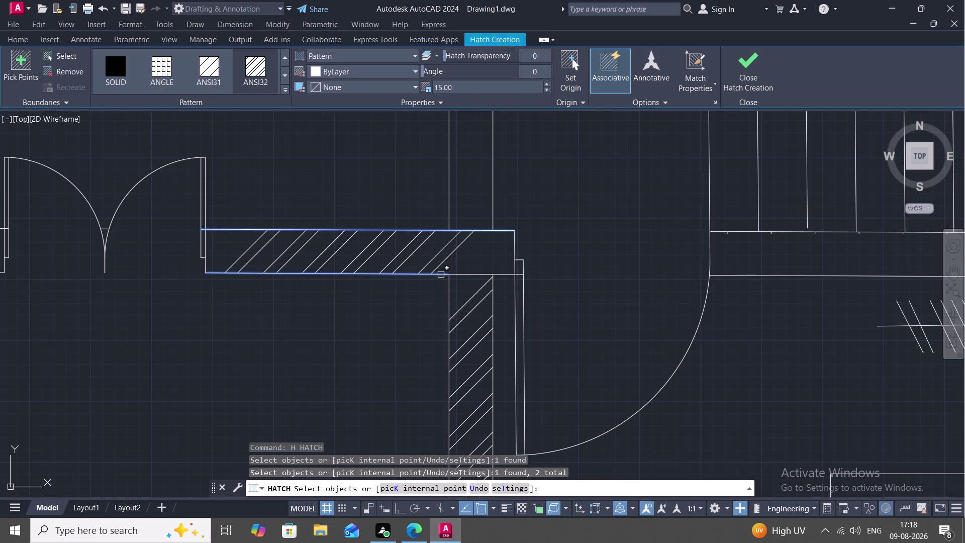
click(468, 275)
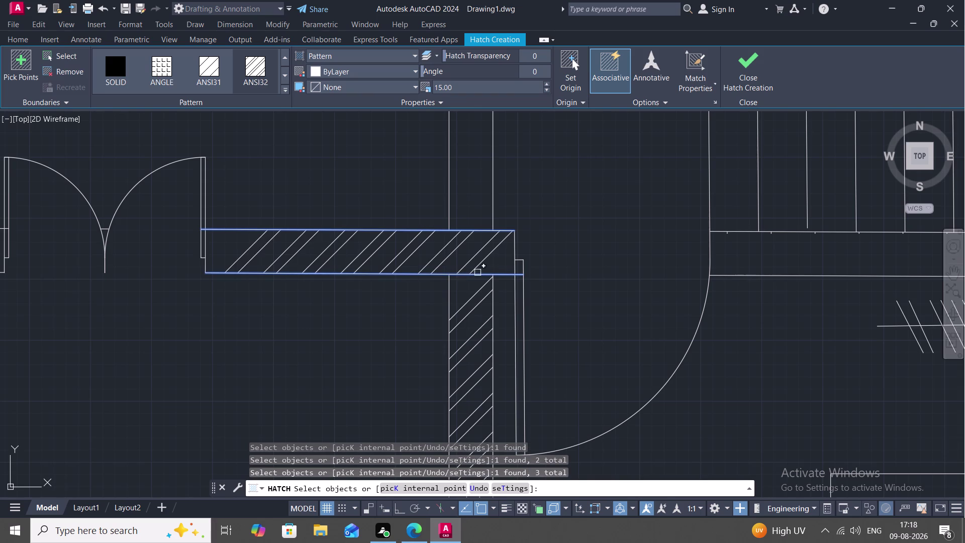
key(Escape)
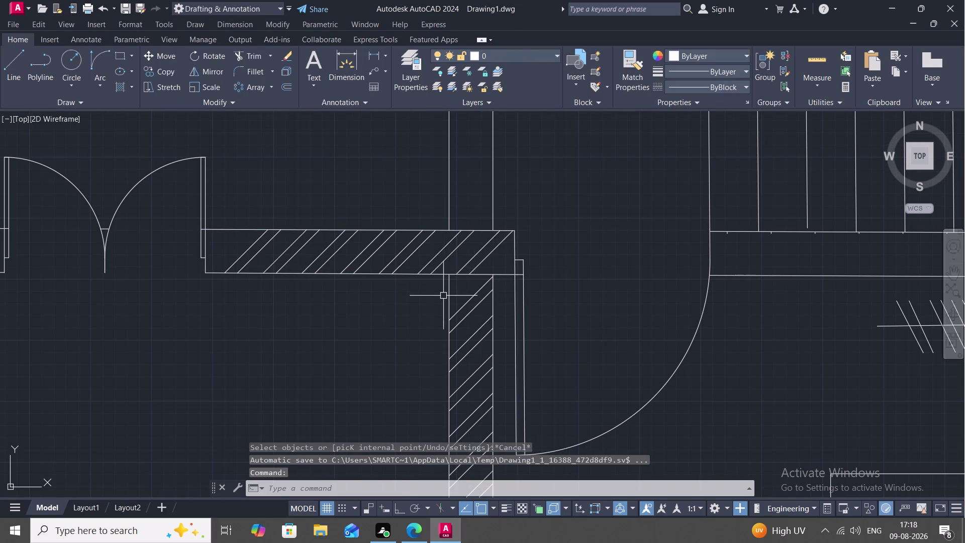
scroll(down, 3)
middle_drag(433, 297, 510, 260)
scroll(down, 3)
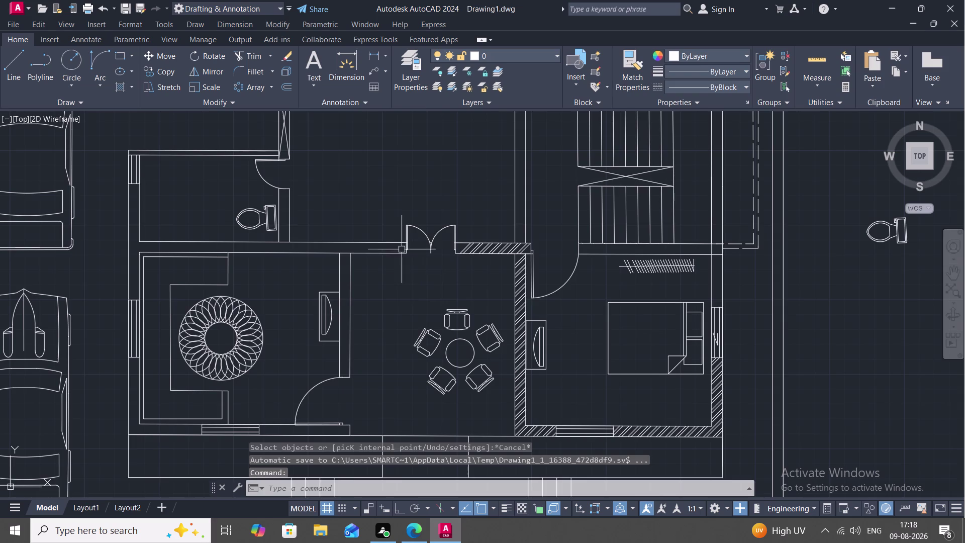
middle_drag(400, 245, 488, 244)
scroll(up, 3)
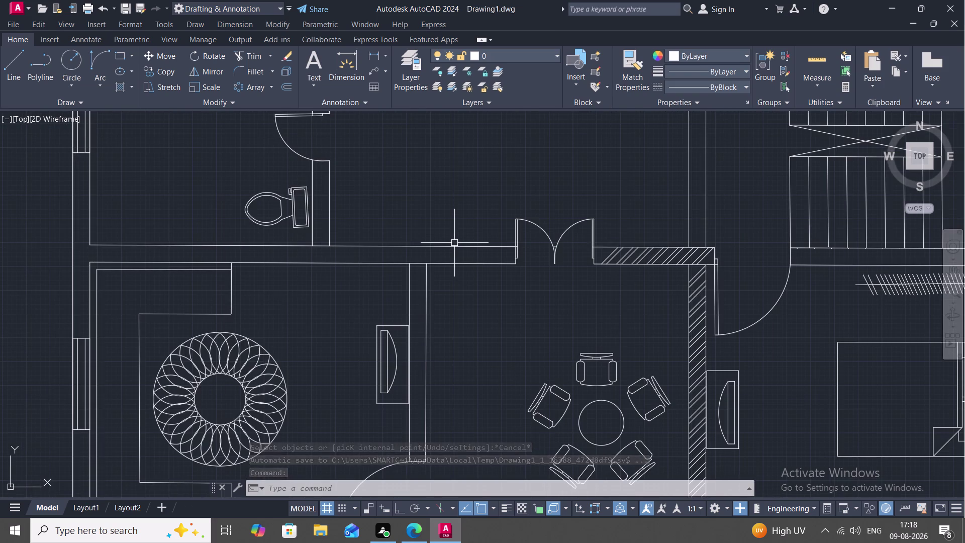
Hatch the two partition wall lines with ANSI31, then pick the living room's bottom wall line.
key(space)
click(427, 282)
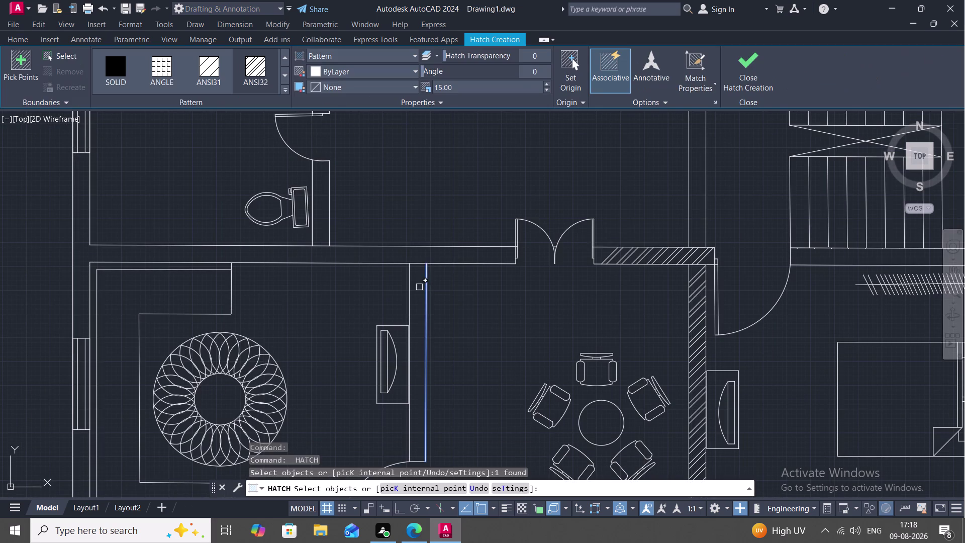
click(410, 290)
key(Escape)
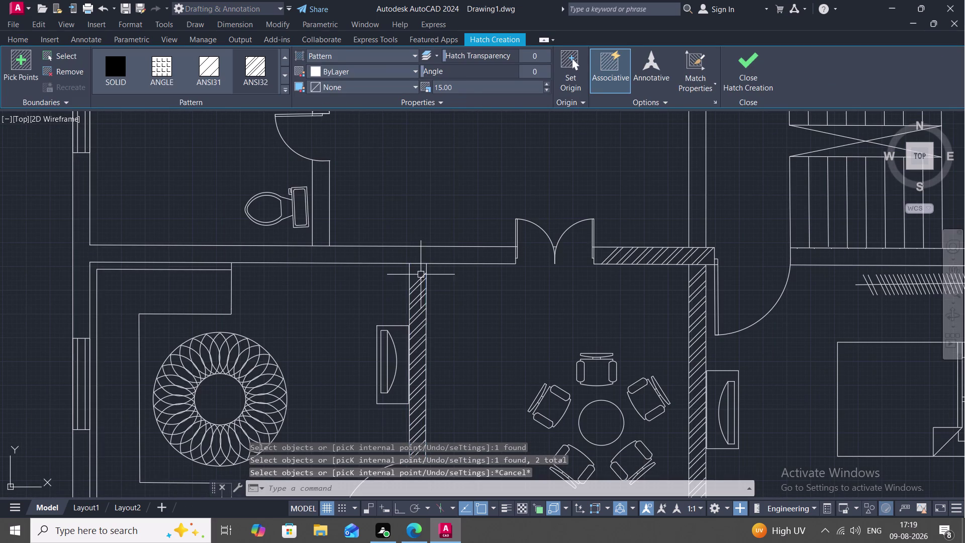
middle_drag(449, 279, 465, 211)
scroll(down, 3)
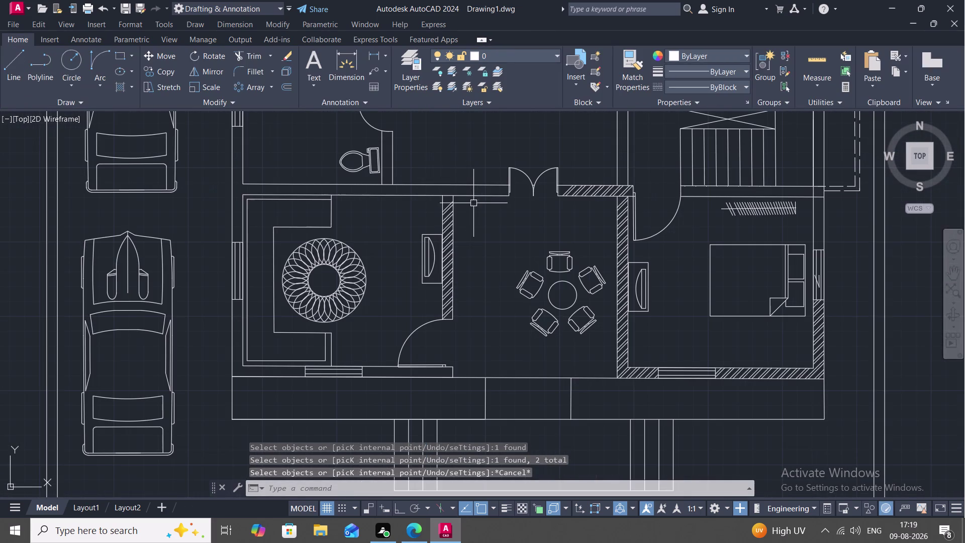
key(space)
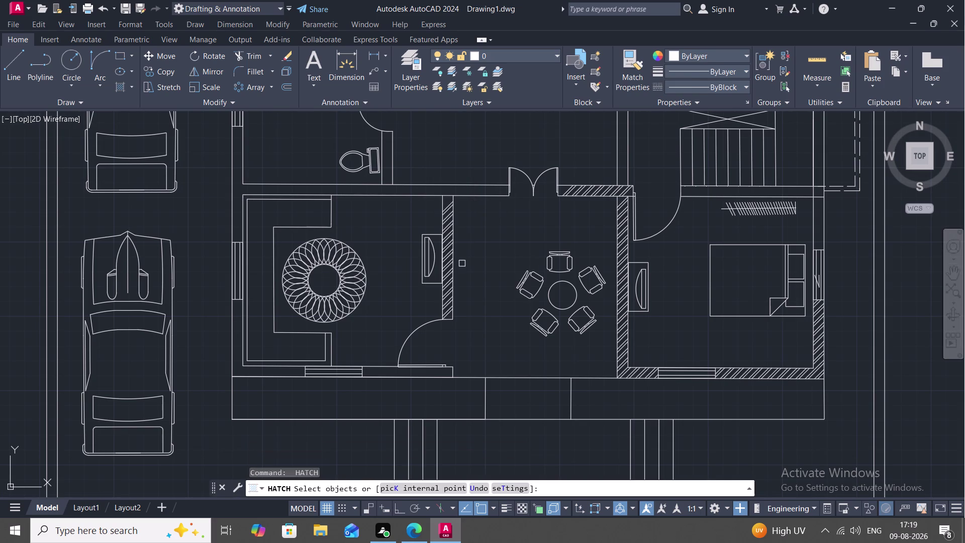
click(382, 366)
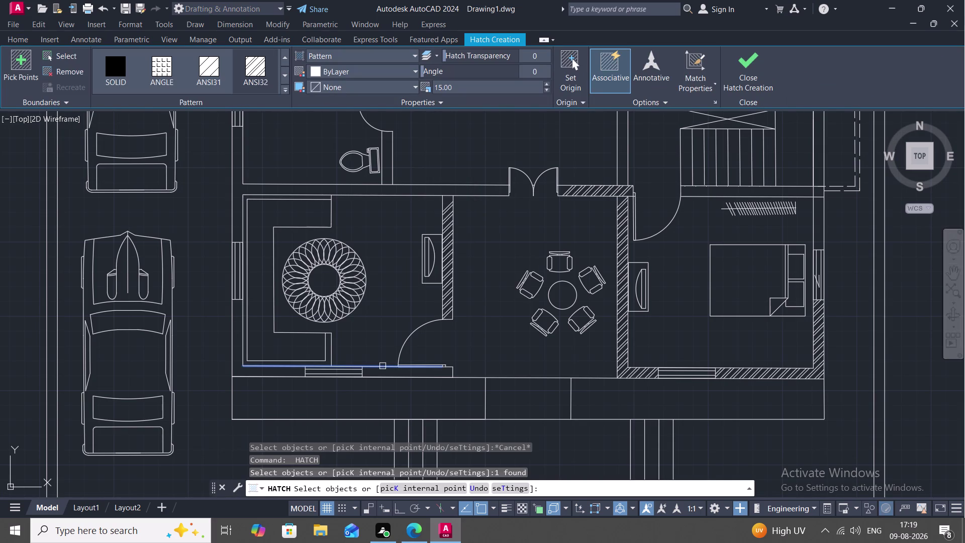
Cancel the hatch and break the living room's bottom wall line at several points.
key(Escape)
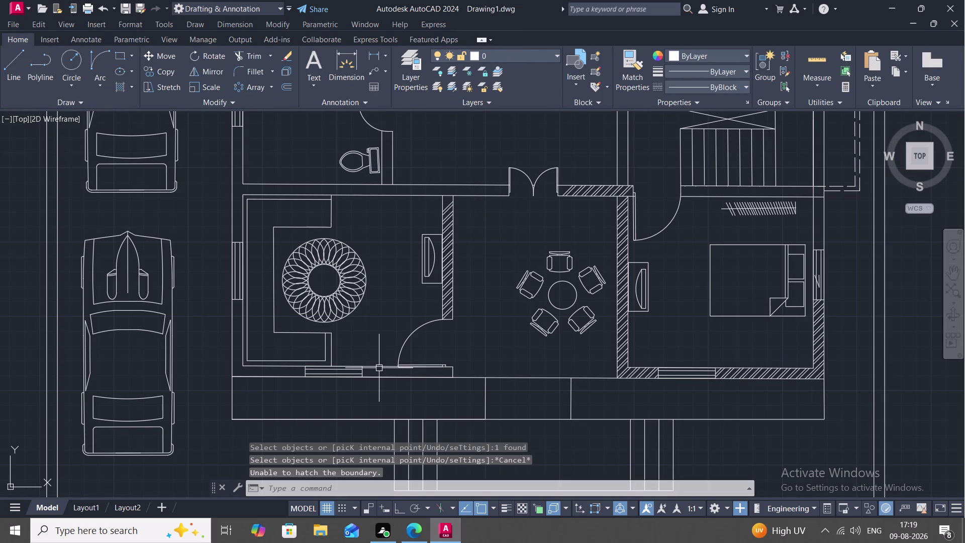
text(BRE)
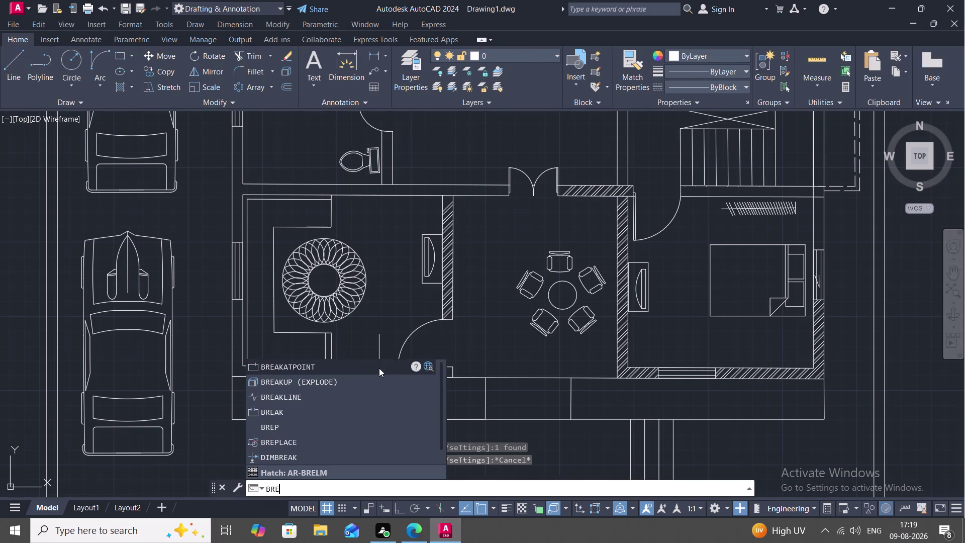
text(A)
key(space)
click(373, 365)
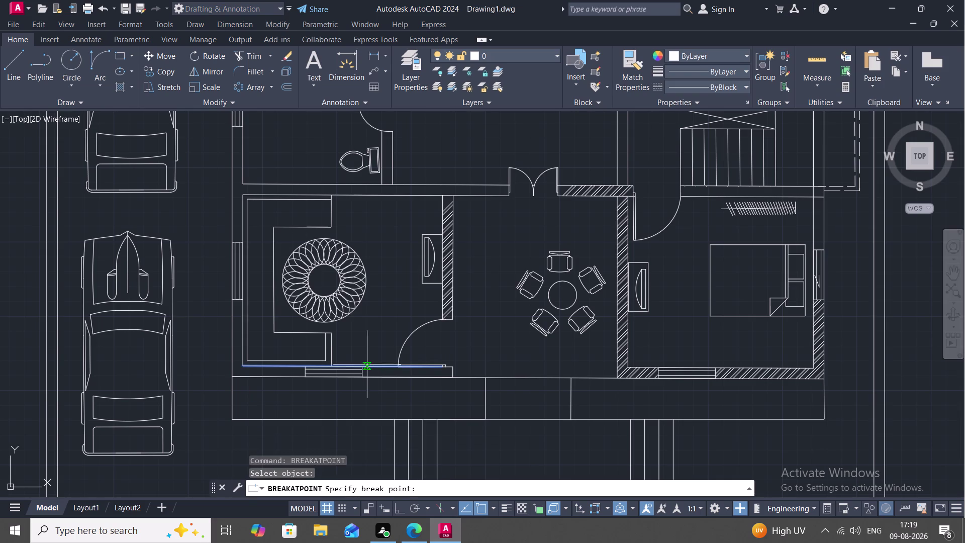
click(363, 365)
key(space)
click(294, 366)
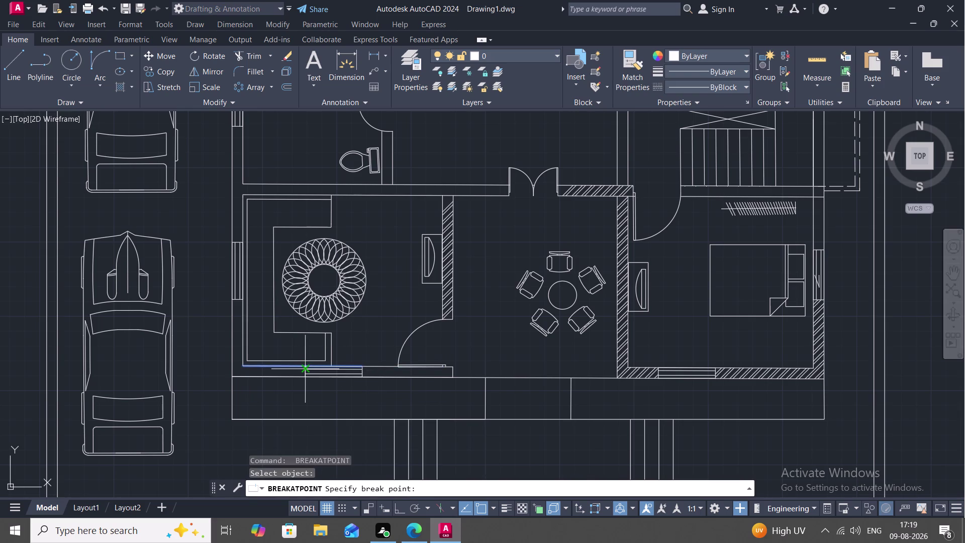
scroll(up, 3)
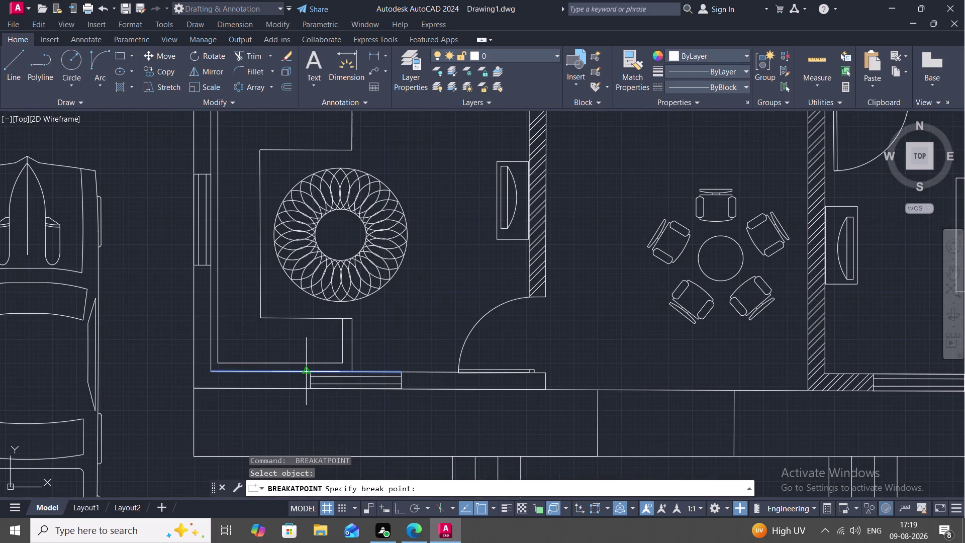
click(309, 370)
key(space)
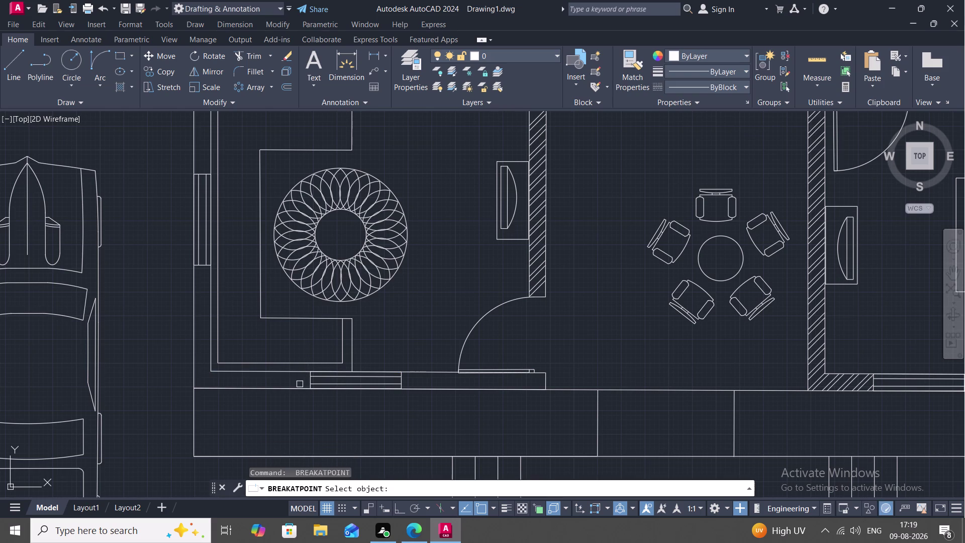
Break the lower and outer bottom wall lines at their split points.
click(293, 388)
click(311, 388)
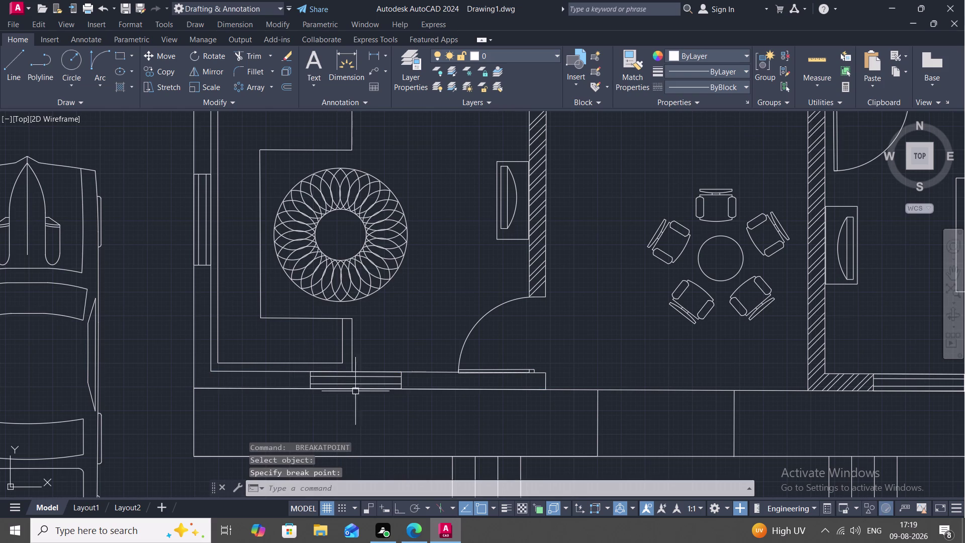
key(space)
click(420, 390)
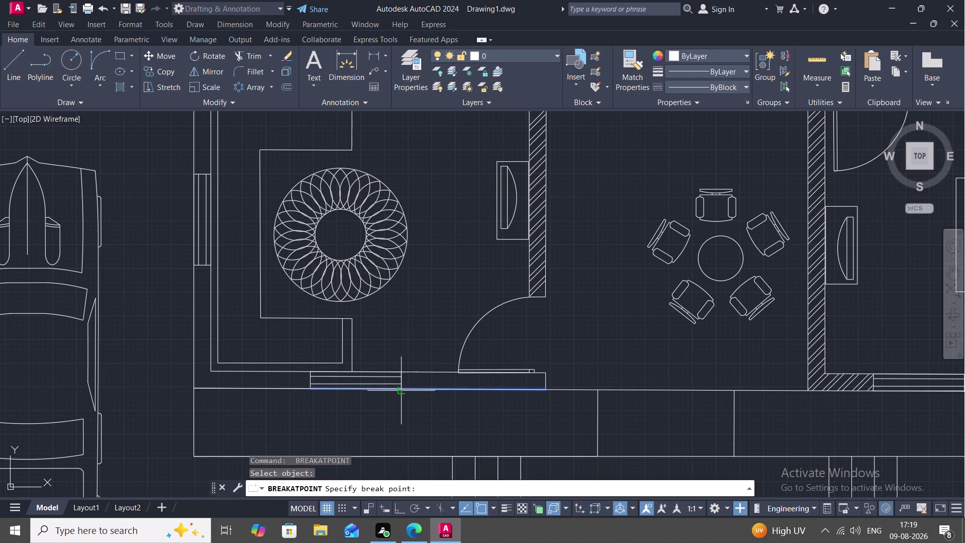
click(402, 391)
key(Escape)
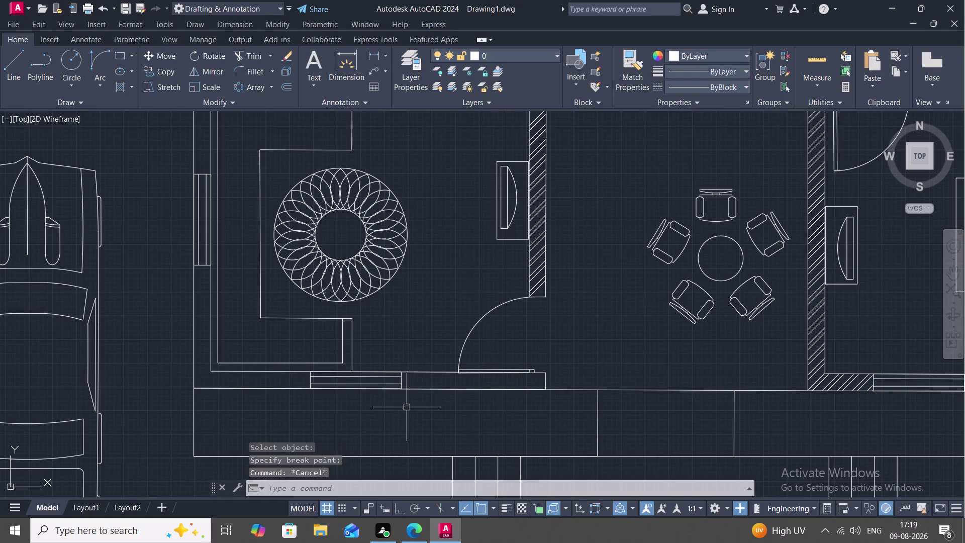
Break the living room's left wall lines near the bottom corner and beside the window.
key(space)
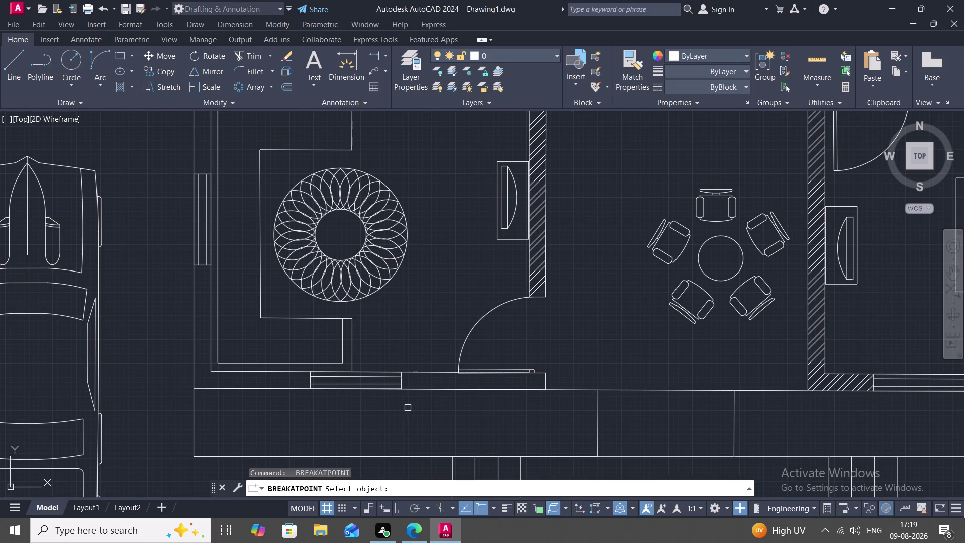
key(Escape)
key(space)
middle_drag(222, 323, 386, 334)
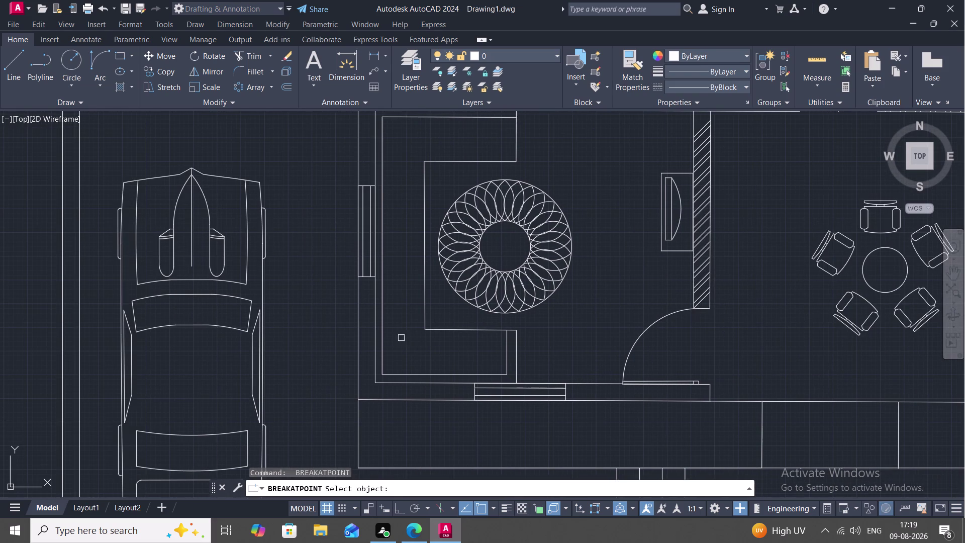
click(374, 374)
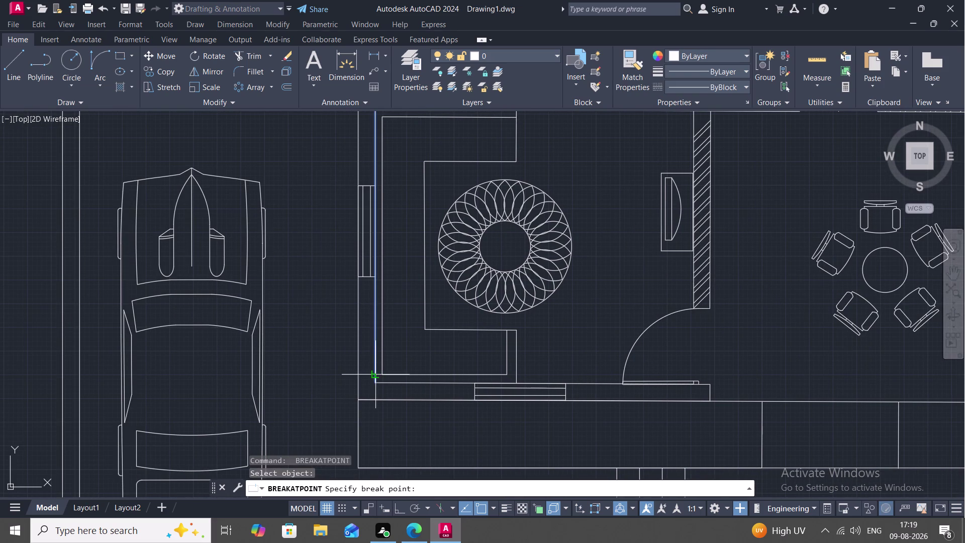
click(373, 276)
key(space)
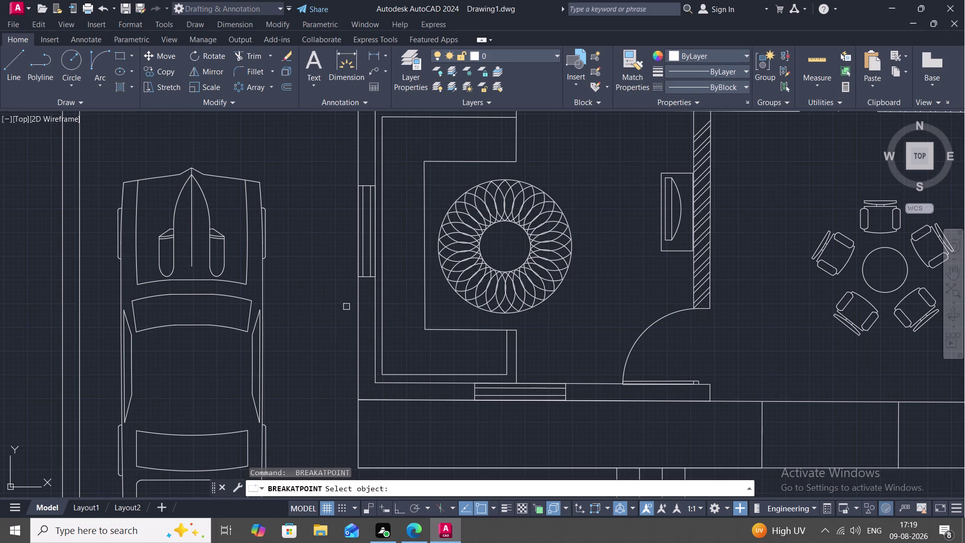
click(357, 320)
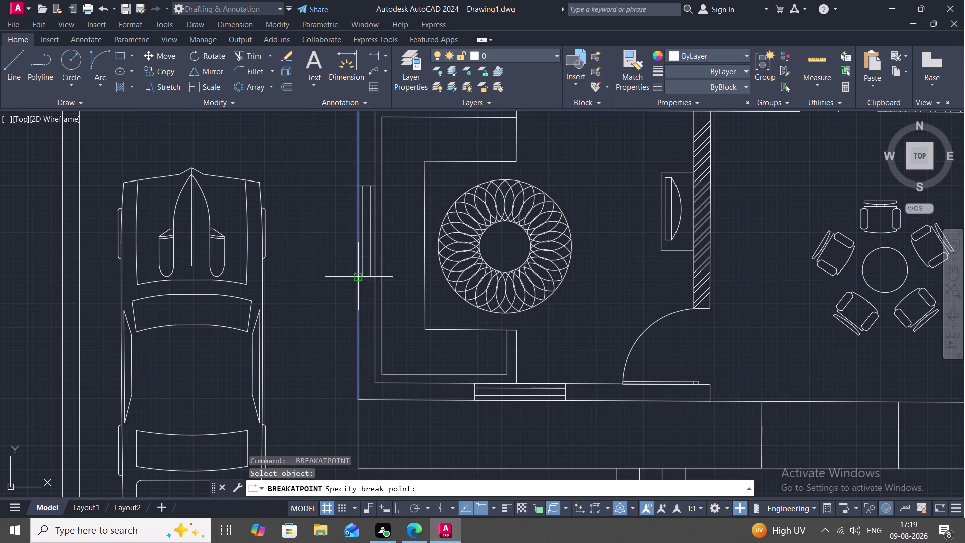
click(359, 280)
key(space)
Break the left wall lines at the top of the window opening.
click(359, 166)
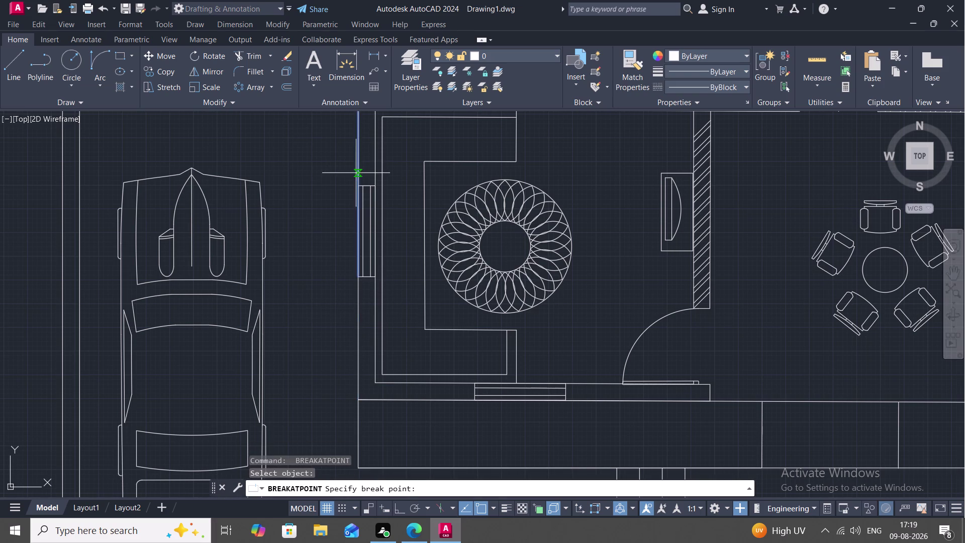
click(357, 185)
key(space)
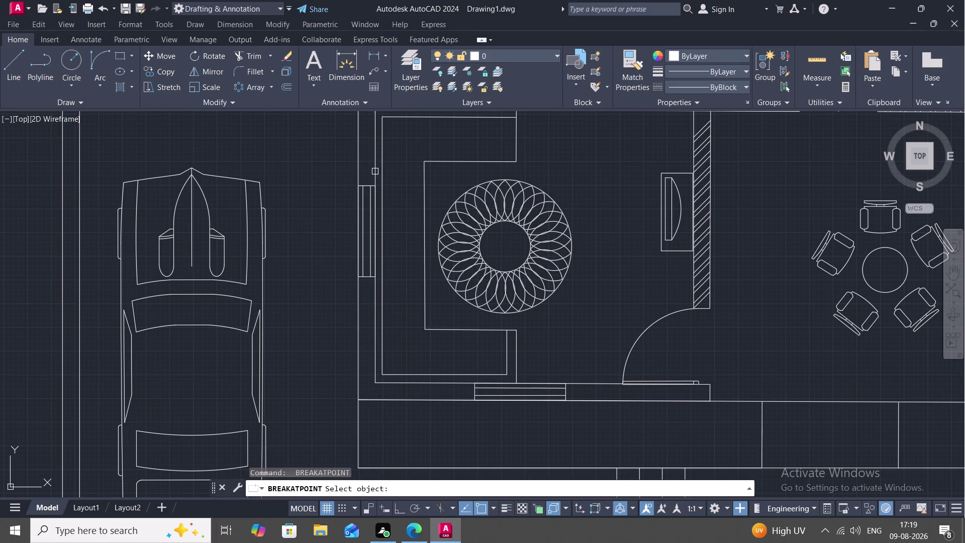
click(375, 171)
click(374, 185)
scroll(down, 3)
middle_drag(371, 209, 373, 212)
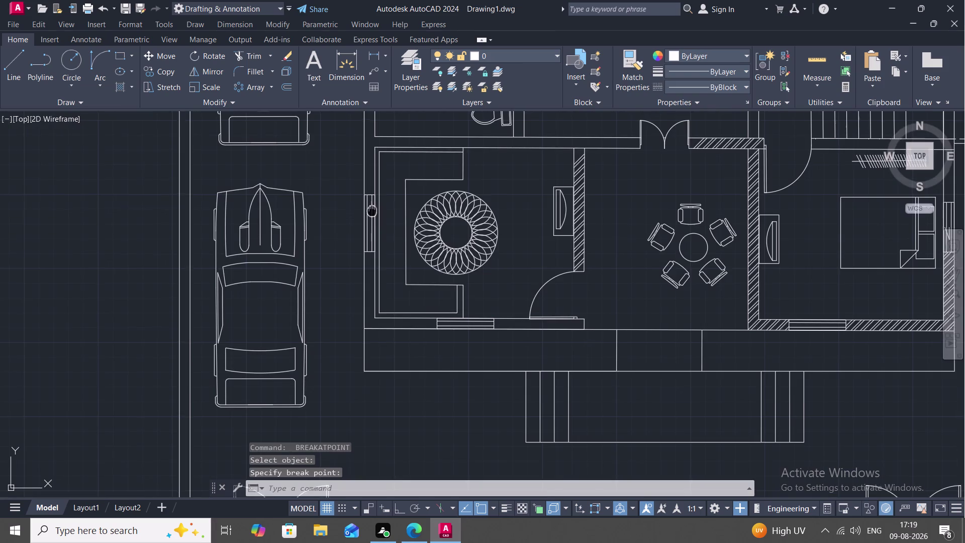
middle_drag(372, 212, 367, 284)
scroll(down, 3)
key(Escape)
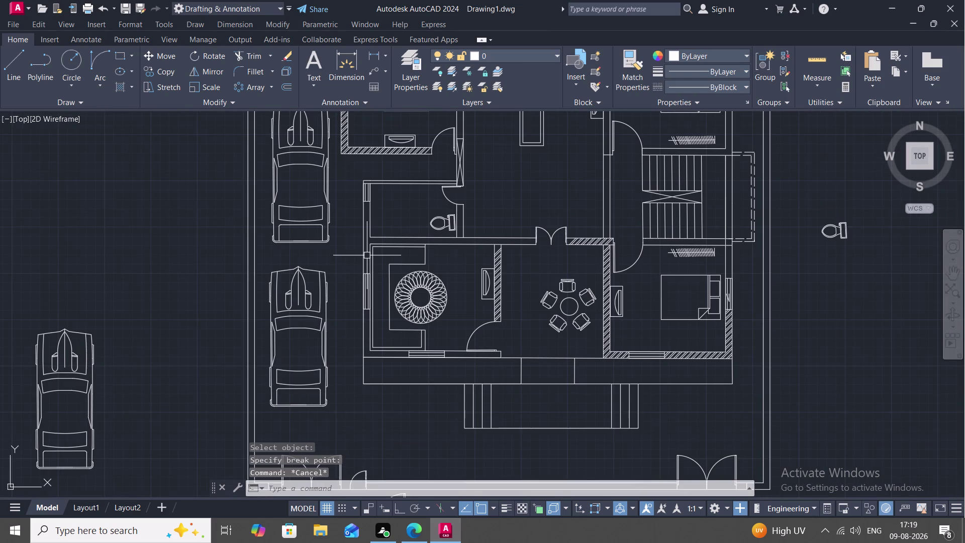
Attempt hatches on the bathroom's left wall and the living room's bottom wall, then cancel.
text(H)
key(space)
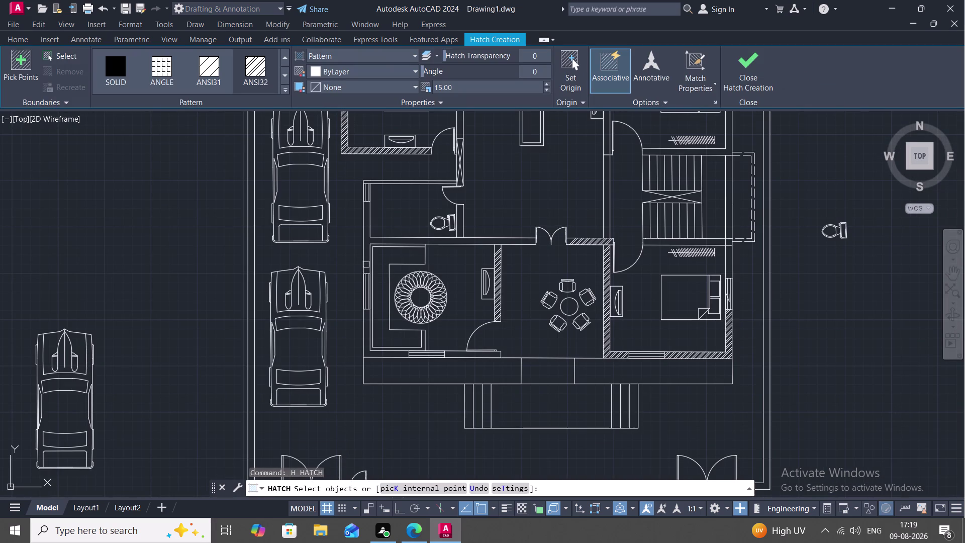
click(363, 255)
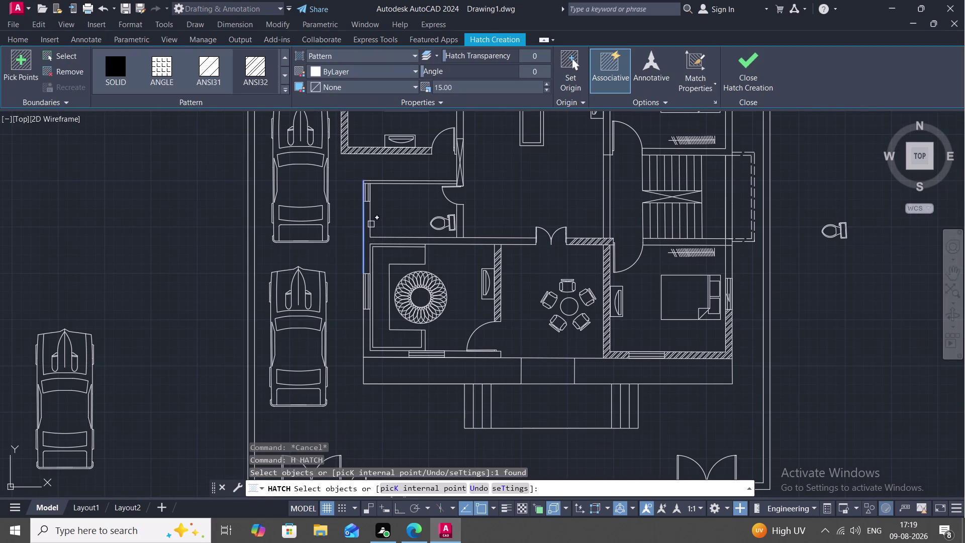
key(Escape)
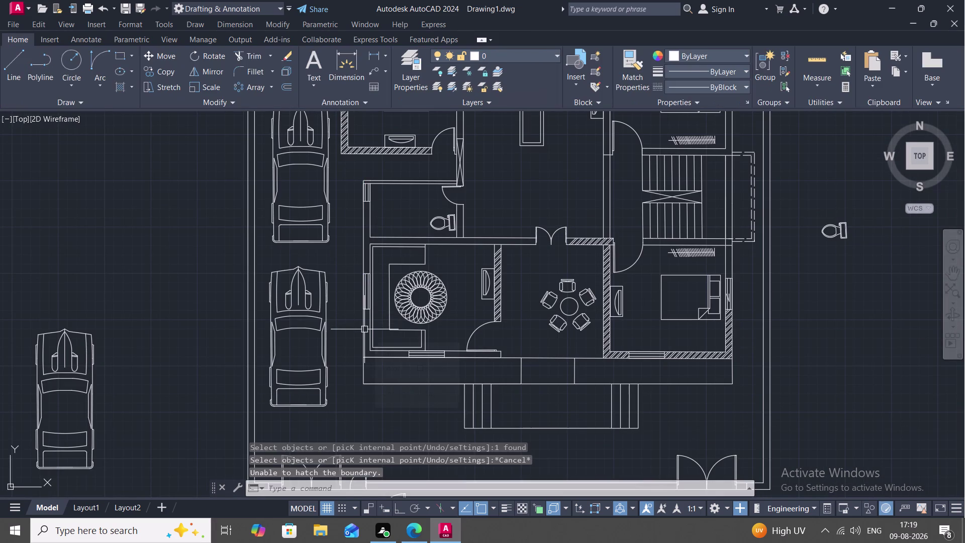
key(space)
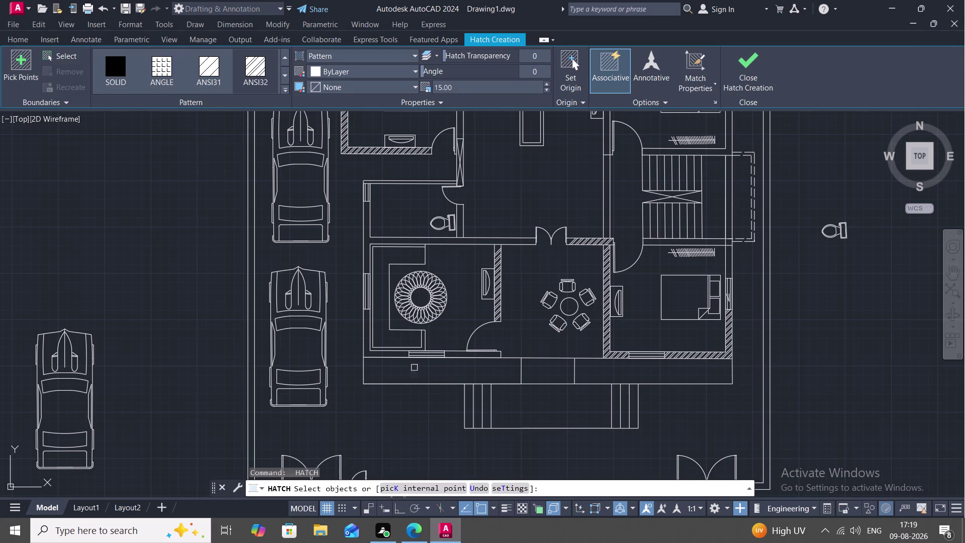
click(461, 352)
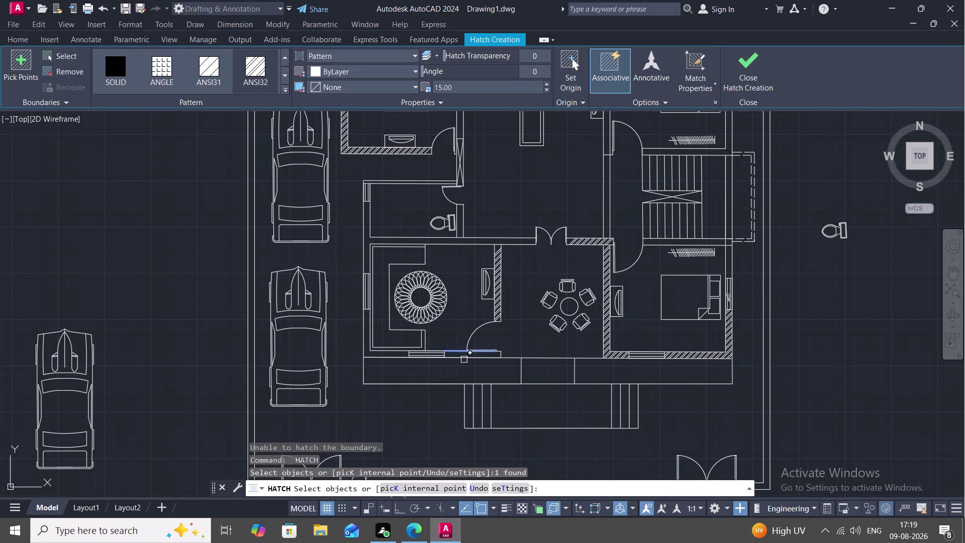
click(464, 360)
key(Escape)
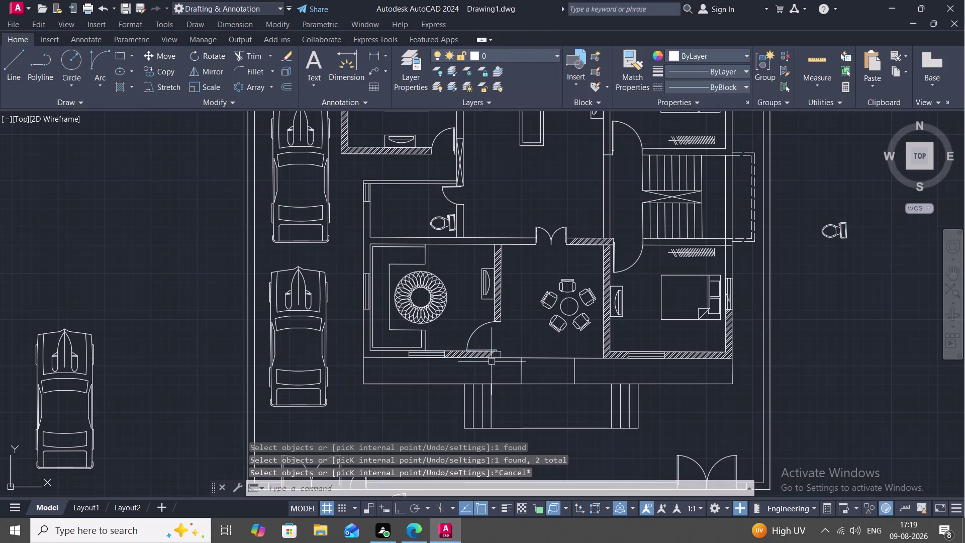
Hatch the wall beside the lounge door, including the door arc in the boundary.
scroll(up, 3)
key(space)
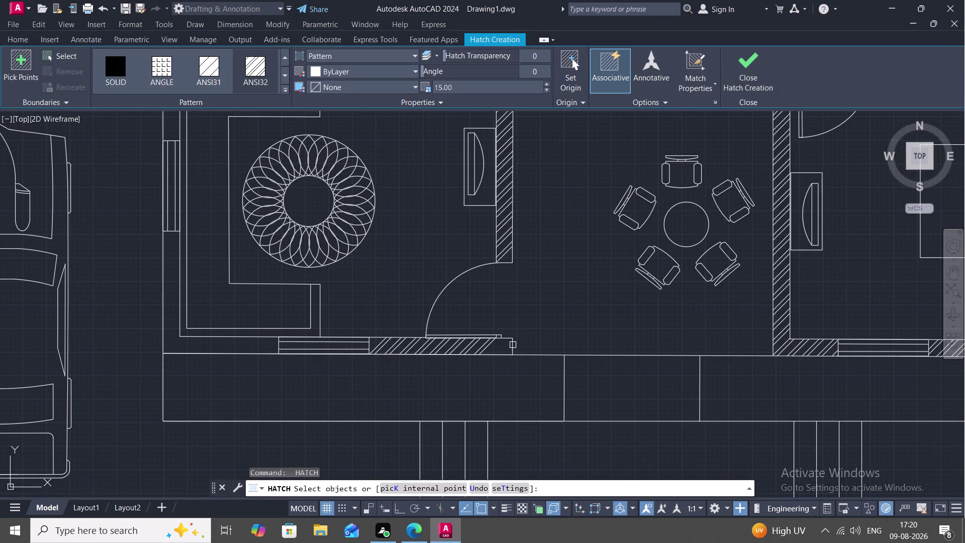
click(513, 345)
click(501, 355)
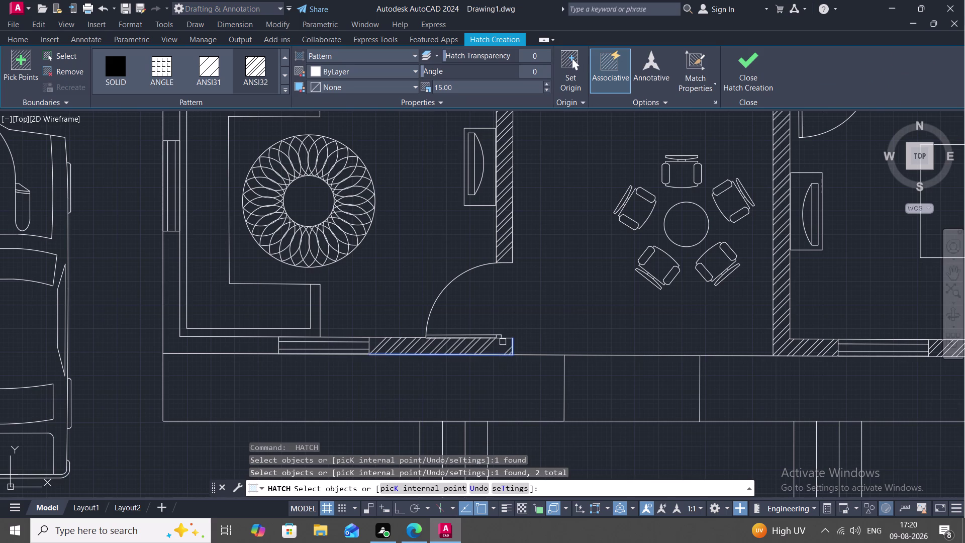
click(506, 338)
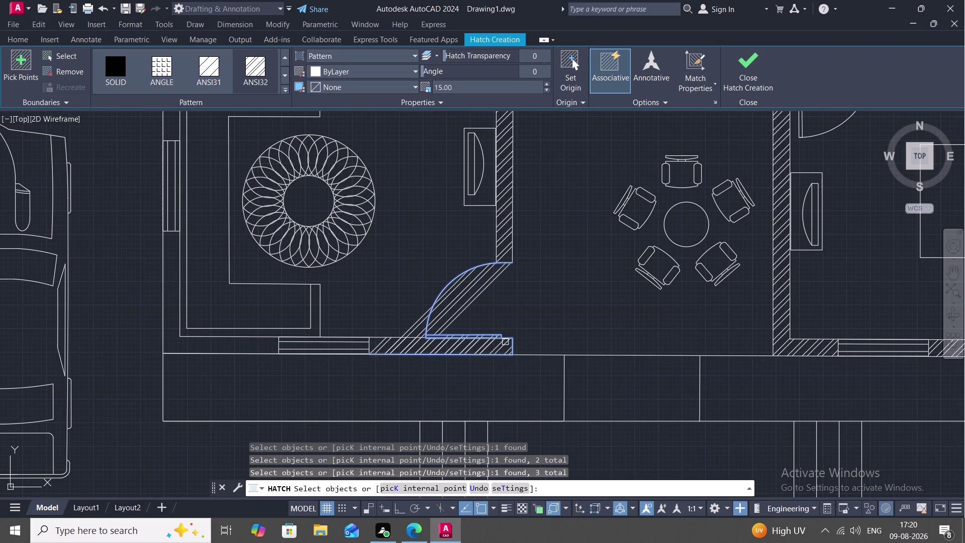
key(Escape)
Erase the stray hatch that spilled over the door swing.
click(450, 305)
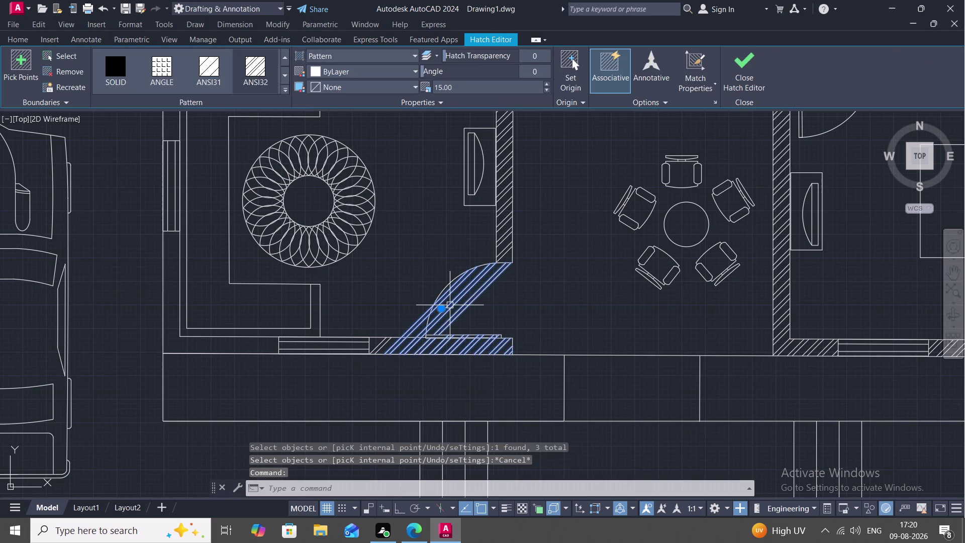
key(Delete)
key(space)
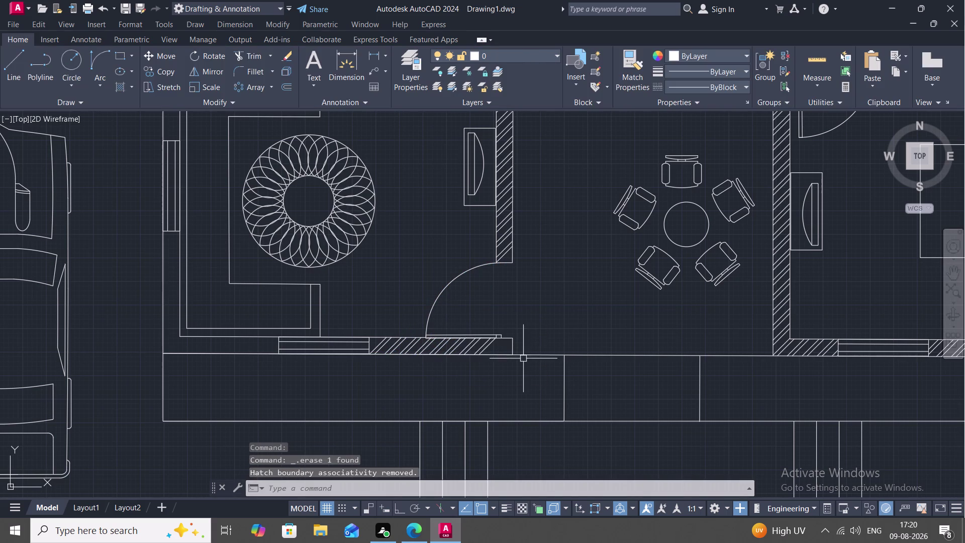
key(Escape)
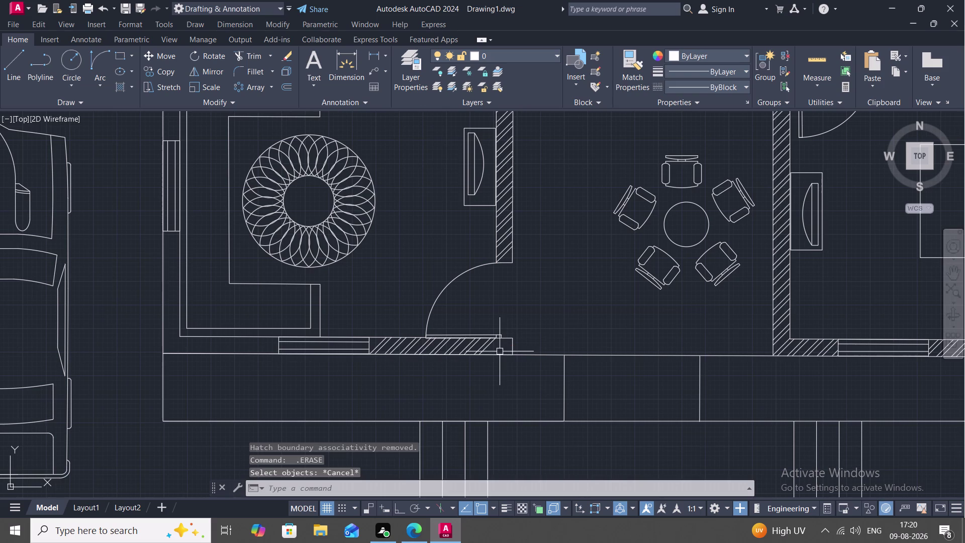
Start a hatch on the wall beside the door, then cancel it.
text(H)
key(space)
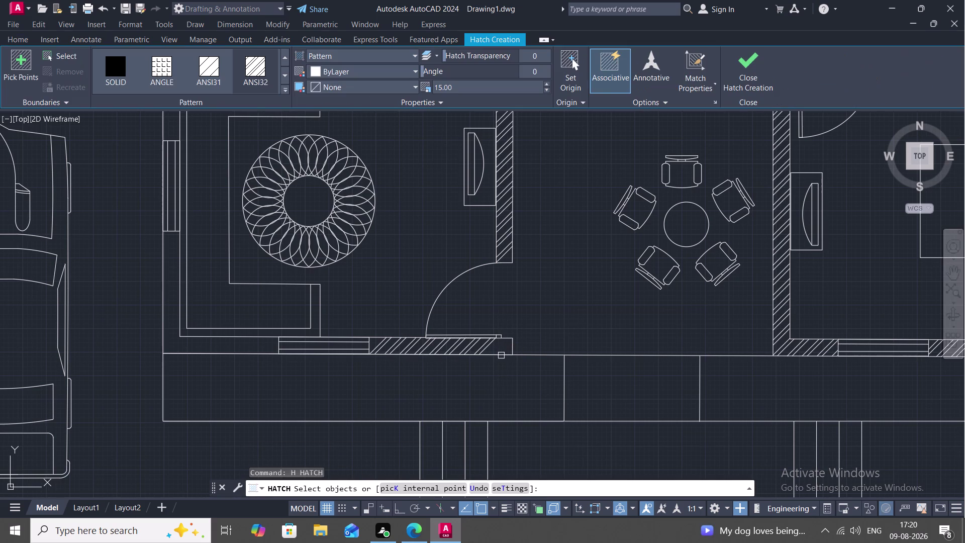
click(502, 355)
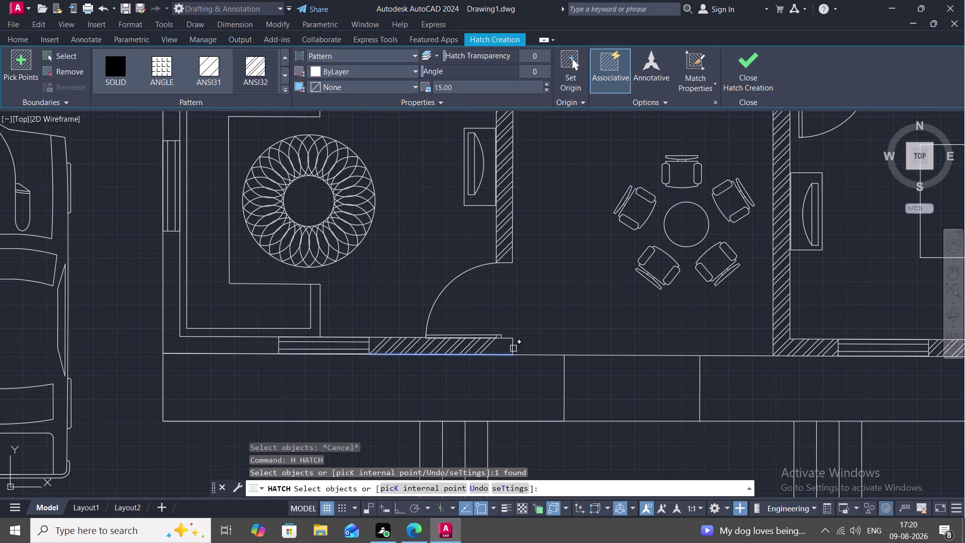
click(511, 347)
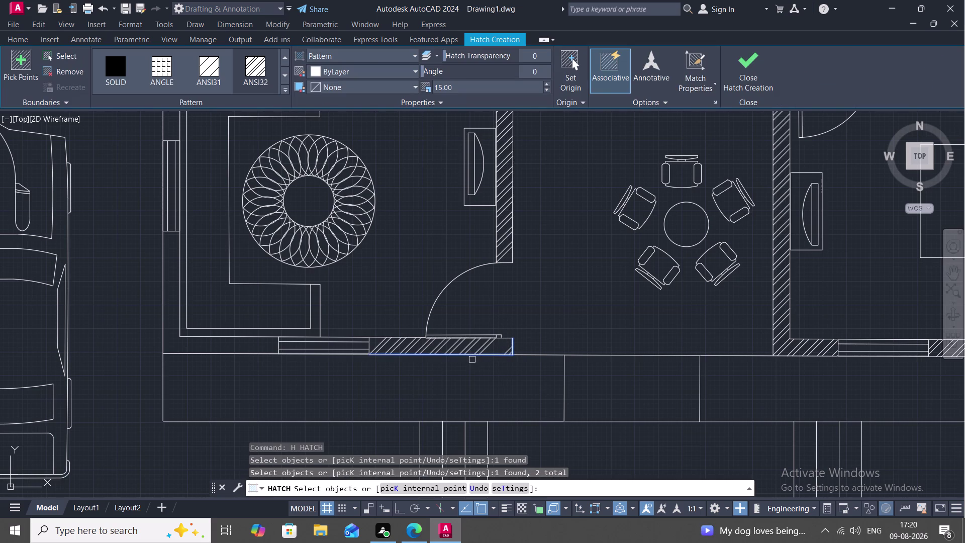
key(Escape)
Hatch the L-shaped wall at the lounge's lower-left corner with diagonal lines.
scroll(up, 3)
middle_click(423, 349)
scroll(down, 3)
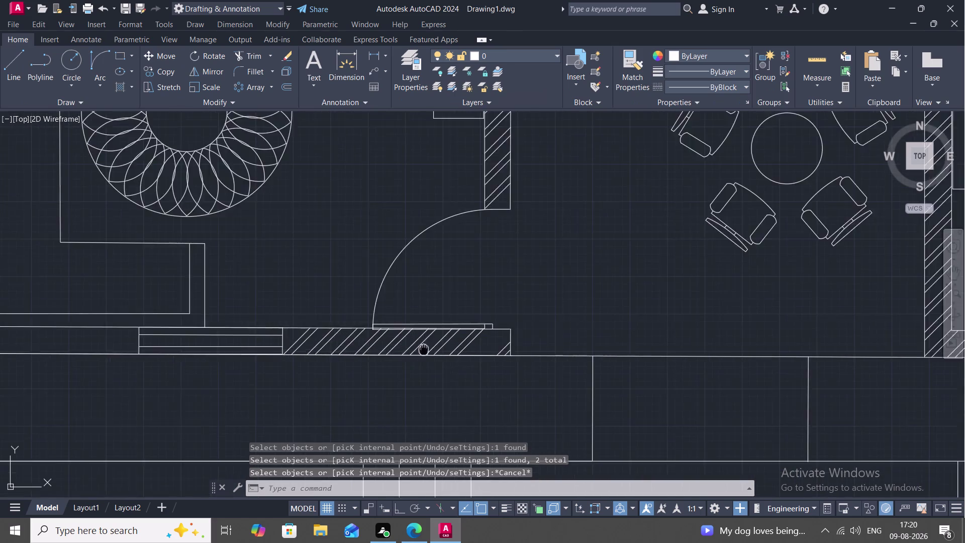
scroll(down, 3)
middle_drag(347, 343, 448, 348)
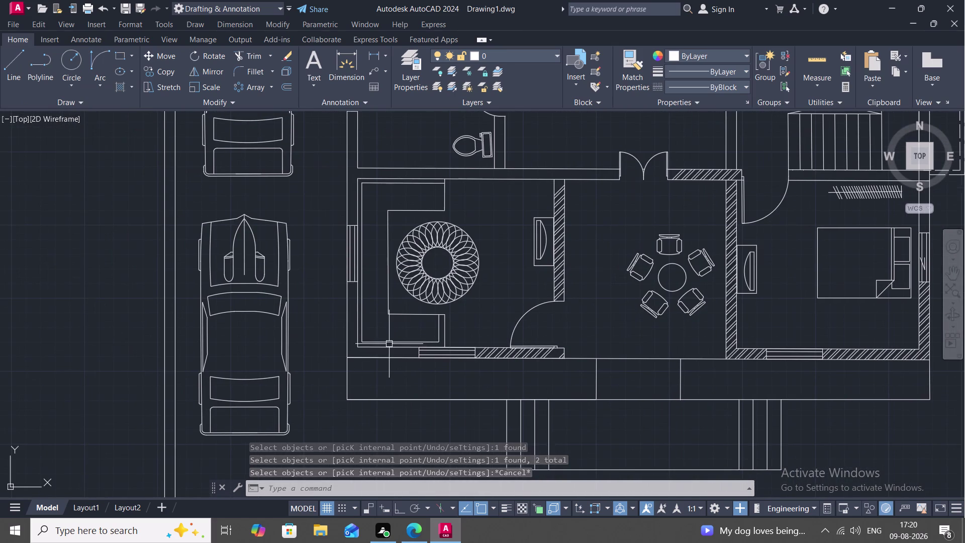
key(space)
click(394, 348)
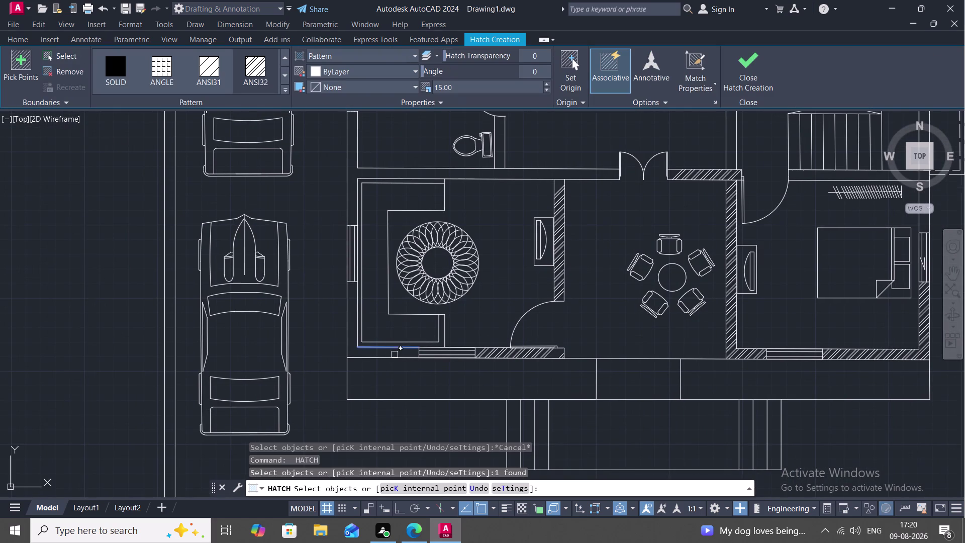
click(392, 357)
click(346, 318)
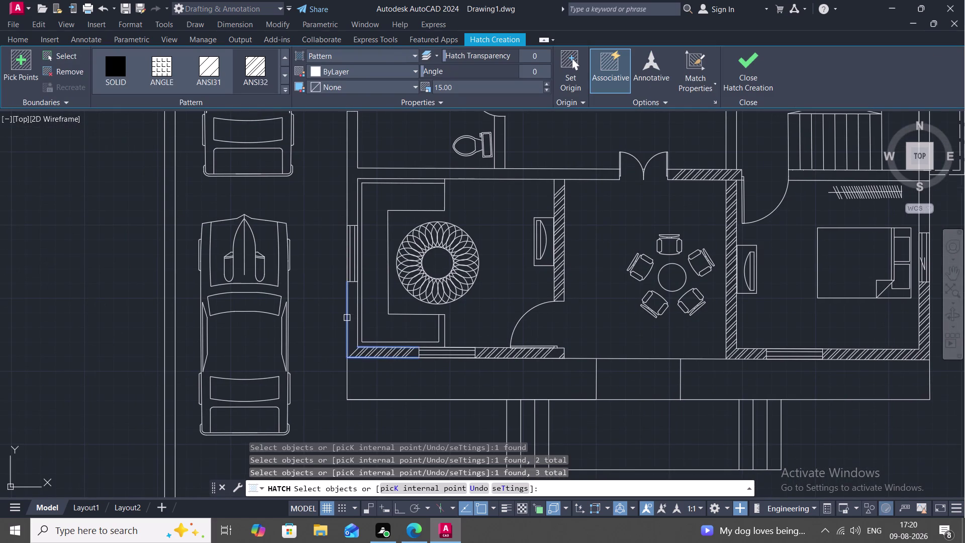
click(356, 320)
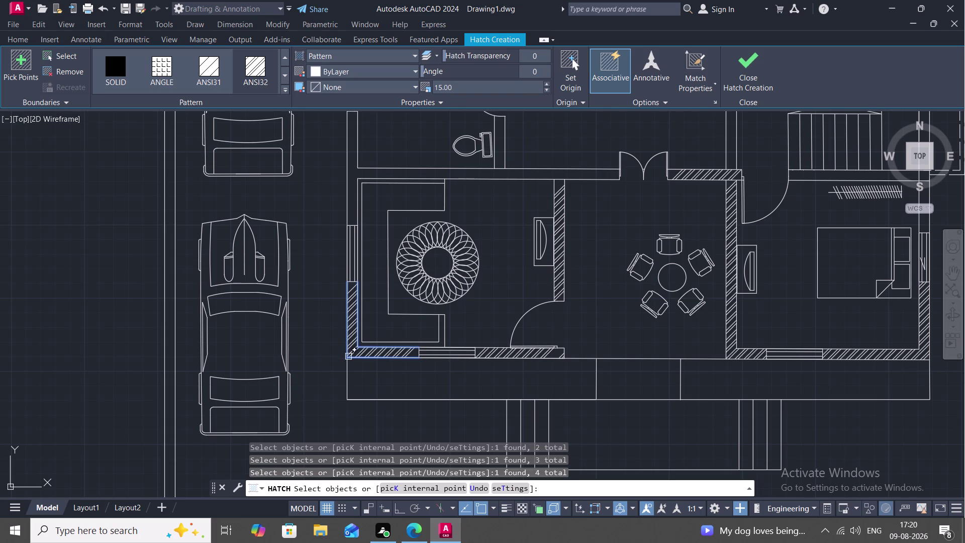
scroll(up, 3)
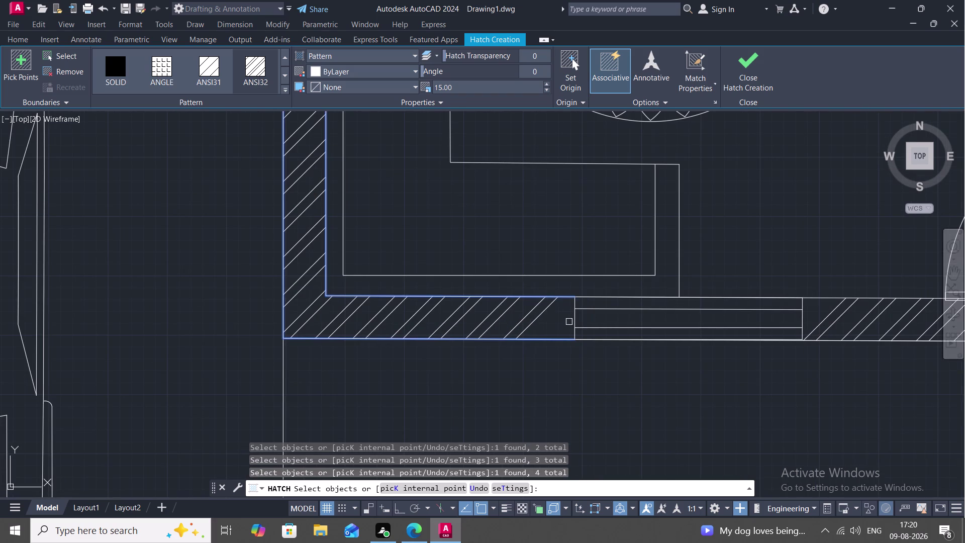
click(574, 320)
key(Escape)
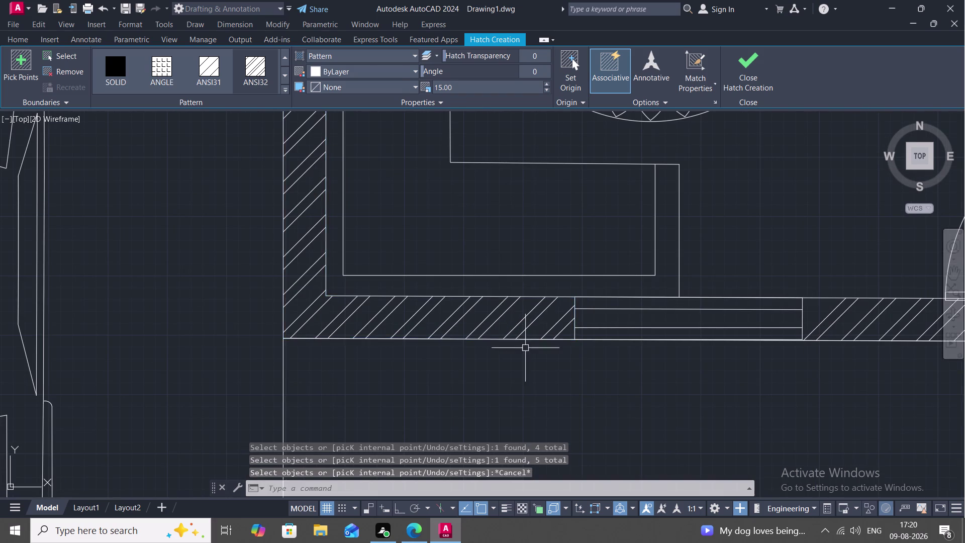
Pan up from the lounge to bring the bathroom wall into view.
scroll(down, 3)
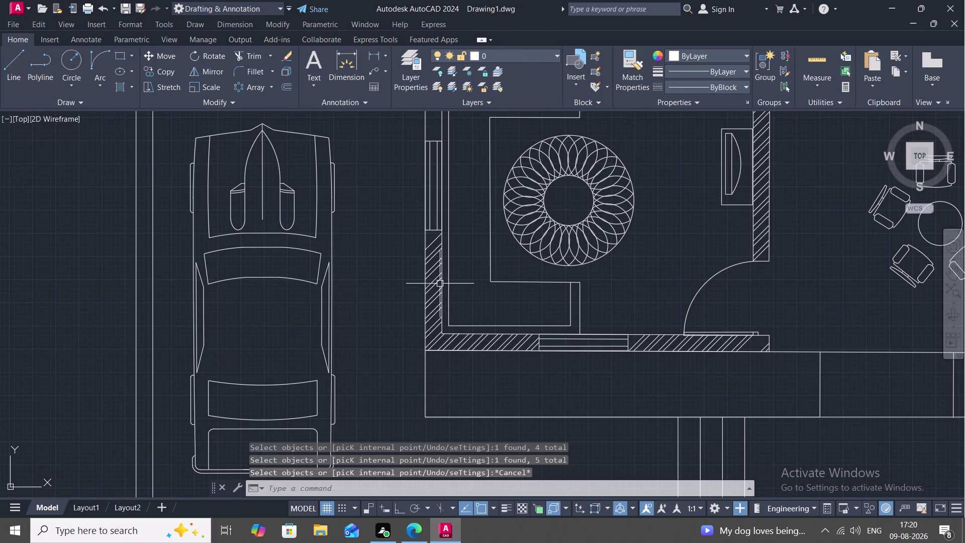
scroll(down, 3)
middle_drag(451, 275, 431, 368)
scroll(up, 3)
middle_drag(414, 257, 421, 263)
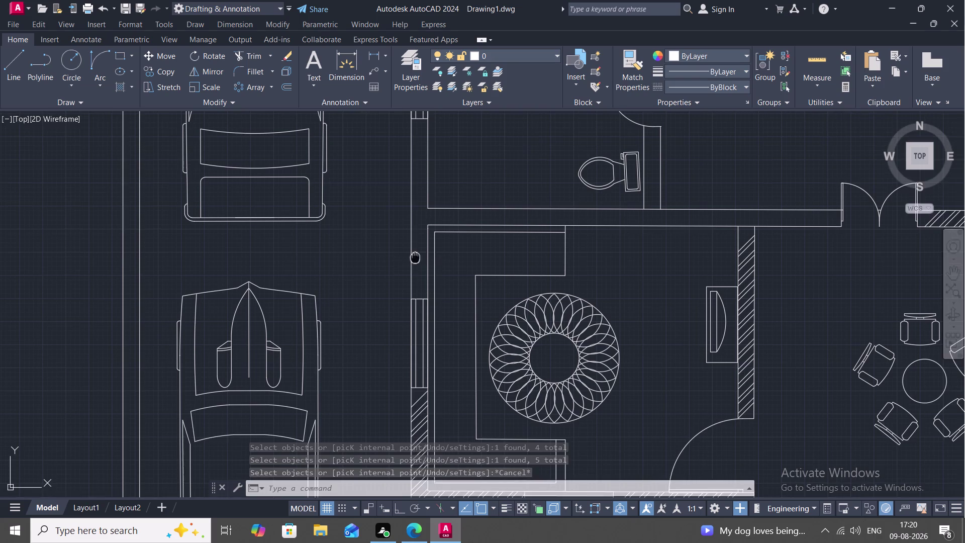
middle_drag(420, 262, 422, 298)
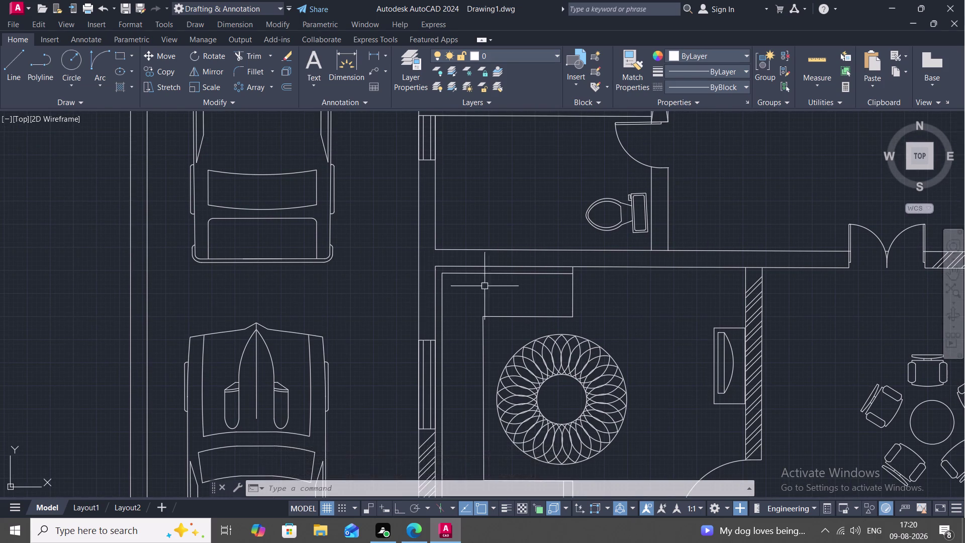
Hatch the bathroom's lower wall and attempt a hatch on the long left wall line.
key(h)
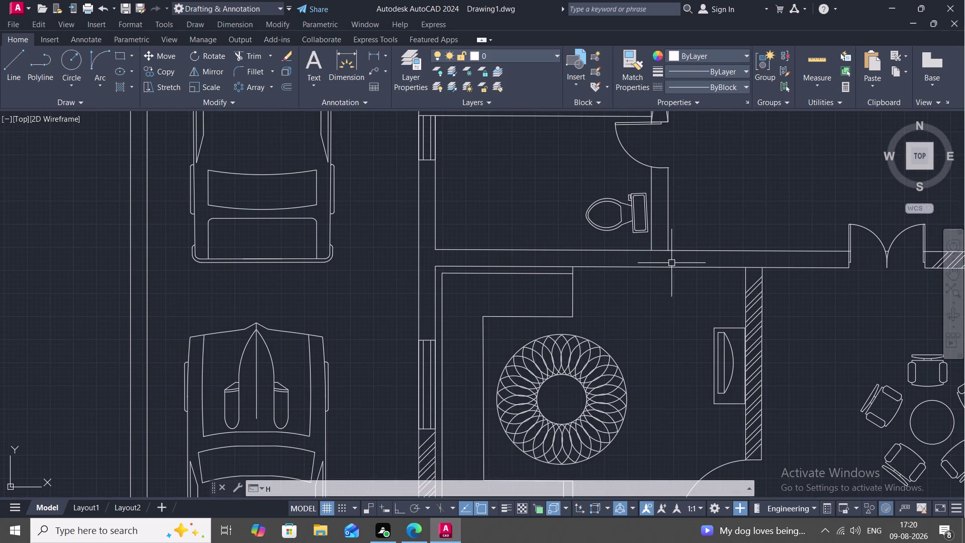
key(space)
click(686, 251)
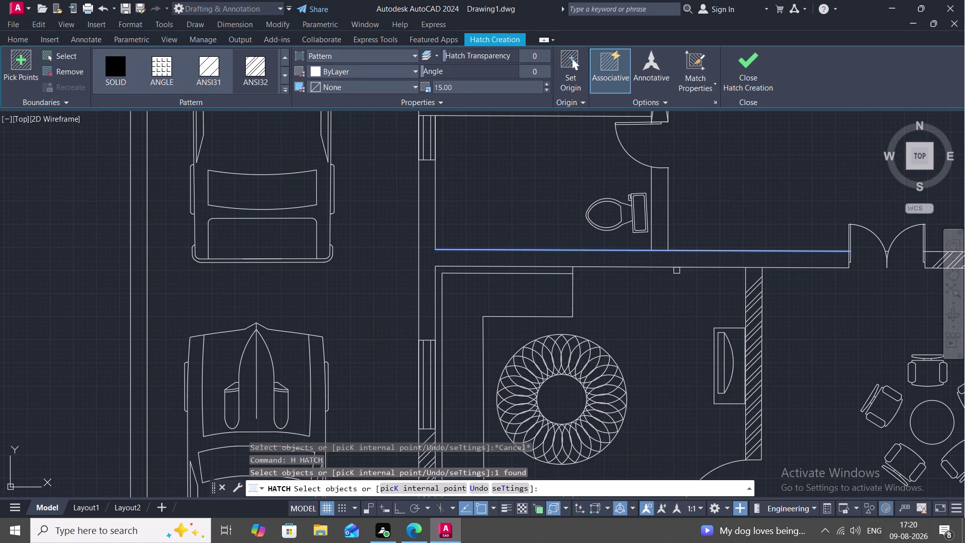
click(677, 265)
key(Escape)
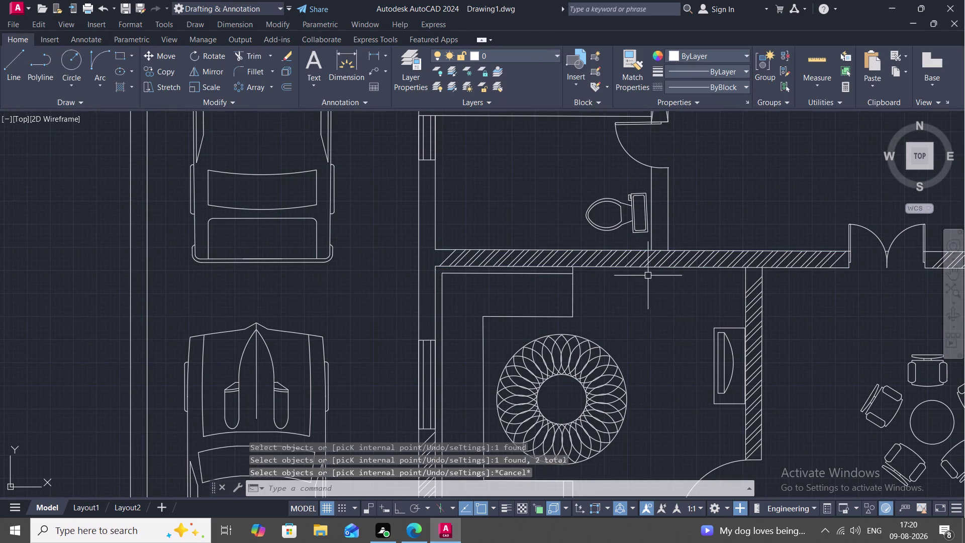
key(space)
click(417, 280)
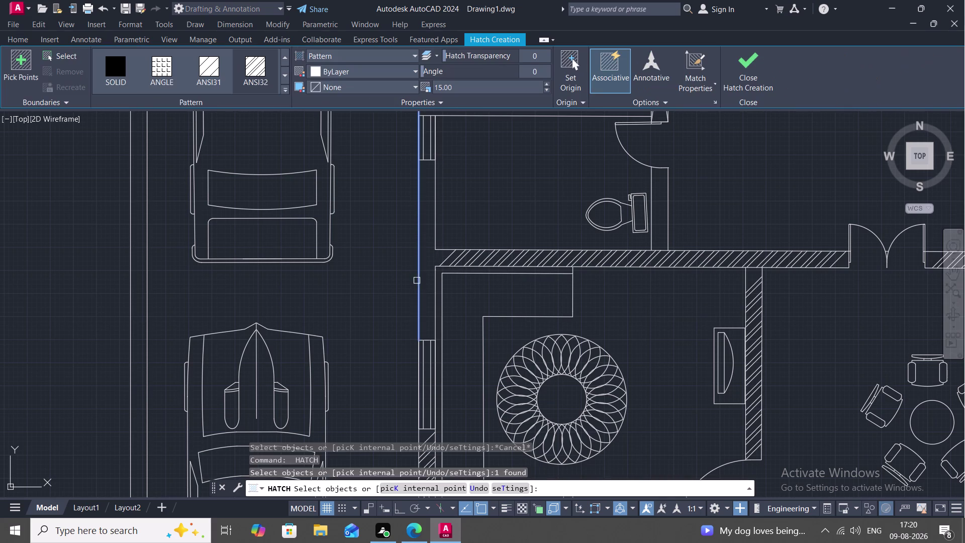
key(Escape)
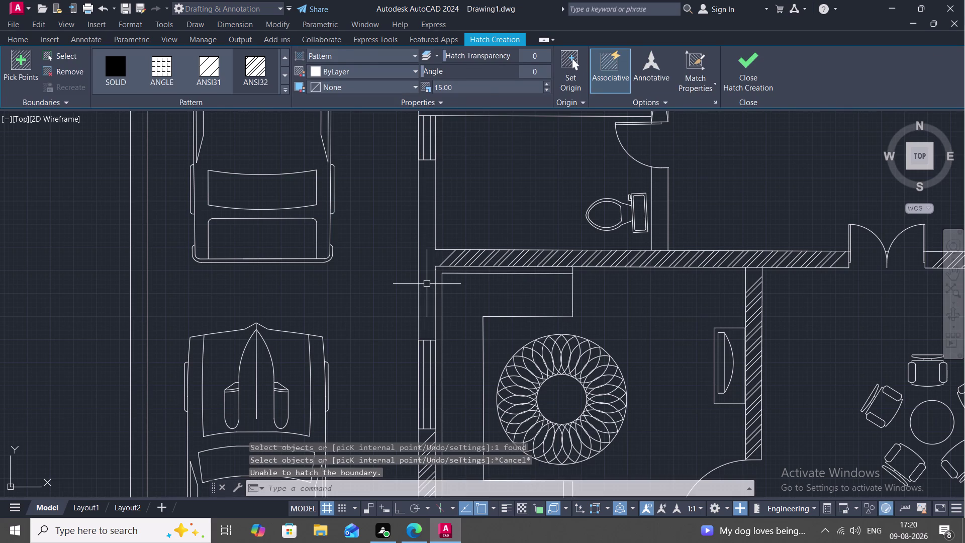
Break the left wall line at a point near its top with BREAKATPOINT.
text(BRE)
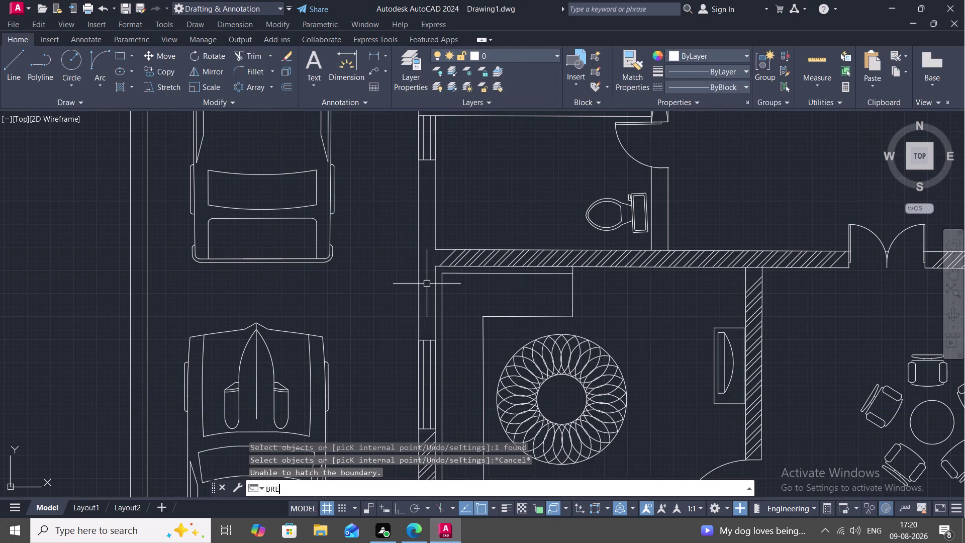
text(A)
key(space)
click(421, 232)
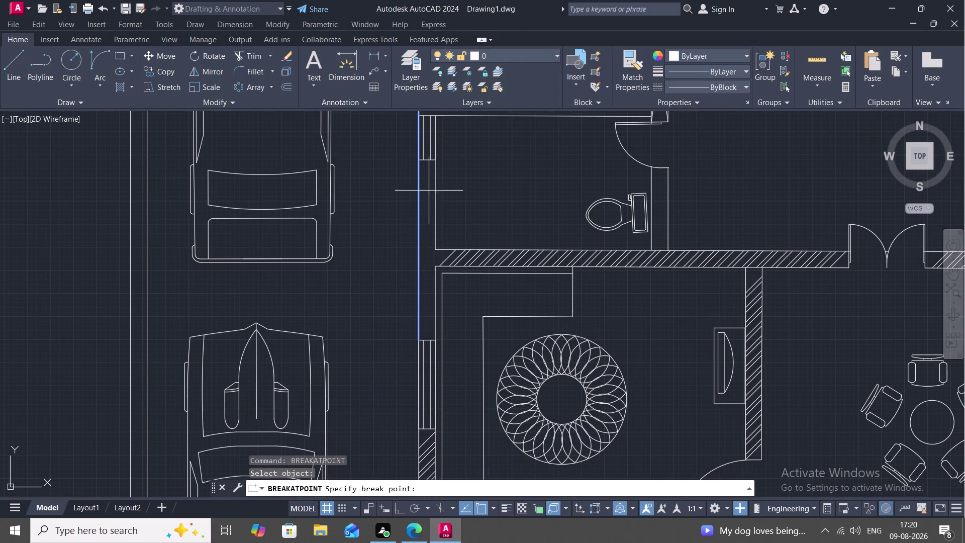
click(415, 162)
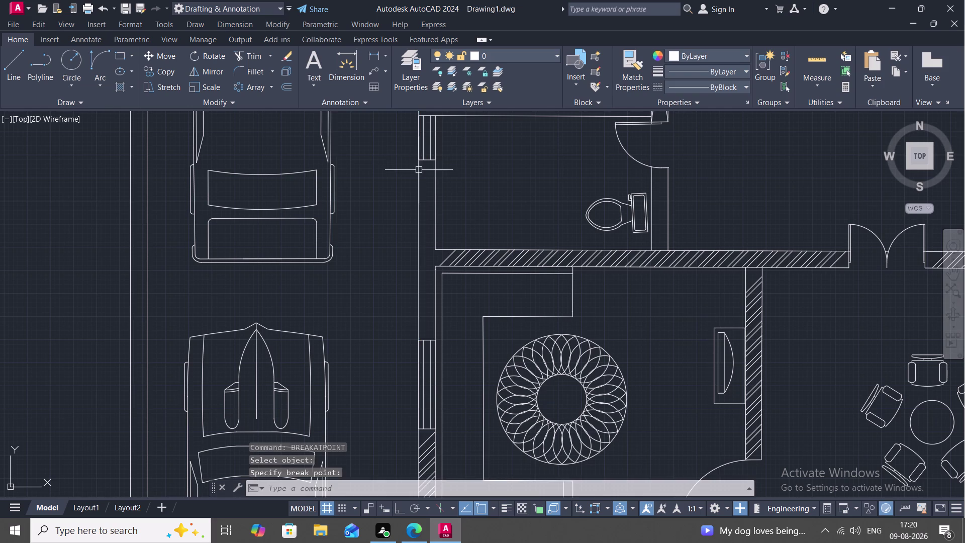
middle_drag(419, 169, 434, 309)
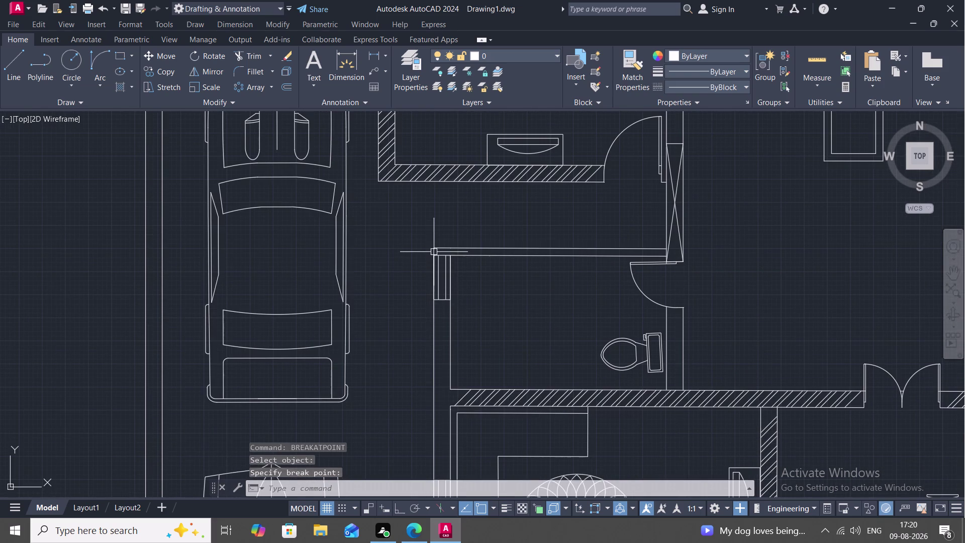
scroll(up, 3)
Break the vertical and horizontal wall lines at the bathroom's upper-left corner.
key(space)
click(428, 247)
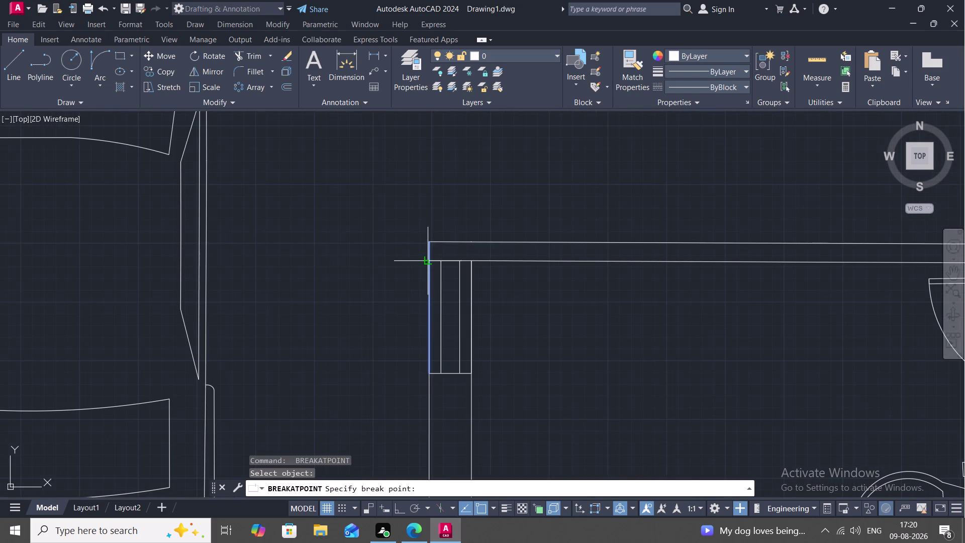
click(429, 258)
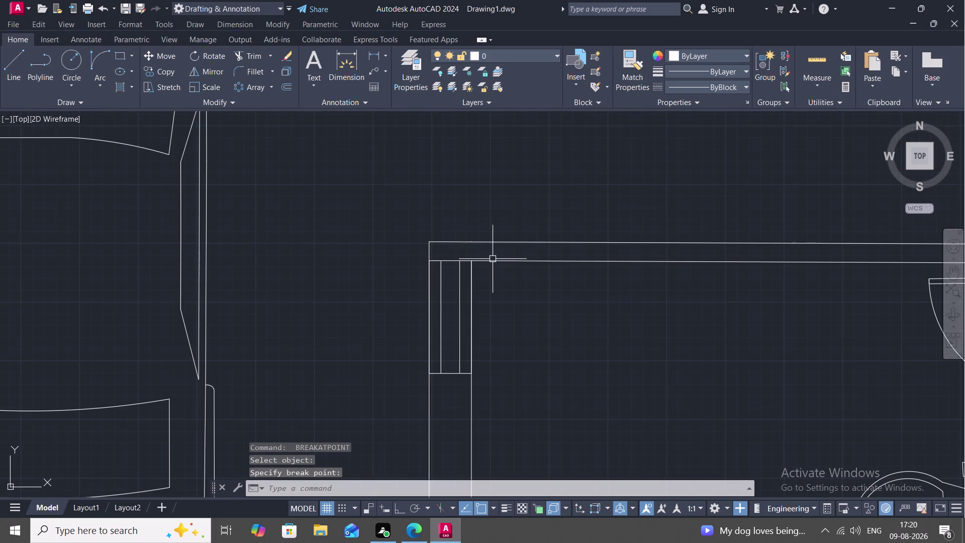
key(space)
click(493, 260)
click(470, 261)
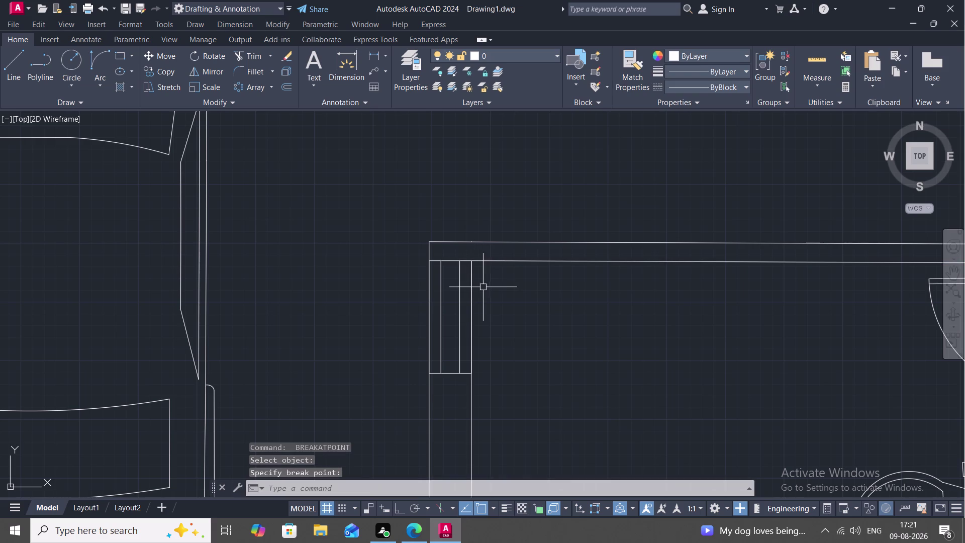
middle_drag(486, 291, 469, 246)
scroll(down, 3)
Split the bathroom's inner left wall line at a point partway down.
key(space)
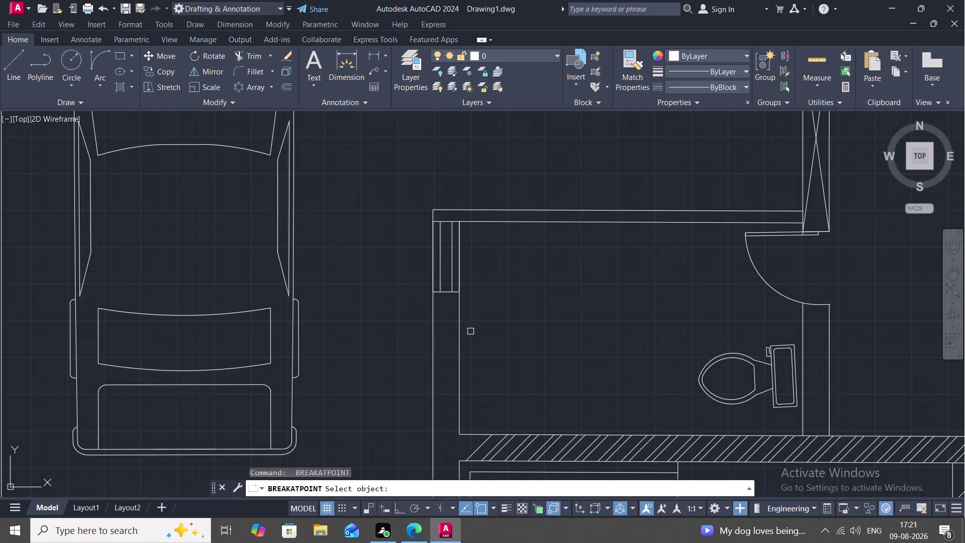
click(461, 328)
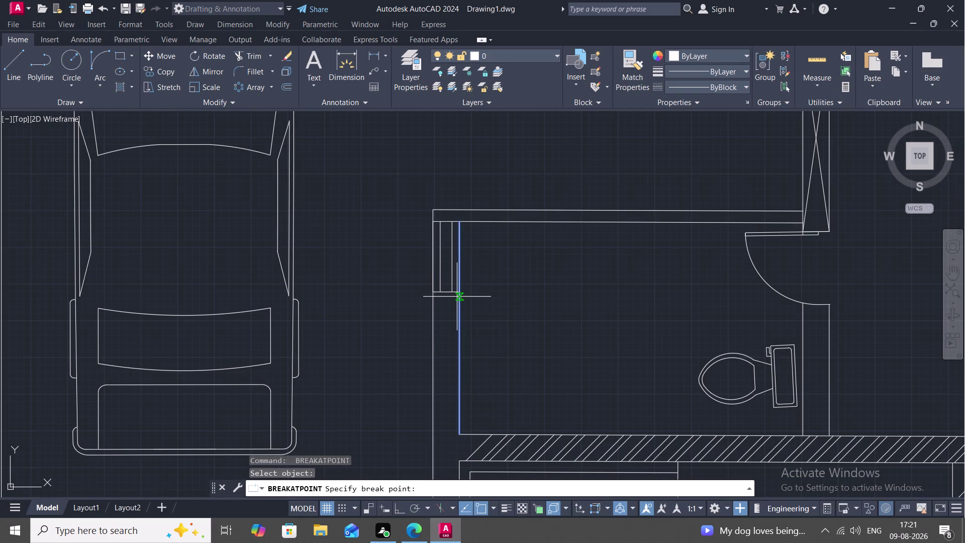
click(457, 294)
key(Escape)
middle_drag(474, 318, 477, 274)
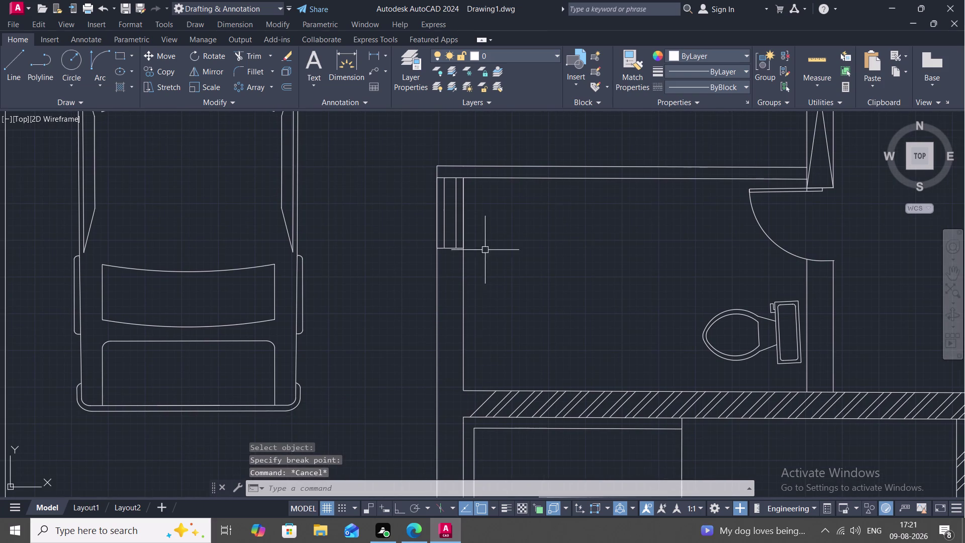
Hatch the left wall strip using its boundary lines and the lower wall's line.
key(h)
key(space)
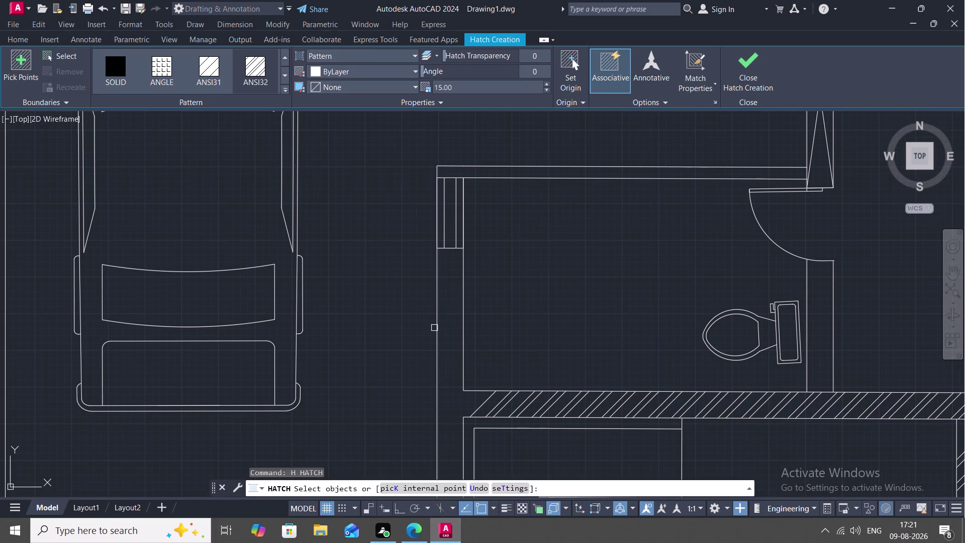
click(436, 328)
click(464, 340)
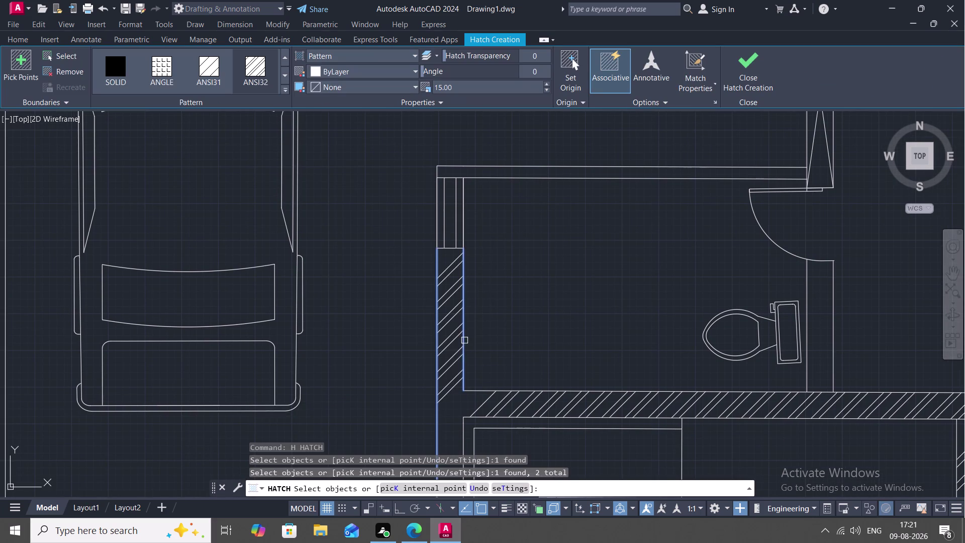
middle_drag(461, 356, 467, 247)
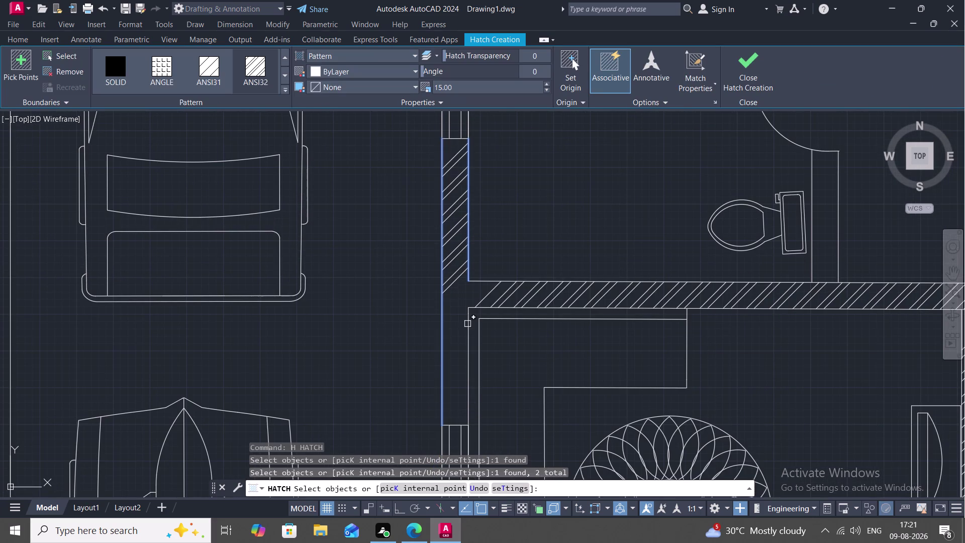
click(467, 324)
click(481, 281)
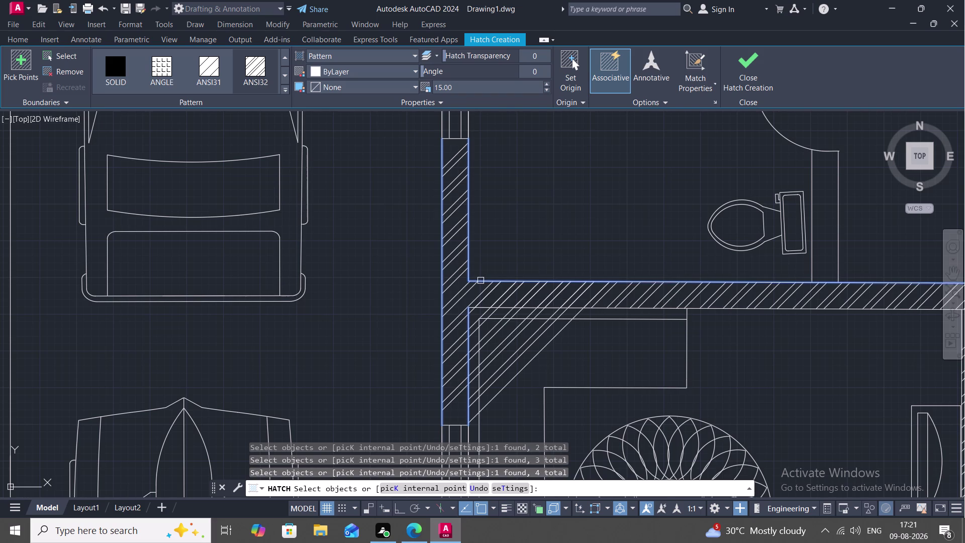
key(Escape)
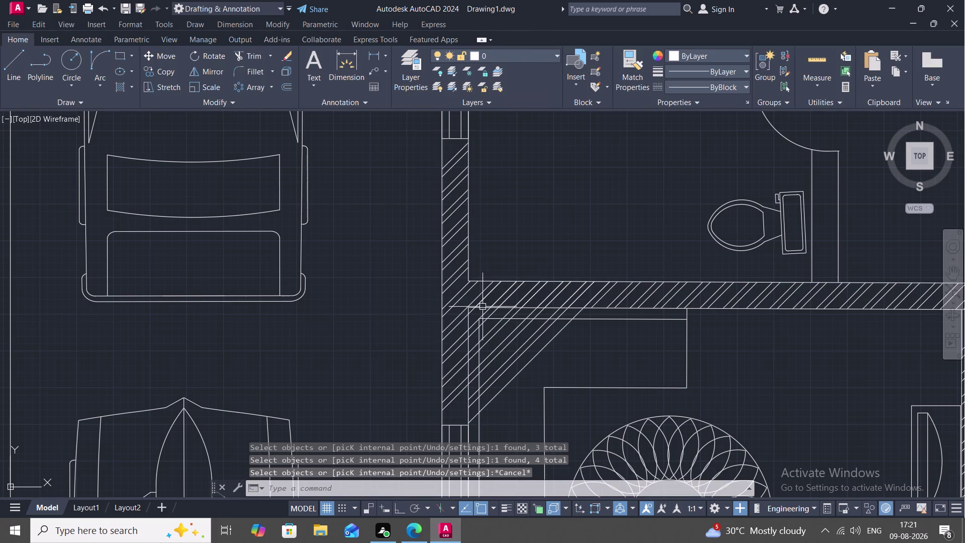
Erase the misshapen hatch at the wall corner.
click(474, 297)
key(Delete)
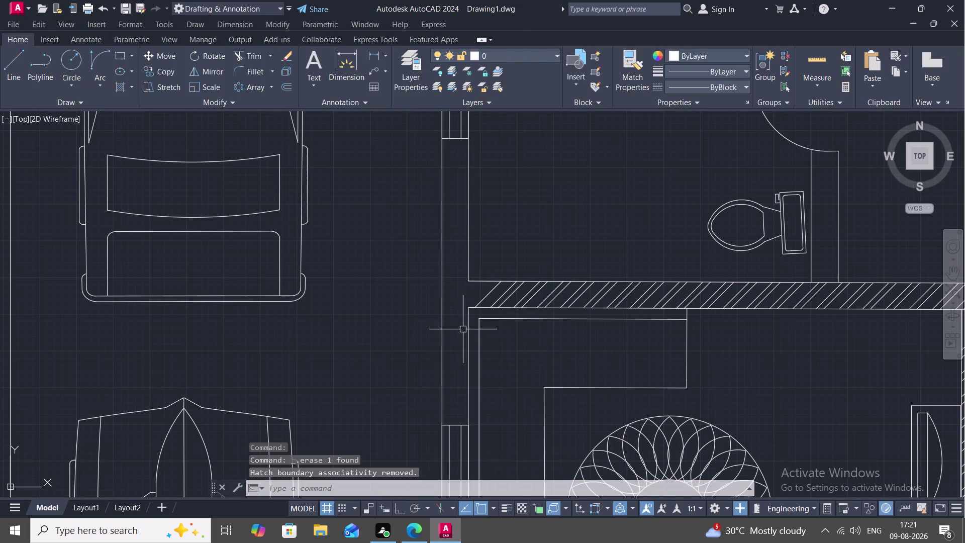
key(space)
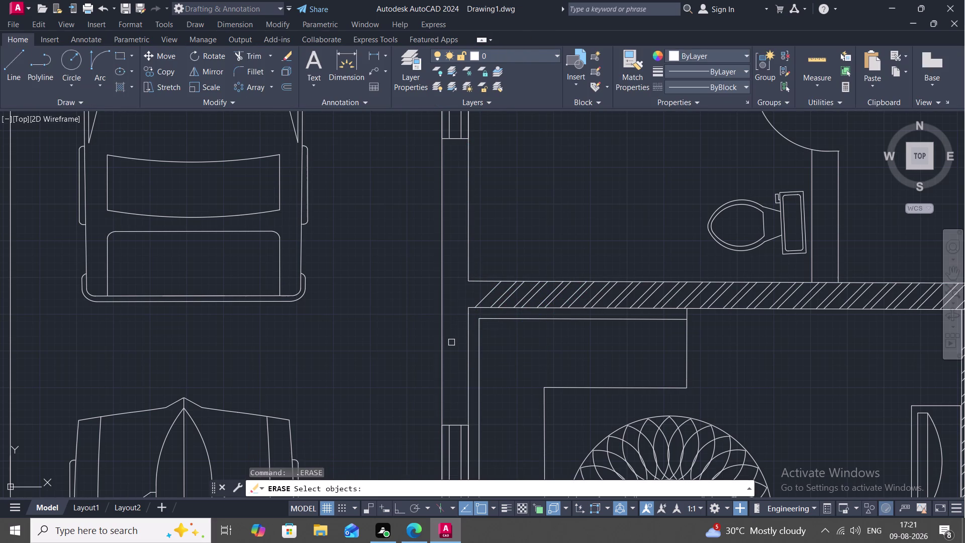
key(Escape)
Rehatch the lower and upper pieces of the left wall.
text(H)
key(space)
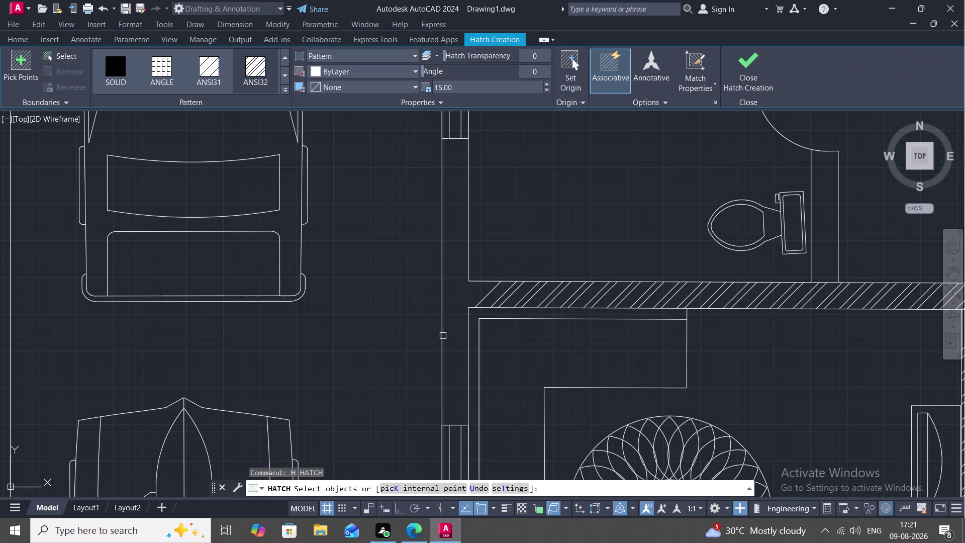
click(442, 336)
click(467, 340)
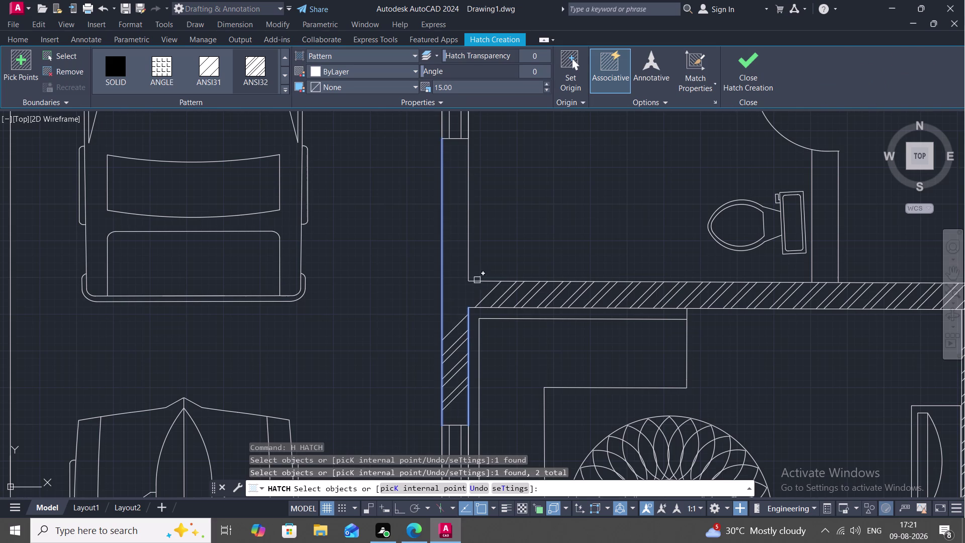
click(468, 257)
key(Escape)
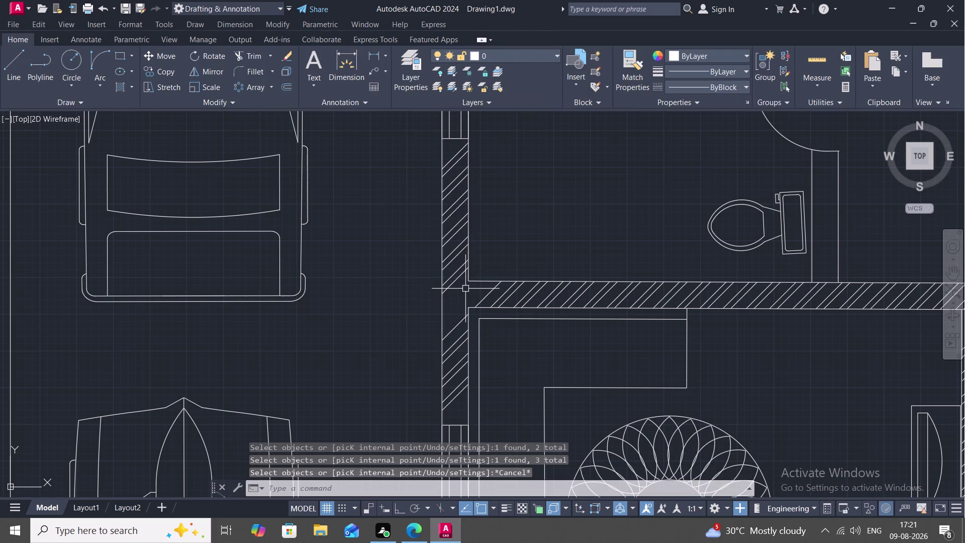
Draw a short line at the wall corner.
text(L)
key(space)
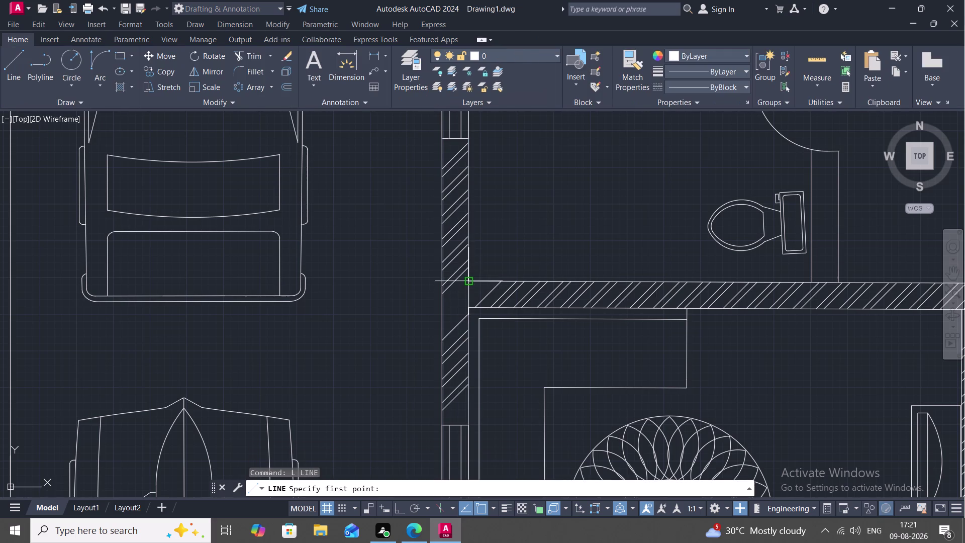
click(469, 282)
click(468, 309)
key(Escape)
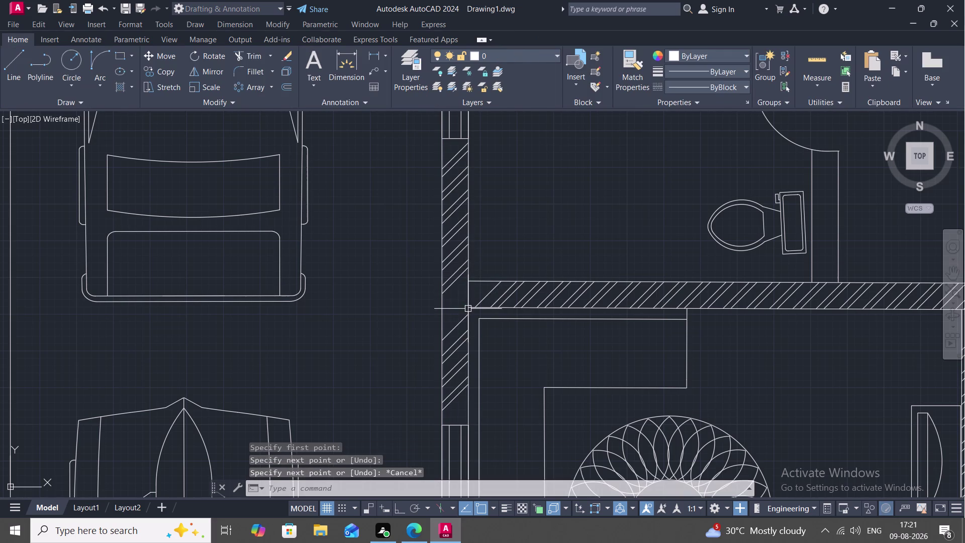
key(space)
key(Escape)
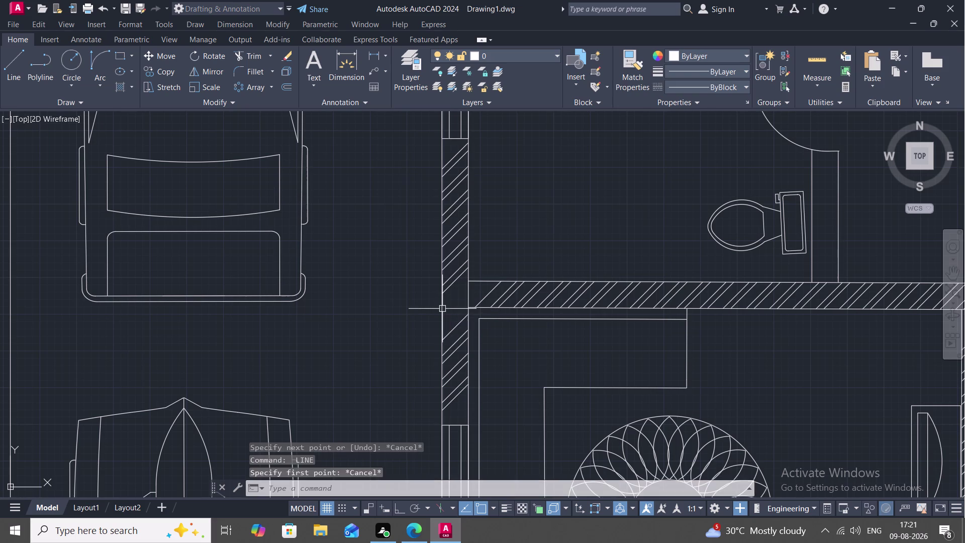
Hatch the short wall piece at the corner.
text(H)
key(space)
click(443, 308)
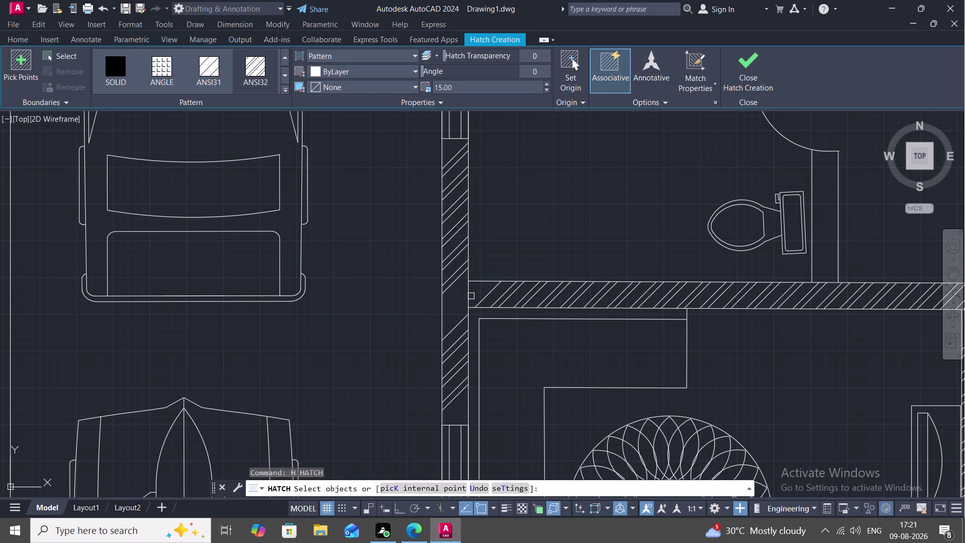
click(471, 295)
click(443, 313)
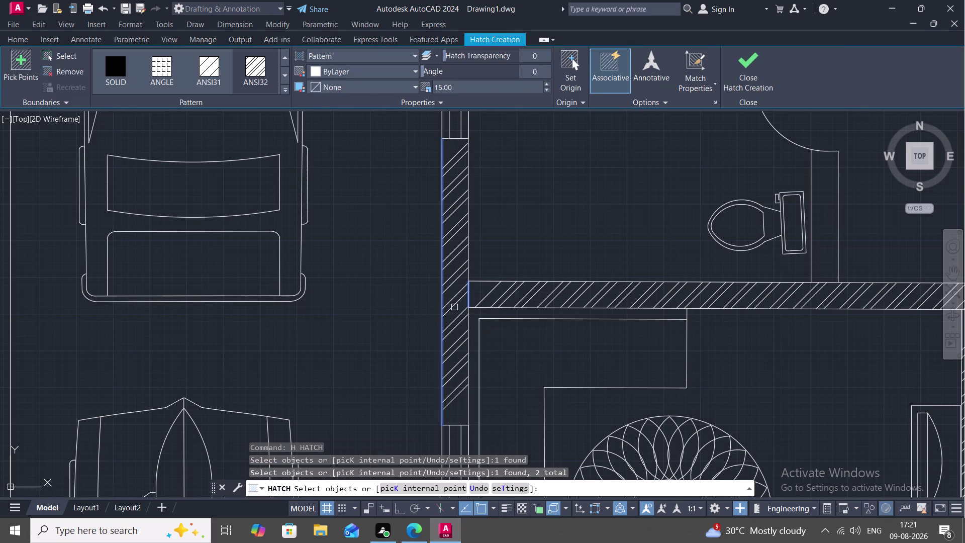
key(Escape)
Try trimming the corner line, then view the bathroom, partition wall and door.
text(TR)
key(space)
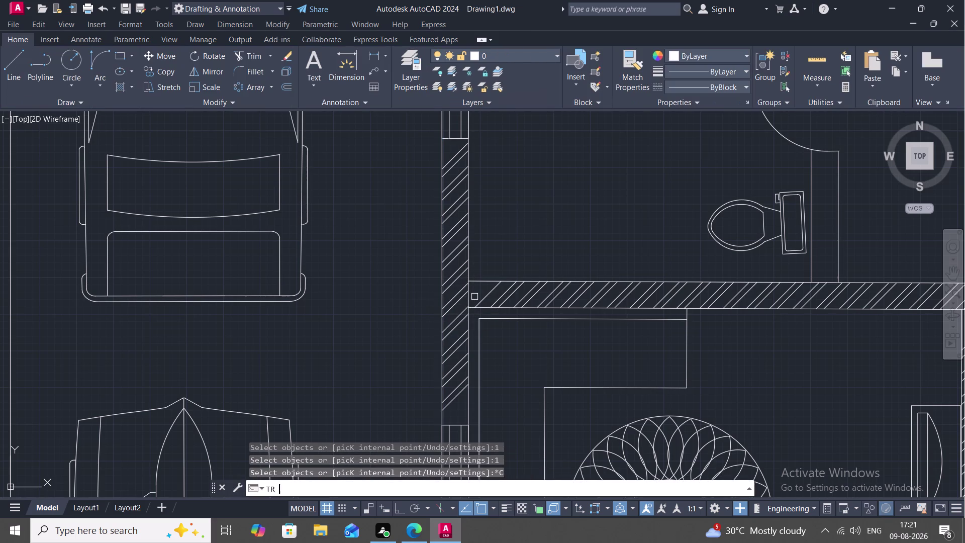
click(469, 300)
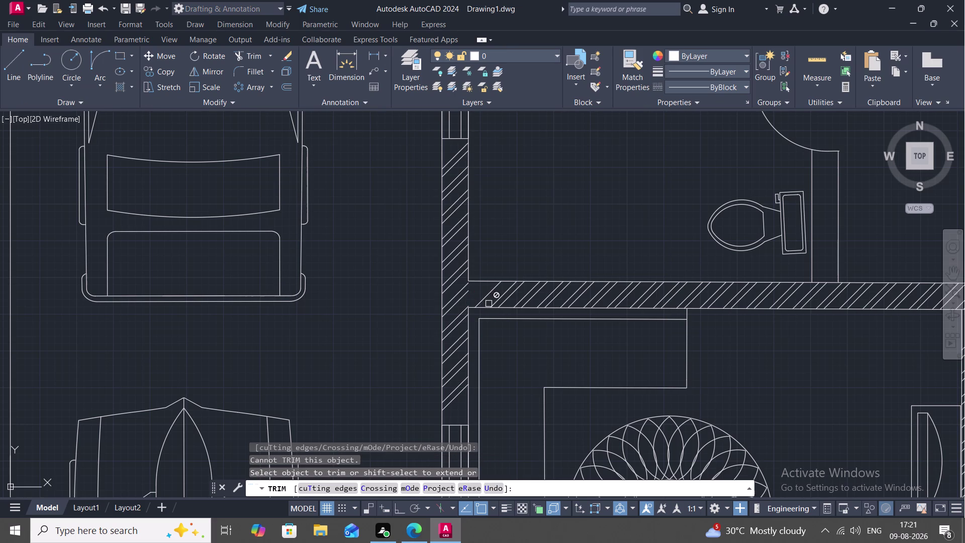
key(Escape)
scroll(down, 3)
middle_drag(492, 344, 457, 337)
scroll(down, 3)
middle_drag(465, 277, 479, 314)
scroll(up, 3)
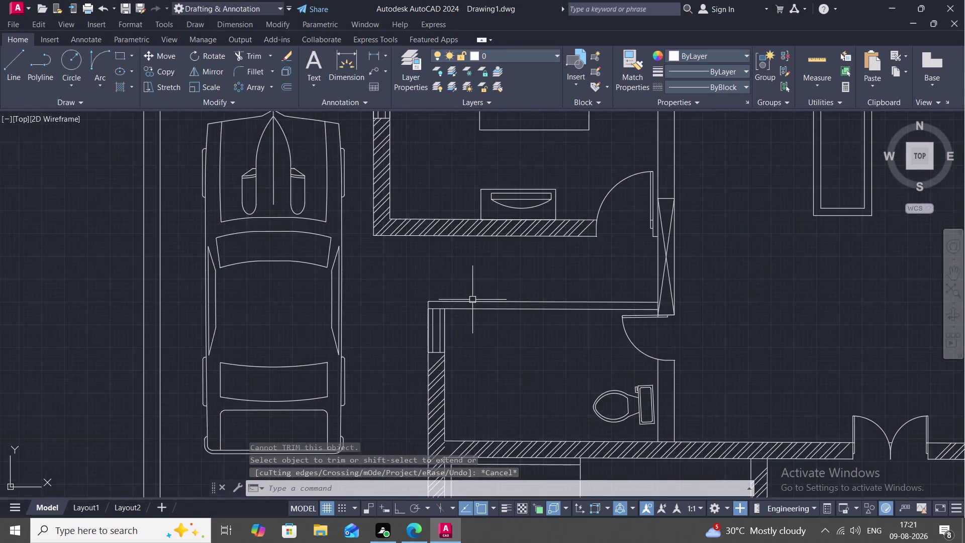
scroll(up, 3)
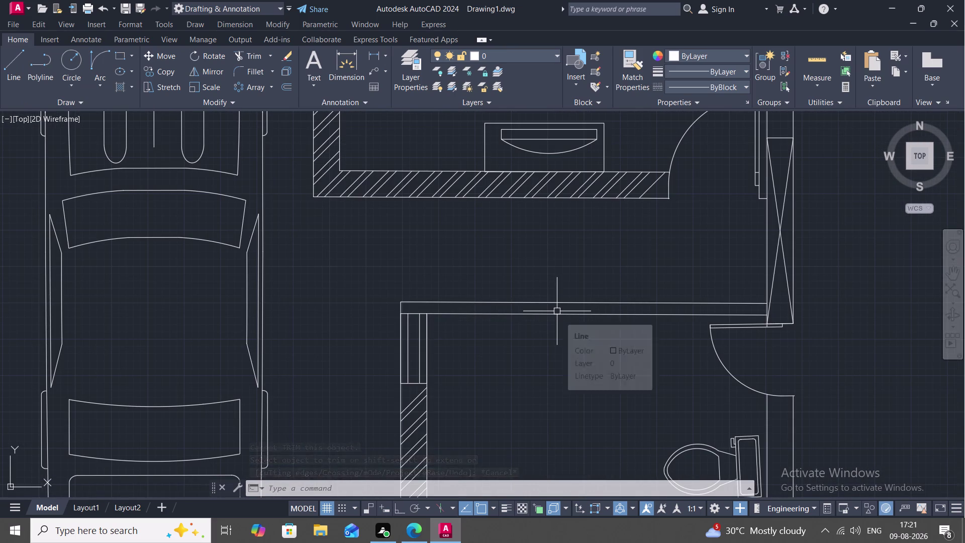
text(BRE)
text(A)
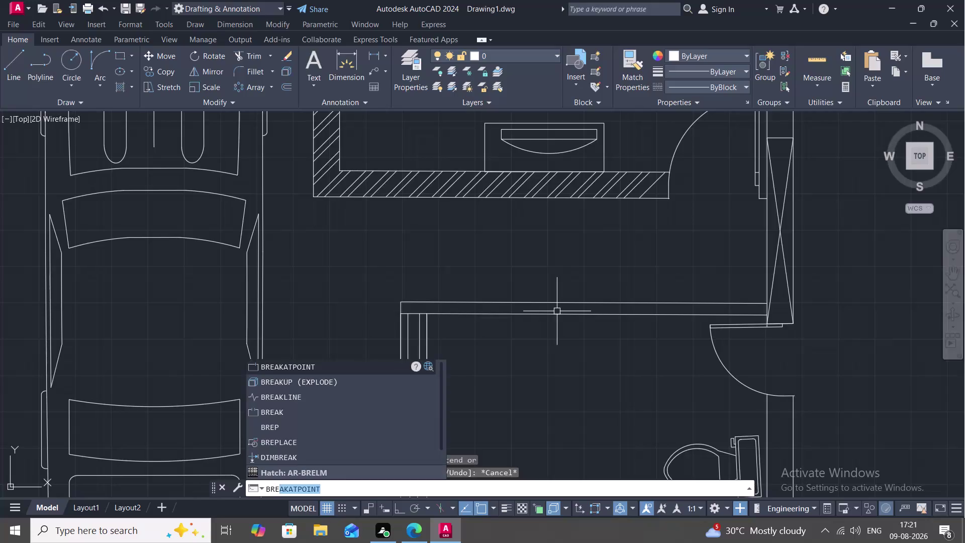
key(space)
click(568, 301)
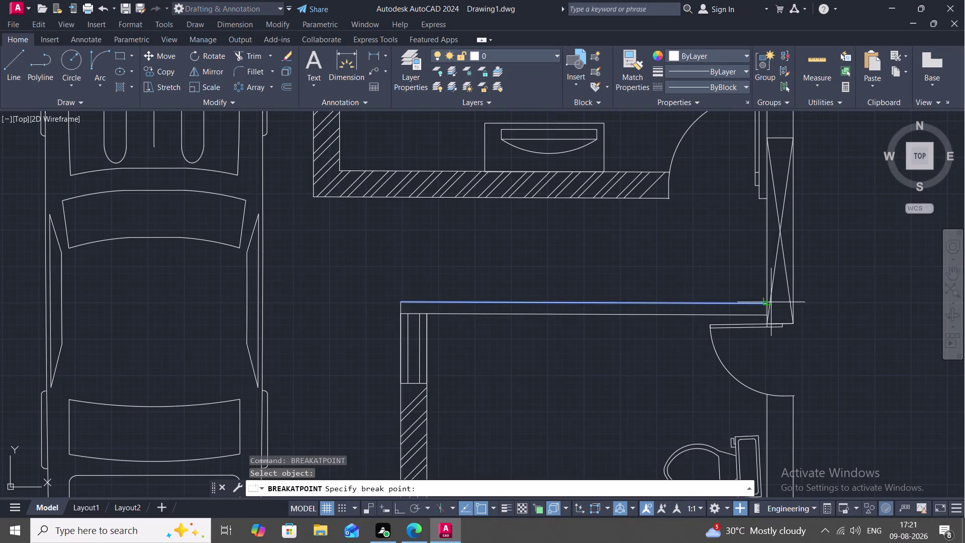
click(769, 304)
key(space)
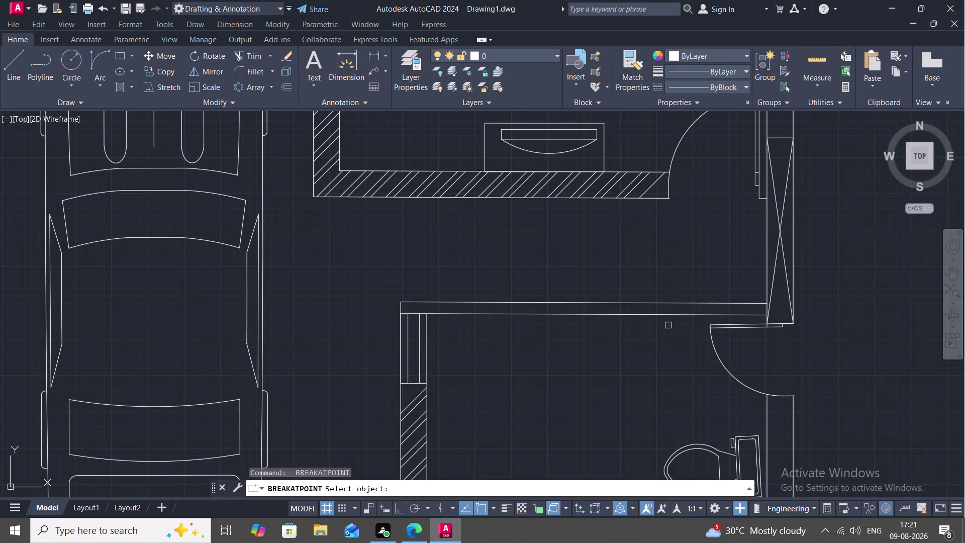
click(666, 316)
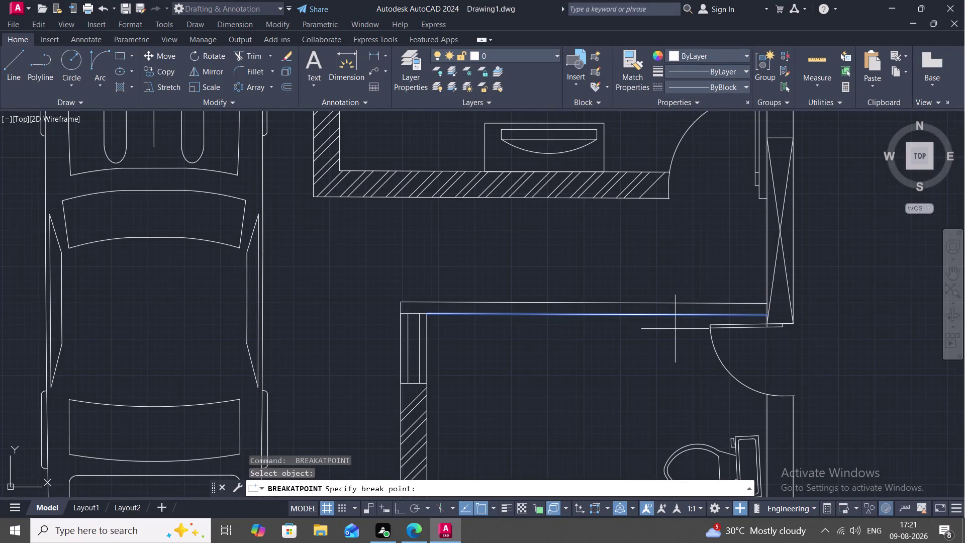
key(Escape)
text(H)
key(space)
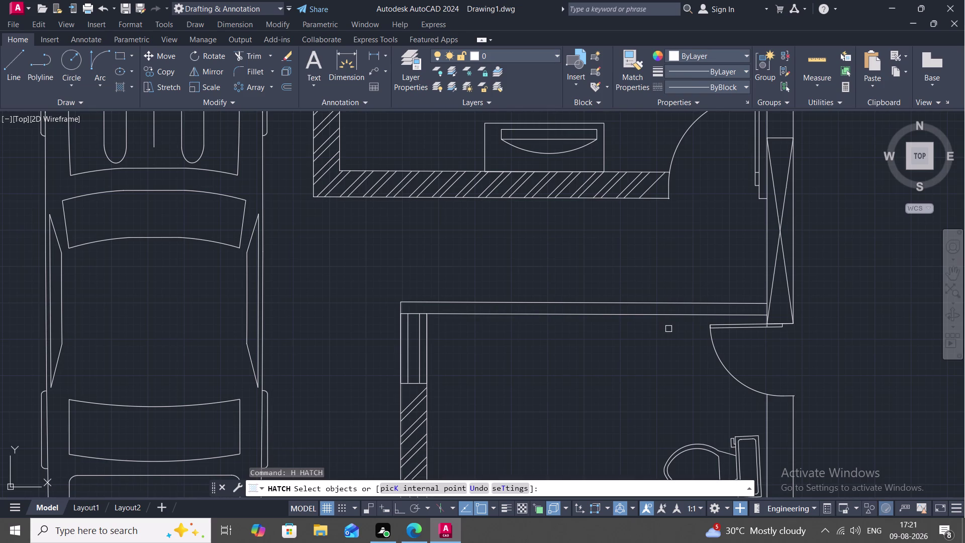
click(628, 306)
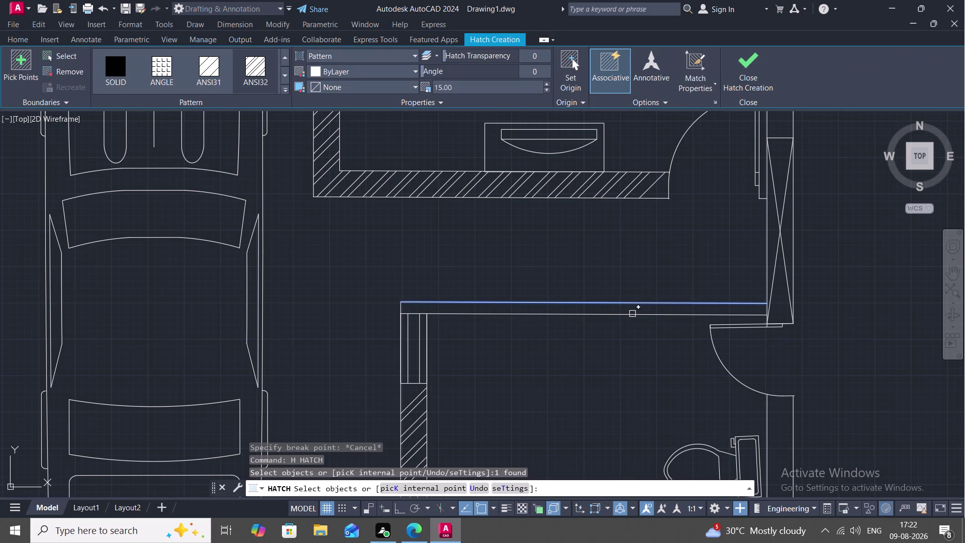
click(632, 314)
key(Escape)
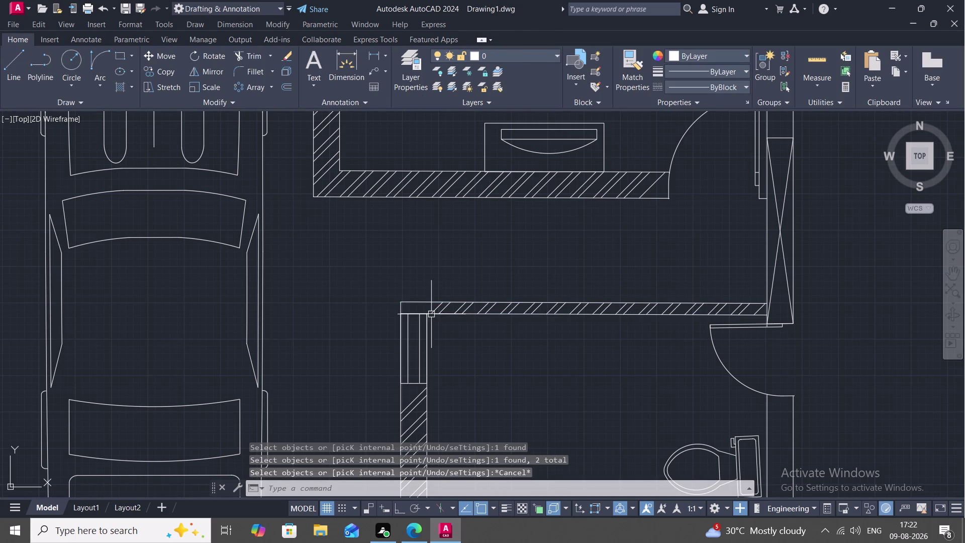
scroll(up, 3)
middle_drag(443, 318, 588, 350)
key(space)
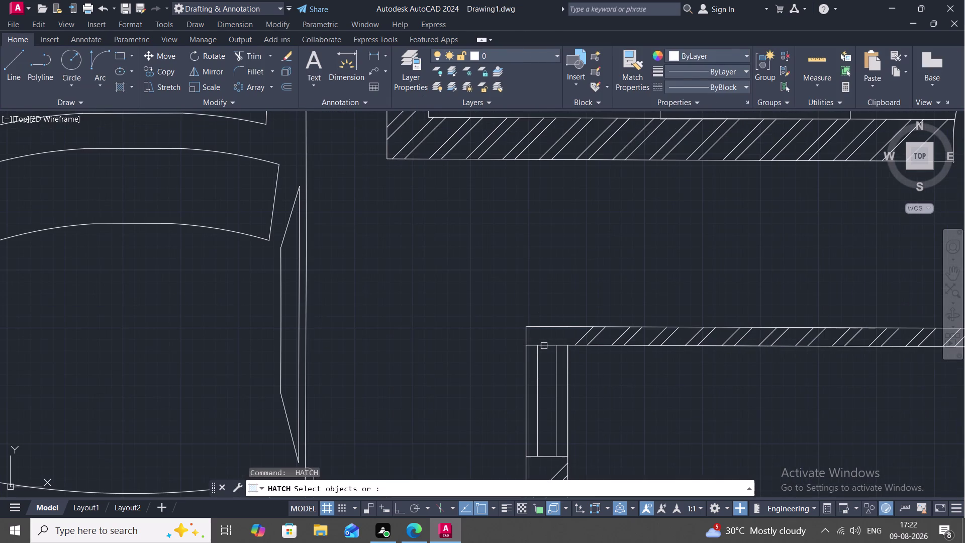
click(546, 345)
click(551, 328)
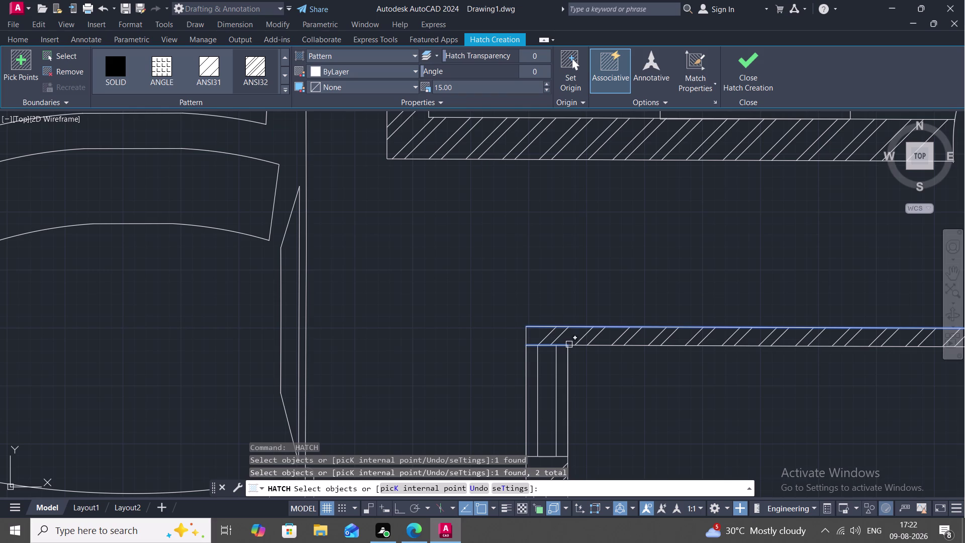
click(526, 336)
key(Escape)
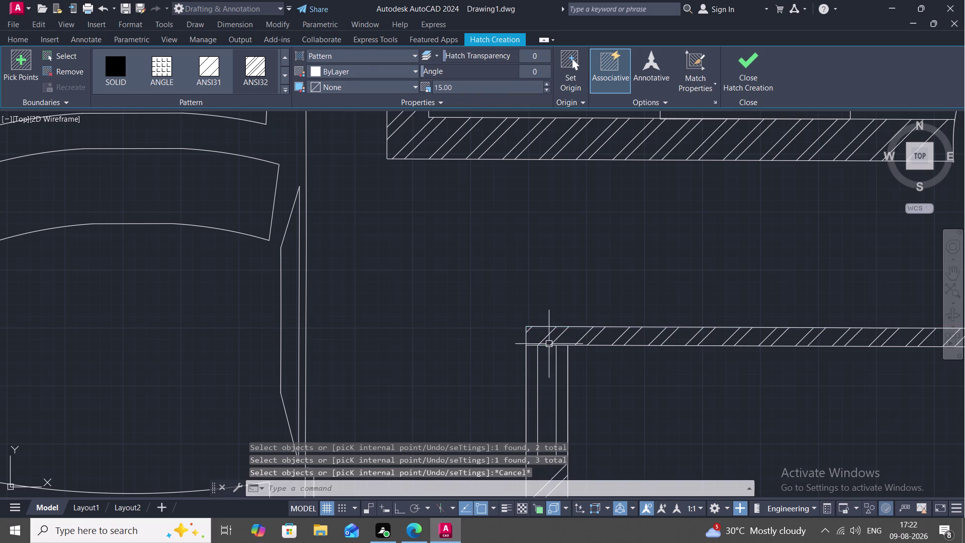
scroll(down, 3)
middle_drag(630, 386, 488, 225)
scroll(down, 3)
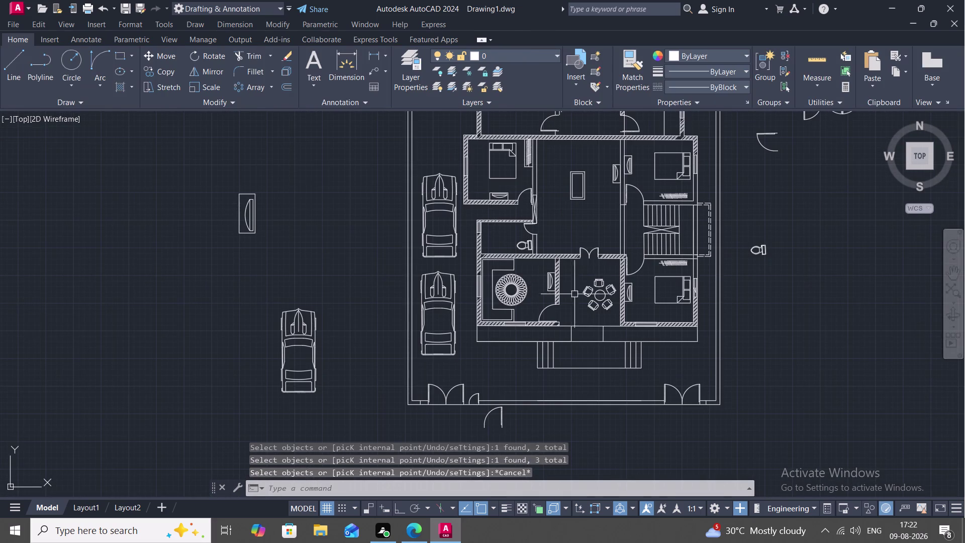
Pan toward the house and zoom in on the bathroom beside the staircase.
middle_drag(572, 271, 560, 332)
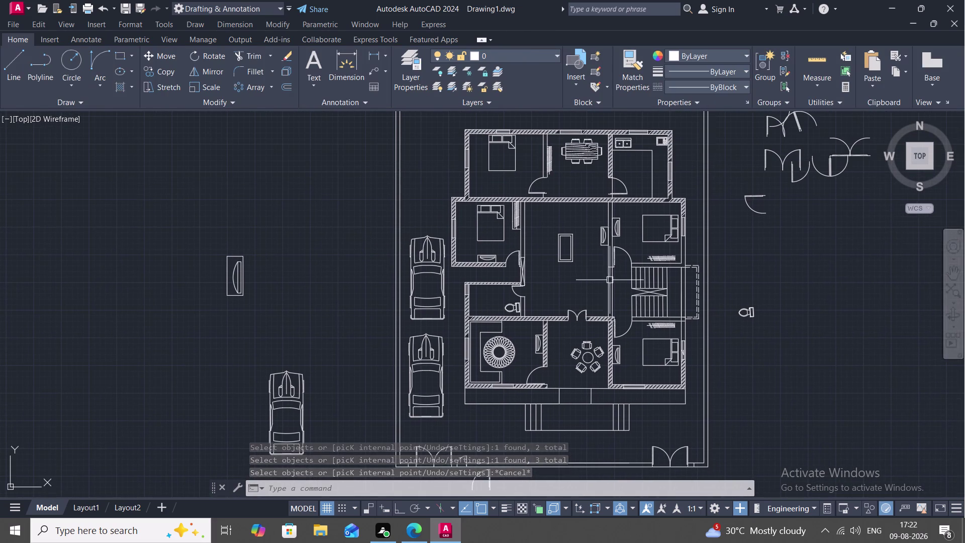
scroll(up, 3)
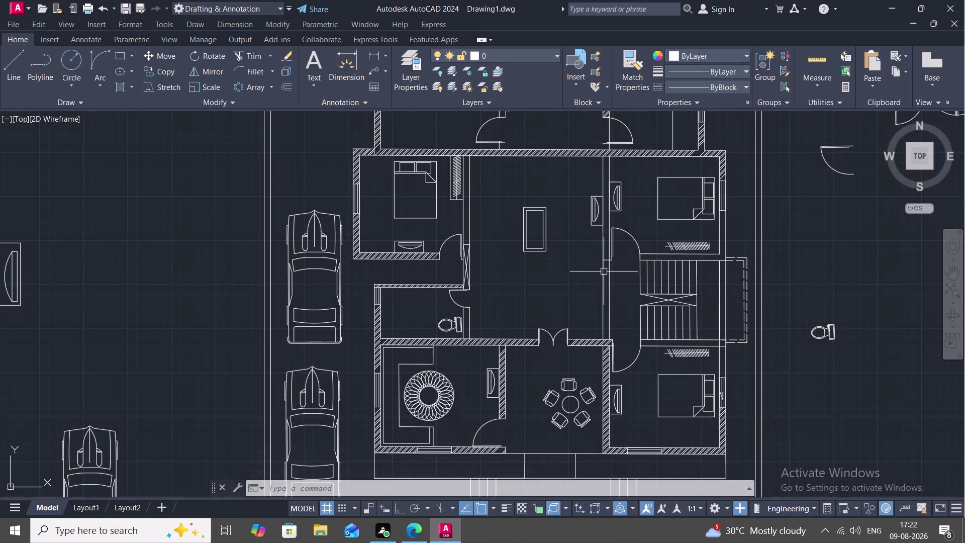
scroll(up, 3)
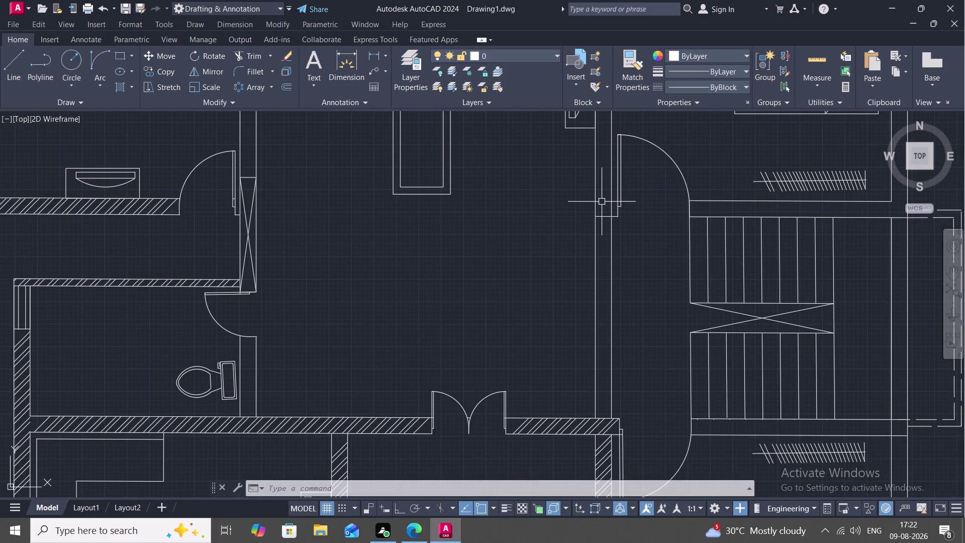
Start a trim and cancel it without changes.
text(TR)
key(space)
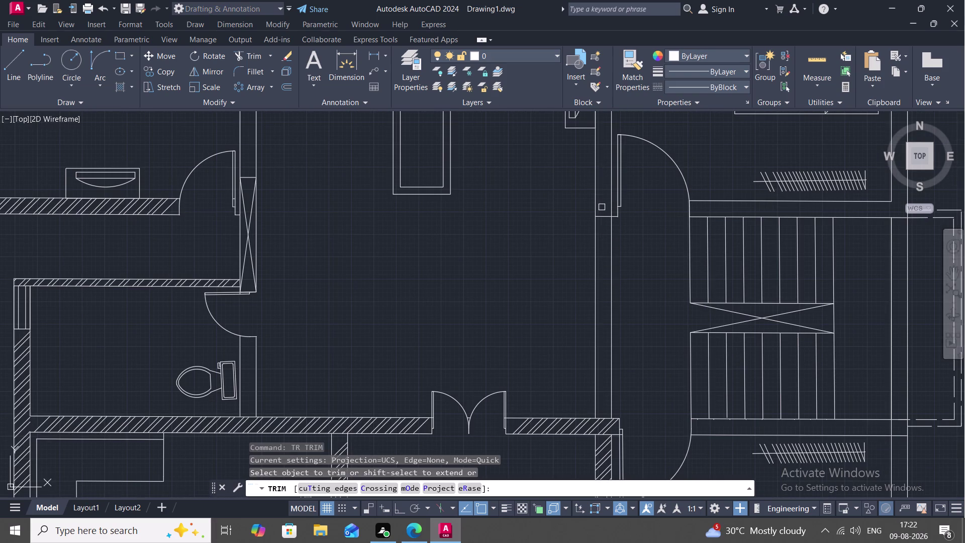
click(603, 217)
key(Escape)
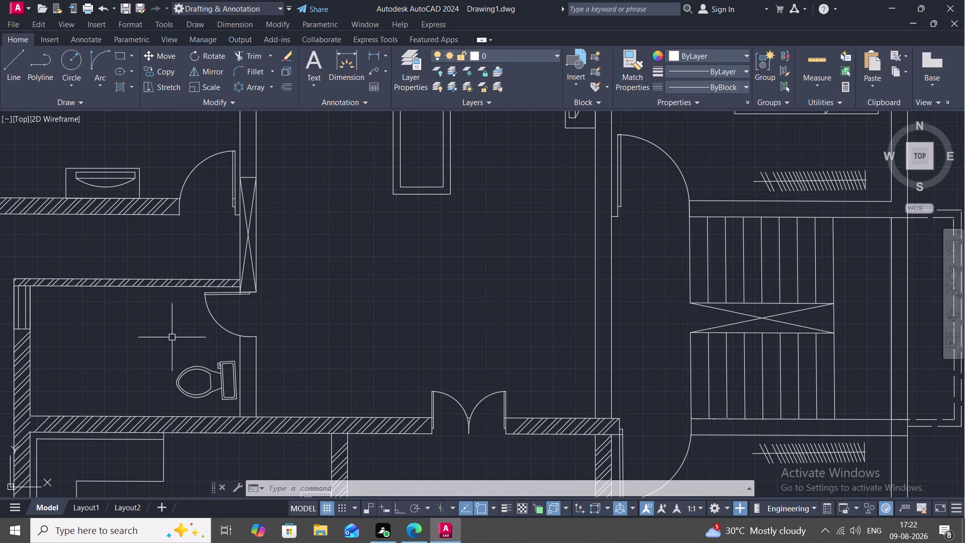
Move the toilet left so it sits against the bathroom's left wall.
text(M)
key(space)
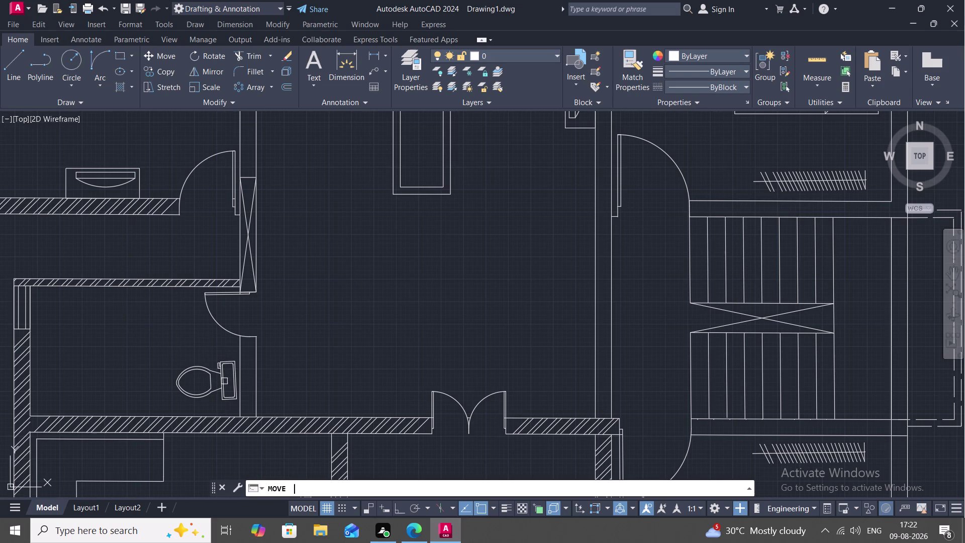
click(233, 376)
right_click(233, 376)
click(233, 376)
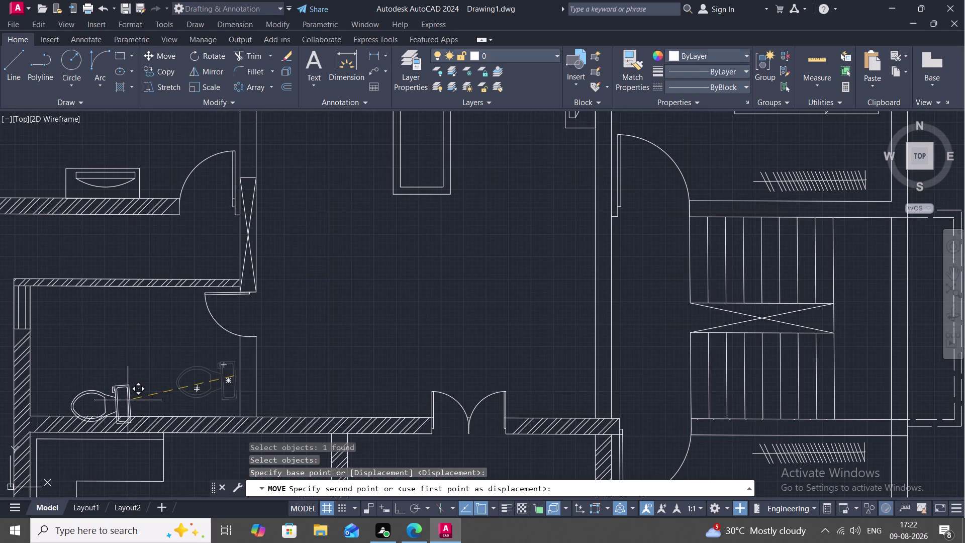
click(119, 382)
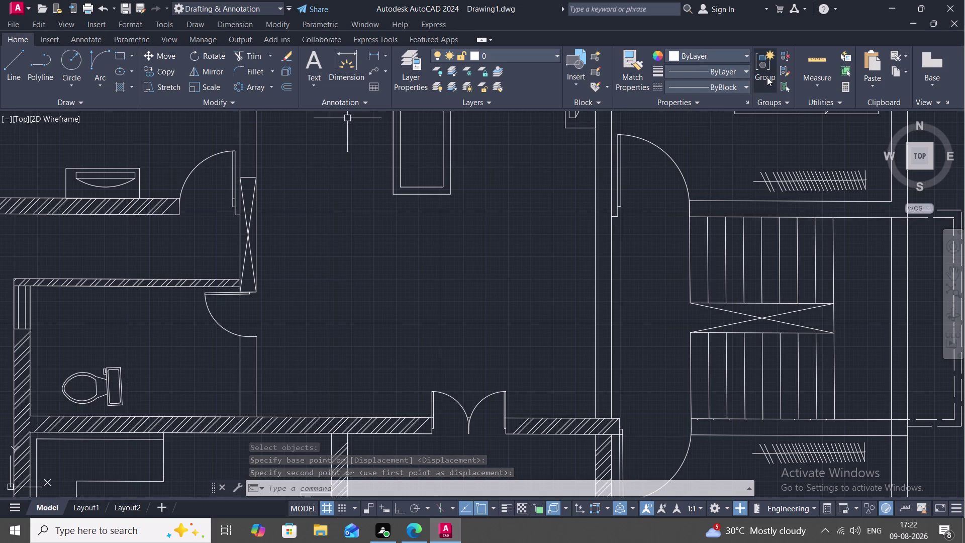
click(807, 61)
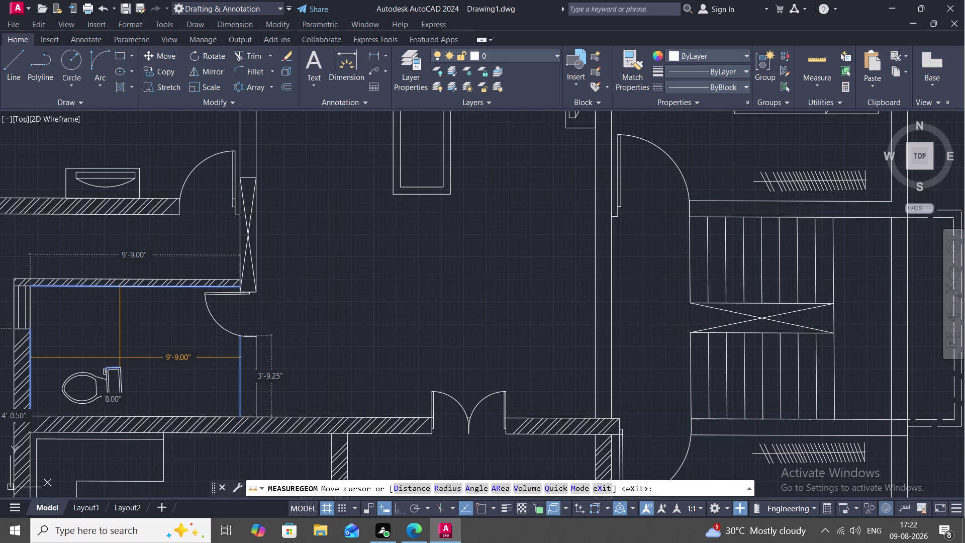
Offset the bathroom's left wall line 5'6" to the right as the partition line.
key(Escape)
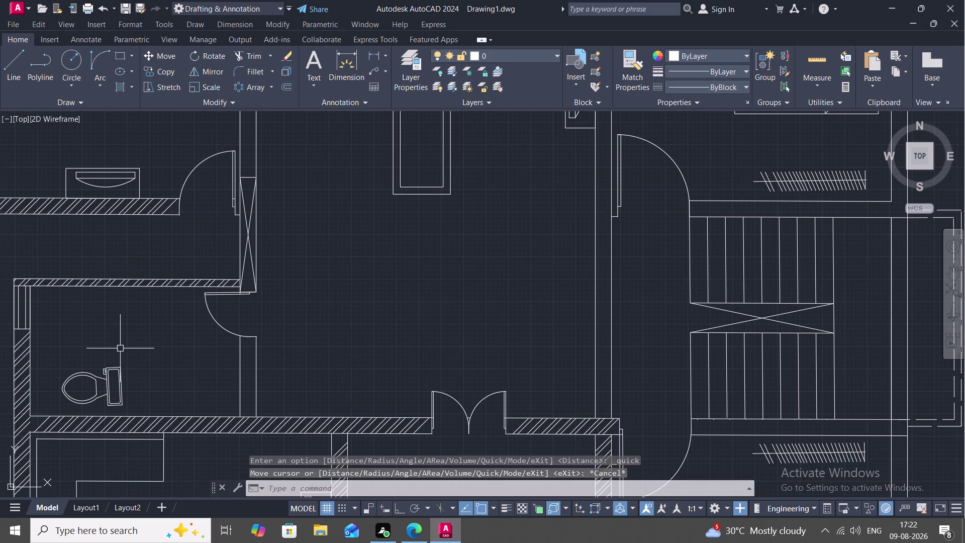
text(O)
key(space)
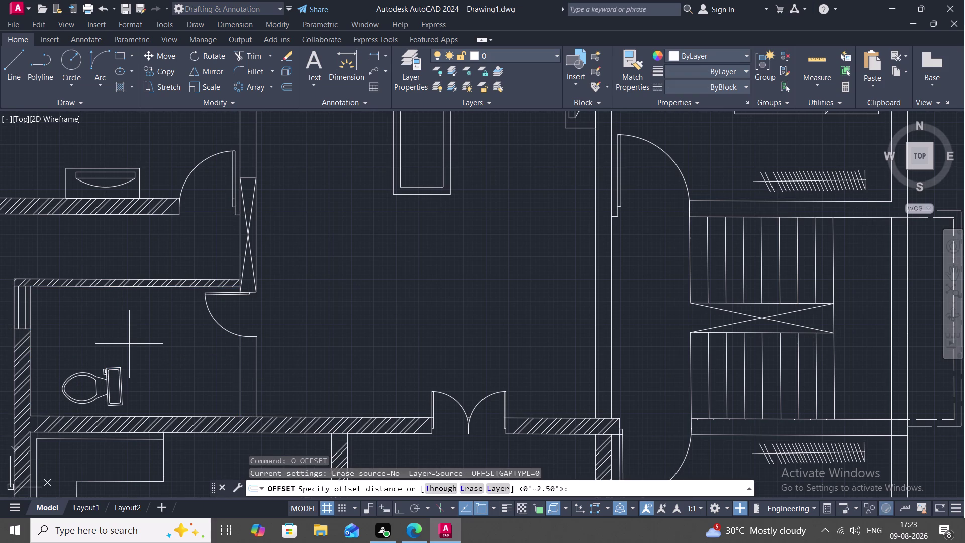
key(5)
text('6)
key(shift+quotedbl)
key(space)
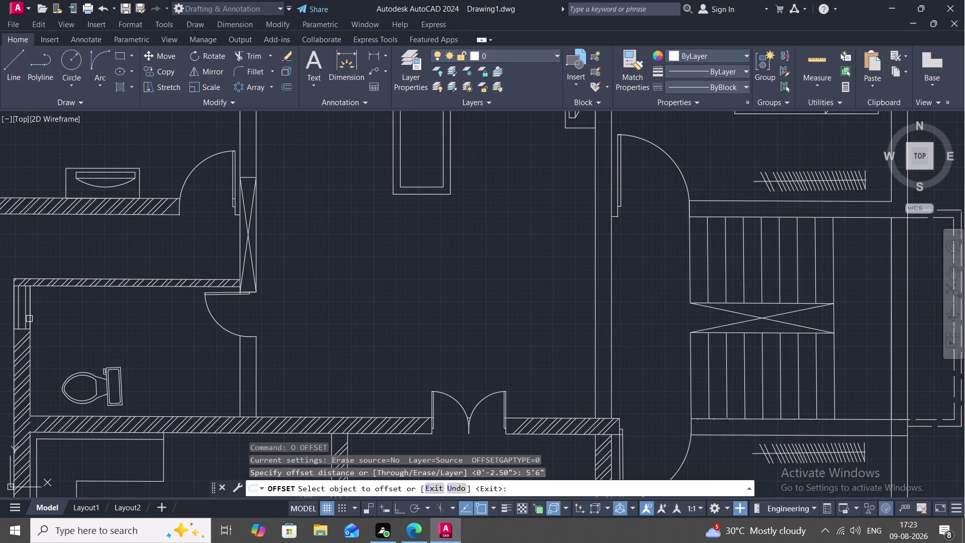
click(30, 320)
click(92, 325)
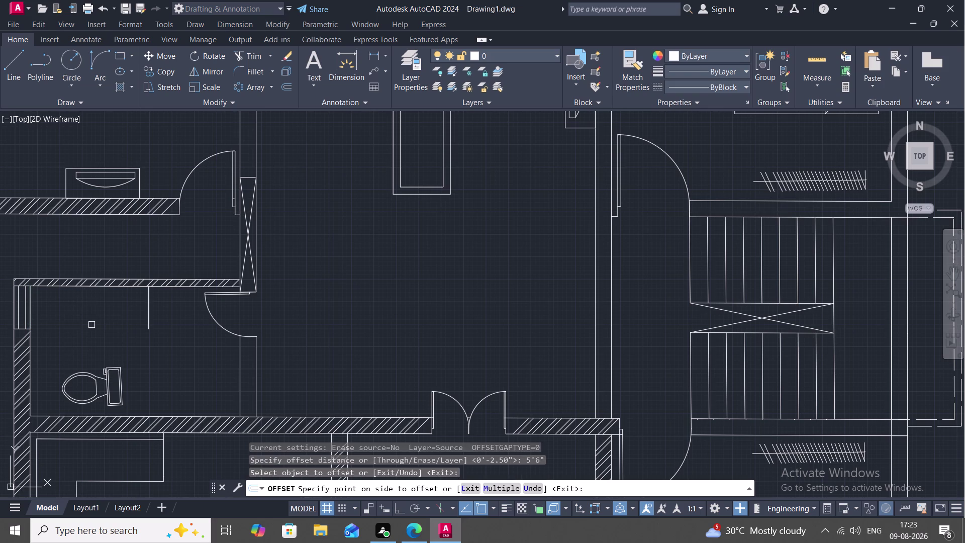
key(Escape)
key(e)
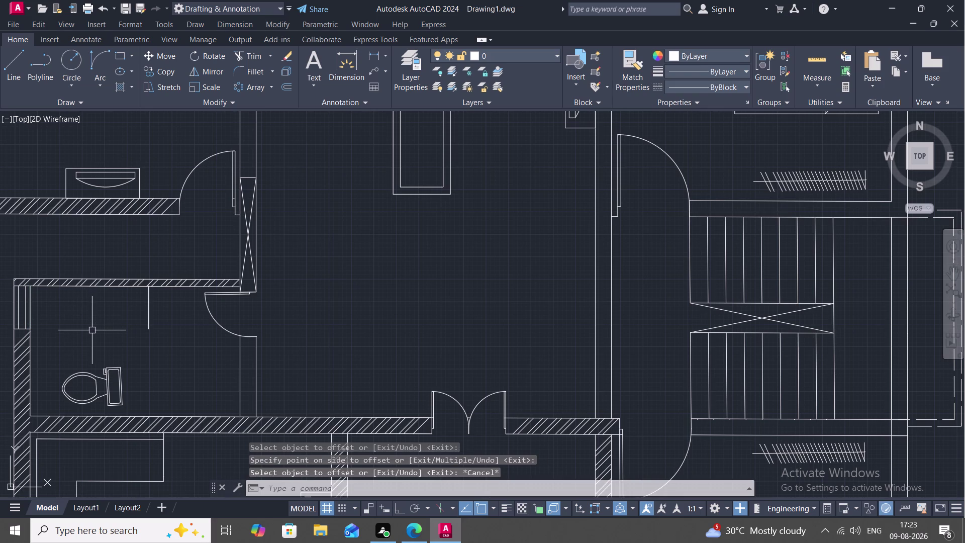
key(x)
key(space)
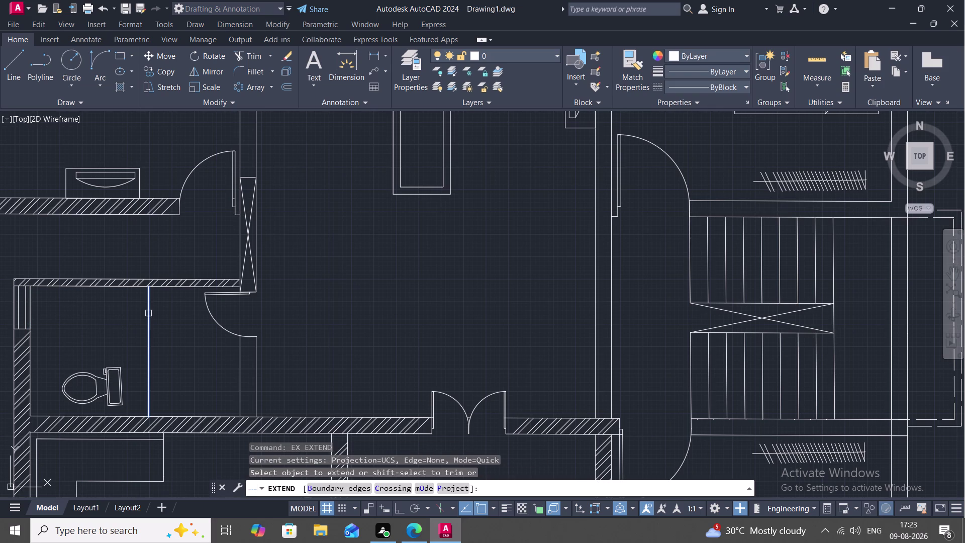
Extend the partition line to the bathroom's bottom wall, then try entering a 3'10.5" offset.
click(149, 313)
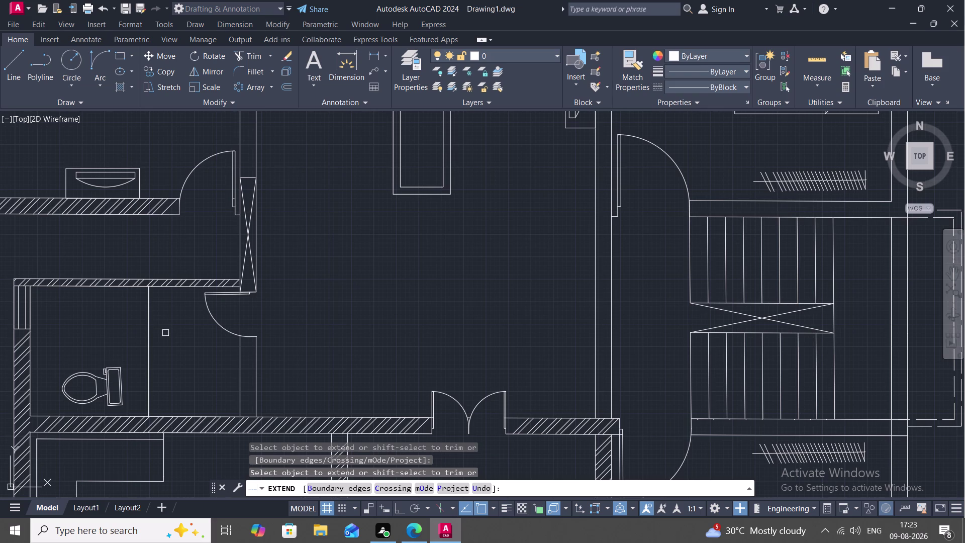
key(o)
key(space)
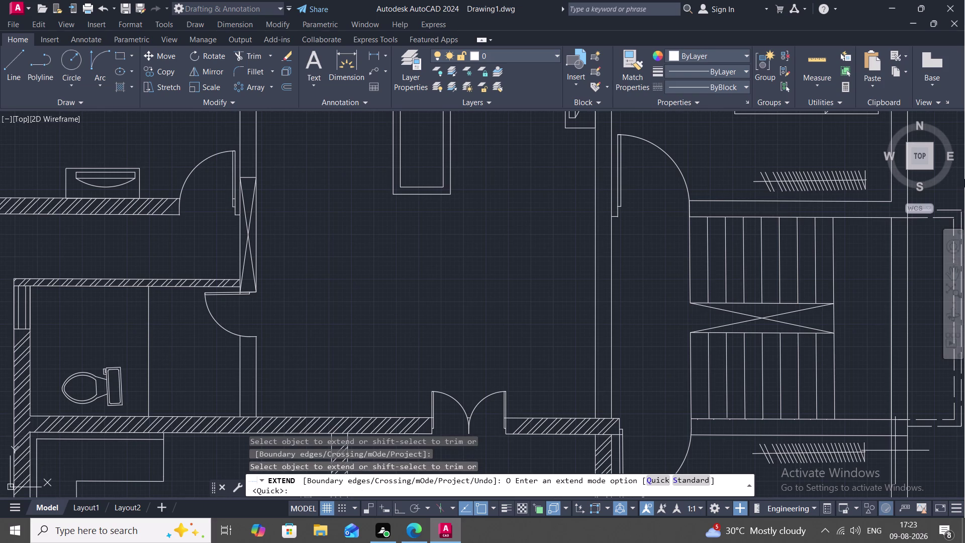
text(3')
text(10.)
text(5)
text(")
key(space)
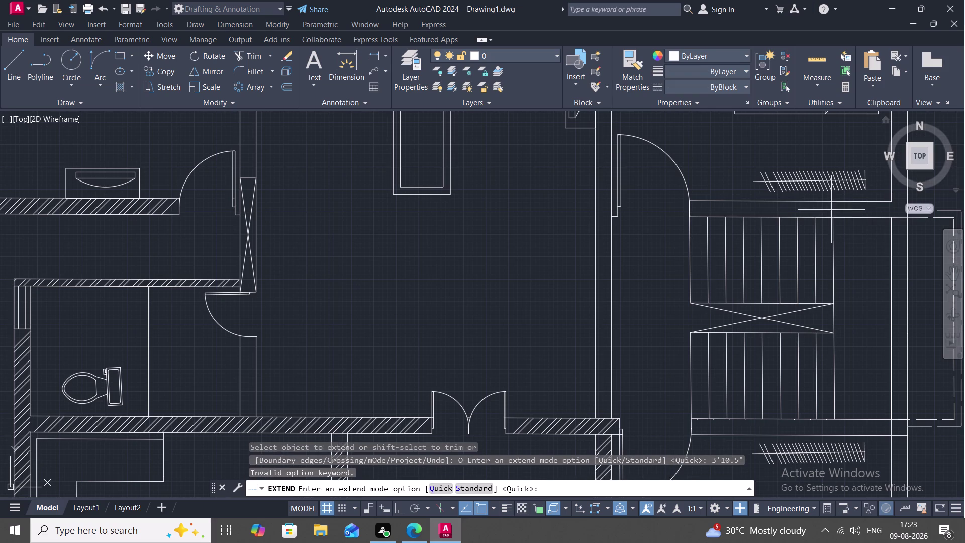
Retry the 3'10.5" offset distance, which is rejected at the extend prompt.
key(Escape)
text(O)
key(space)
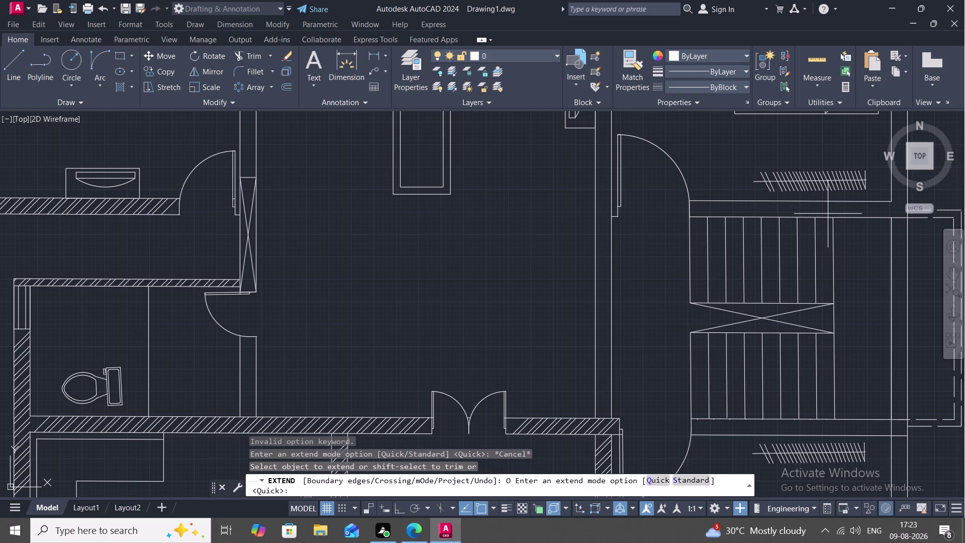
key(3)
key(apostrophe)
text(10)
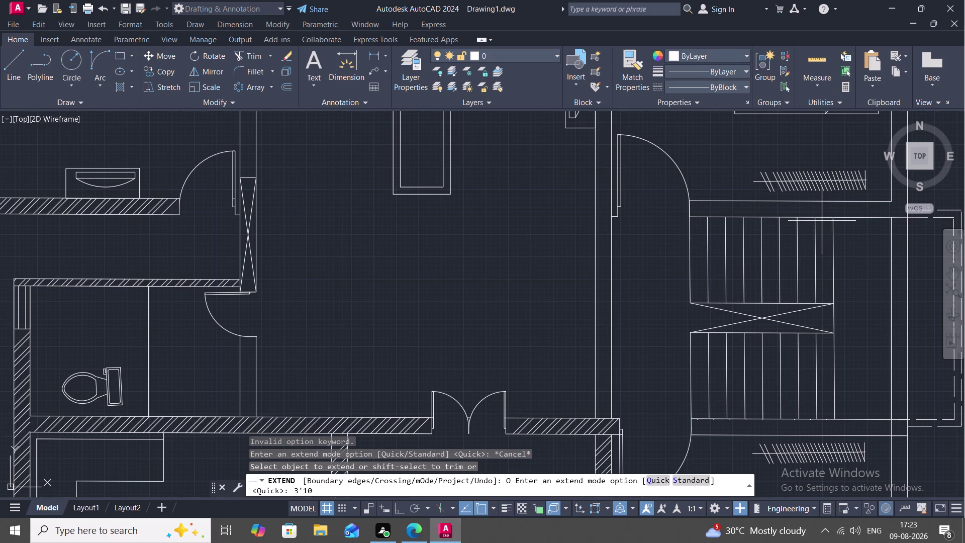
key(period)
key(5)
key(shift+quotedbl)
key(space)
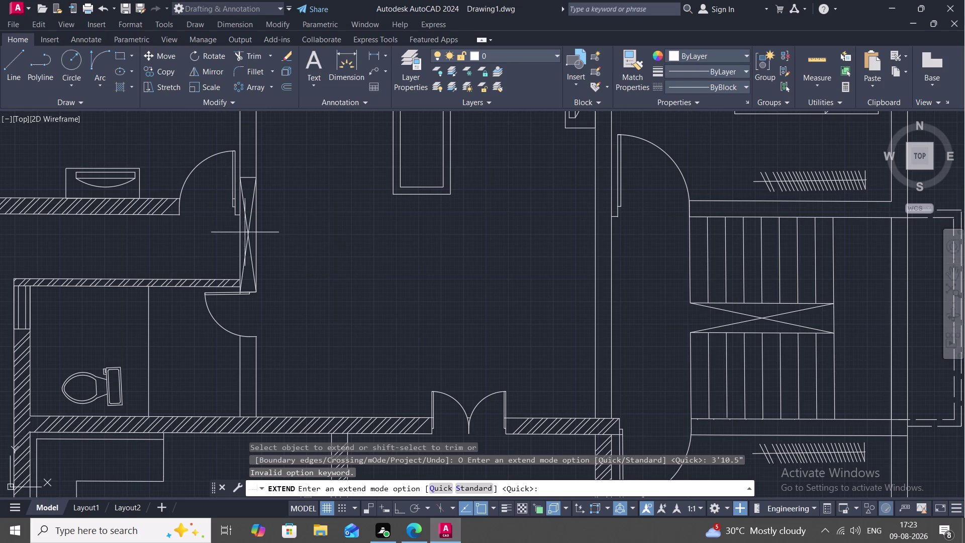
scroll(down, 3)
key(space)
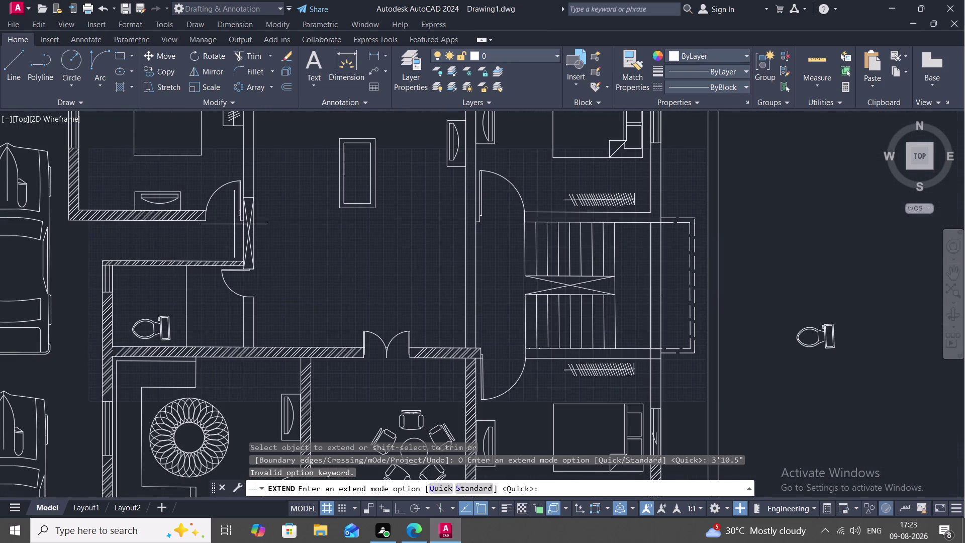
key(Escape)
text(O)
key(space)
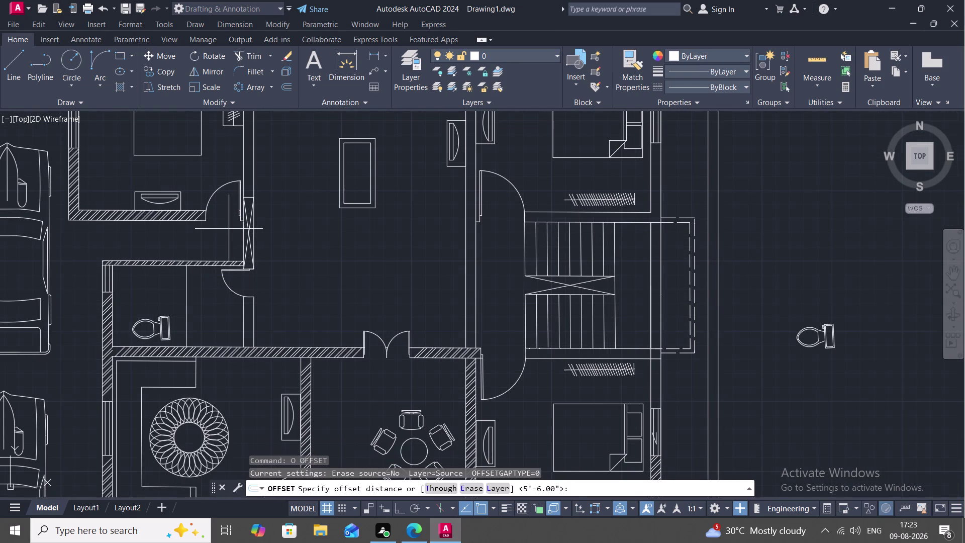
key(2)
key(BackSpace)
text(3')
text(10)
text(.)
text(5")
key(space)
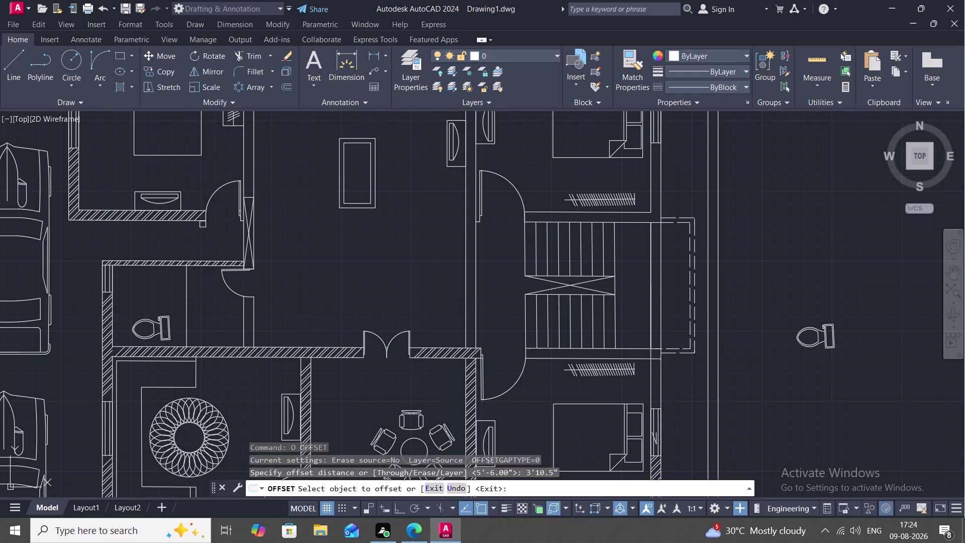
drag(185, 283, 190, 286)
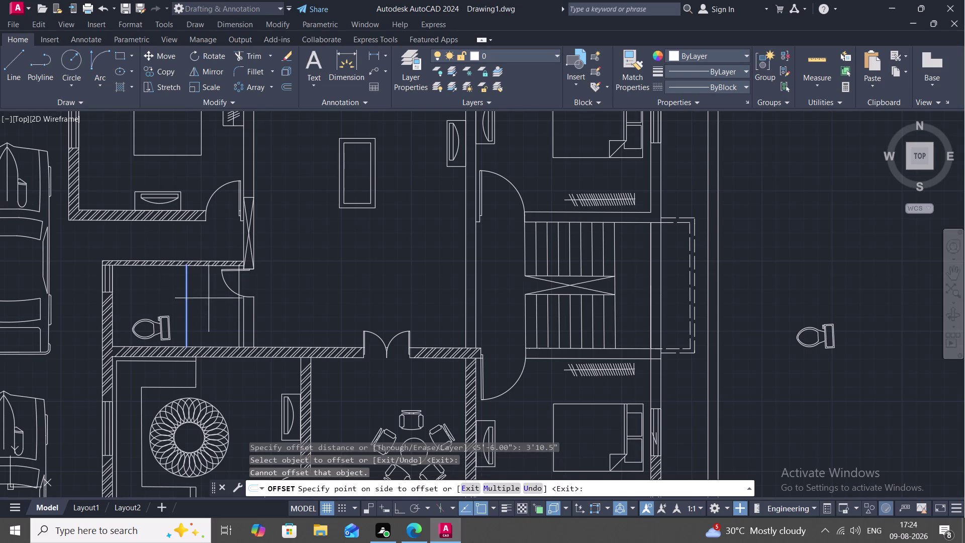
click(216, 305)
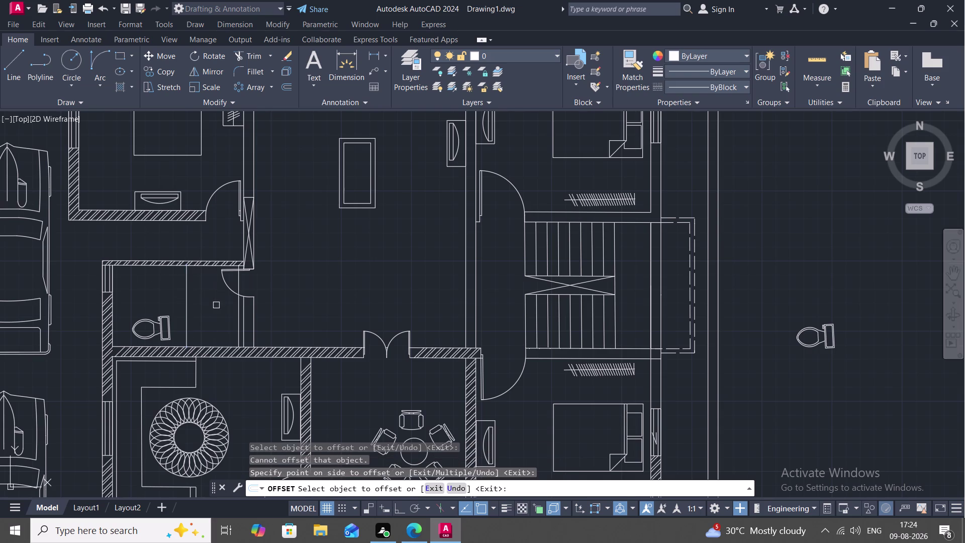
click(14, 59)
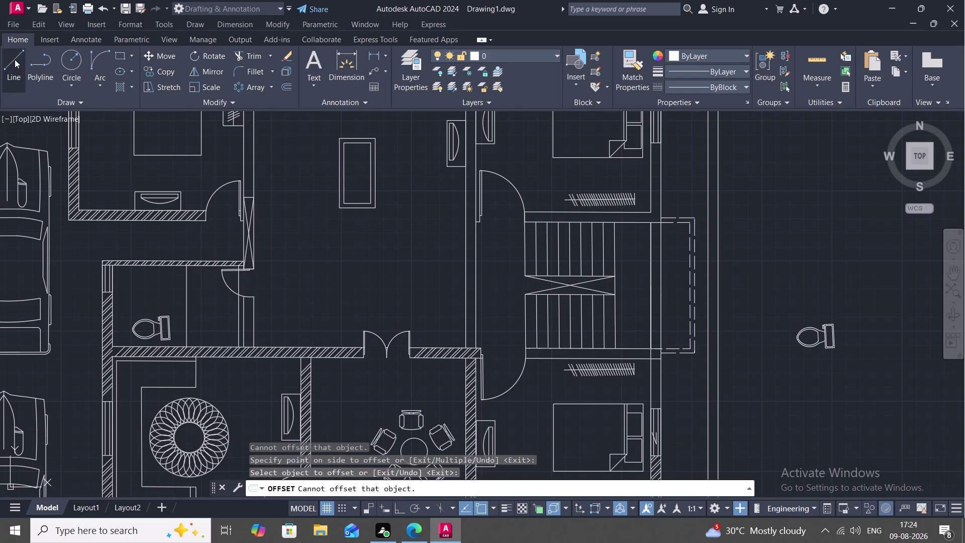
click(824, 55)
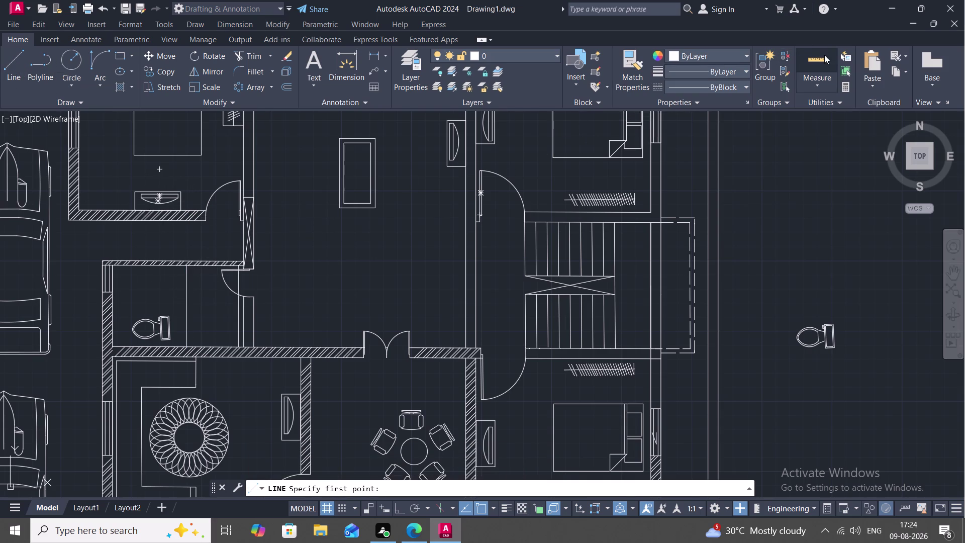
scroll(up, 3)
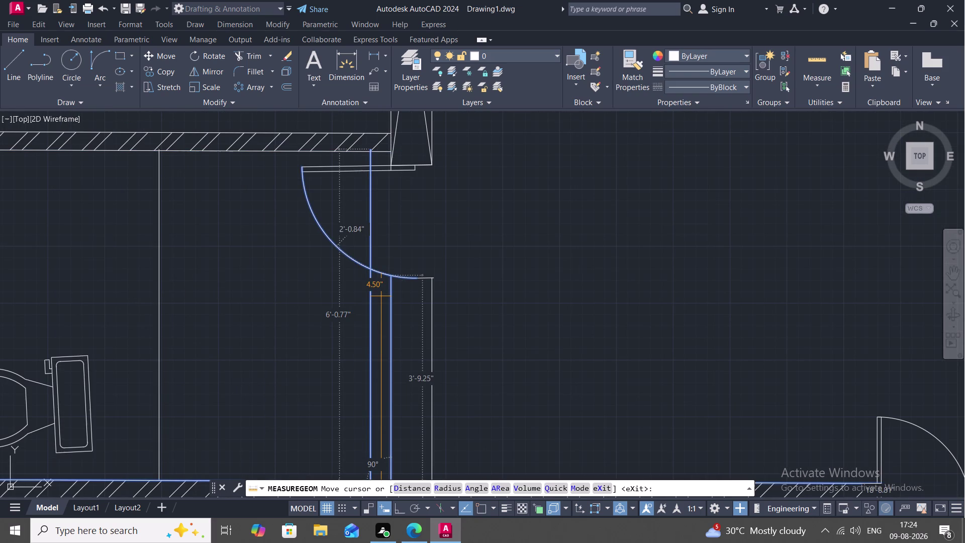
Attempt trimming door-frame lines beside and above the bathroom door arc with TR.
key(Escape)
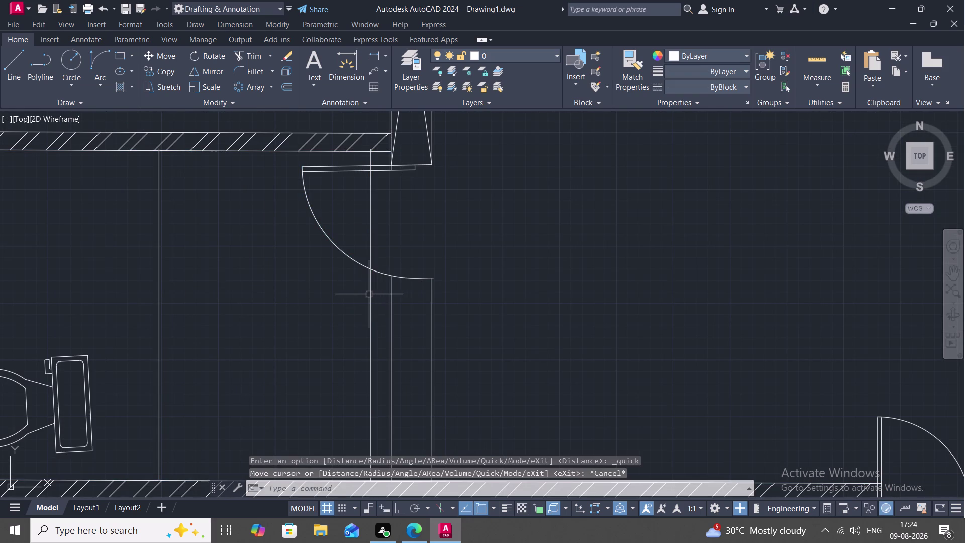
text(TR)
key(space)
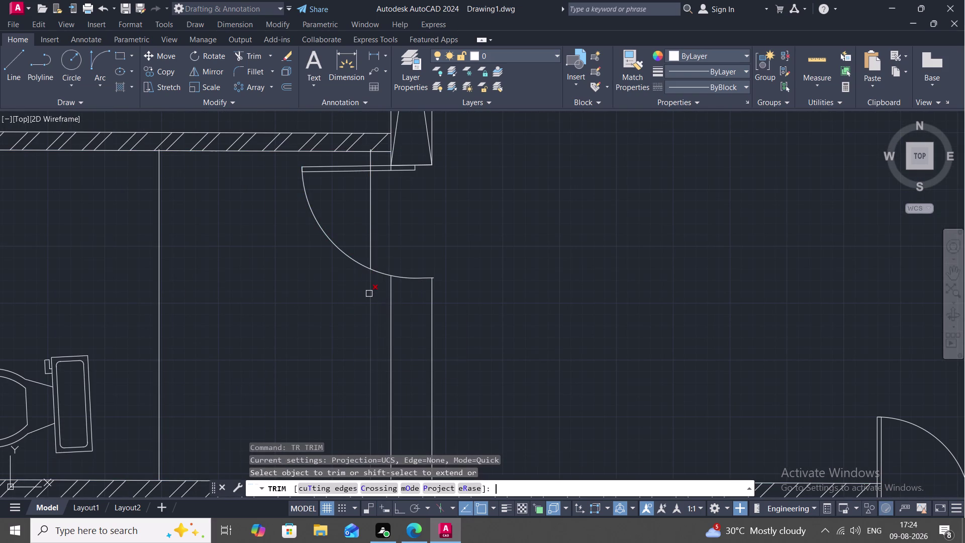
click(369, 294)
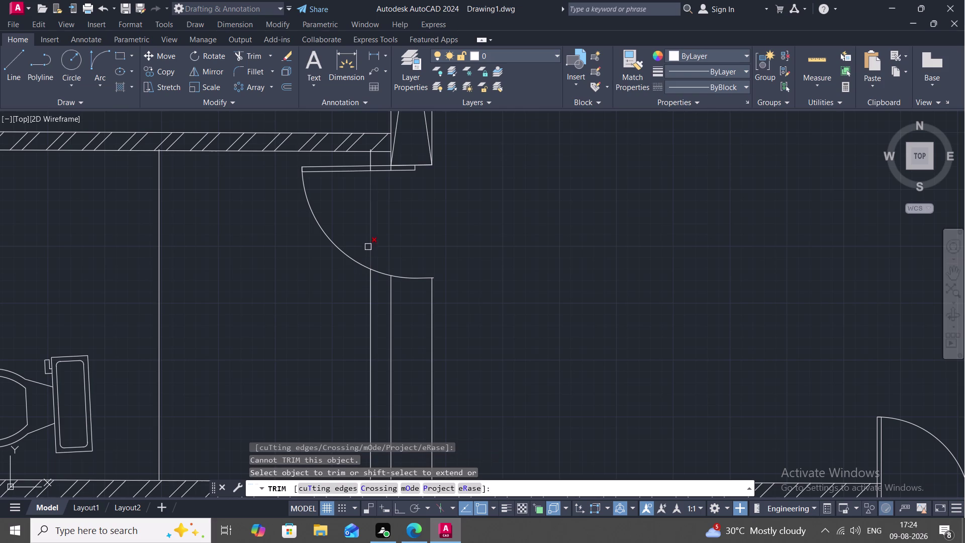
click(367, 244)
click(371, 159)
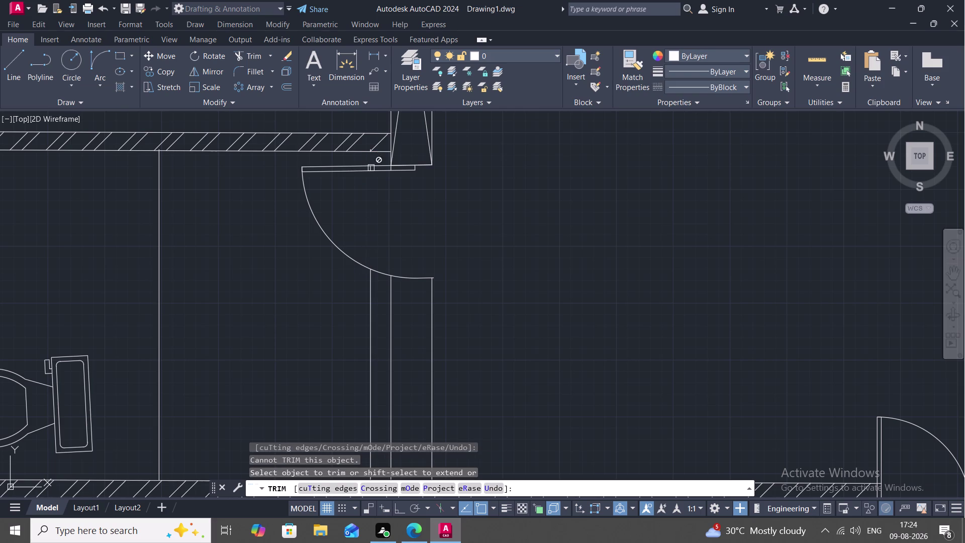
click(371, 168)
Try trimming more lines near and below the door arc, then cancel trimming.
scroll(up, 3)
click(370, 165)
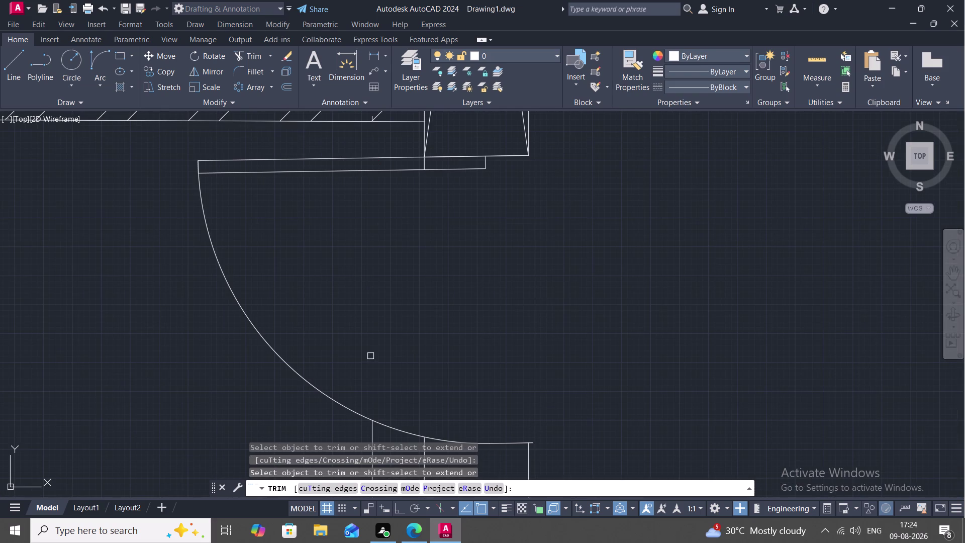
middle_drag(366, 352, 358, 178)
scroll(down, 3)
click(360, 264)
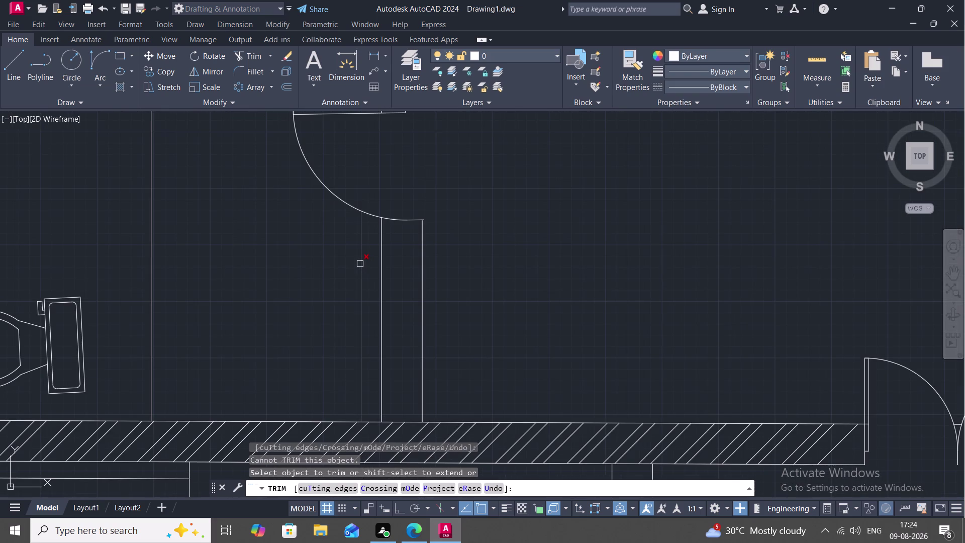
key(Escape)
Start the OFFSET command for a parallel line copy.
scroll(down, 3)
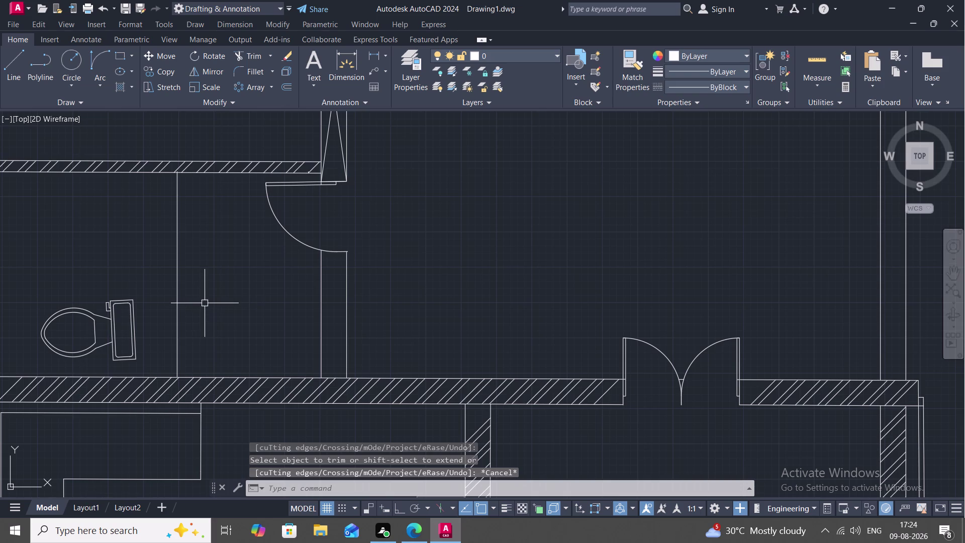
text(O)
key(space)
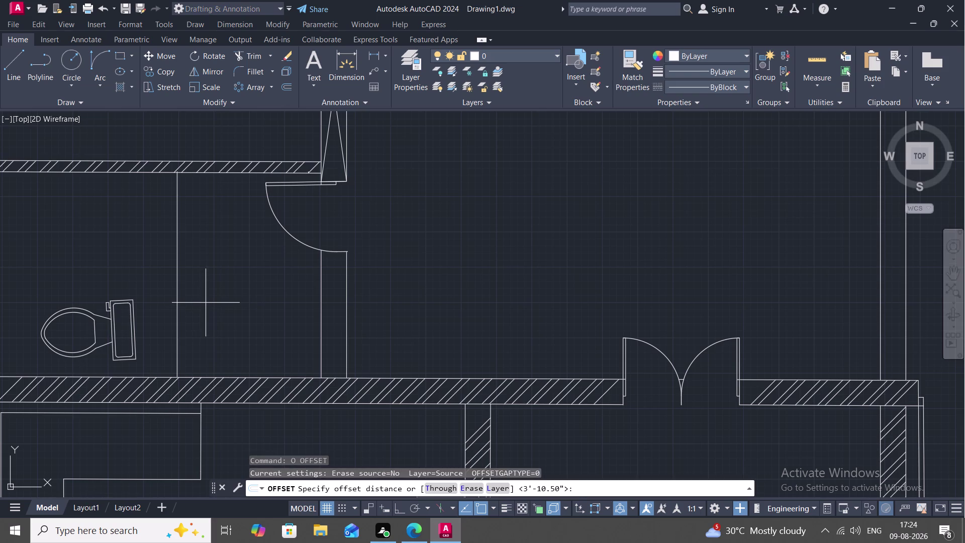
Offset the bathroom partition line 4.5" to its right, forming a double-line wall.
text(4)
text(.5")
key(space)
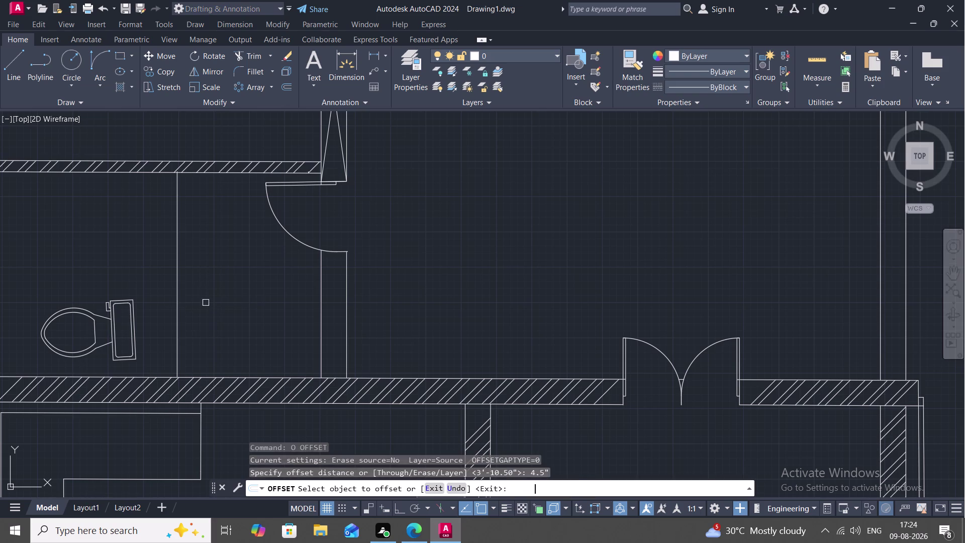
click(178, 287)
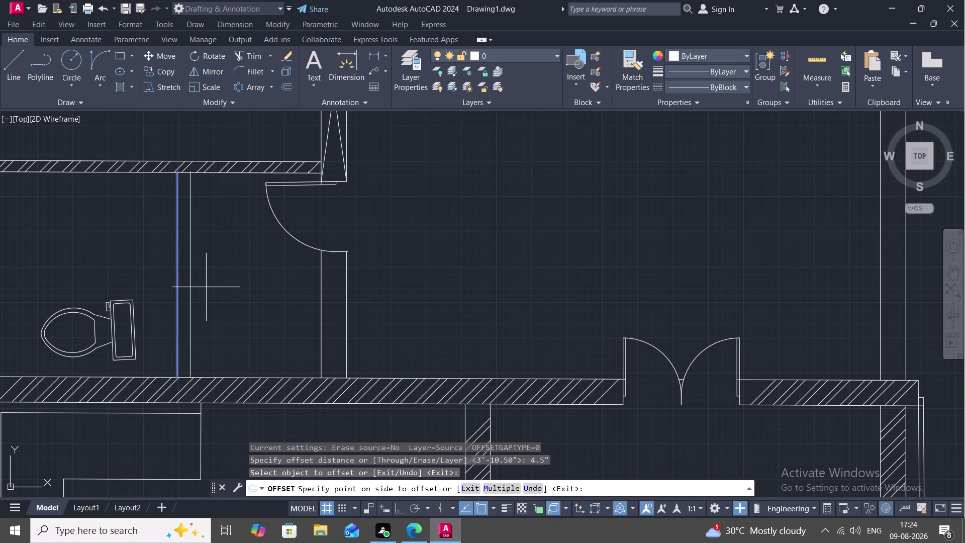
click(208, 287)
key(Escape)
middle_drag(206, 269, 242, 291)
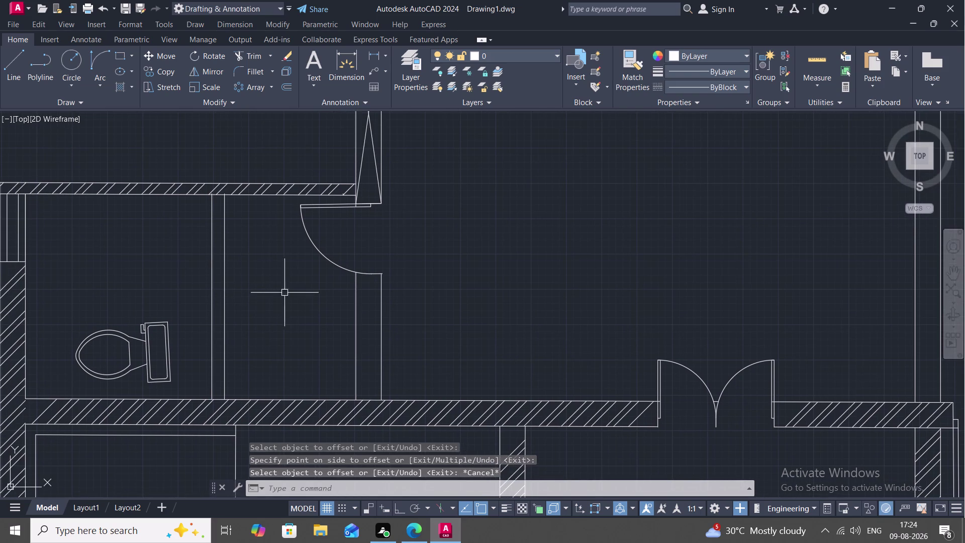
key(m)
key(space)
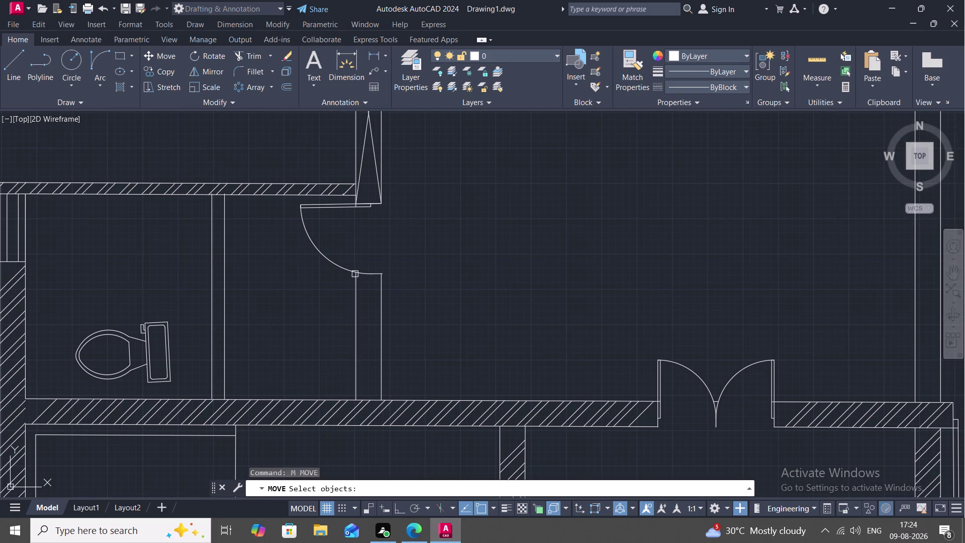
Move the bathroom door swing from its old opening onto the new double-line partition.
click(372, 273)
right_click(372, 273)
drag(372, 273, 361, 273)
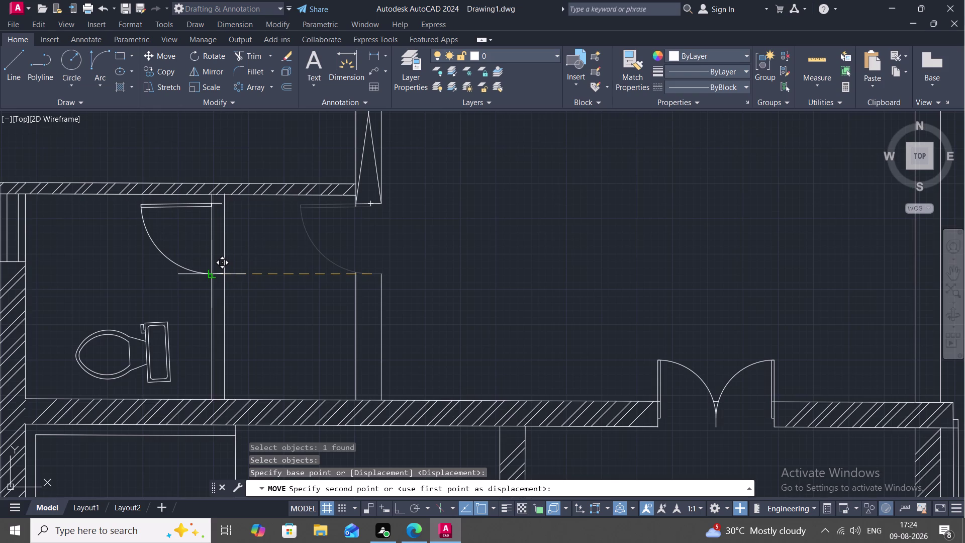
scroll(up, 3)
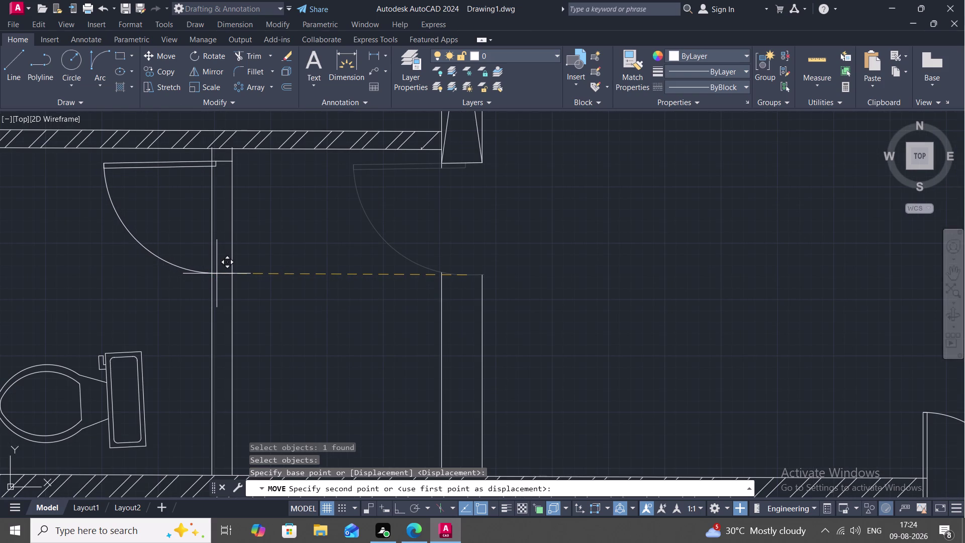
click(217, 273)
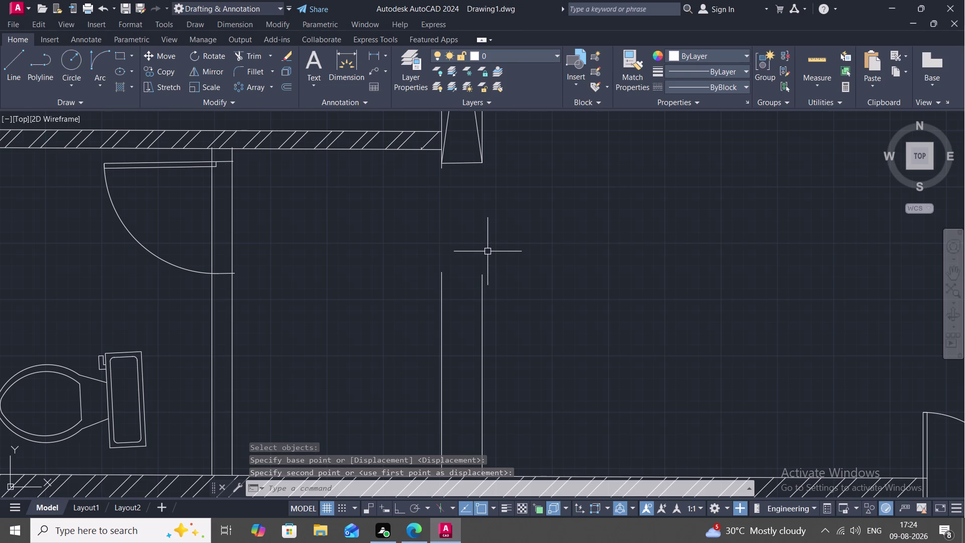
text(EX)
key(space)
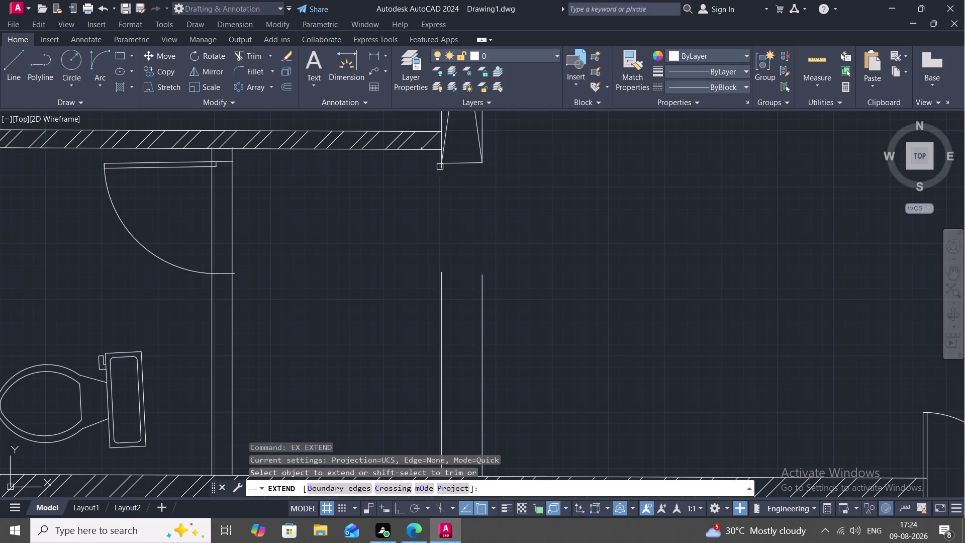